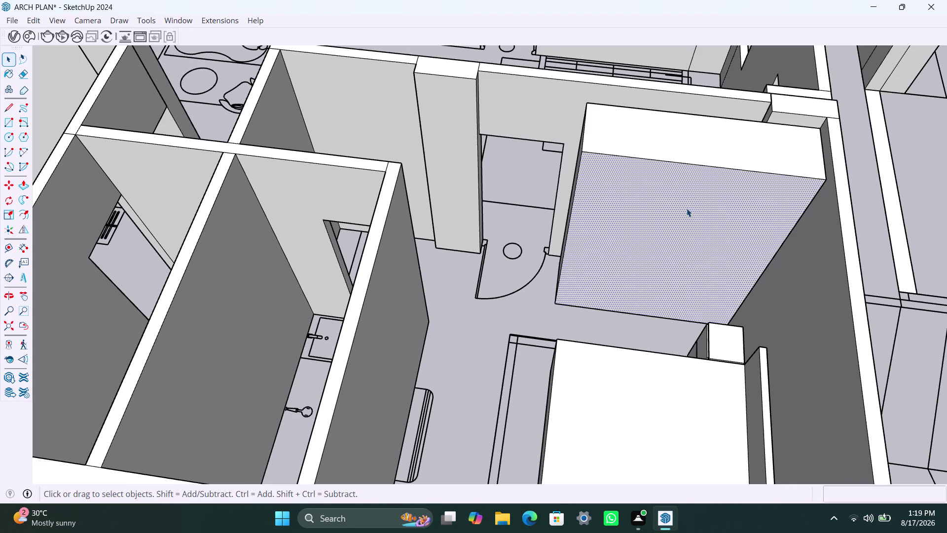
Undo the cabinet block's earlier extrusion back to the flat floor footprint.
key(f)
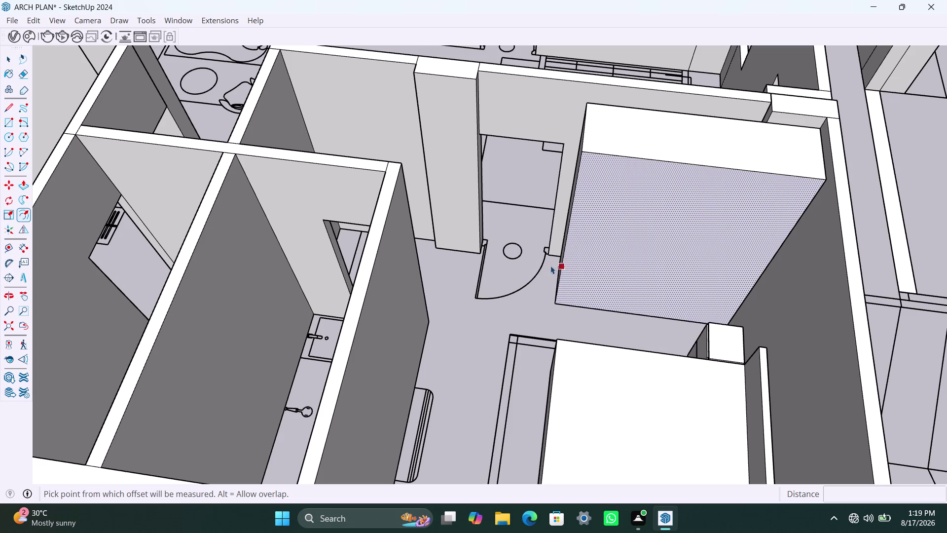
key(Escape)
key(ctrl+z)
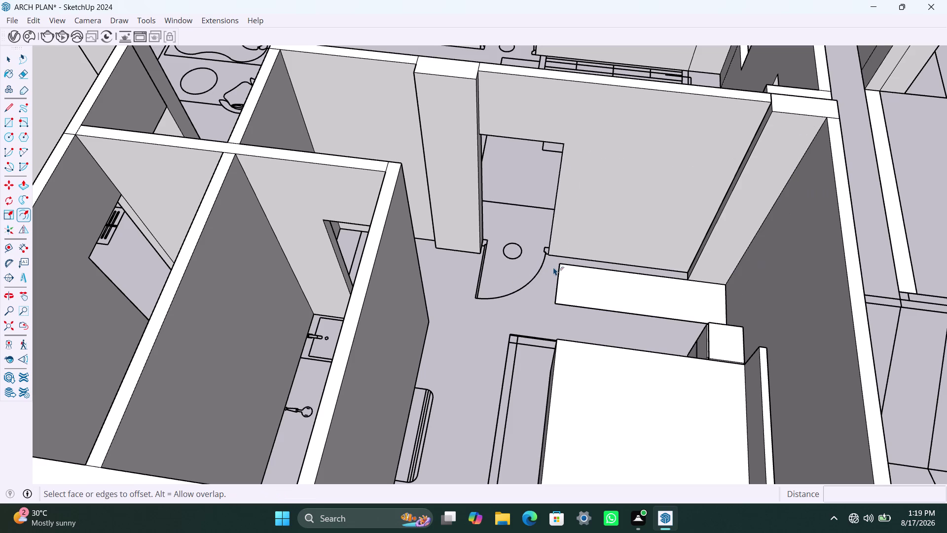
key(ctrl+z)
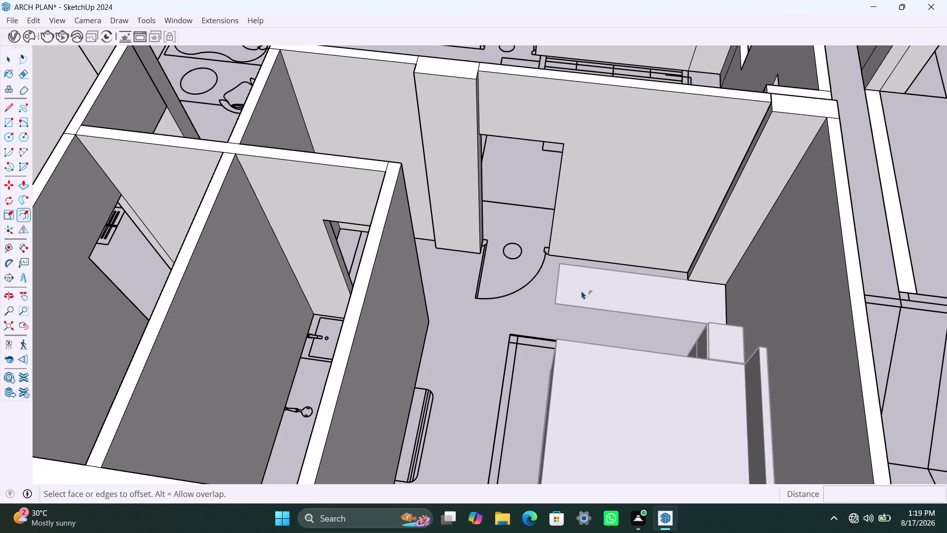
key(space)
Select the cabinet footprint with its edges and make it a group.
click(589, 324)
key(Escape)
click(587, 300)
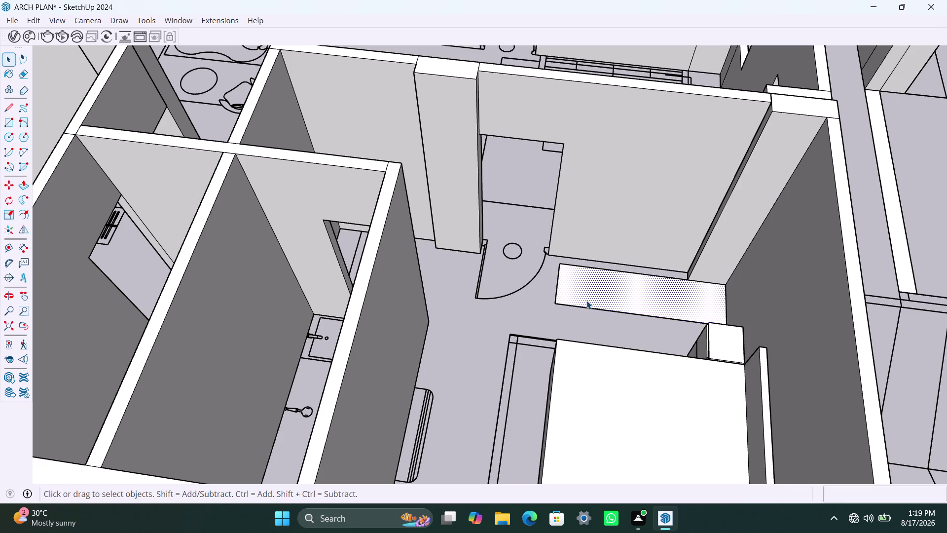
double_click(586, 300)
right_click(586, 300)
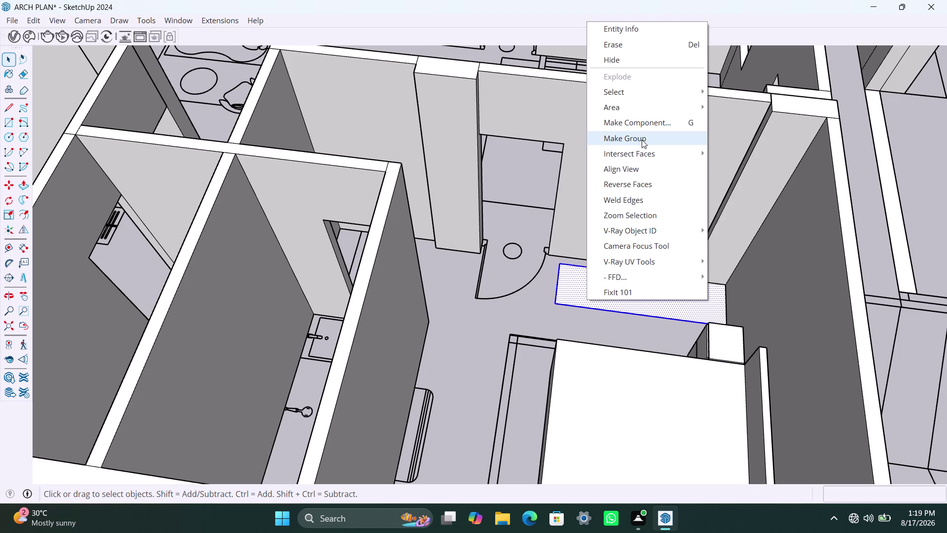
click(641, 140)
Inside the group, push the footprint up 10' into a tall block.
triple_click(629, 300)
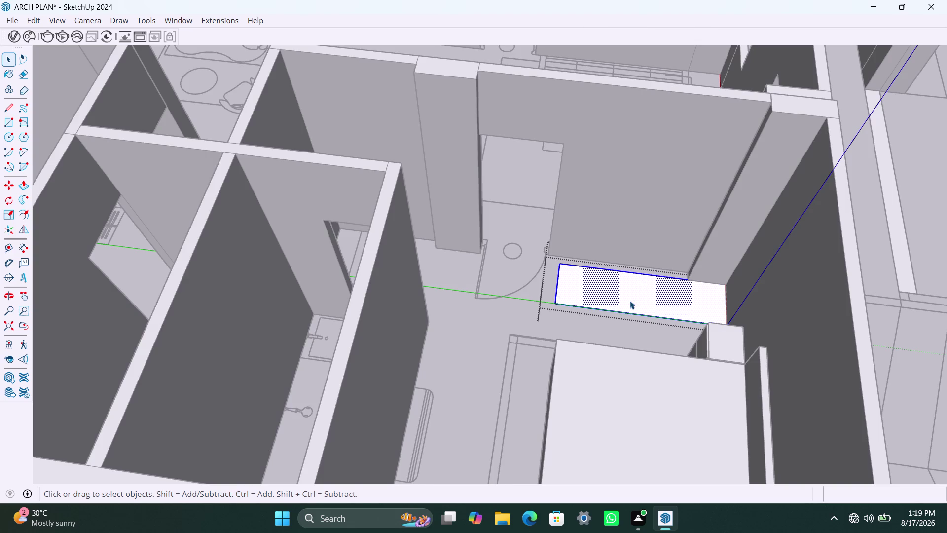
key(p)
click(630, 301)
text(10)
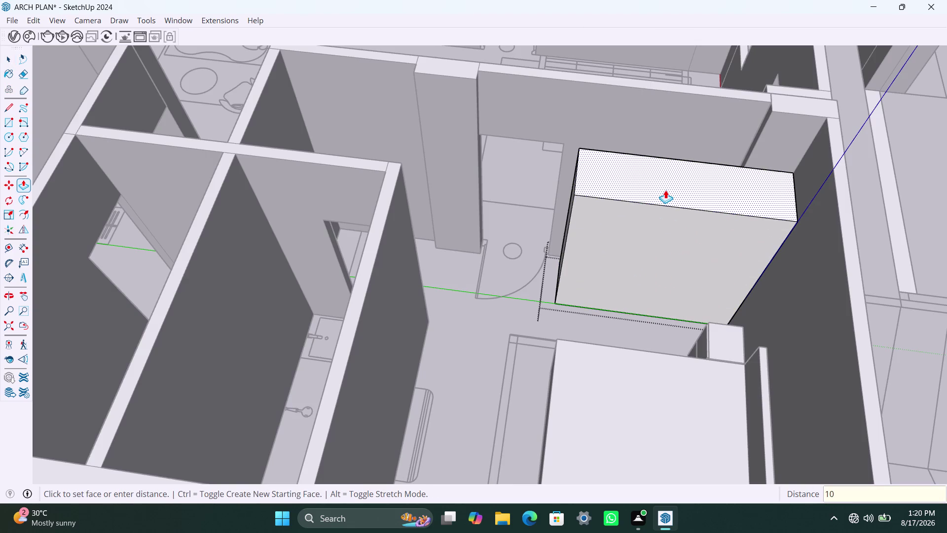
text(')
key(Return)
key(space)
click(665, 188)
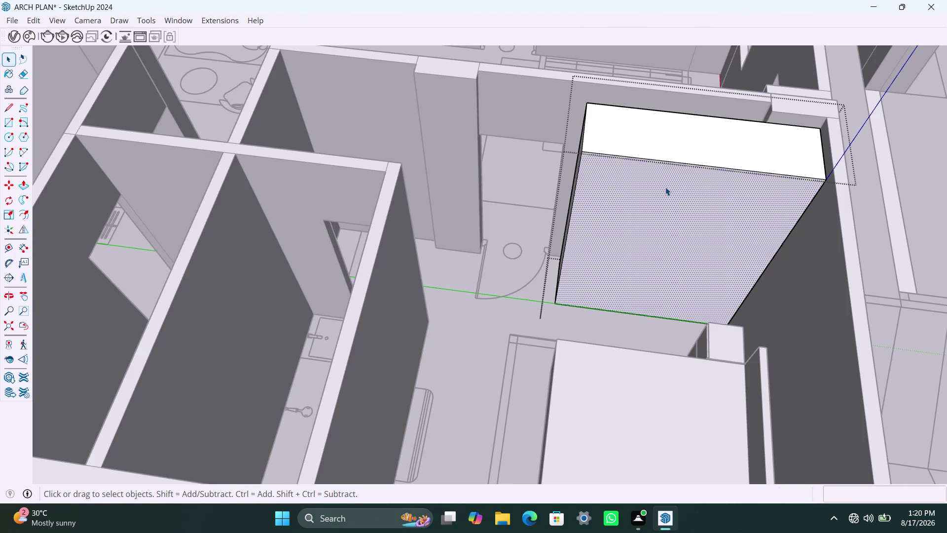
Inset the front face outline by 2.5", then undo that inset.
key(f)
click(603, 188)
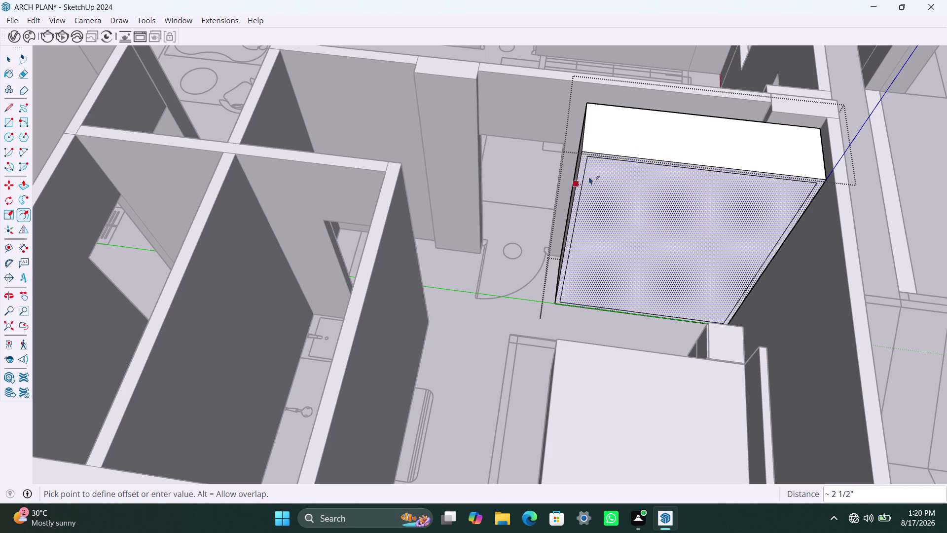
text(2)
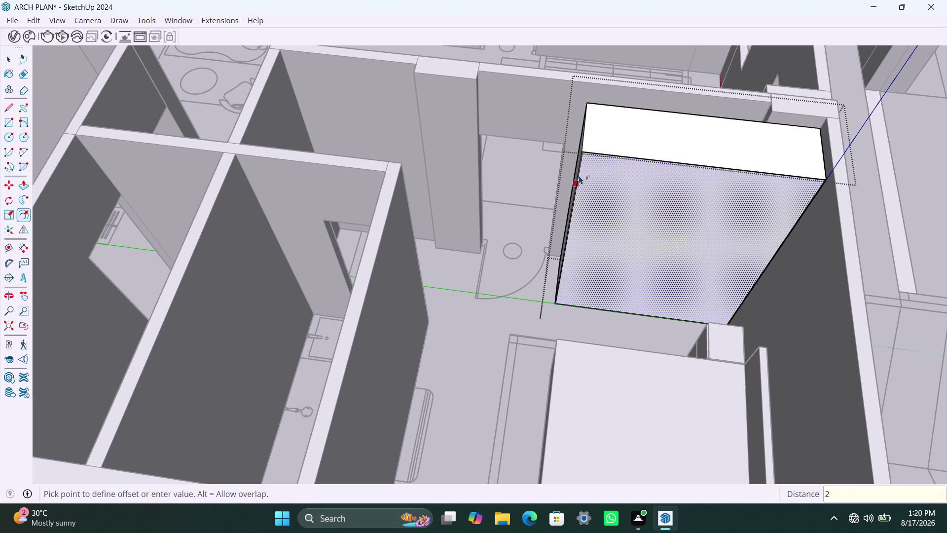
text(.5")
key(Return)
key(space)
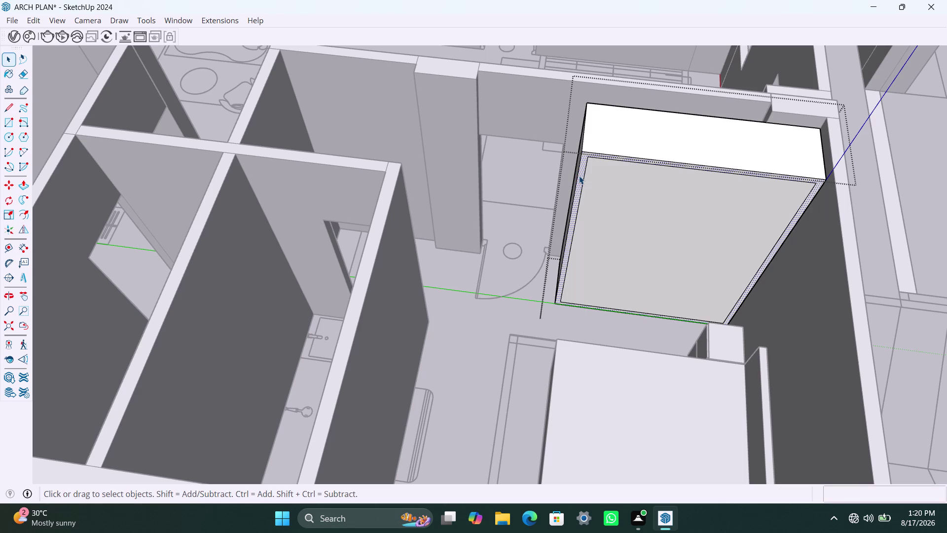
key(ctrl+z)
Inset the cabinet front face outline by 2.4mm.
click(593, 188)
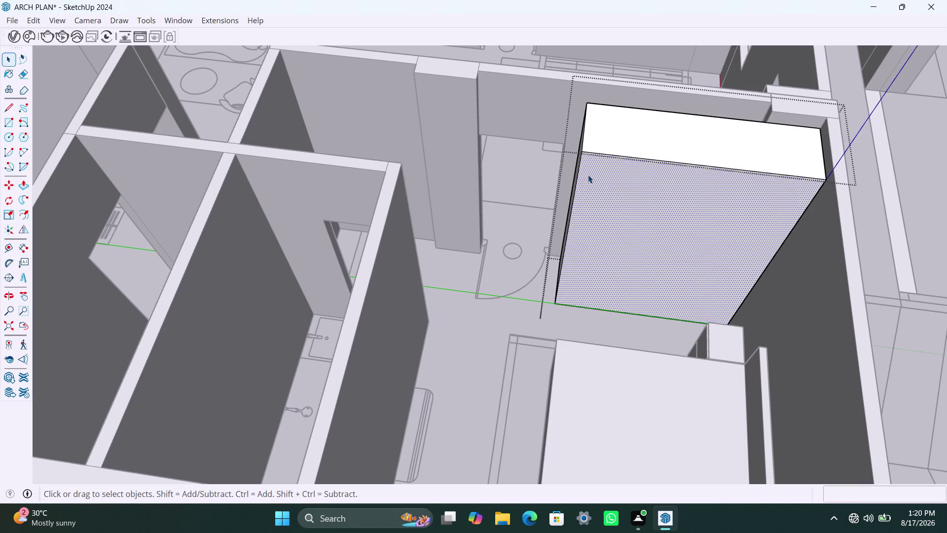
key(f)
click(592, 181)
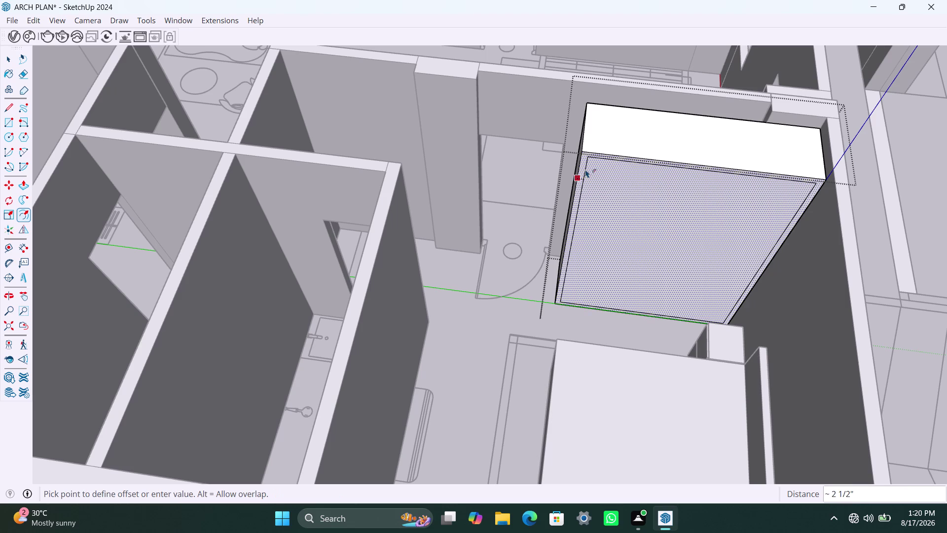
key(1)
key(BackSpace)
text(2.4)
text(mm)
key(Return)
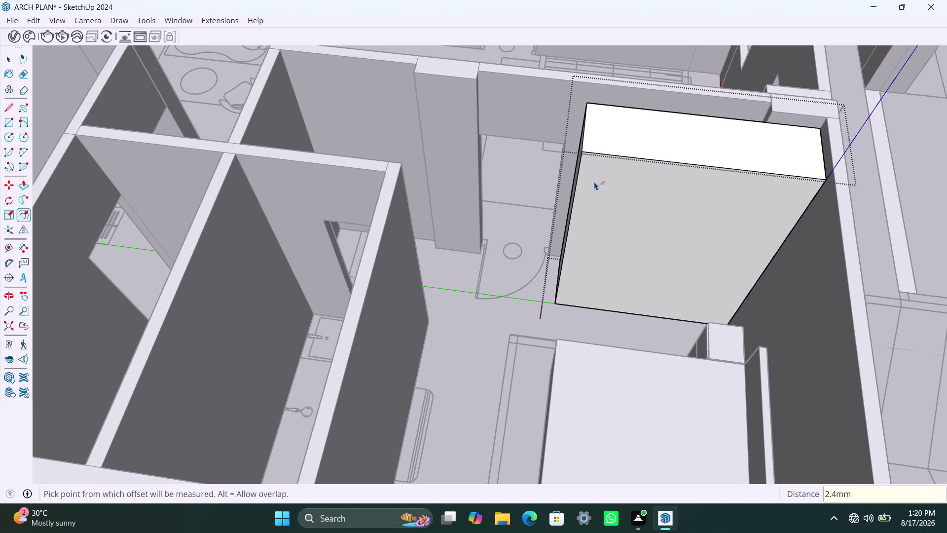
Inset the front face again by 18mm and begin pushing the inner panel inward.
click(597, 186)
text(1)
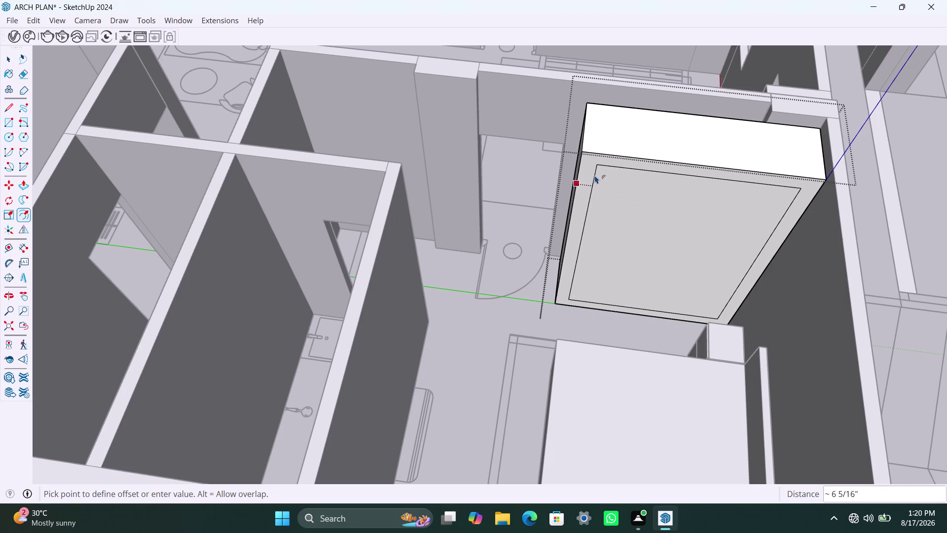
text(8mm)
key(Return)
key(space)
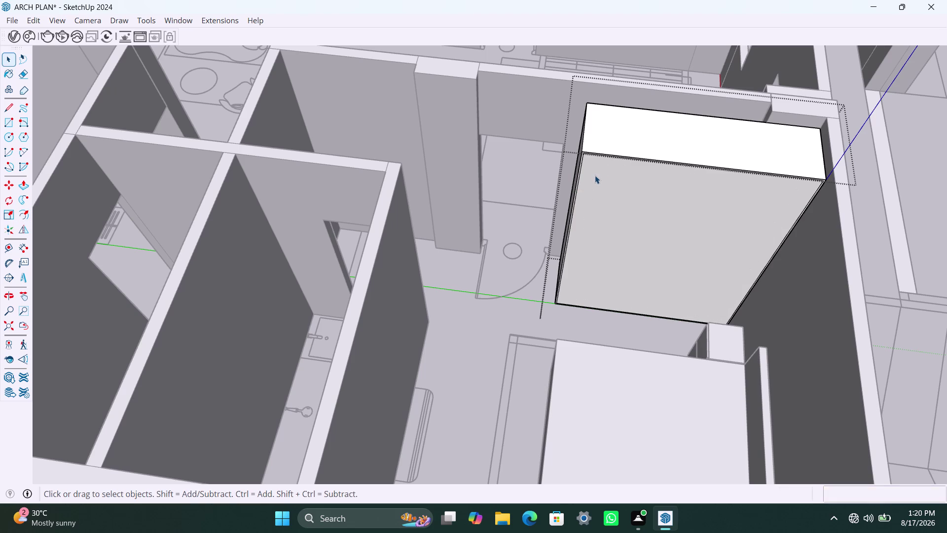
click(621, 205)
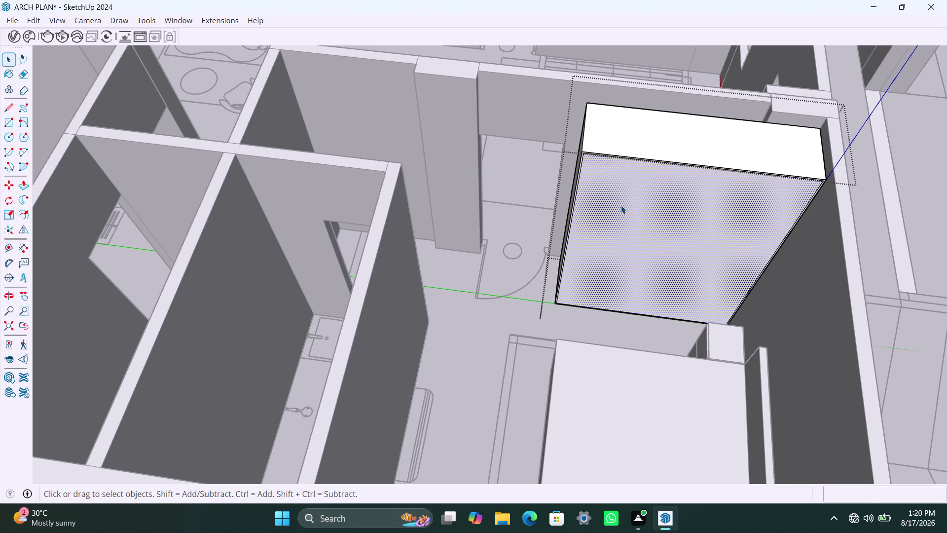
key(p)
click(621, 205)
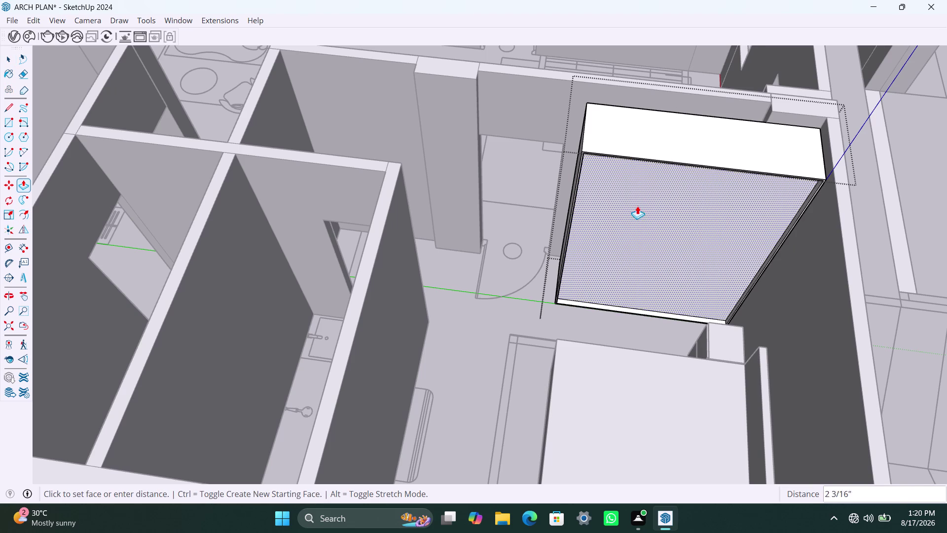
Set the recess depth of the inner front panel.
scroll(up, 3)
middle_drag(638, 212, 654, 162)
scroll(up, 3)
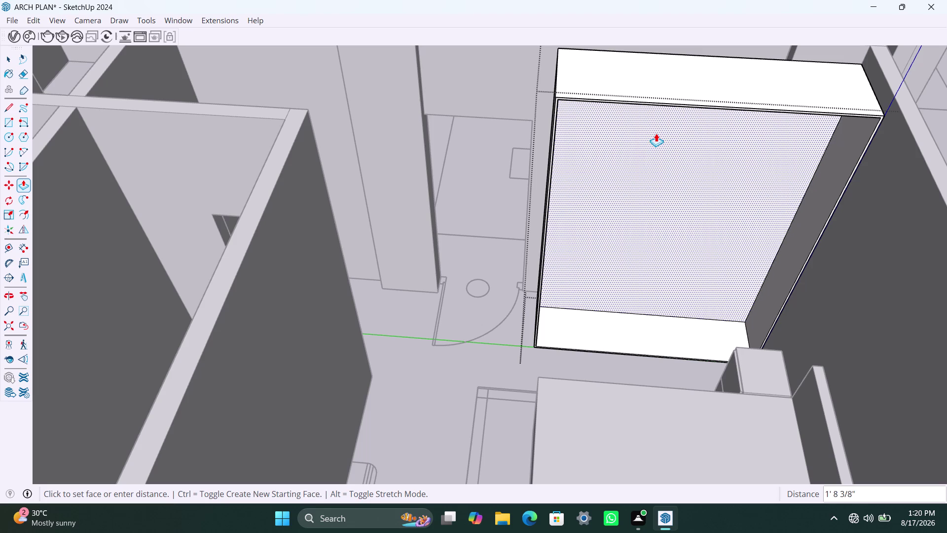
click(657, 129)
key(space)
Orbit and zoom in to inspect the recessed door panel.
scroll(down, 3)
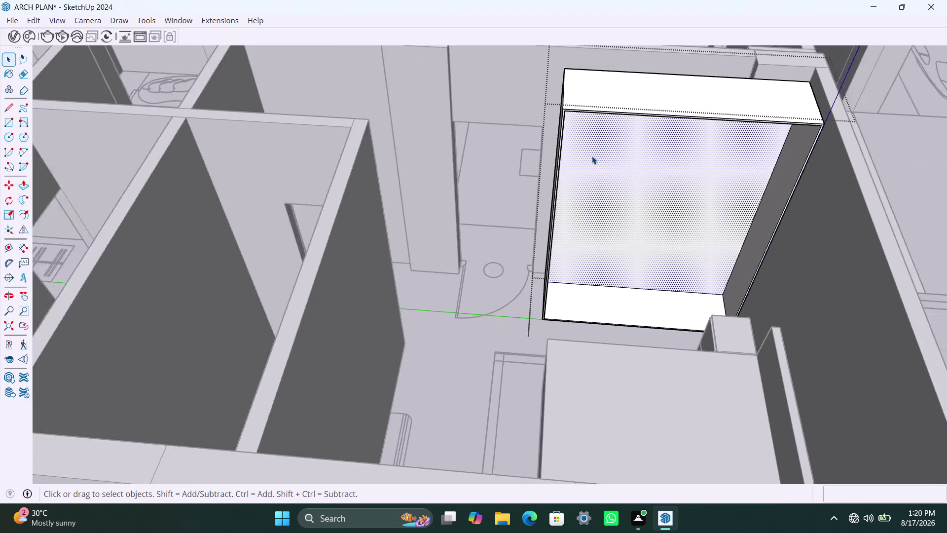
middle_drag(590, 193, 571, 205)
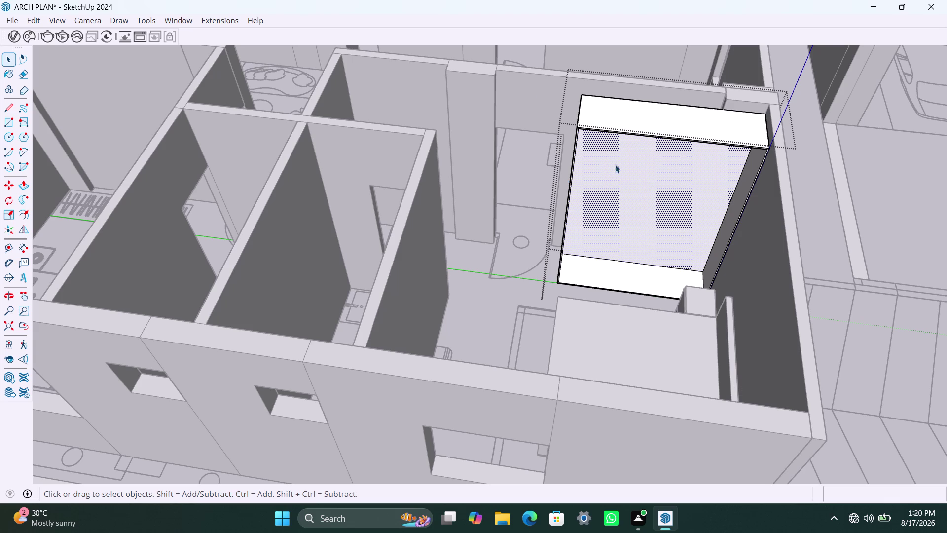
scroll(up, 3)
middle_drag(605, 282, 605, 274)
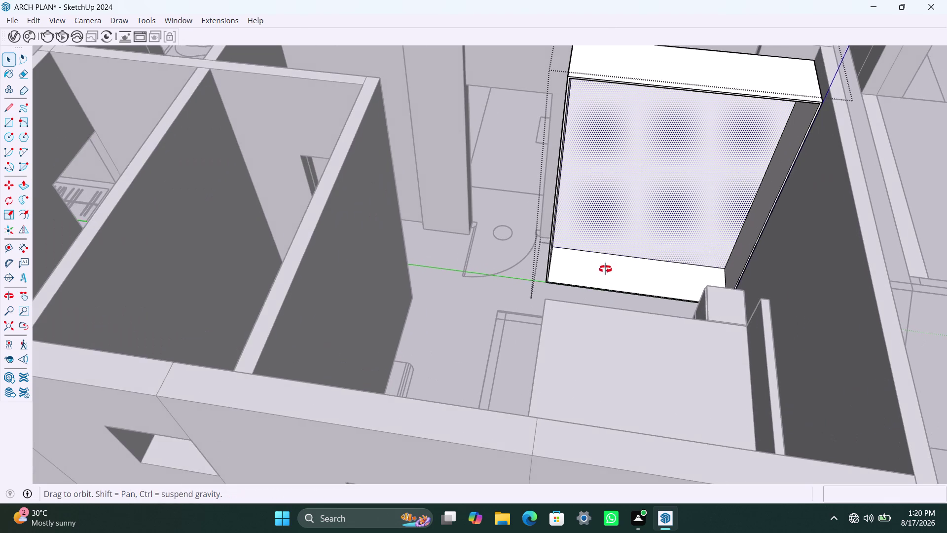
middle_drag(606, 274, 596, 257)
middle_drag(612, 280, 623, 291)
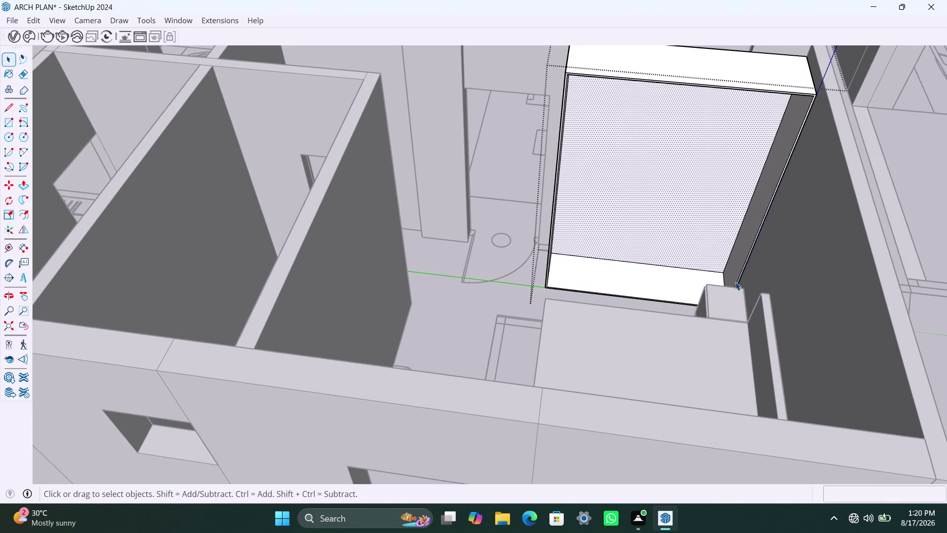
scroll(up, 3)
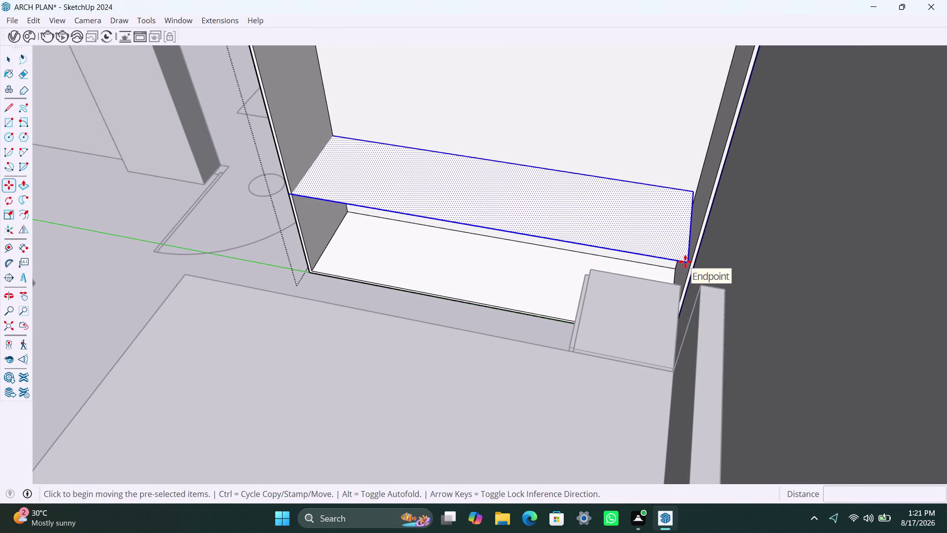
Orbit to view the raised board, then start and cancel moving it.
click(685, 261)
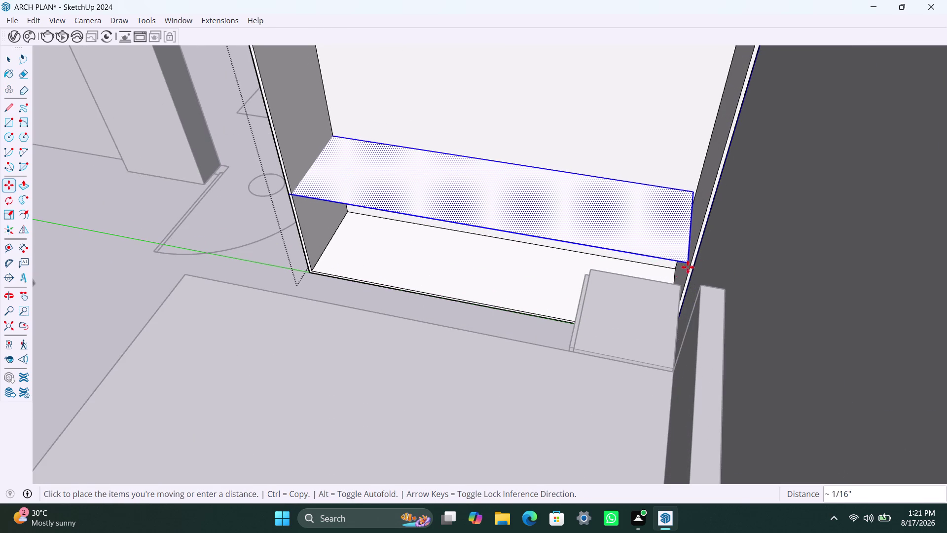
key(ctrl+z)
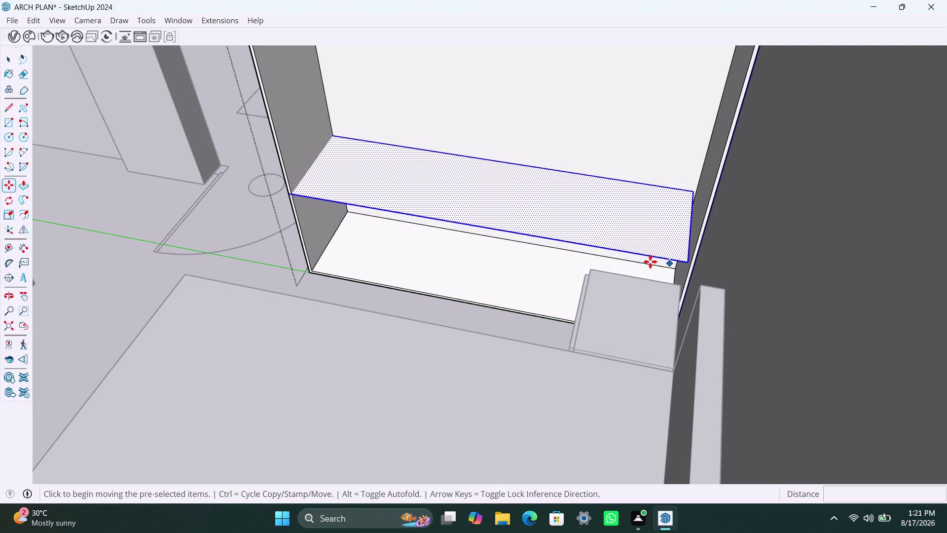
key(ctrl+z)
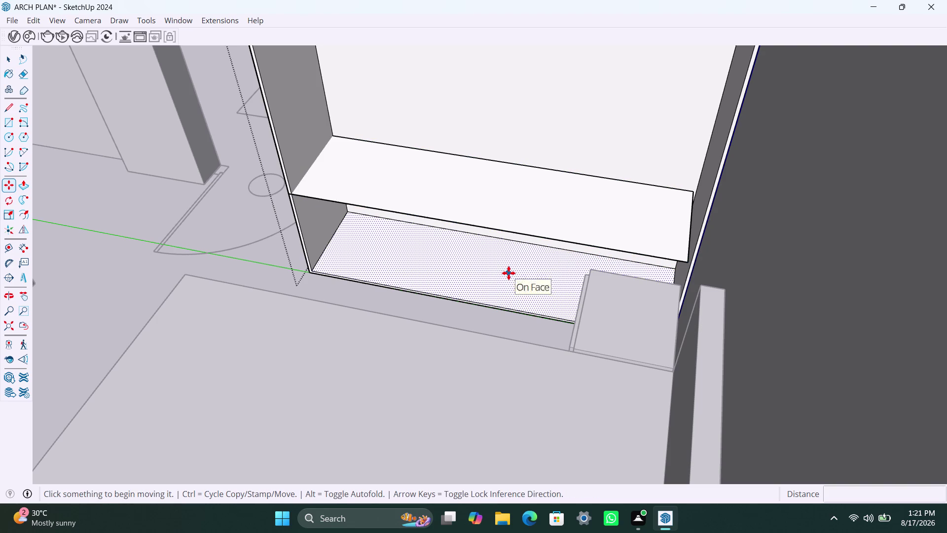
Undo the earlier shelf placement and select the bottom board.
key(ctrl+z)
key(space)
double_click(488, 289)
right_click(487, 290)
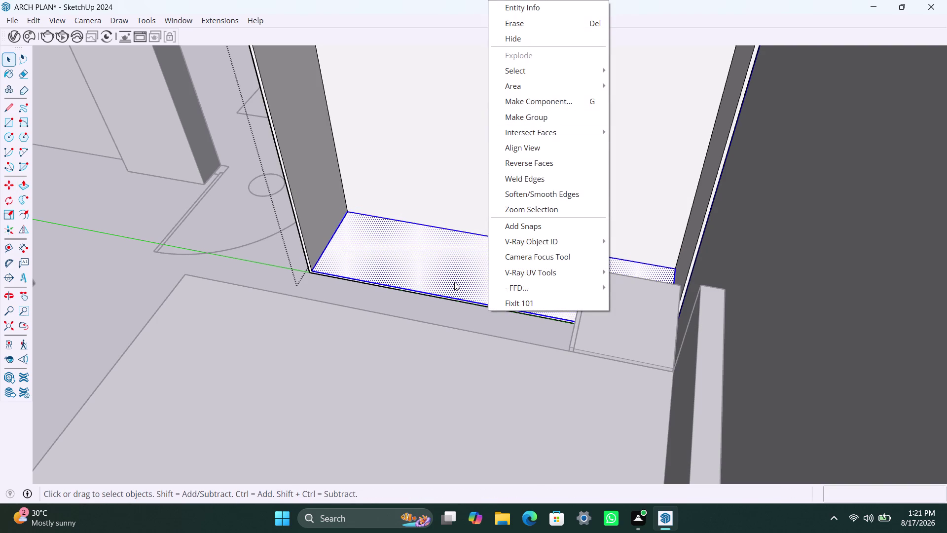
key(m)
key(Escape)
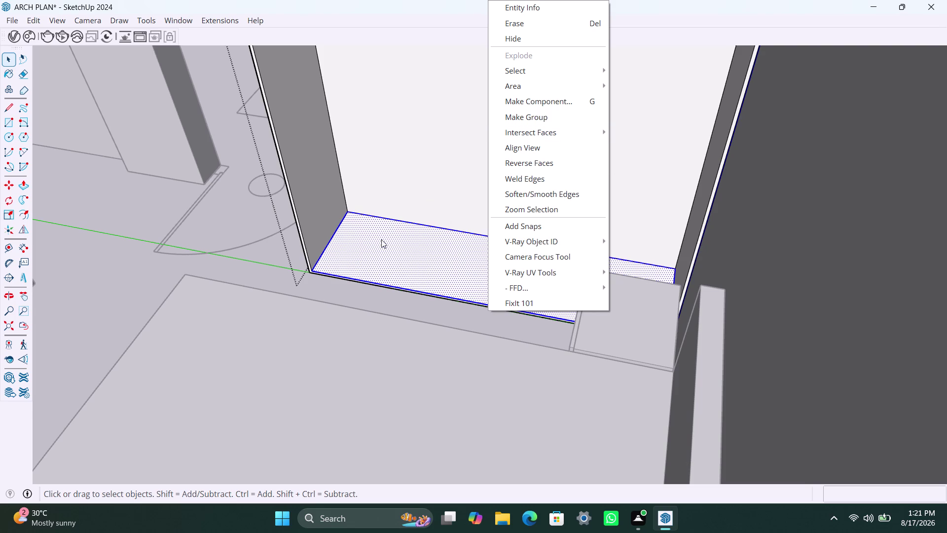
click(381, 237)
Copy the bottom board 2' higher, then undo that copy.
double_click(385, 251)
key(m)
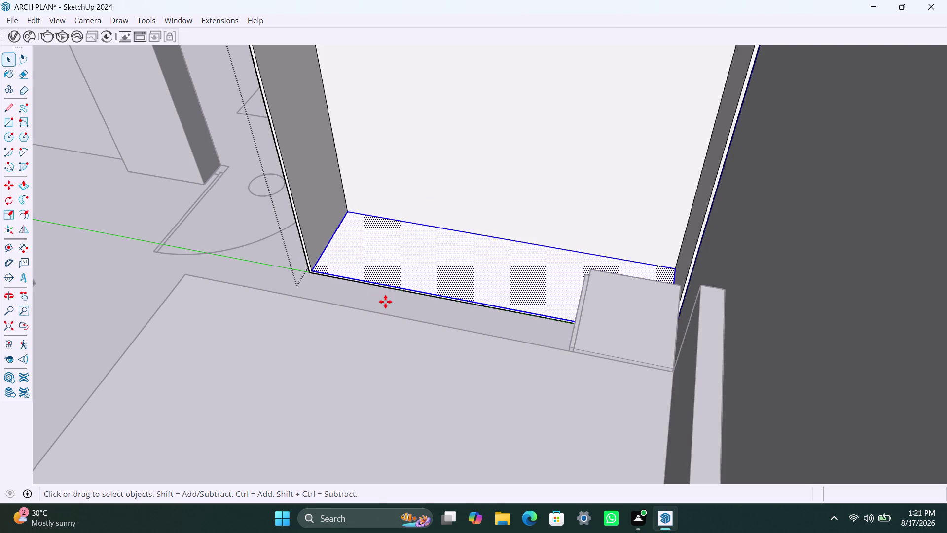
click(311, 270)
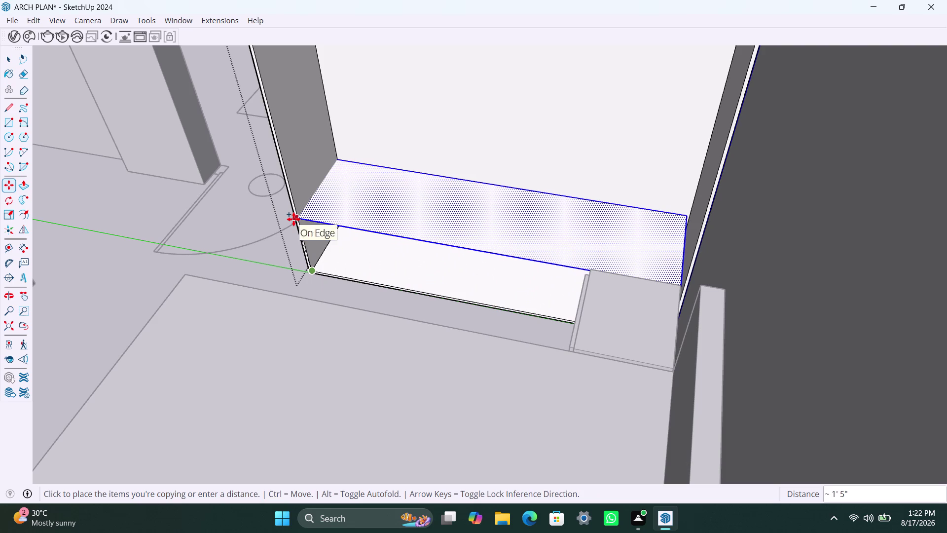
text(2')
key(Return)
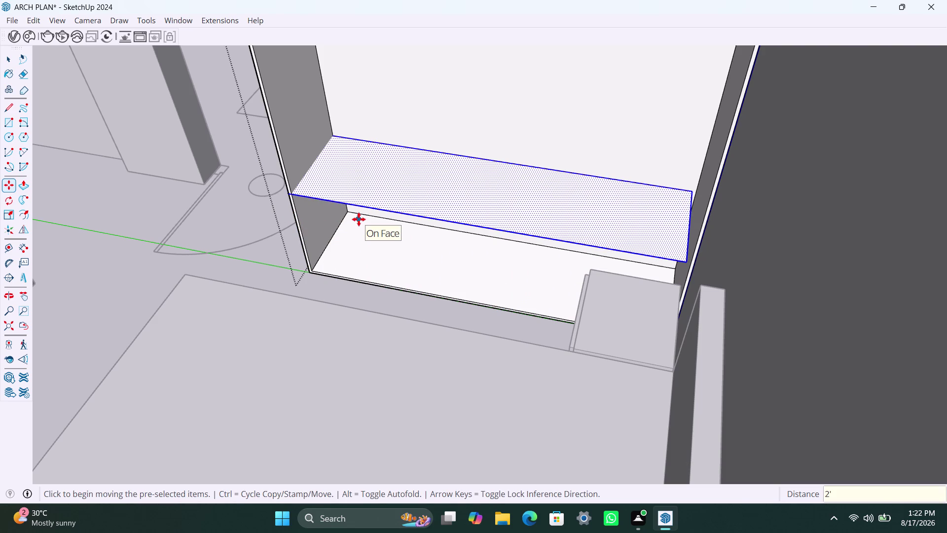
key(ctrl+z)
Orbit to look down into the cabinet and reselect the bottom board.
scroll(down, 3)
middle_drag(332, 311, 396, 318)
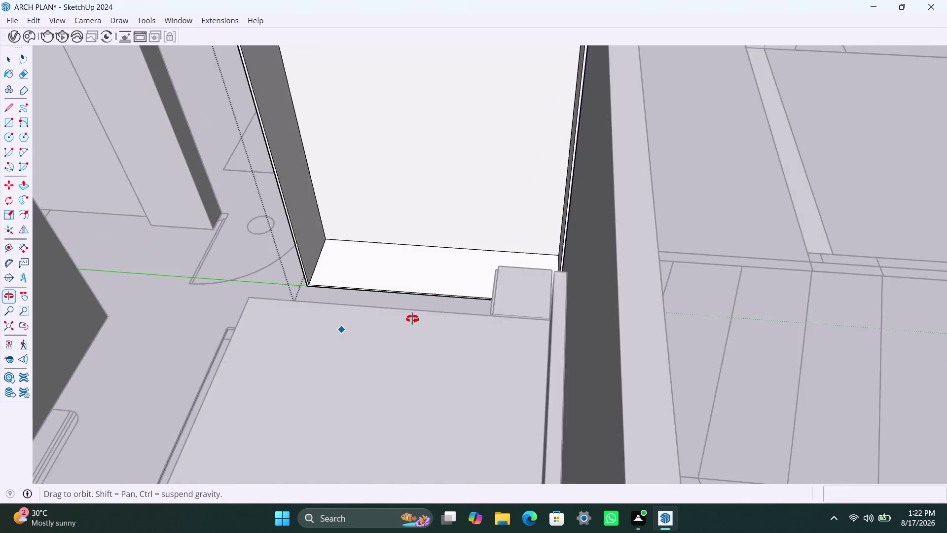
middle_drag(396, 317, 483, 319)
key(space)
double_click(333, 318)
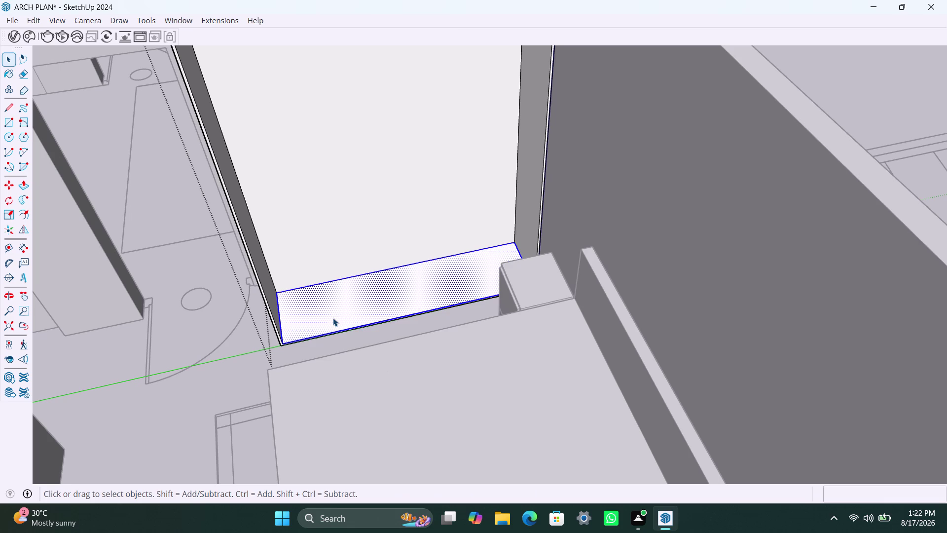
right_click(332, 317)
click(317, 315)
drag(314, 321, 356, 308)
click(359, 304)
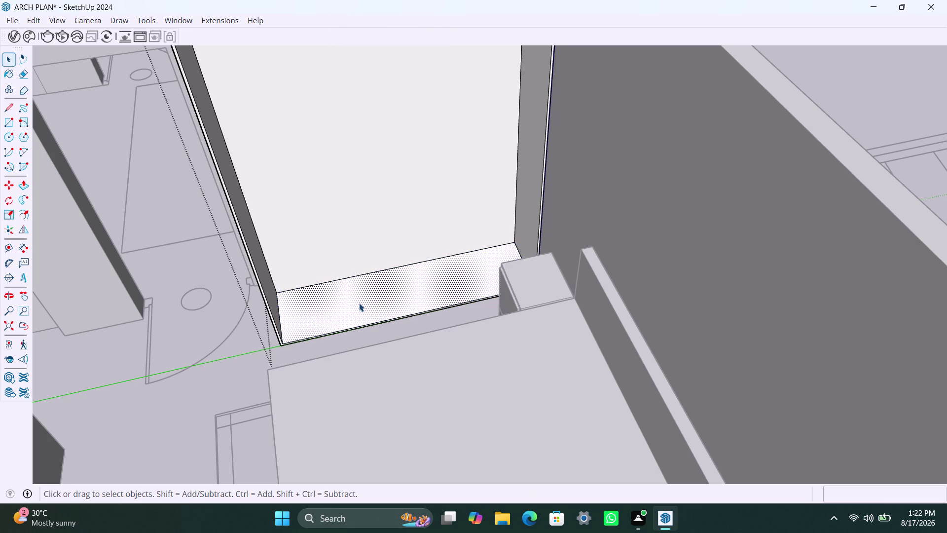
Place a copy of the bottom board exactly 2' above it as the shelf.
double_click(359, 302)
key(m)
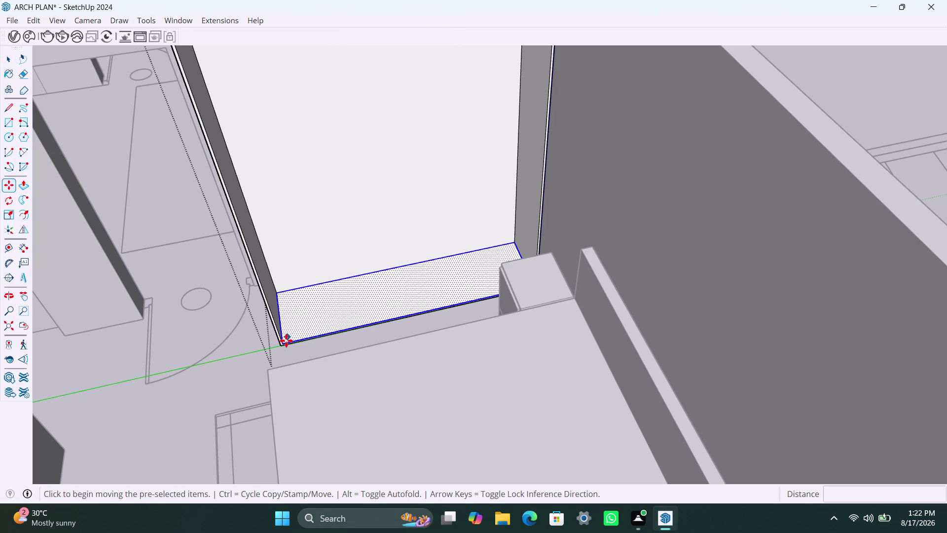
click(286, 341)
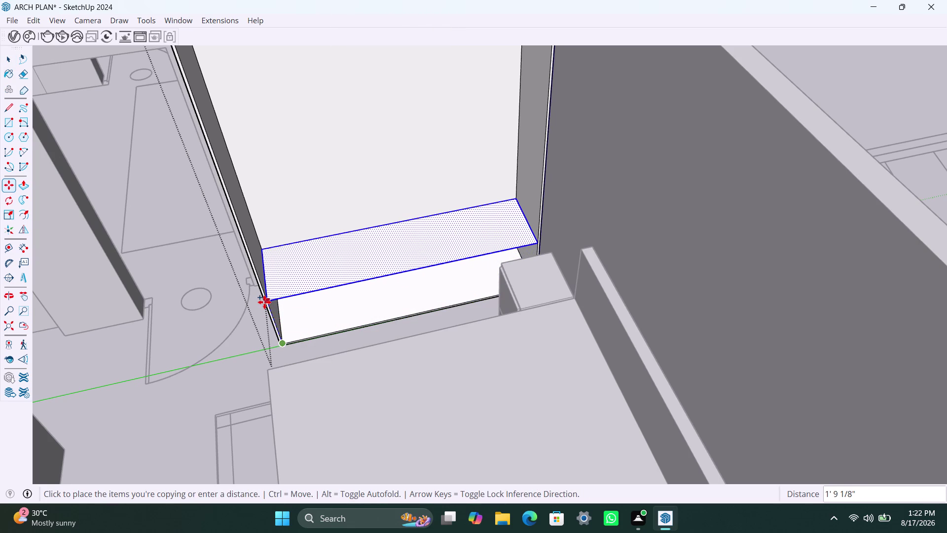
text(2')
key(Return)
key(space)
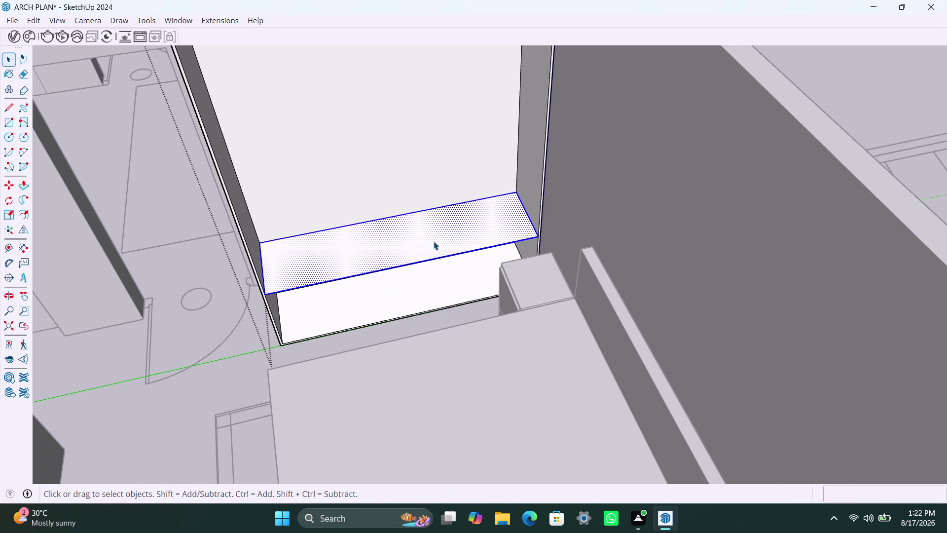
Push/Pull the shelf board up 9mm from the cabinet front view.
scroll(down, 3)
middle_drag(419, 258, 348, 242)
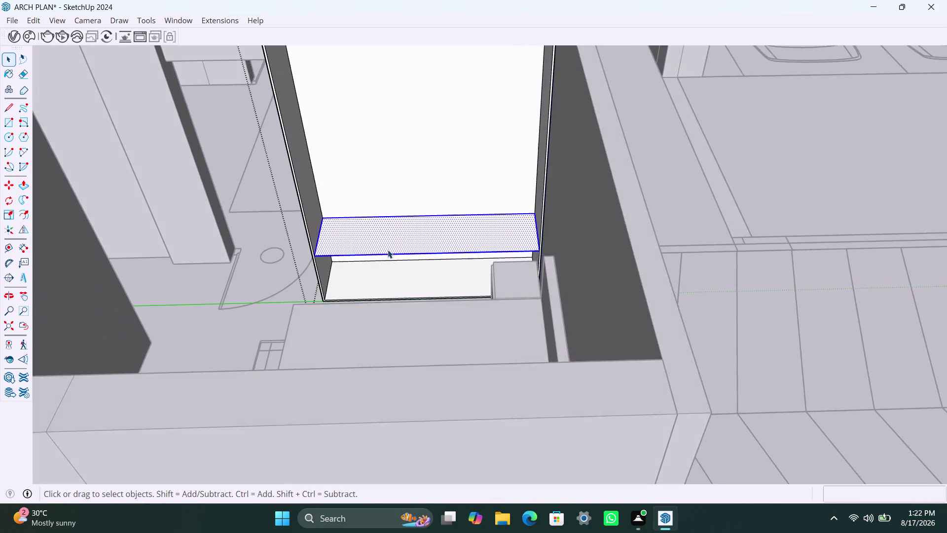
scroll(up, 3)
key(p)
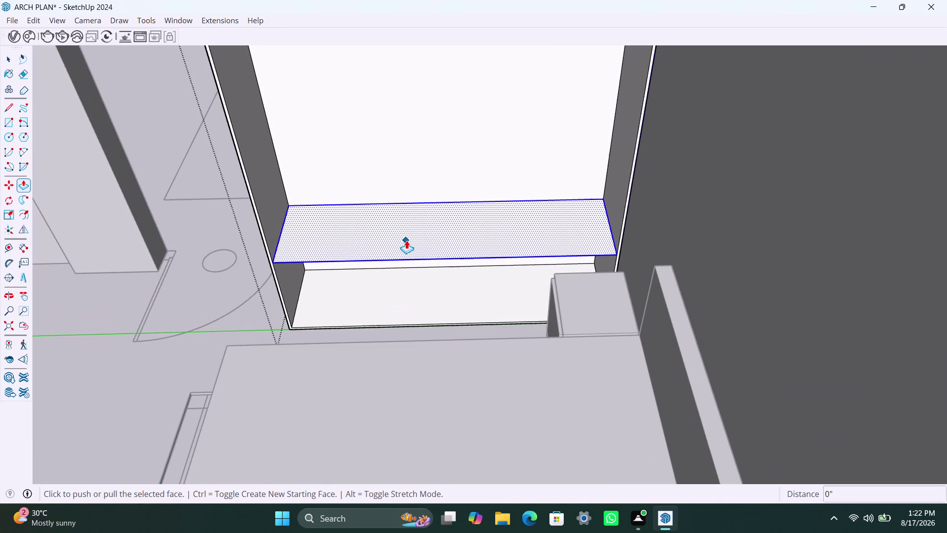
click(406, 240)
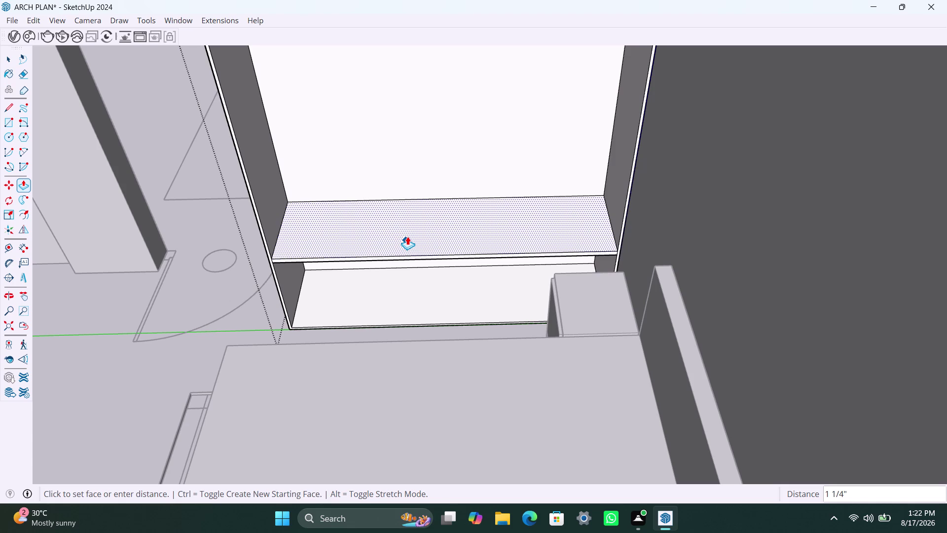
text(9mm)
key(Return)
Orbit under the shelf and pull its underside face 9mm.
scroll(down, 3)
middle_drag(389, 266, 391, 254)
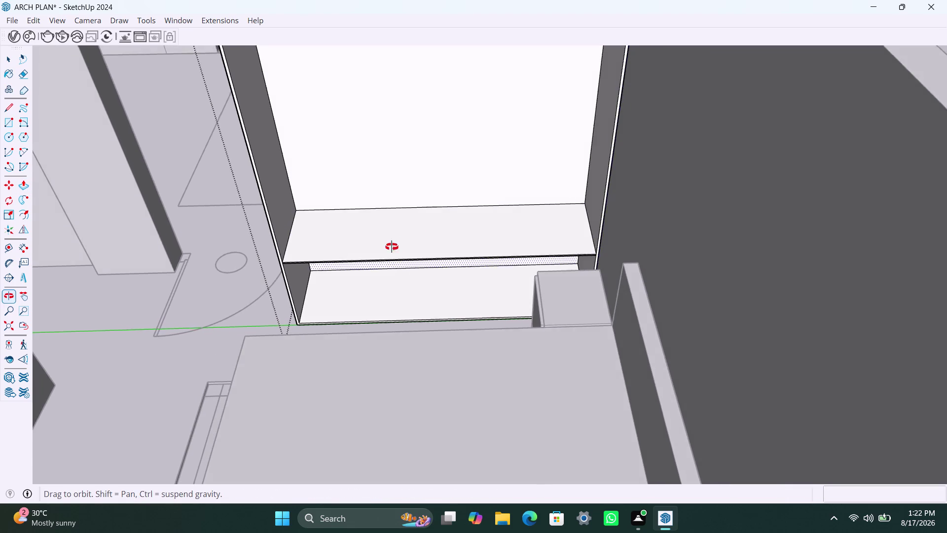
middle_drag(391, 254, 552, 245)
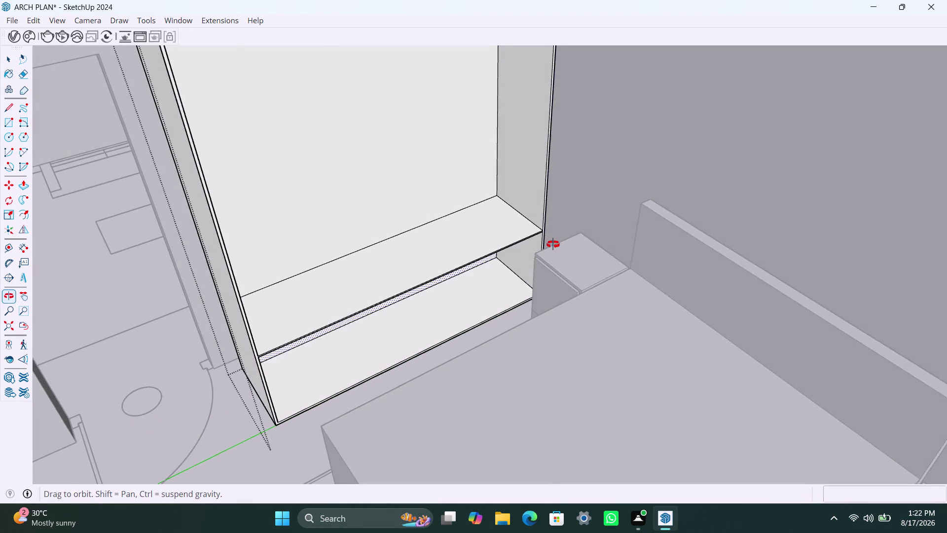
middle_drag(551, 245, 544, 218)
scroll(up, 3)
middle_drag(449, 312, 448, 313)
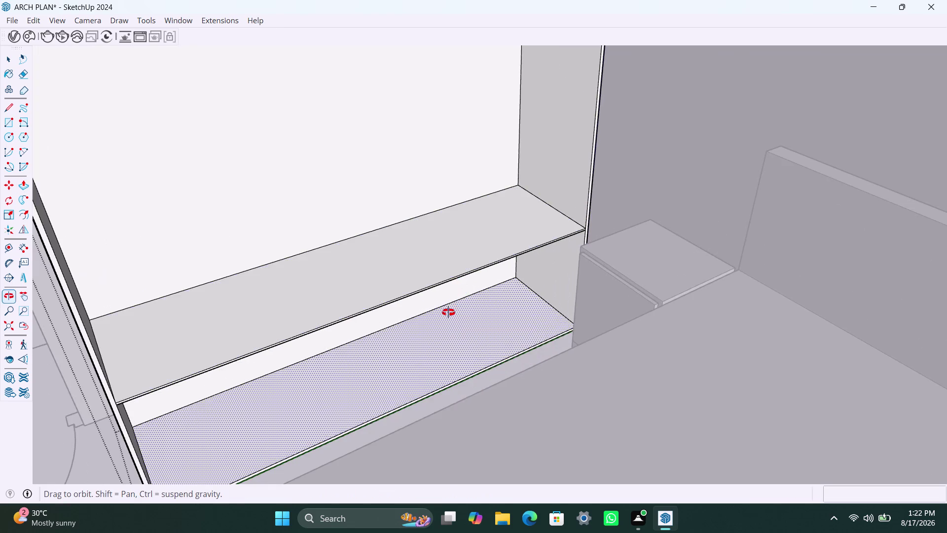
middle_drag(448, 312, 512, 214)
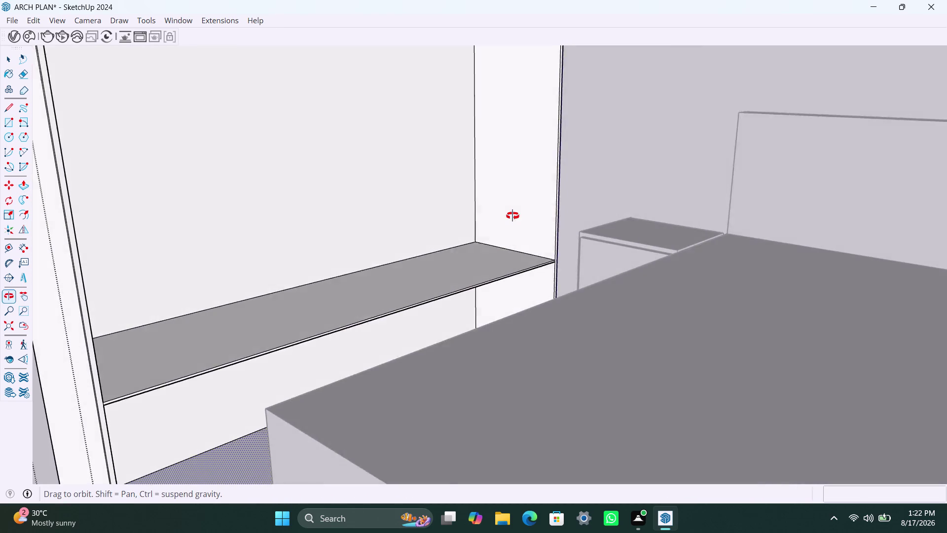
middle_drag(512, 214, 529, 118)
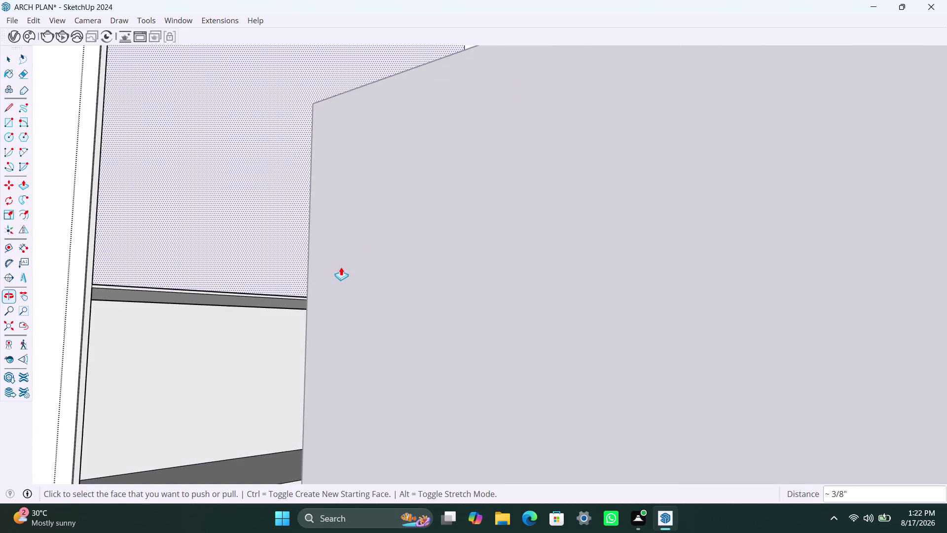
middle_drag(290, 285, 312, 228)
click(272, 267)
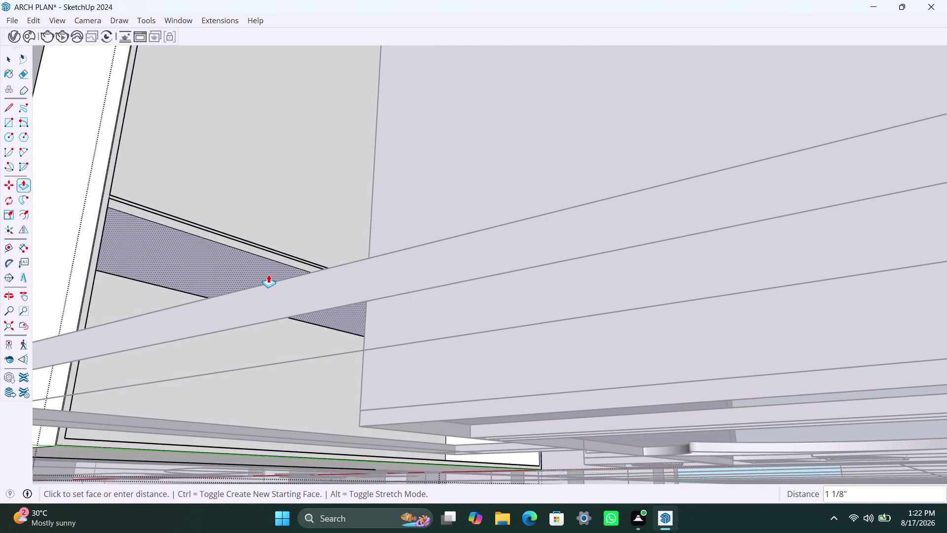
text(9mm)
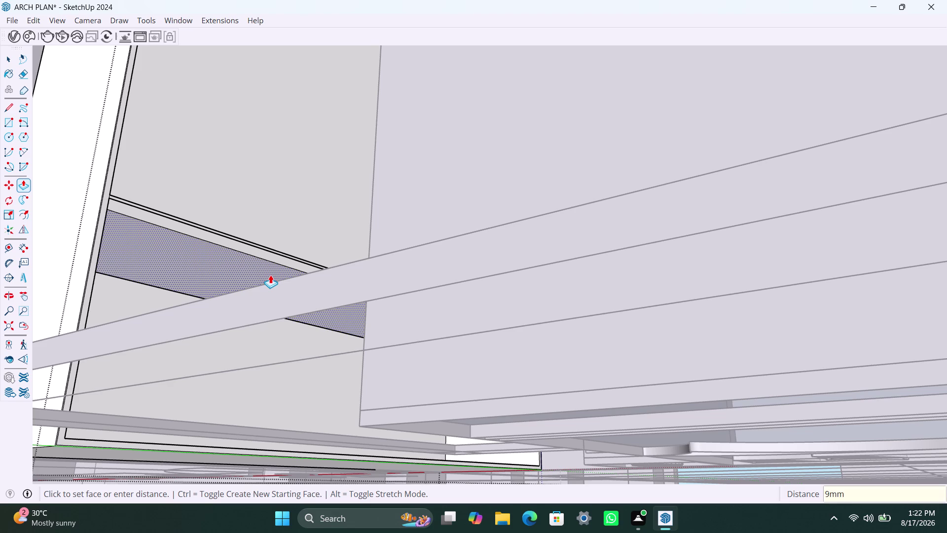
key(Return)
Delete the thin strip along the shelf edge.
key(space)
scroll(up, 3)
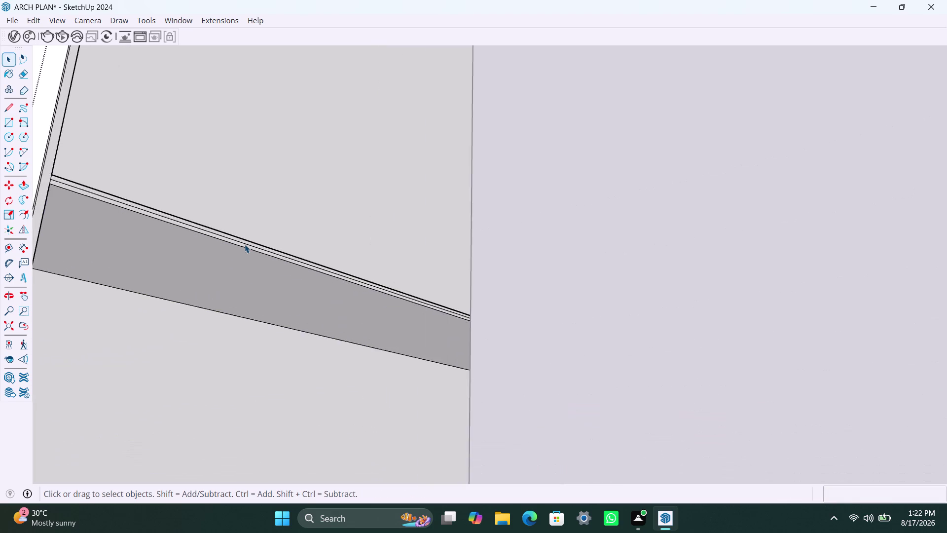
scroll(up, 3)
click(244, 244)
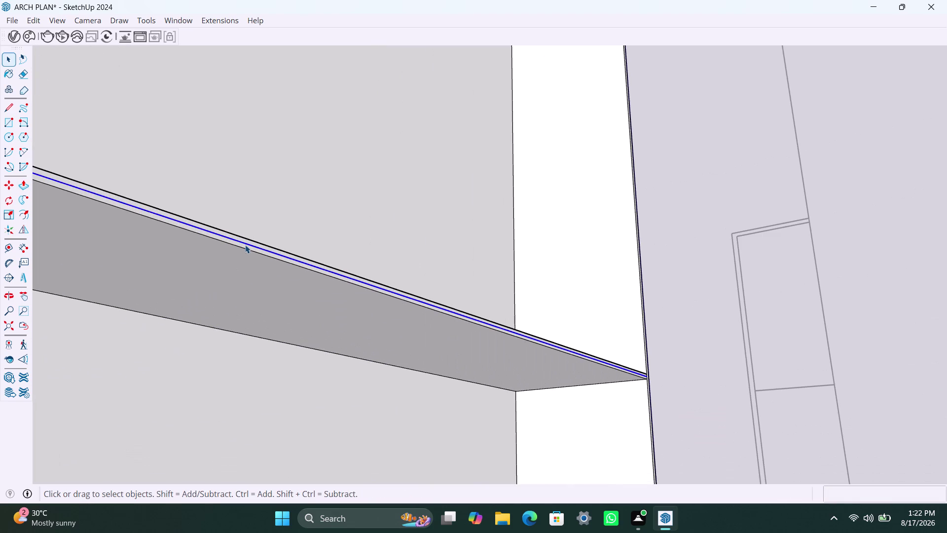
key(Delete)
Pull the thin strip face along the shelf top 2 inches.
click(269, 253)
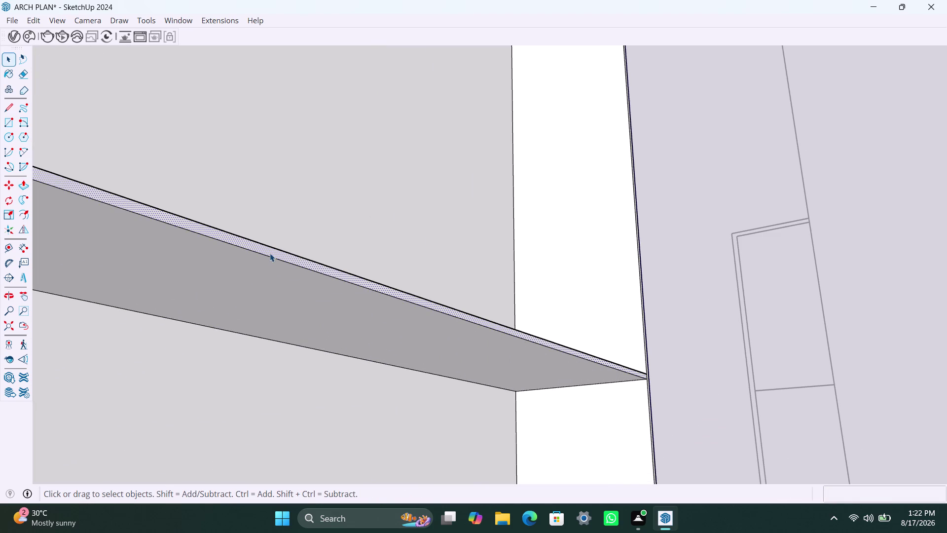
key(p)
click(269, 253)
text(2)
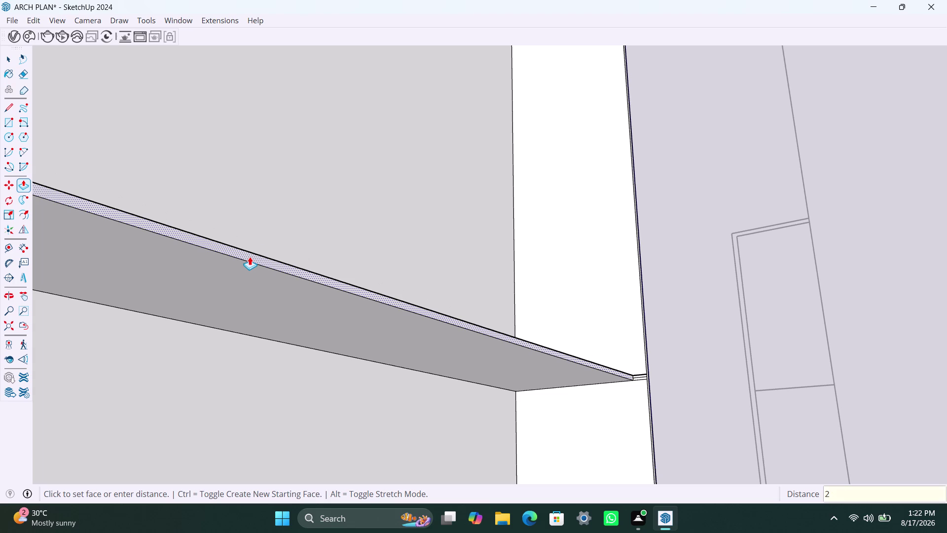
text(")
key(Return)
Erase the three short stray edges at the shelf's end.
scroll(up, 3)
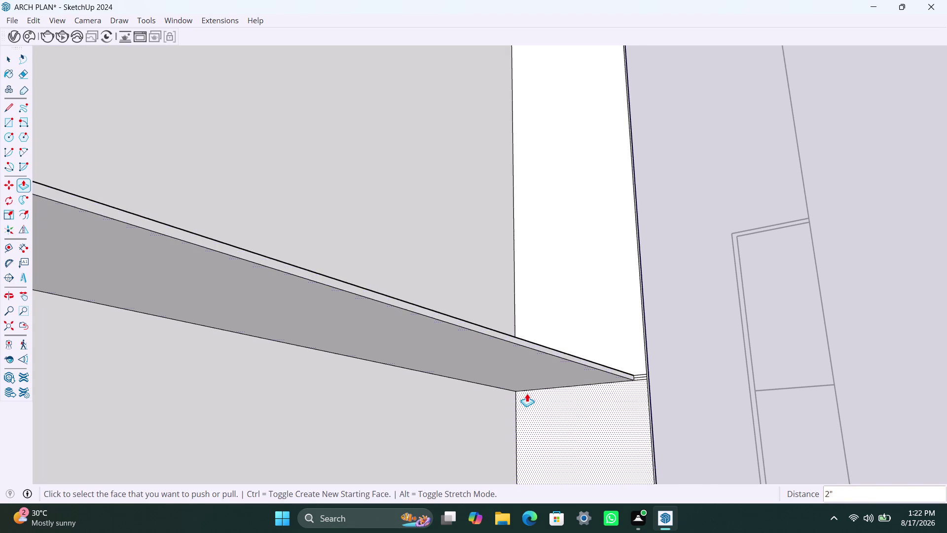
scroll(up, 3)
key(space)
scroll(up, 3)
click(689, 373)
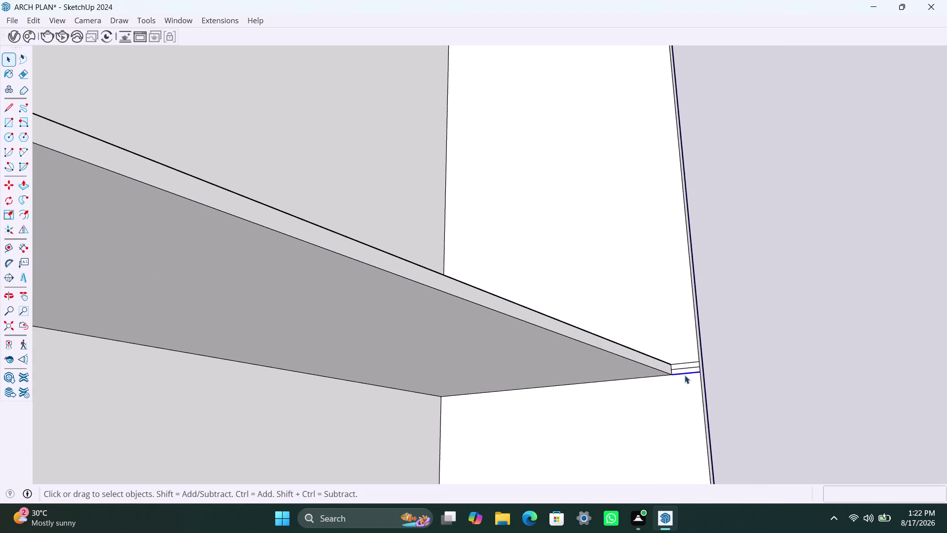
key(Delete)
click(690, 369)
key(Delete)
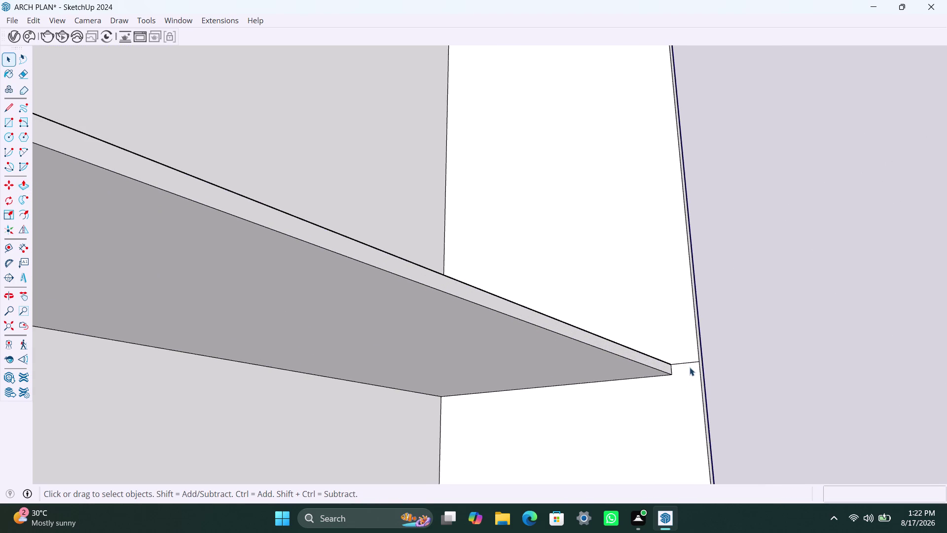
click(685, 364)
key(Delete)
Orbit around the shelves to reach the shelf's left end.
scroll(down, 3)
middle_drag(552, 231, 547, 240)
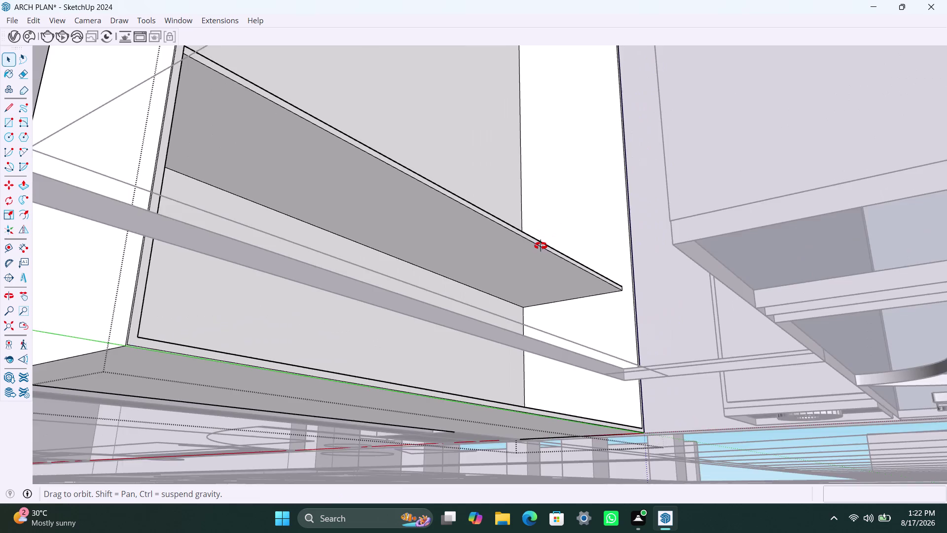
middle_drag(548, 240, 523, 355)
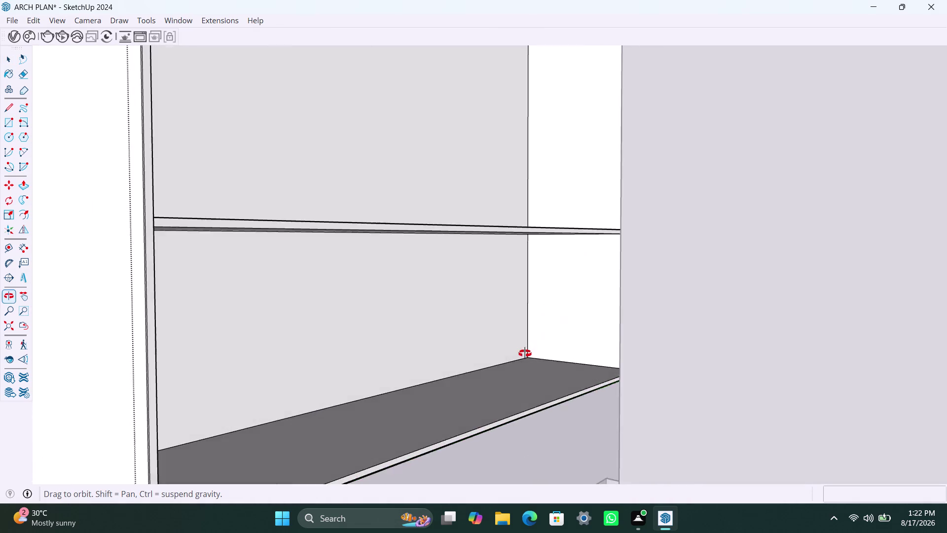
middle_drag(524, 355, 332, 427)
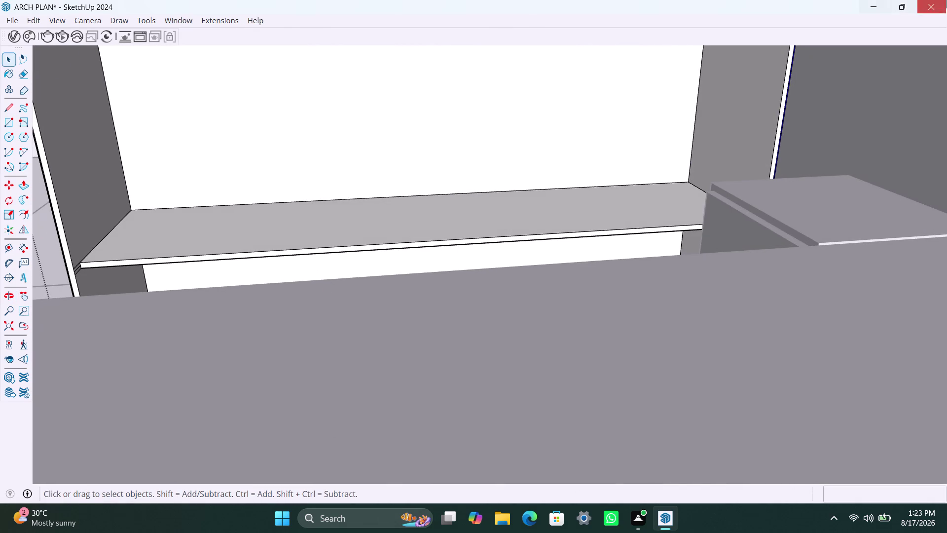
scroll(up, 3)
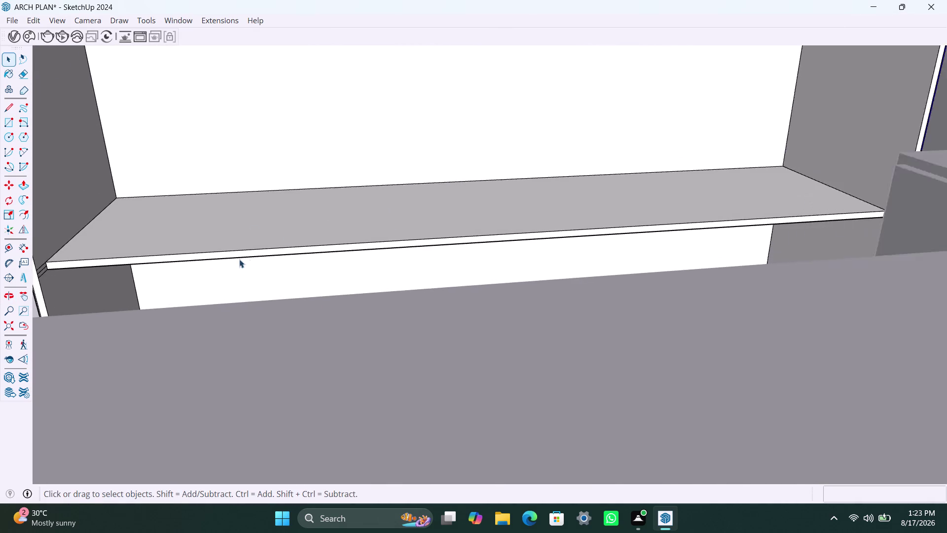
middle_drag(275, 264, 159, 283)
scroll(down, 3)
middle_drag(256, 245, 271, 248)
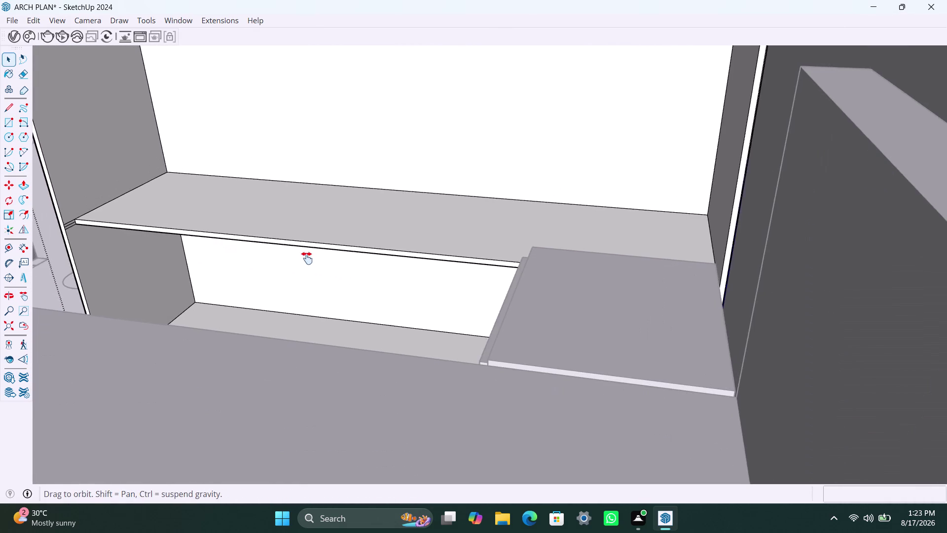
middle_drag(271, 248, 340, 268)
scroll(up, 3)
Delete the leftover edges at the shelf's left end.
click(148, 229)
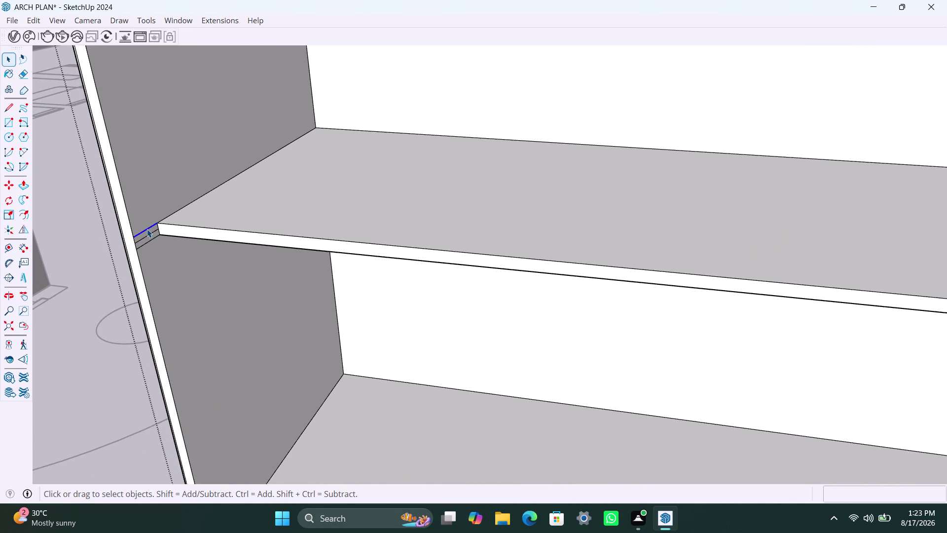
key(Delete)
click(141, 241)
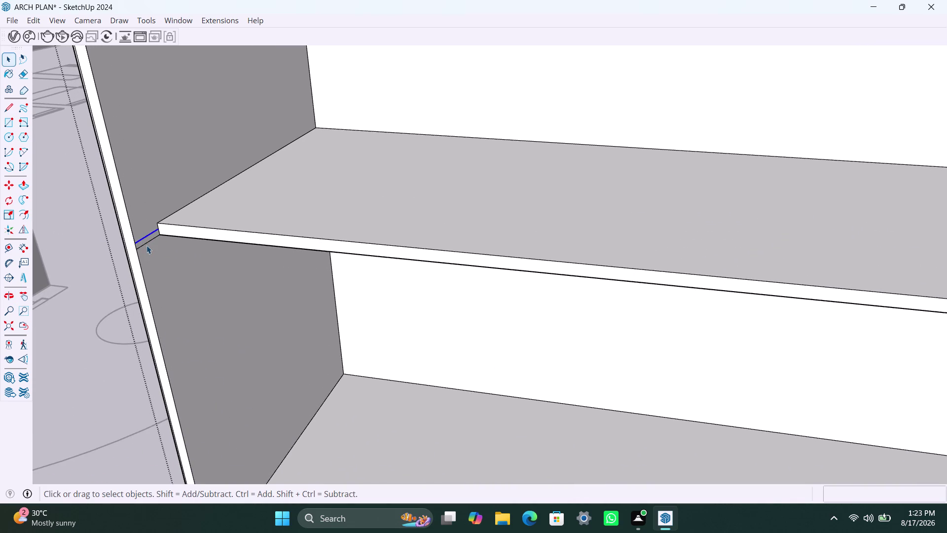
key(Delete)
click(148, 246)
click(147, 246)
key(Delete)
Save the model with Ctrl+S and zoom extents to the whole house.
key(ctrl+s)
scroll(down, 3)
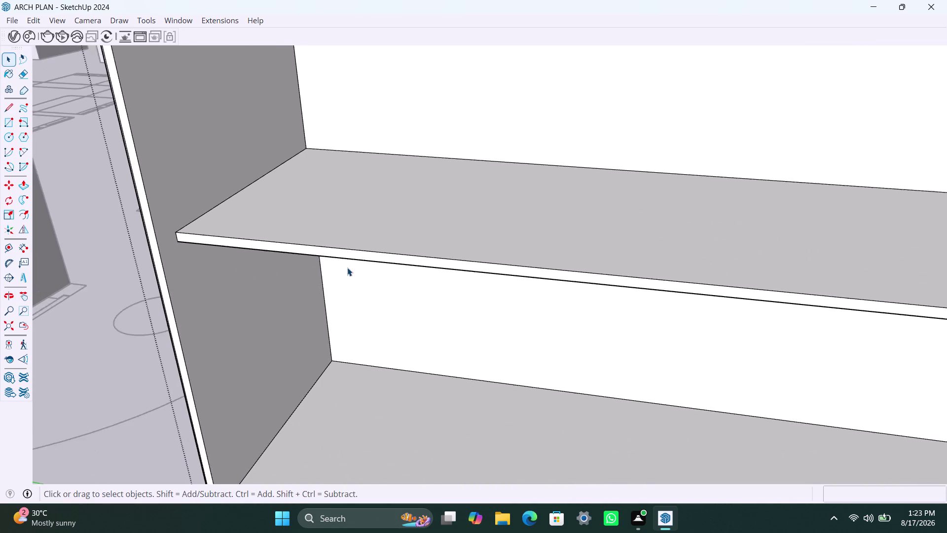
scroll(down, 3)
scroll(down, 3)
middle_click(431, 313)
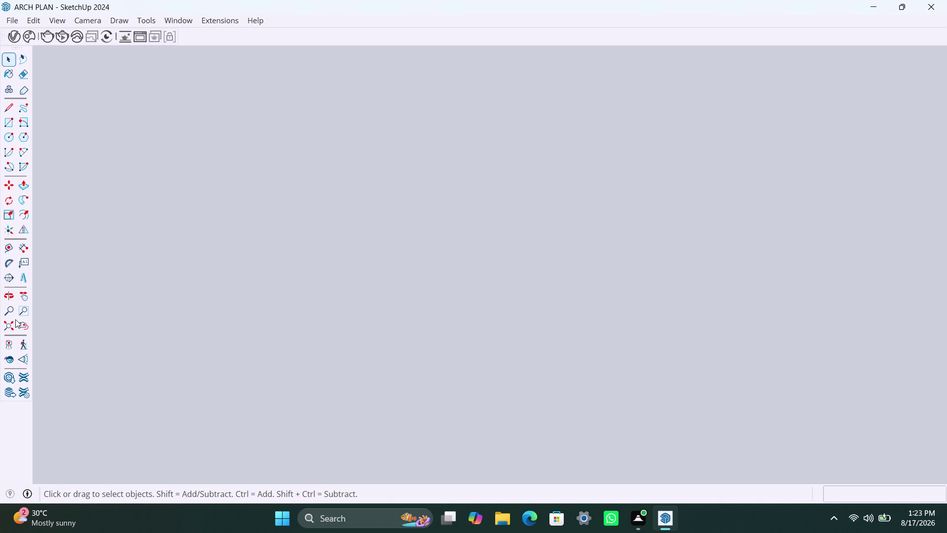
click(7, 324)
Zoom back to the kitchen cabinet and open it for editing.
scroll(up, 3)
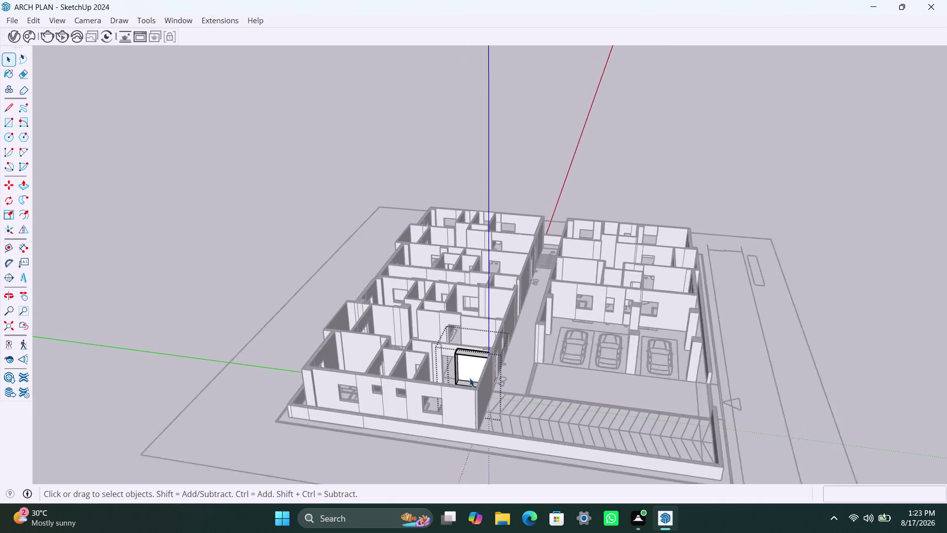
scroll(up, 3)
middle_drag(432, 386, 466, 405)
scroll(up, 3)
scroll(up, 3)
middle_drag(496, 422, 504, 426)
scroll(up, 3)
click(505, 400)
double_click(505, 400)
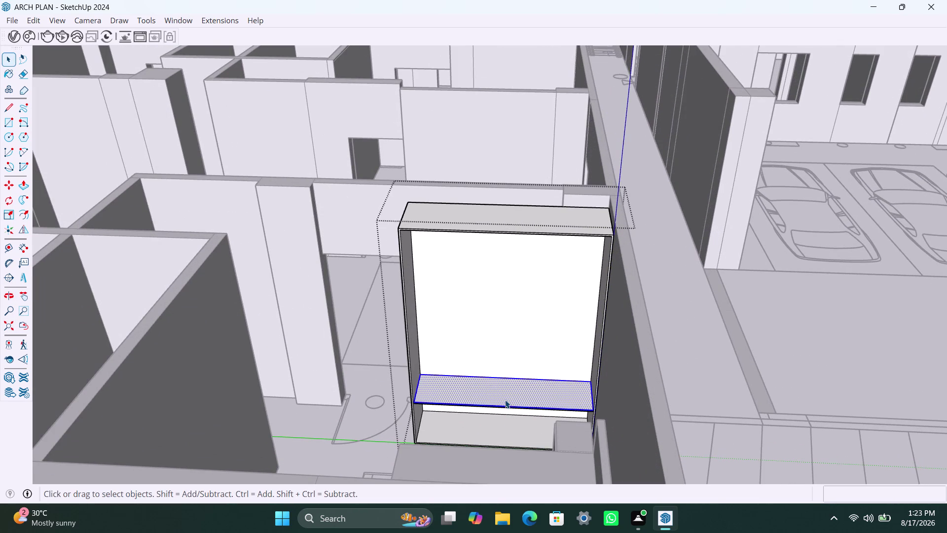
double_click(505, 400)
double_click(505, 400)
Select all geometry connected to the cabinet's lower shelf.
scroll(up, 3)
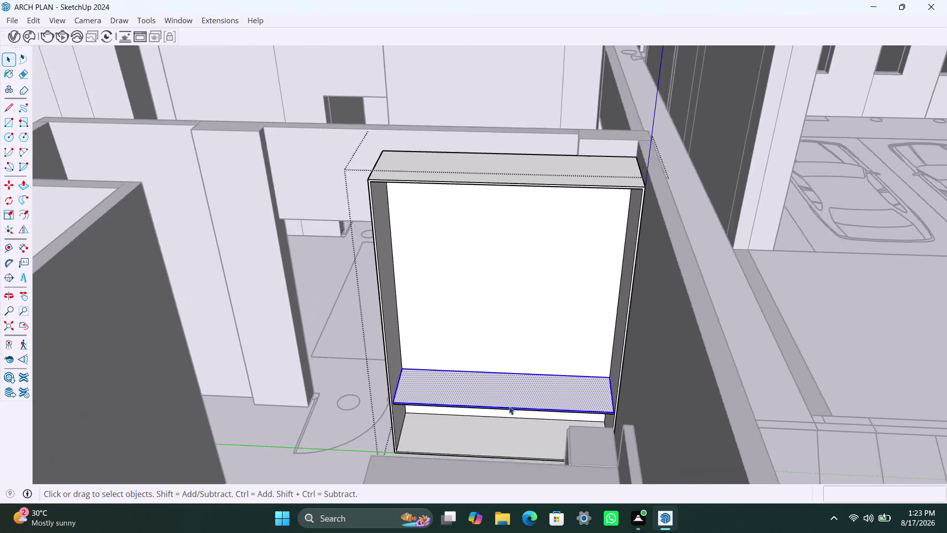
scroll(up, 3)
triple_click(510, 409)
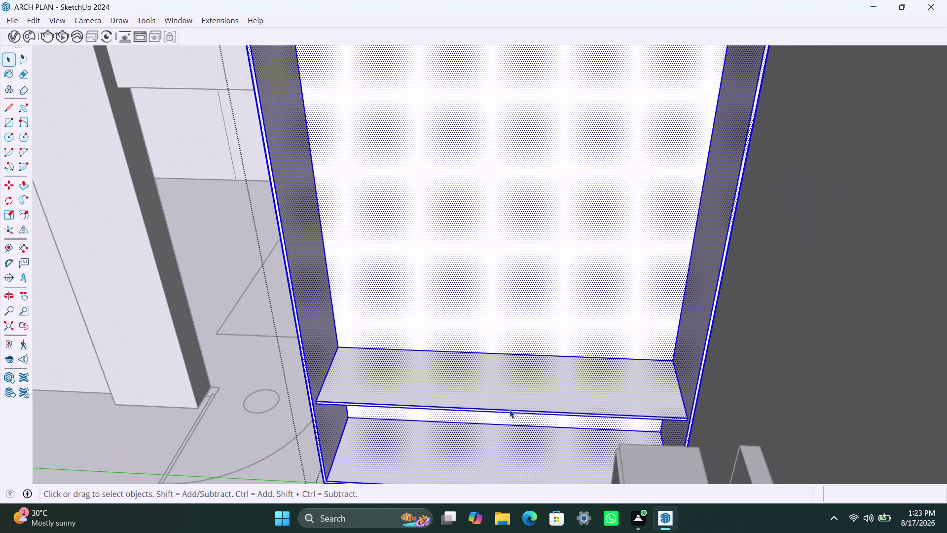
click(510, 409)
scroll(down, 3)
middle_drag(512, 384, 511, 381)
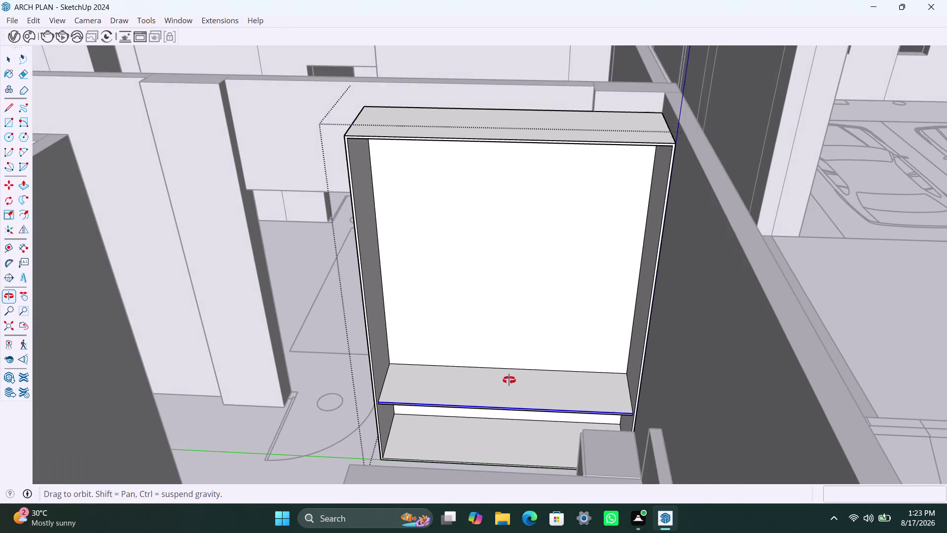
middle_drag(511, 381, 507, 379)
Undo the last eleven changes and zoom in on the lower shelf.
key(ctrl+z)
key(ctrl+z)
key(ctrl+z)
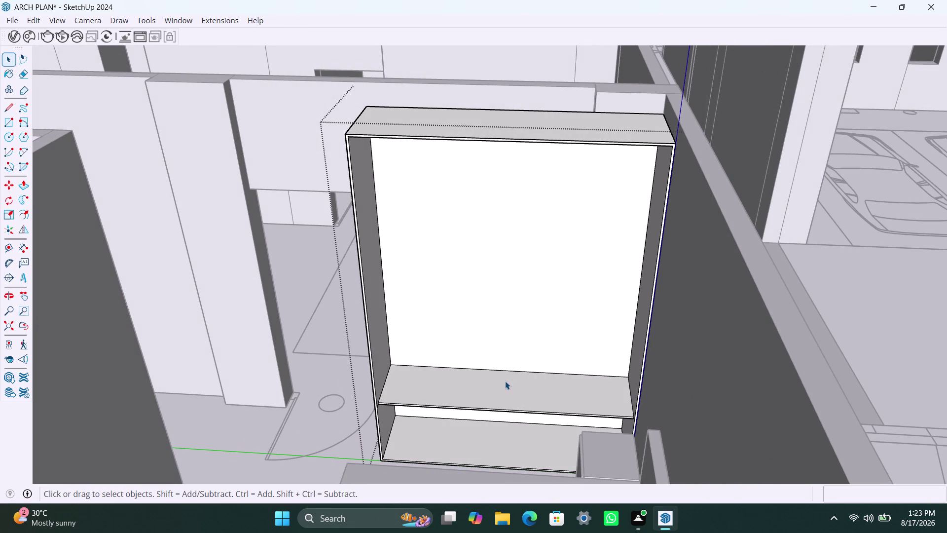
key(ctrl+z)
key(ctrl+z)
key(ctrl+z)
key(ctrl+z)
key(ctrl+z)
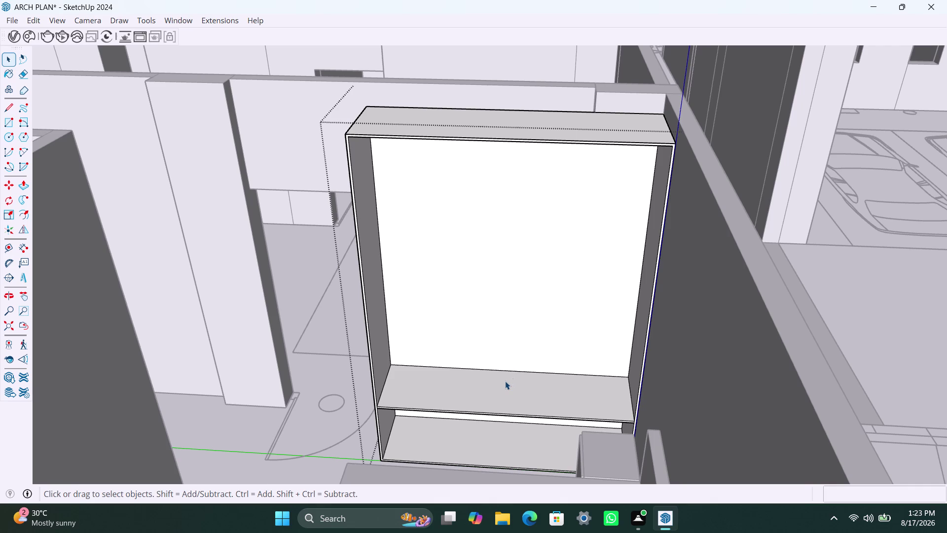
key(ctrl+z)
key(ctrl+z)
key(ctrl+z)
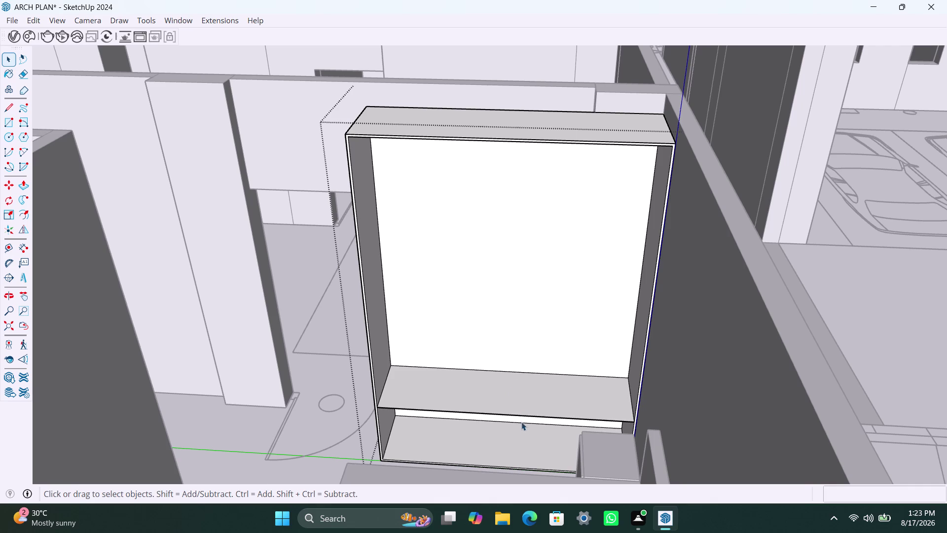
middle_drag(533, 415, 504, 421)
scroll(up, 3)
click(520, 396)
Select the lower shelf face with its edges and make it a group.
double_click(520, 397)
click(520, 396)
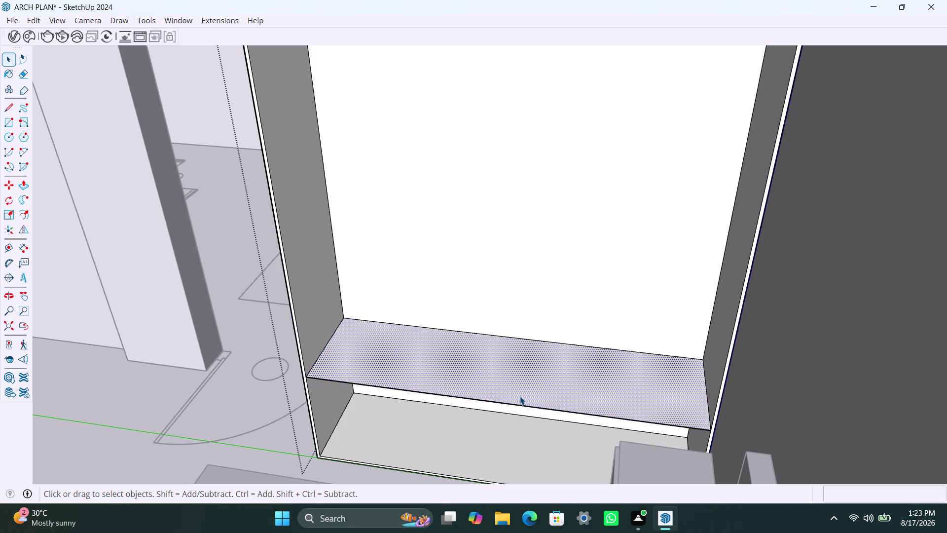
double_click(520, 396)
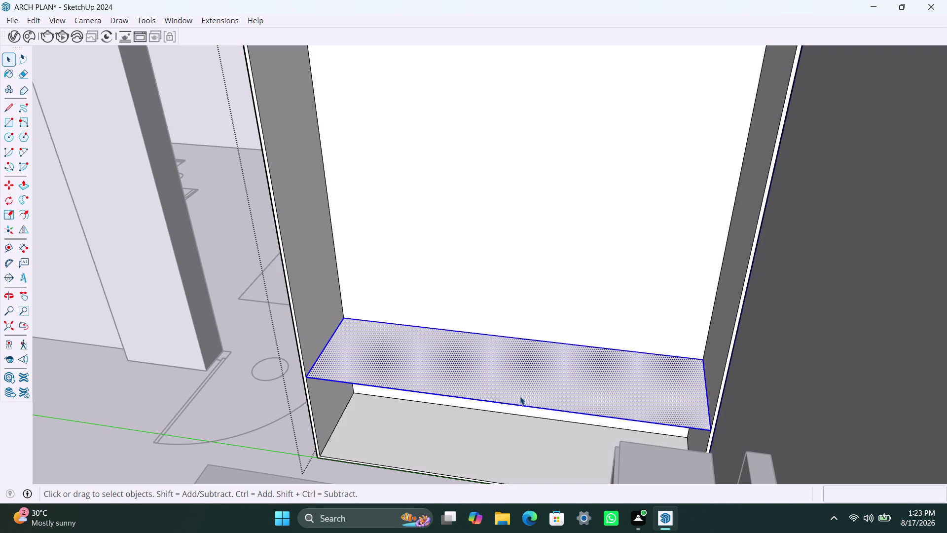
right_click(520, 396)
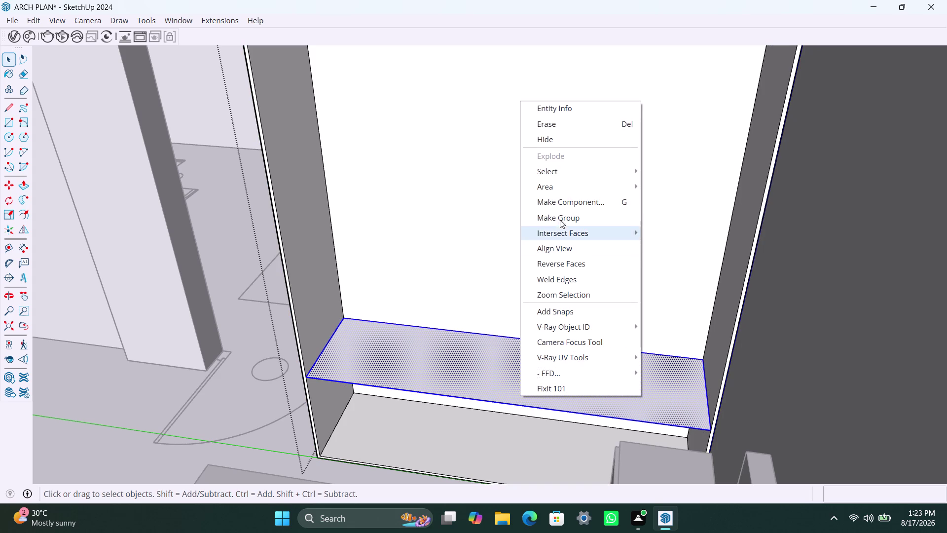
click(560, 218)
Raise the shelf's top face 9mm.
triple_click(522, 380)
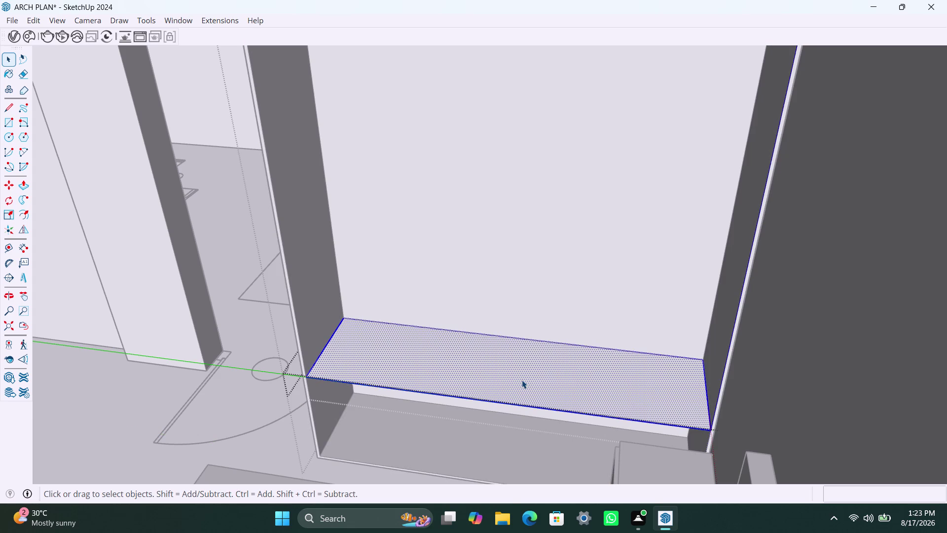
key(p)
click(522, 380)
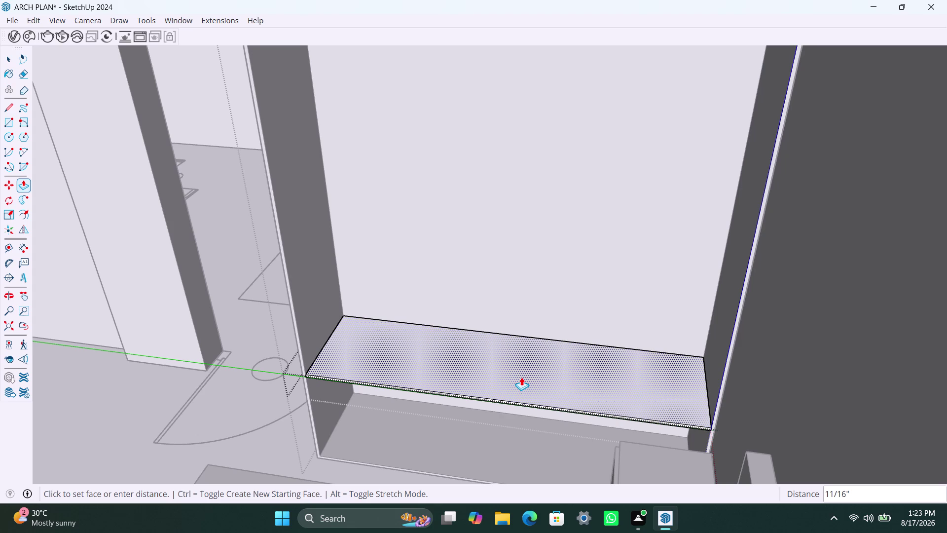
text(9mm)
key(Return)
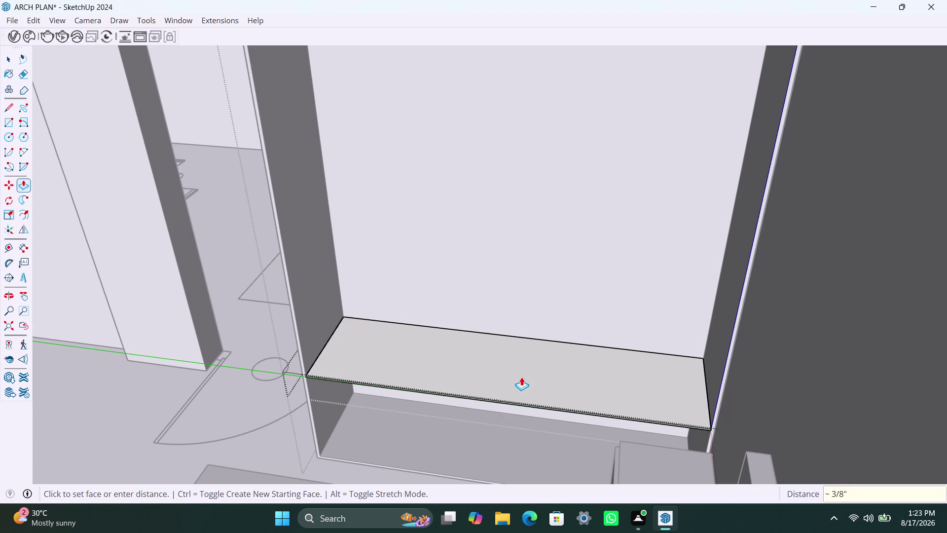
Orbit underneath and pull the shelf's underside down 9mm.
middle_drag(486, 396, 591, 323)
scroll(up, 3)
middle_drag(372, 427, 428, 345)
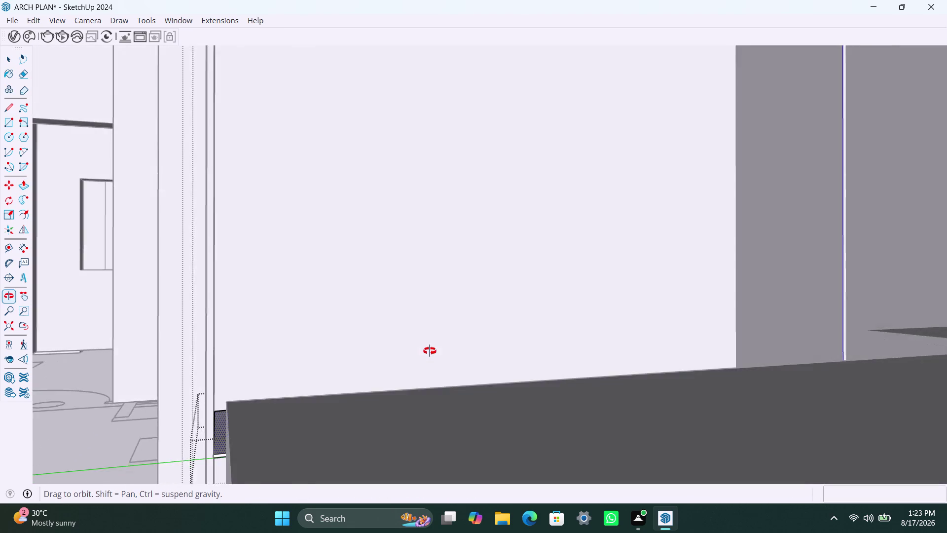
middle_drag(429, 345, 552, 224)
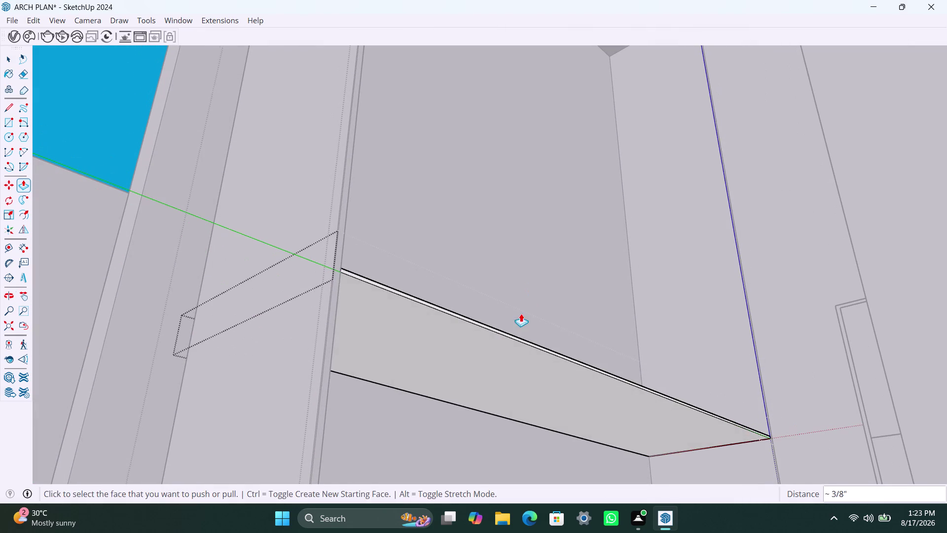
click(501, 358)
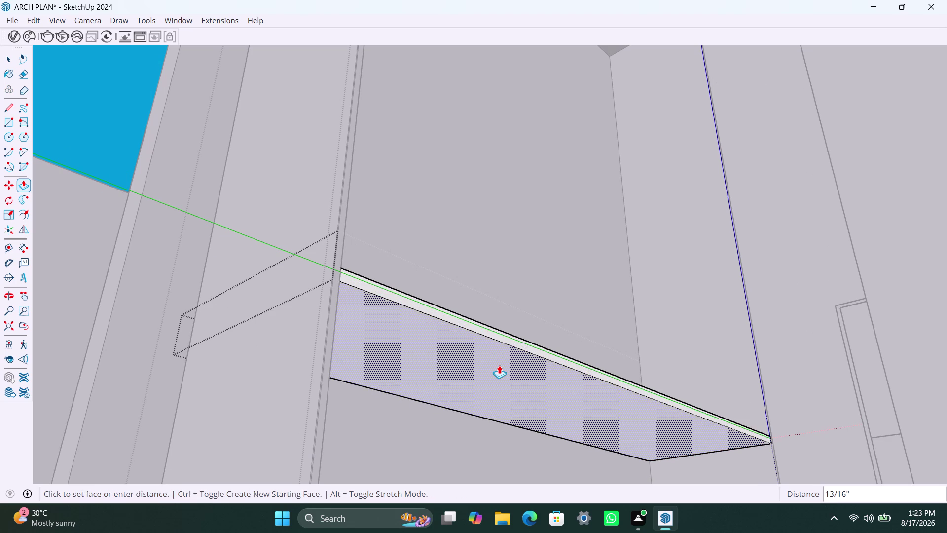
text(9mm)
key(Return)
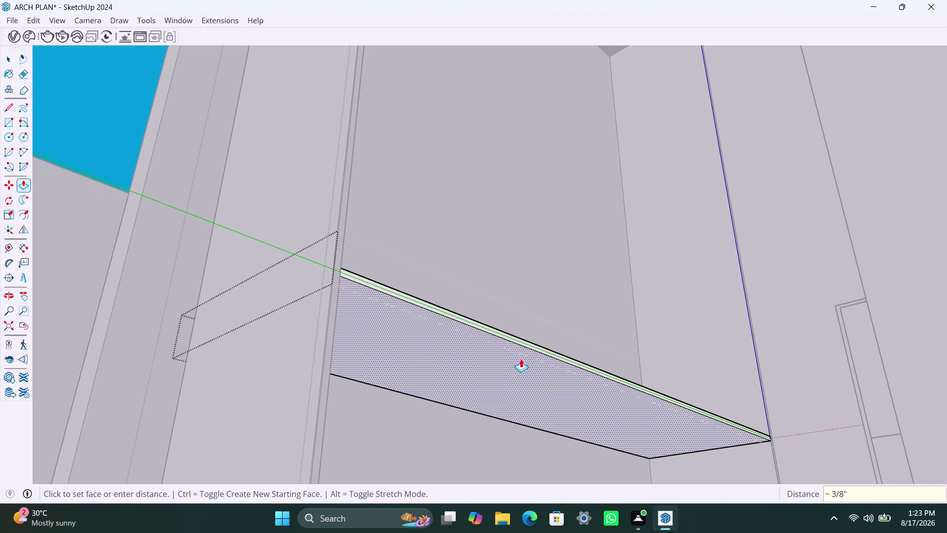
Push/Pull the shelf's thin front edge face 2 inches.
key(space)
scroll(down, 3)
scroll(up, 3)
scroll(down, 3)
scroll(up, 3)
click(481, 323)
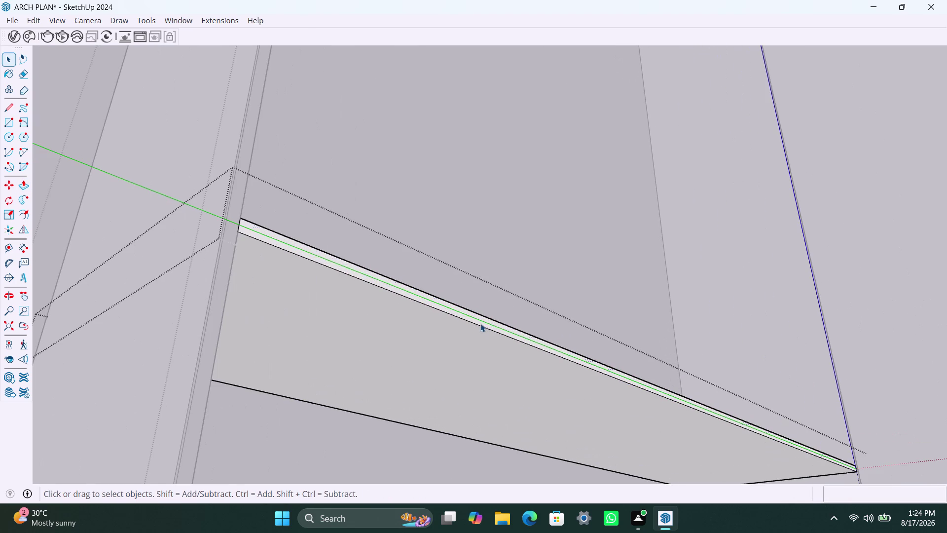
key(p)
click(481, 323)
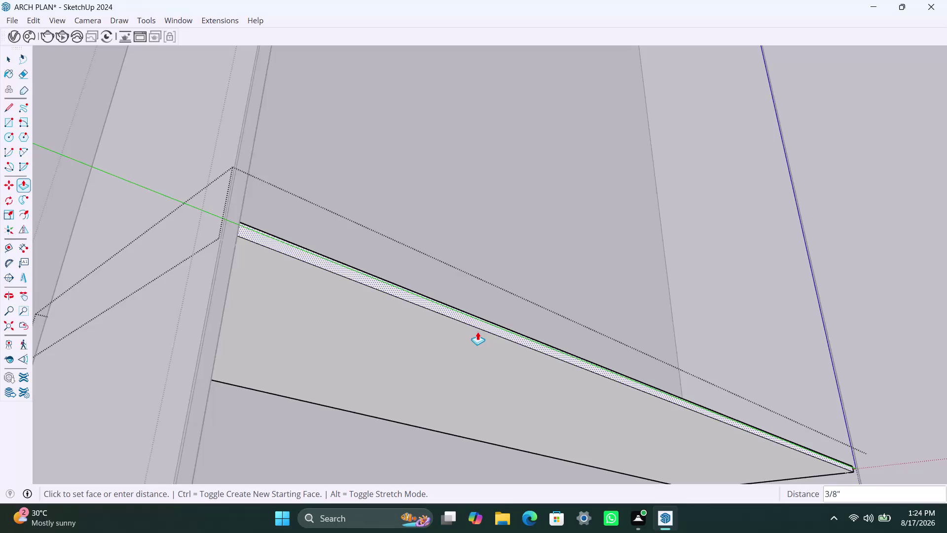
text(2")
key(Return)
key(space)
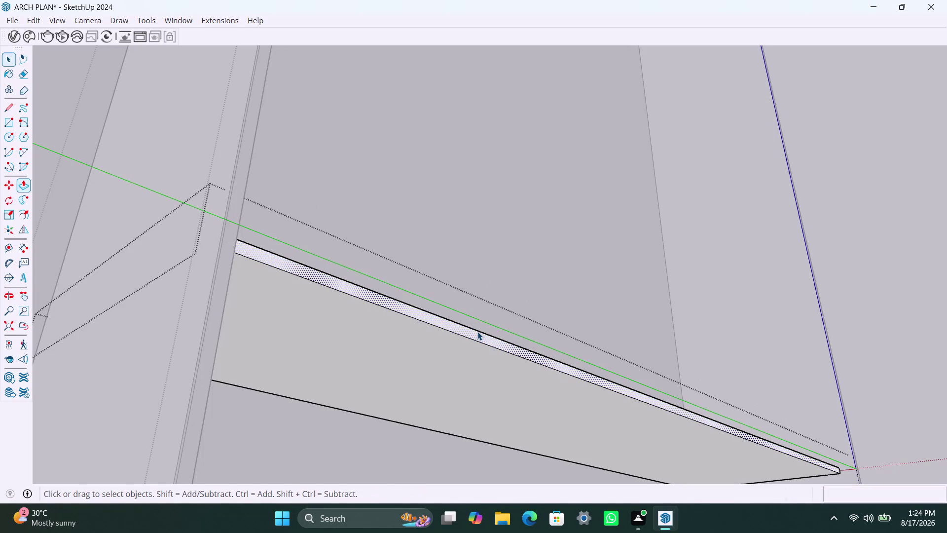
scroll(down, 3)
scroll(down, 3)
middle_drag(486, 273, 332, 435)
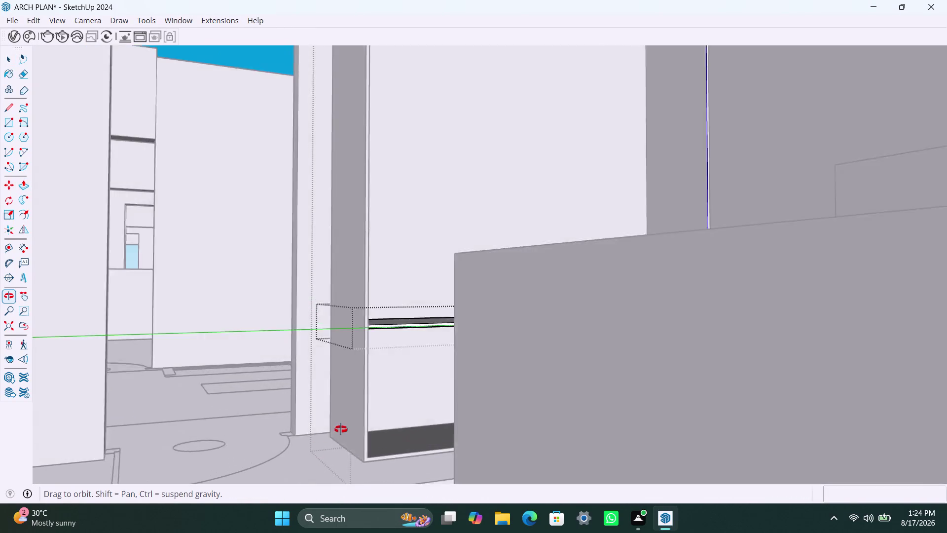
middle_drag(333, 435, 310, 456)
scroll(down, 3)
middle_drag(453, 369, 410, 417)
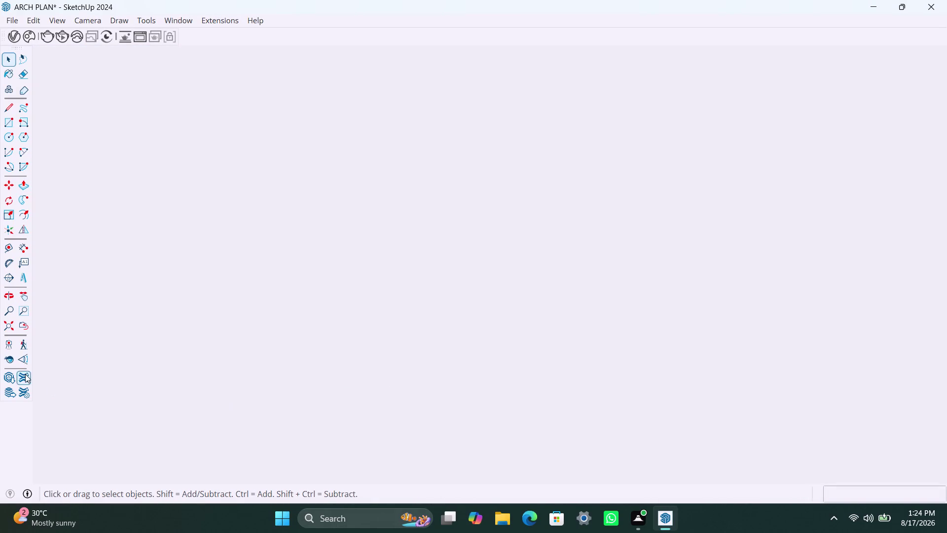
click(8, 320)
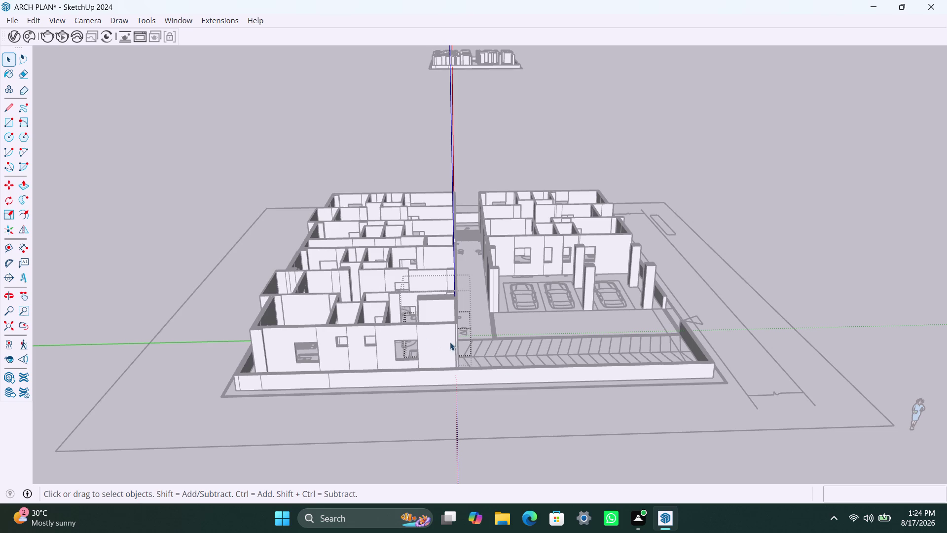
scroll(up, 3)
scroll(up, 3)
middle_drag(400, 333, 440, 391)
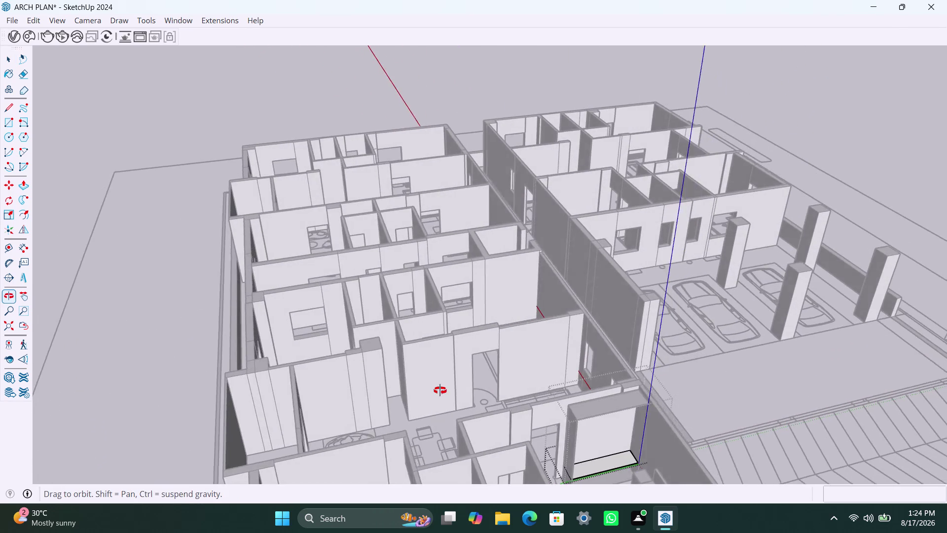
middle_drag(440, 390, 433, 336)
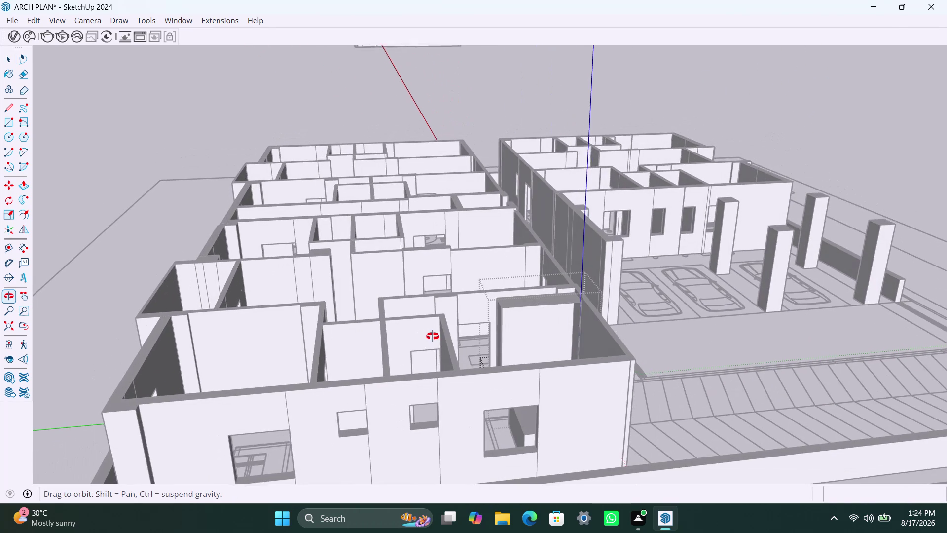
middle_drag(433, 335, 345, 415)
scroll(down, 3)
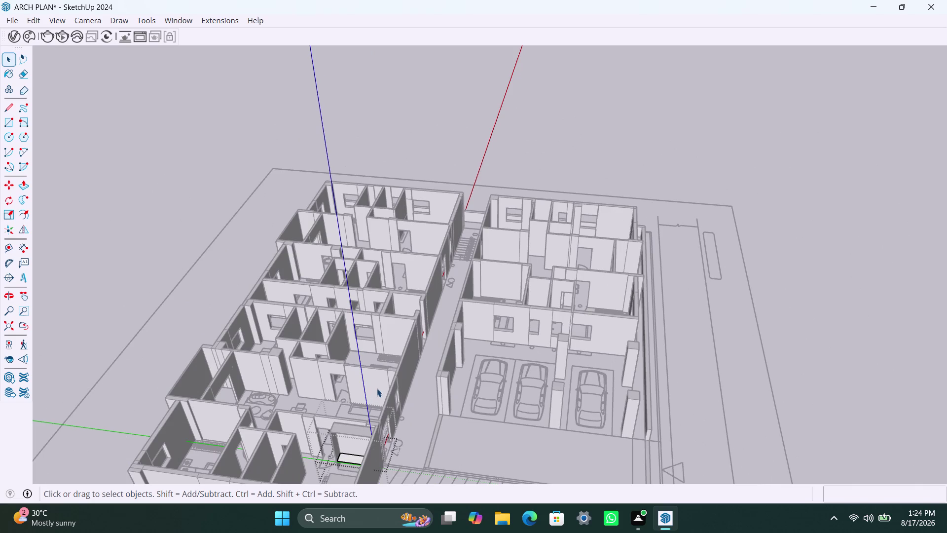
scroll(down, 3)
middle_drag(432, 420, 284, 474)
scroll(up, 3)
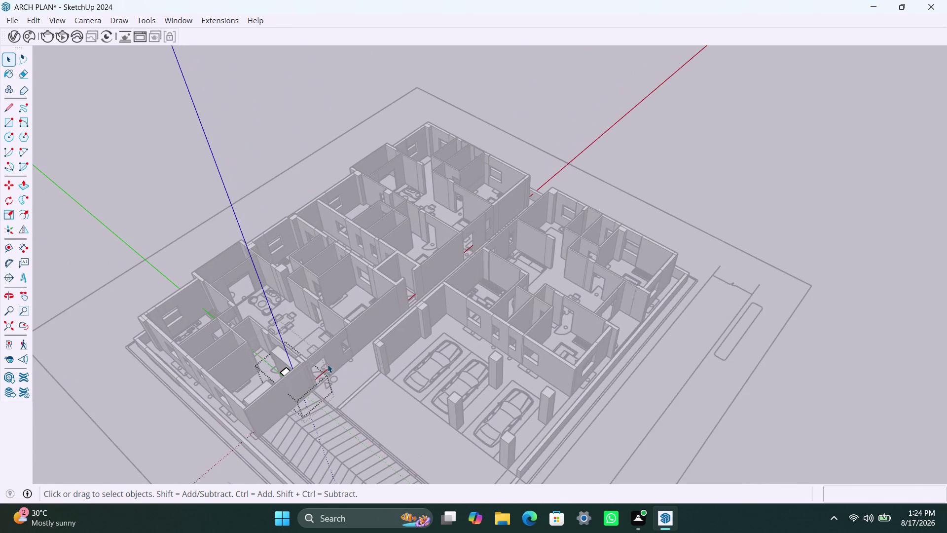
middle_drag(299, 385, 464, 374)
scroll(down, 3)
middle_drag(393, 428, 536, 353)
scroll(up, 3)
scroll(up, 3)
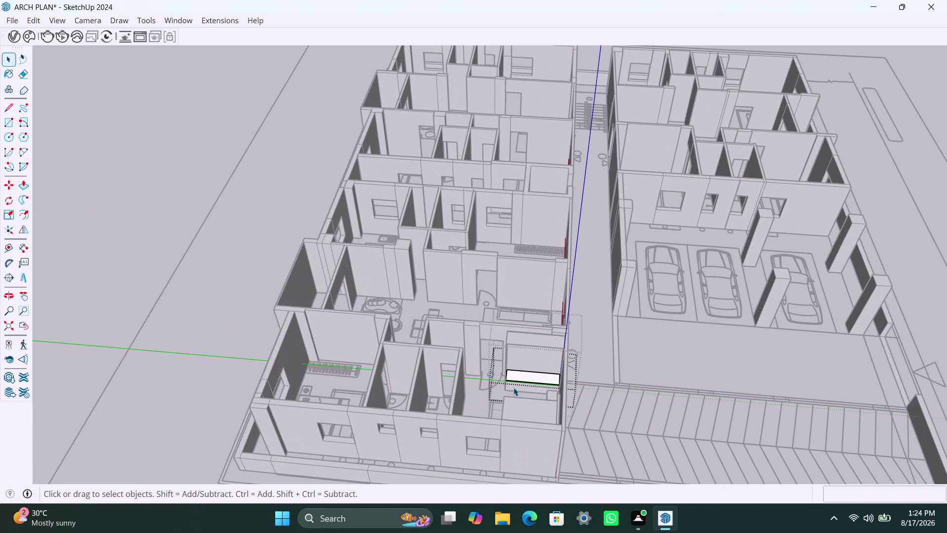
Select the low shelf inside the cabinet, briefly trying the Move tool.
scroll(up, 3)
click(614, 377)
scroll(up, 3)
scroll(up, 3)
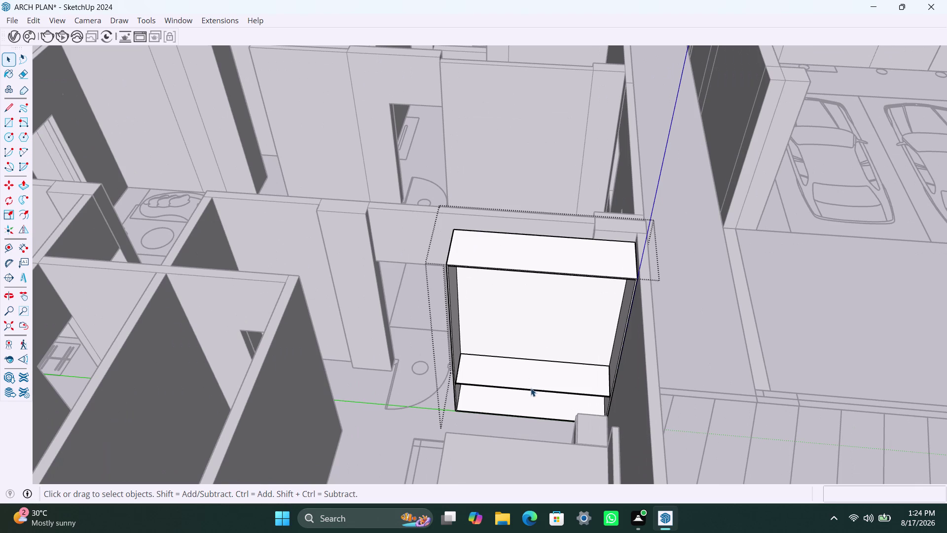
click(540, 382)
scroll(down, 3)
middle_drag(526, 400, 535, 401)
scroll(up, 3)
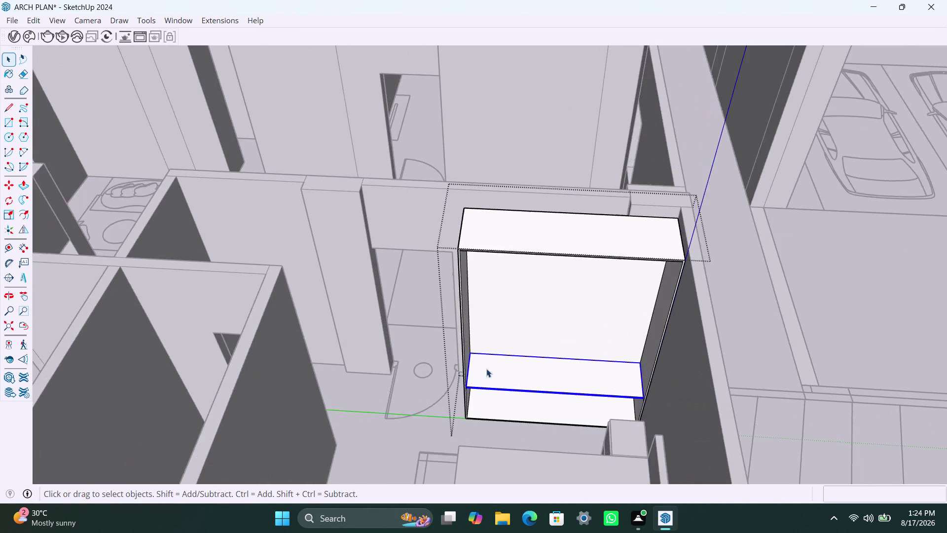
scroll(up, 3)
key(m)
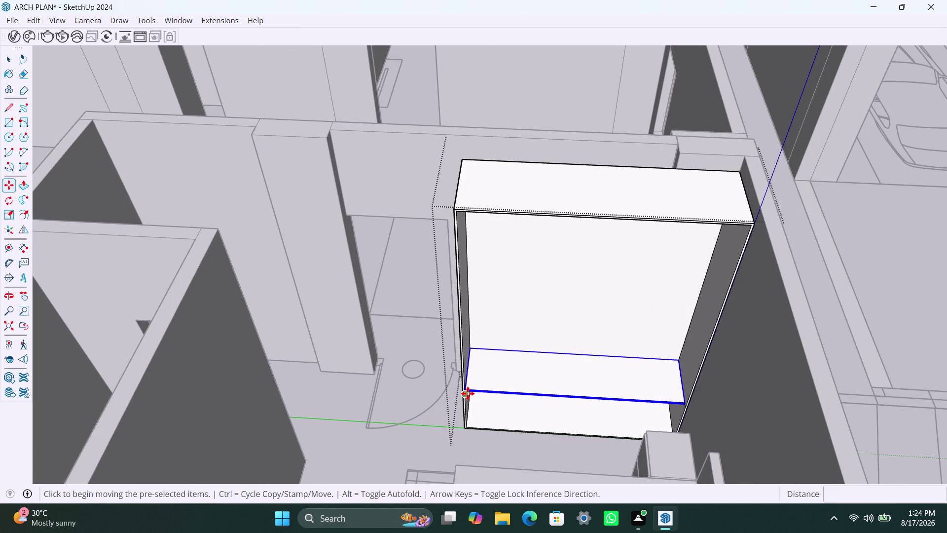
key(Escape)
scroll(up, 3)
key(space)
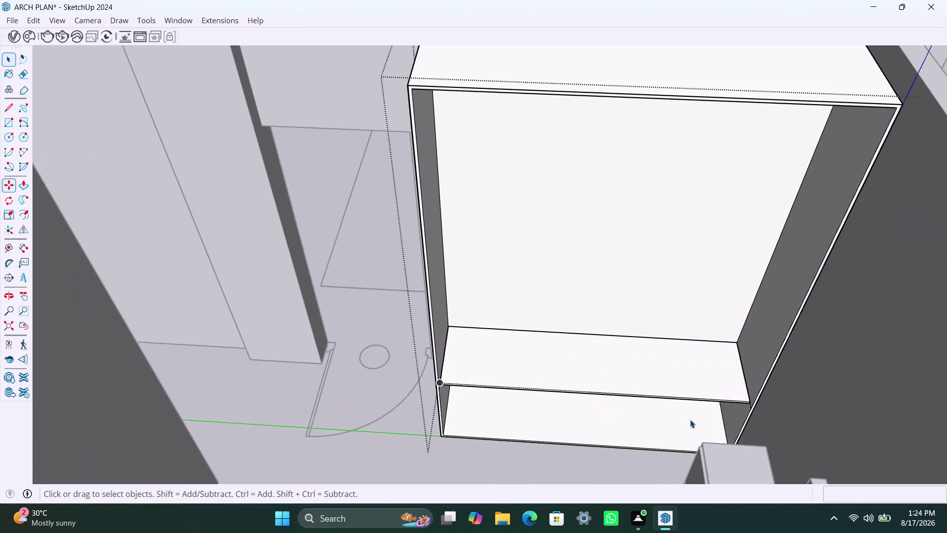
Delete two stray objects from the model.
scroll(up, 3)
scroll(up, 3)
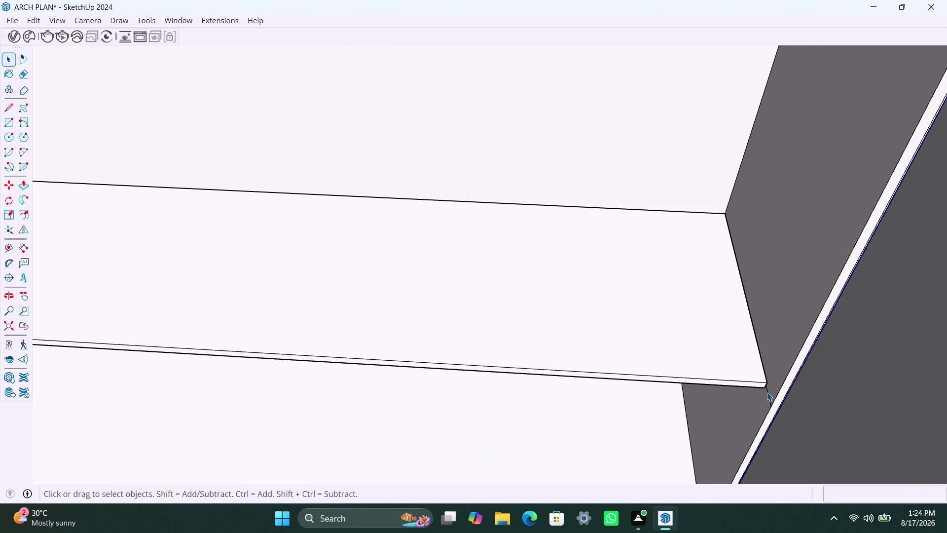
click(767, 392)
key(Delete)
scroll(down, 3)
scroll(down, 3)
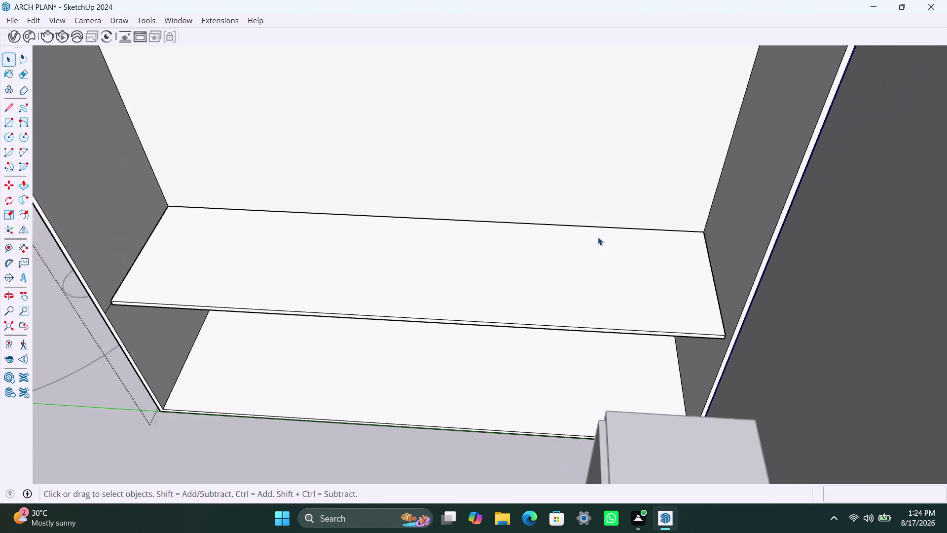
scroll(down, 3)
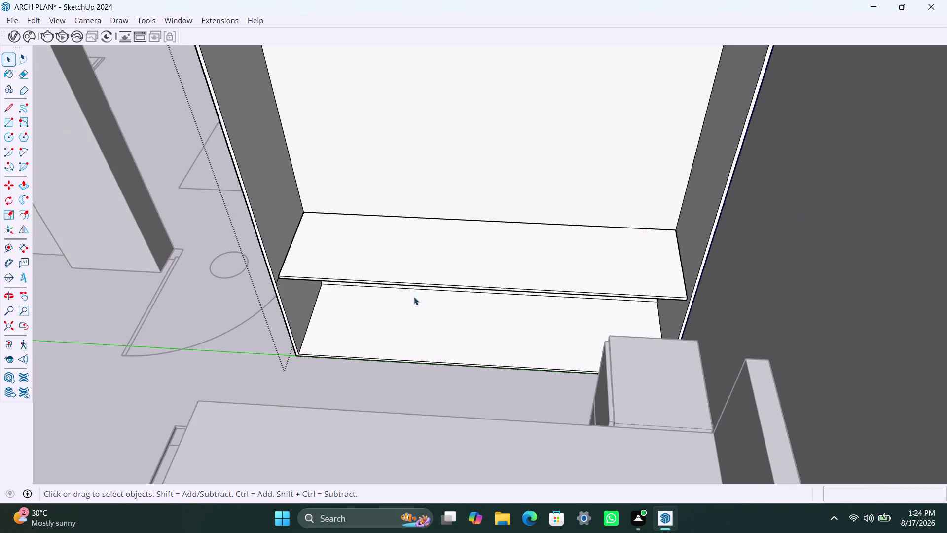
scroll(up, 3)
click(279, 263)
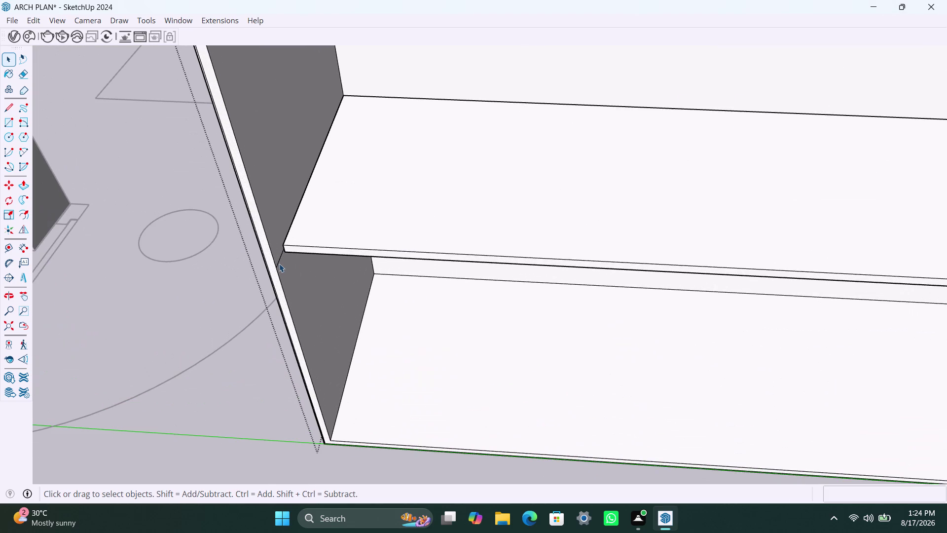
key(Delete)
scroll(down, 3)
Reselect the low shelf and start a Move copy from its front corner.
click(464, 239)
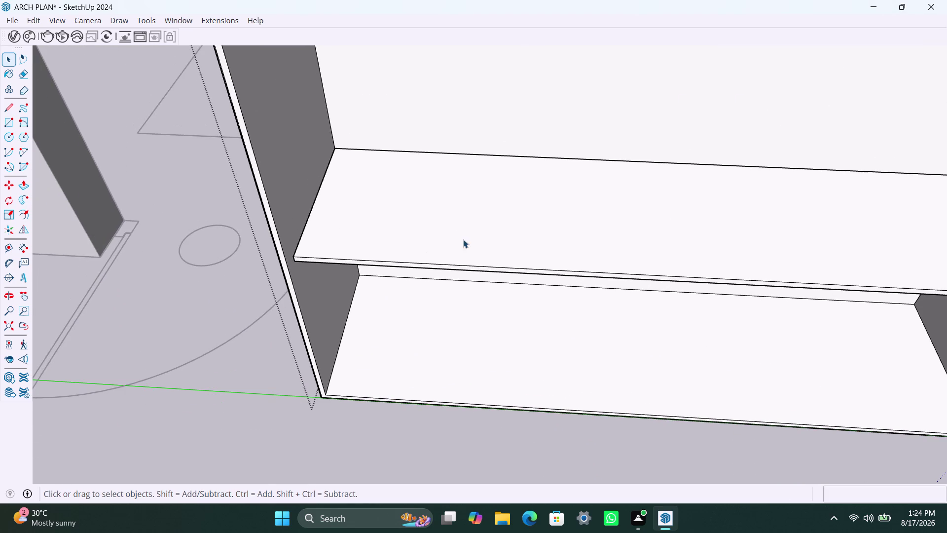
scroll(down, 3)
scroll(down, 3)
key(m)
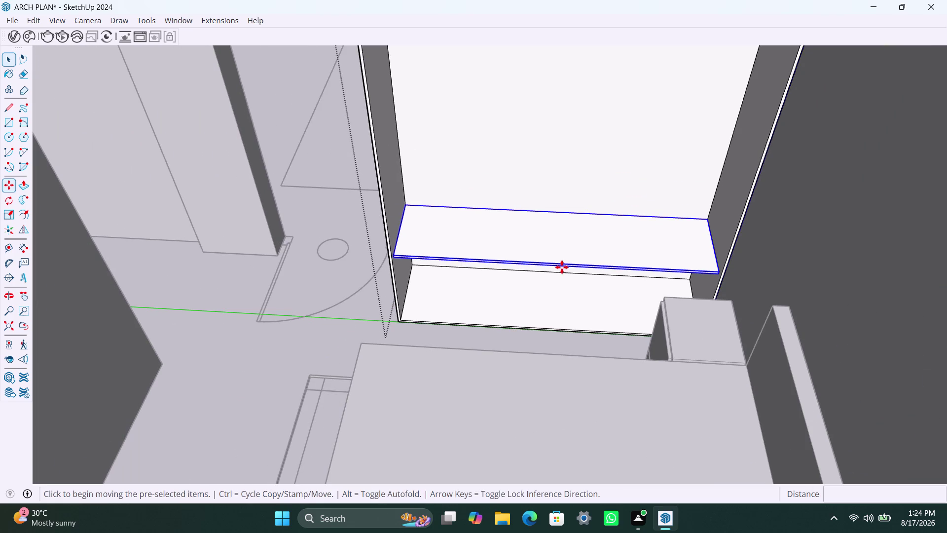
click(394, 257)
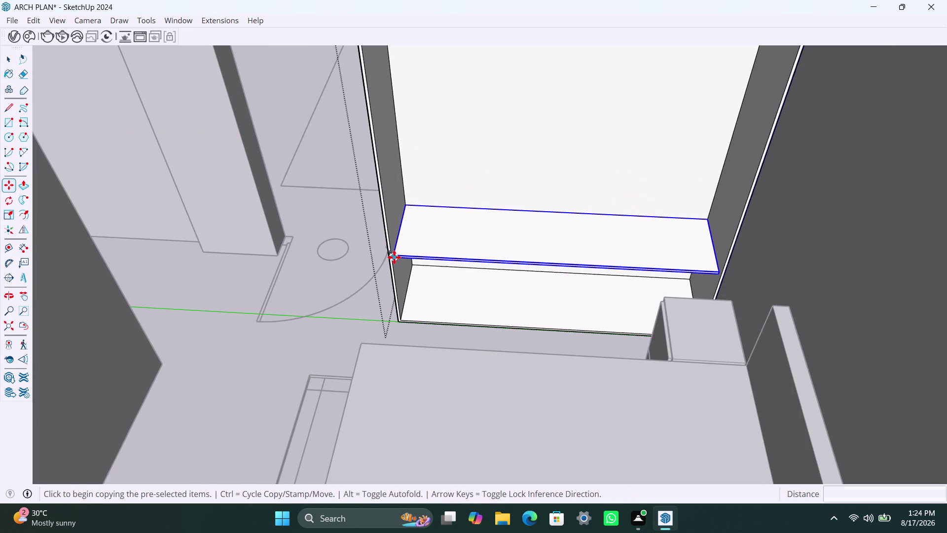
scroll(down, 3)
Place the shelf copy at the cabinet's top edge.
scroll(down, 3)
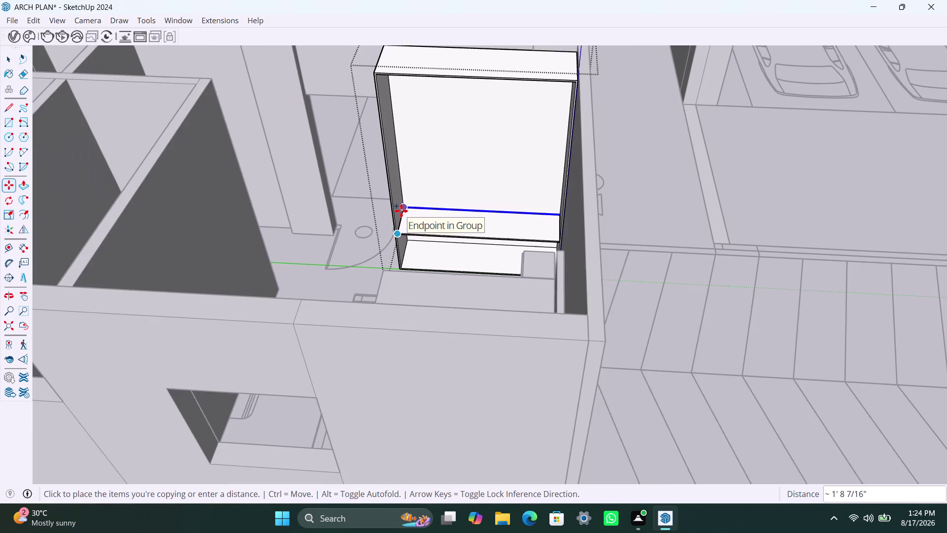
middle_drag(401, 210, 393, 244)
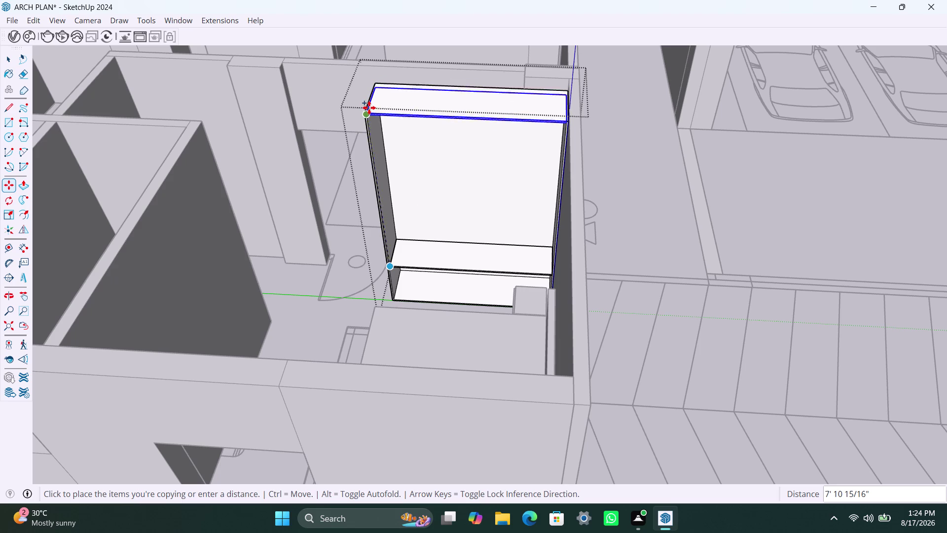
scroll(up, 3)
scroll(up, 3)
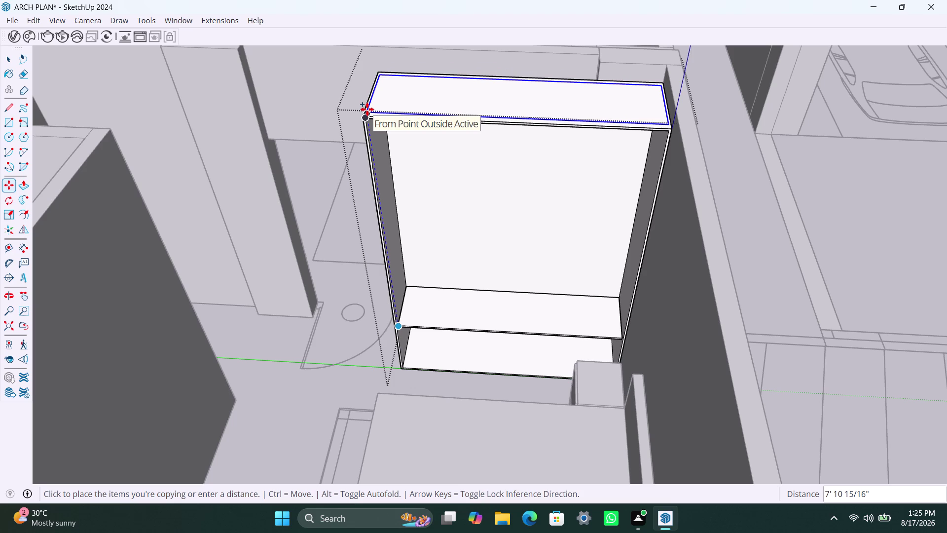
scroll(up, 3)
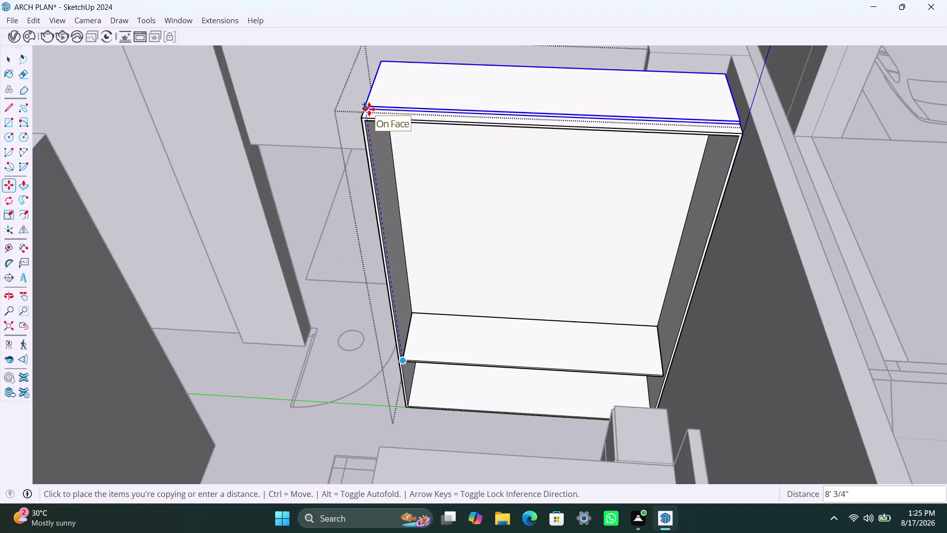
middle_drag(370, 110, 345, 188)
scroll(up, 3)
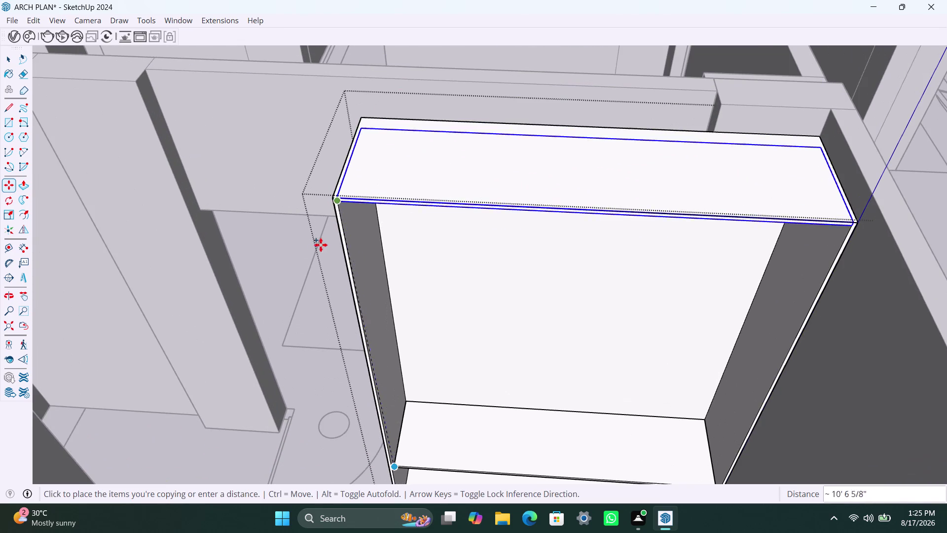
scroll(up, 3)
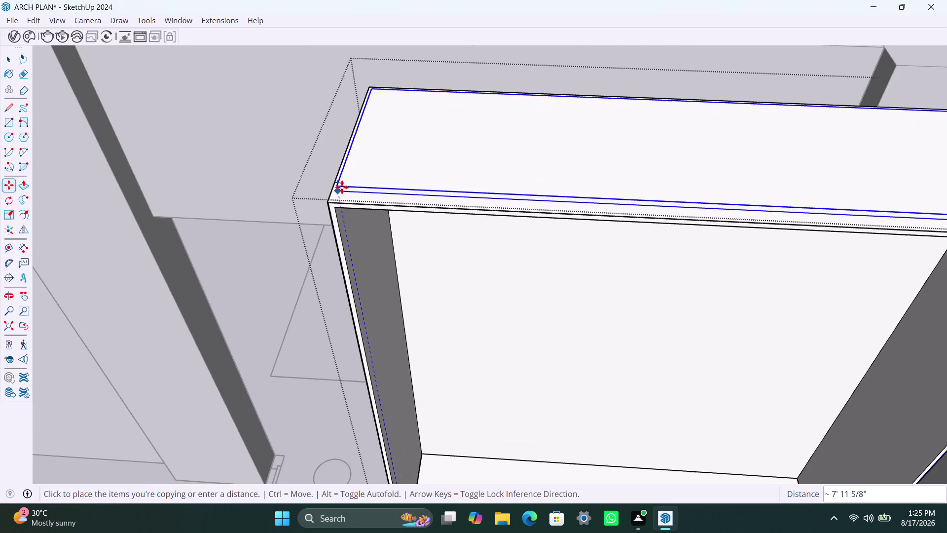
middle_drag(342, 187, 320, 234)
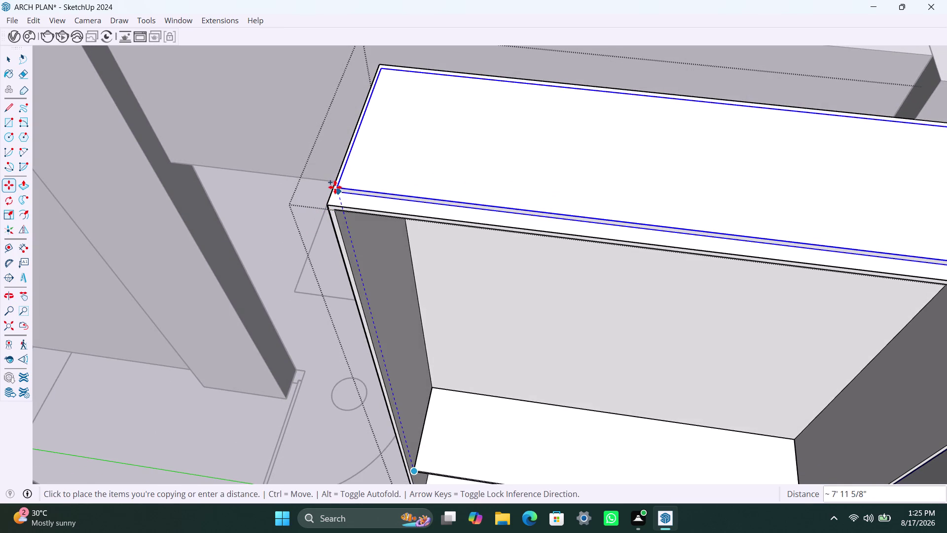
click(335, 187)
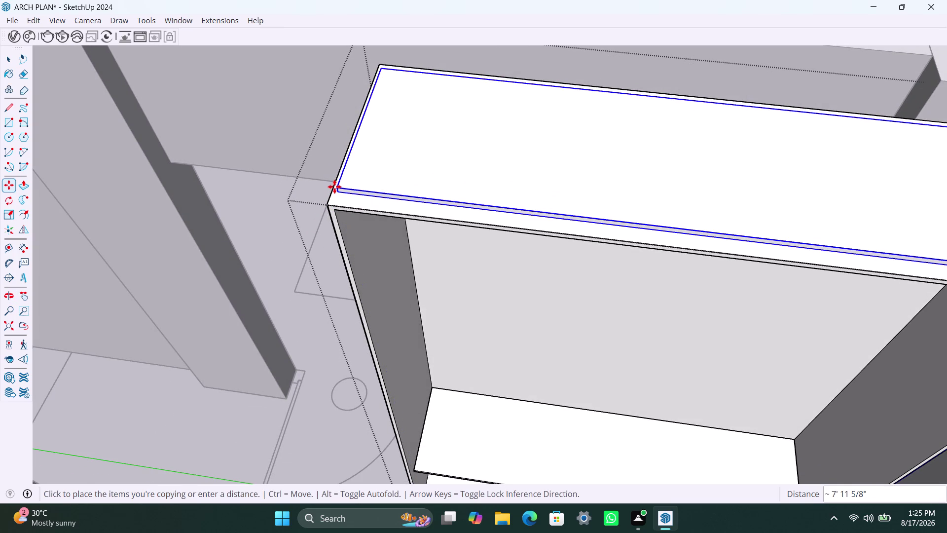
Array the shelf into four evenly spaced copies with /4.
key(slash)
key(4)
key(Return)
scroll(down, 3)
middle_drag(460, 296, 464, 283)
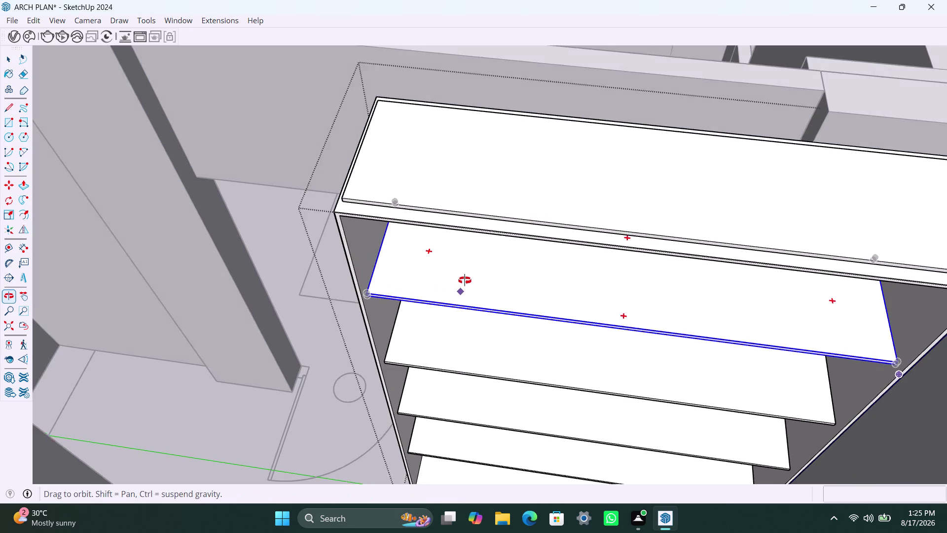
middle_drag(464, 283, 467, 278)
scroll(up, 3)
Delete two unwanted pieces near the shelves and zoom back out.
key(Escape)
click(500, 185)
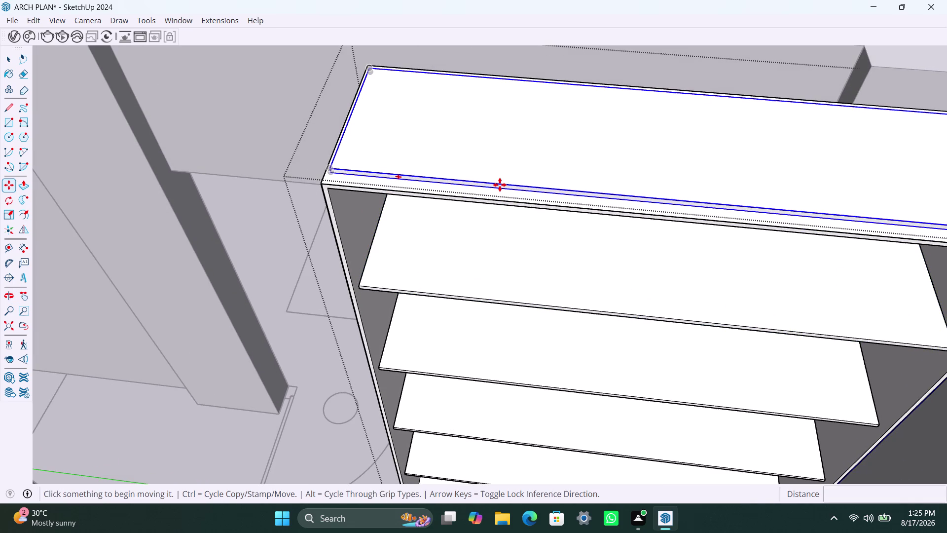
key(Delete)
key(space)
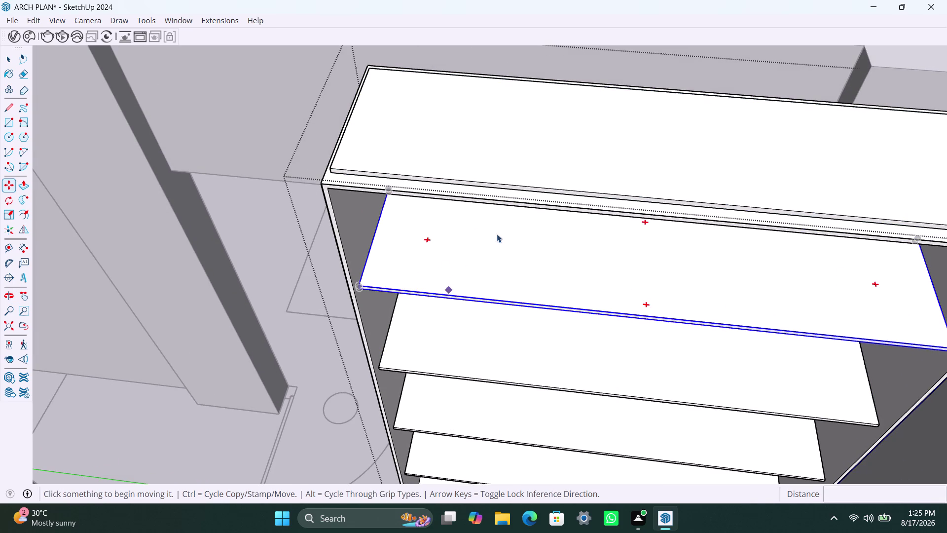
click(520, 183)
key(Delete)
scroll(down, 3)
middle_drag(486, 342, 474, 226)
scroll(down, 3)
scroll(down, 3)
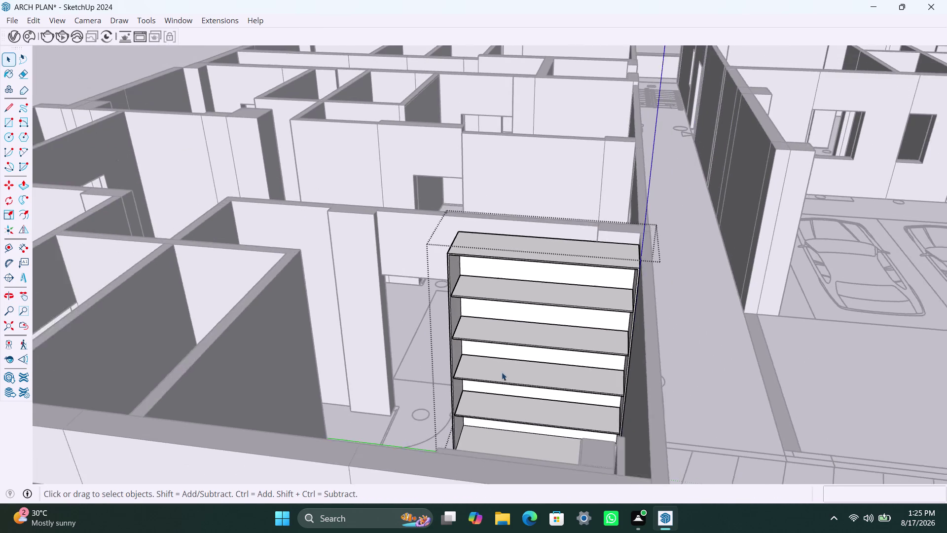
Orbit around the shelved cabinet and zoom in on its front and top corner.
middle_drag(504, 376, 536, 329)
scroll(up, 3)
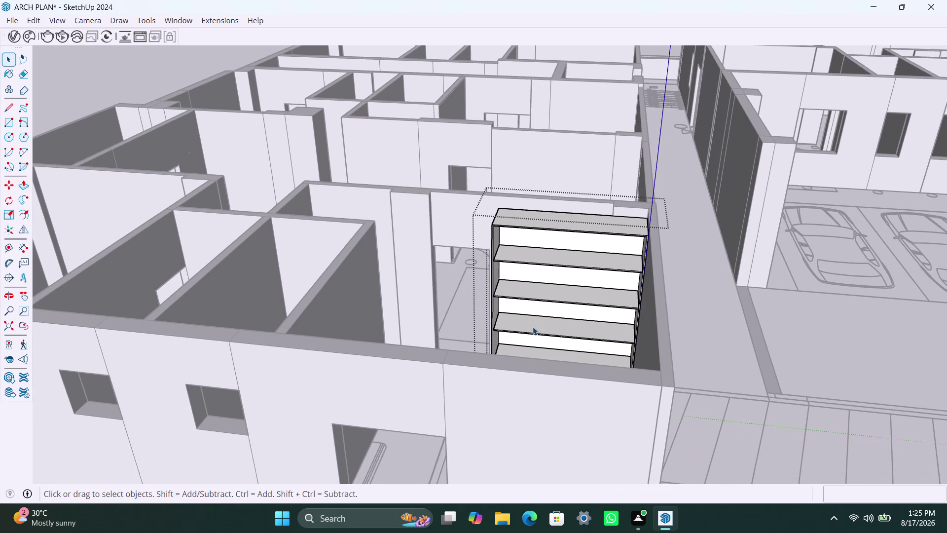
middle_drag(536, 328, 580, 355)
scroll(down, 3)
middle_drag(558, 343, 563, 336)
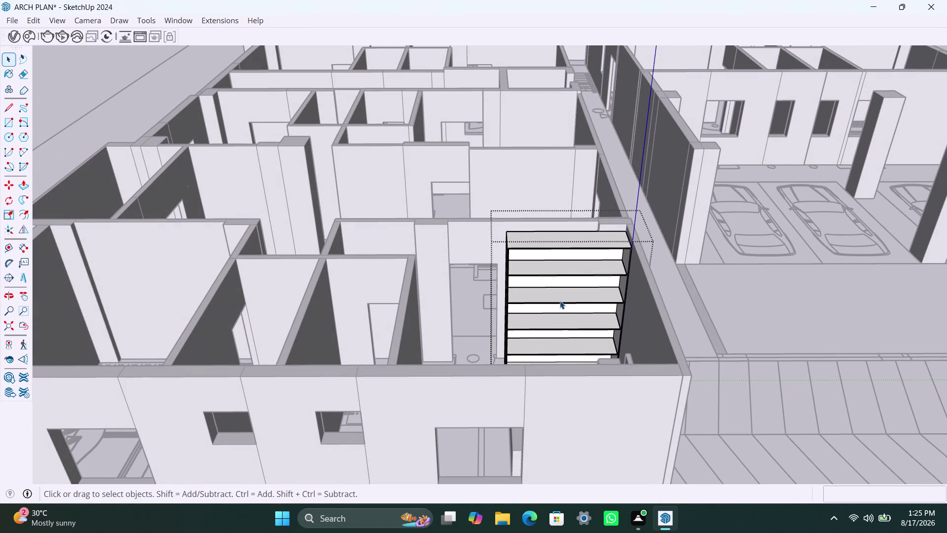
middle_drag(568, 300, 551, 311)
scroll(up, 3)
middle_drag(530, 356, 539, 363)
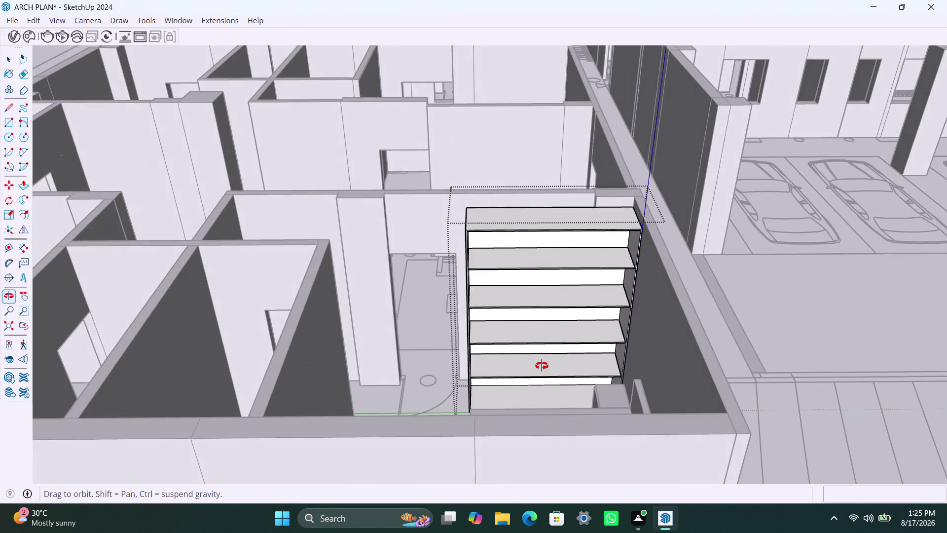
middle_drag(539, 362, 543, 368)
scroll(up, 3)
middle_drag(517, 383, 529, 390)
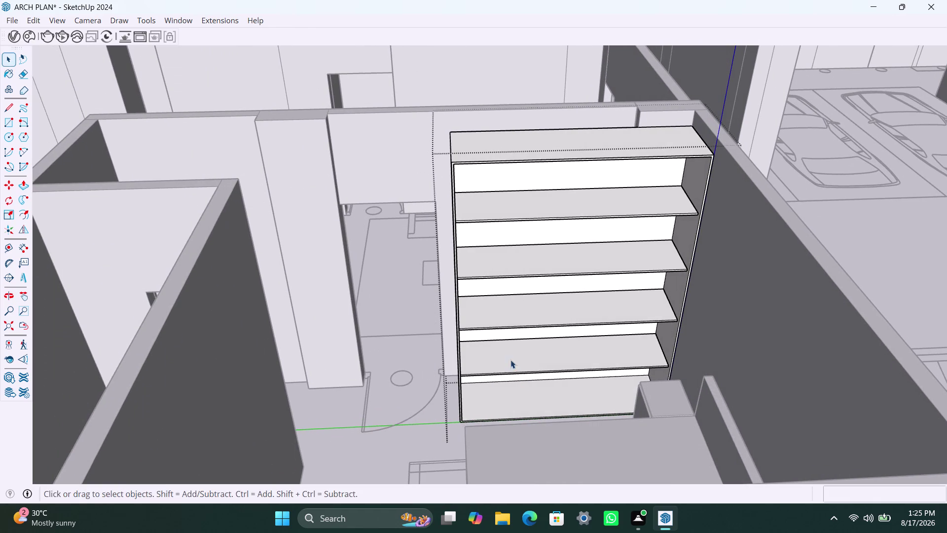
middle_drag(510, 360, 484, 399)
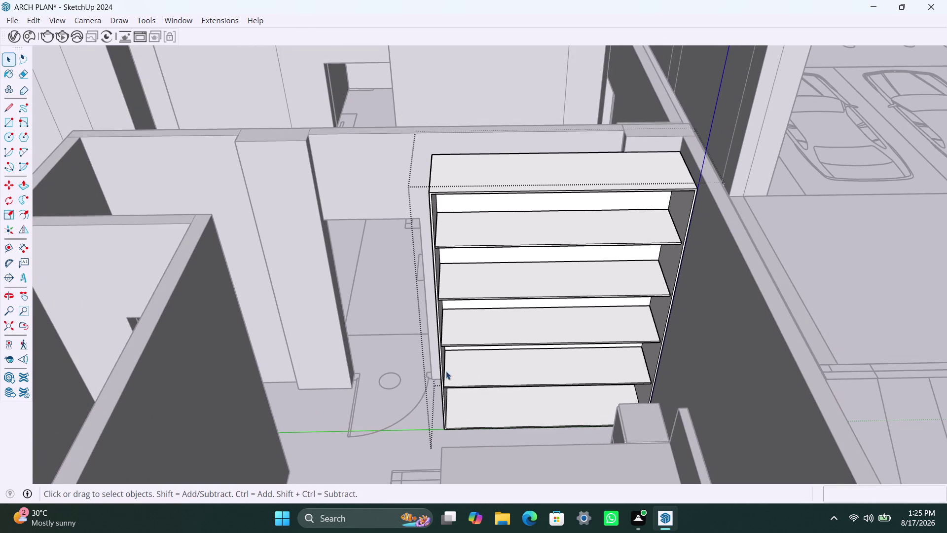
middle_drag(445, 371, 451, 366)
scroll(up, 3)
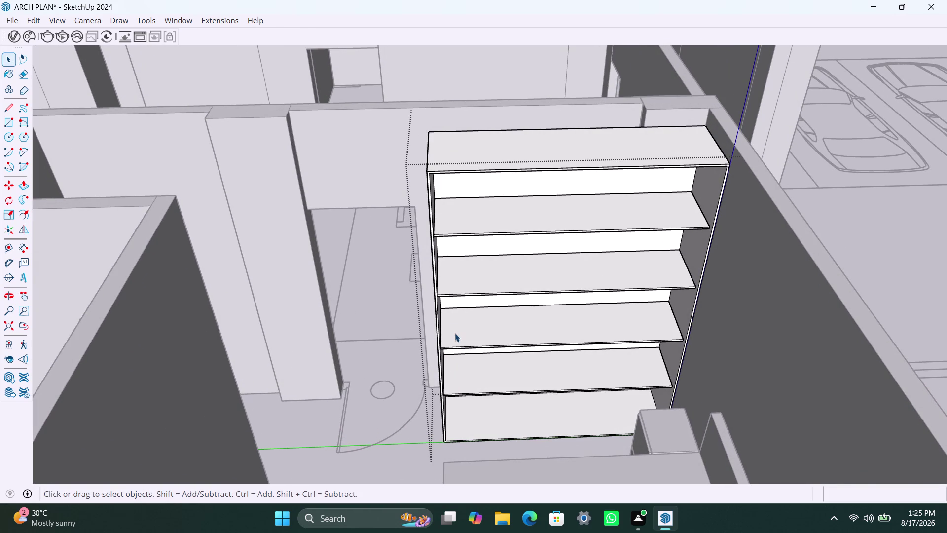
Draw a rectangle from the front's top-left corner to the bottom-edge midpoint.
key(r)
scroll(up, 3)
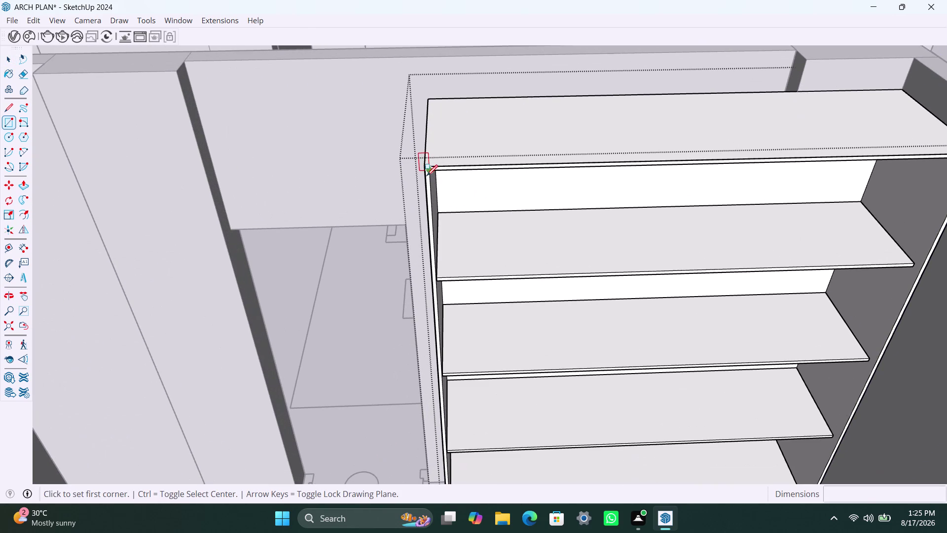
click(433, 173)
scroll(down, 3)
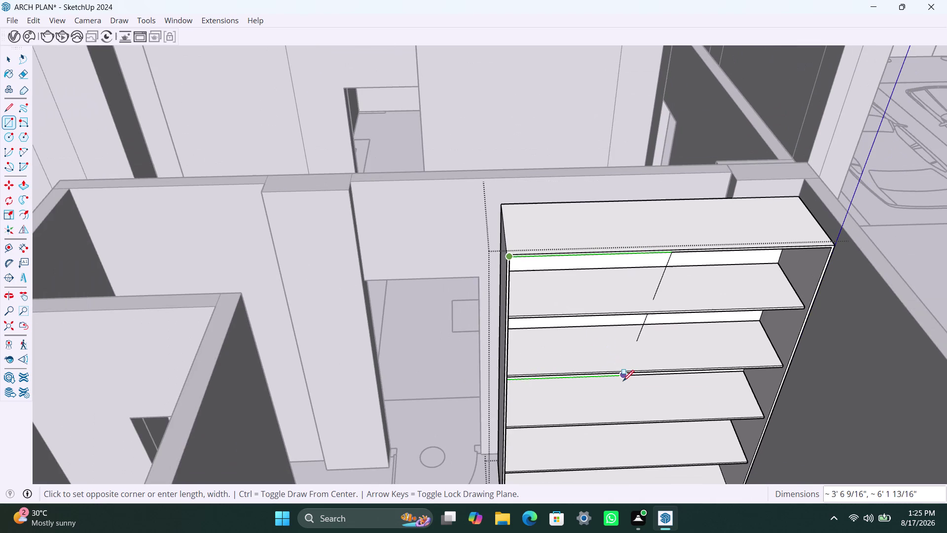
middle_drag(623, 381, 627, 236)
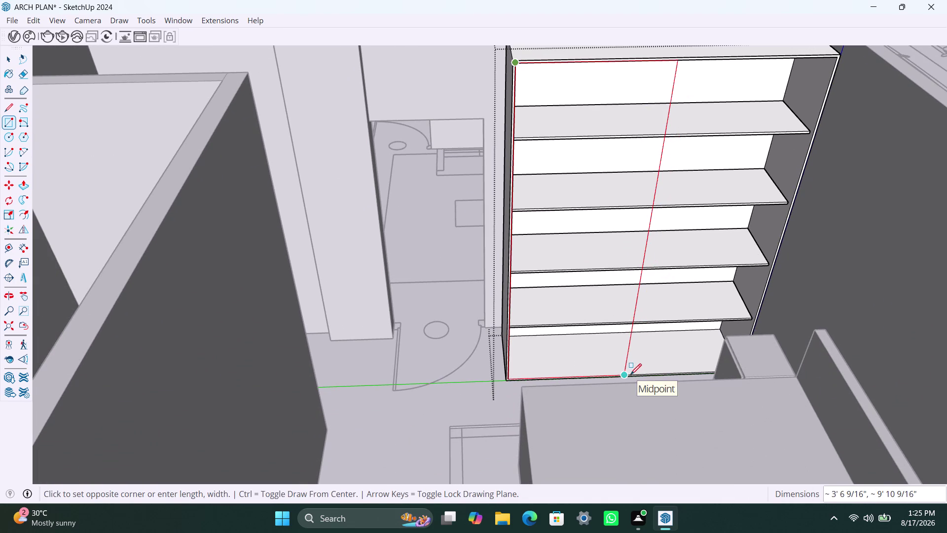
click(631, 374)
key(space)
Delete the leftover right-half face and select the left panel with its edges.
double_click(599, 347)
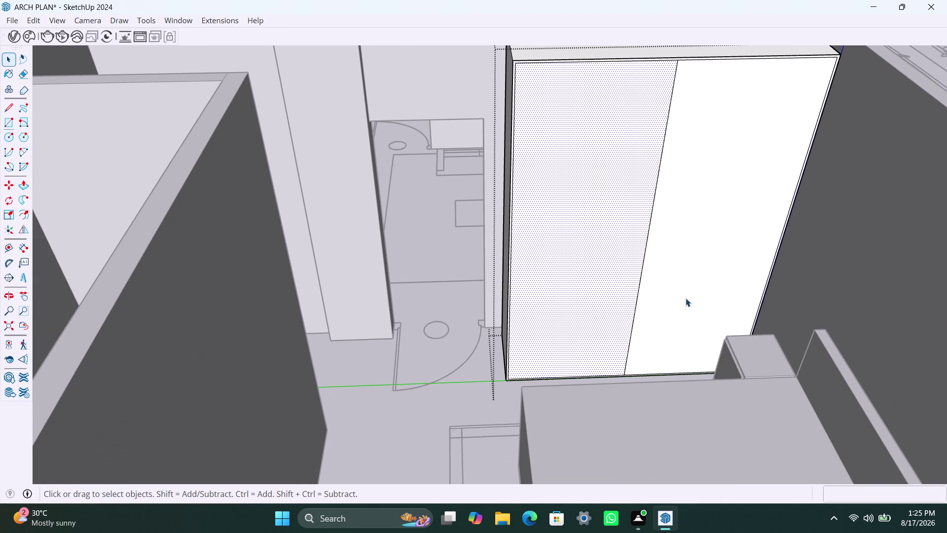
double_click(685, 298)
key(Delete)
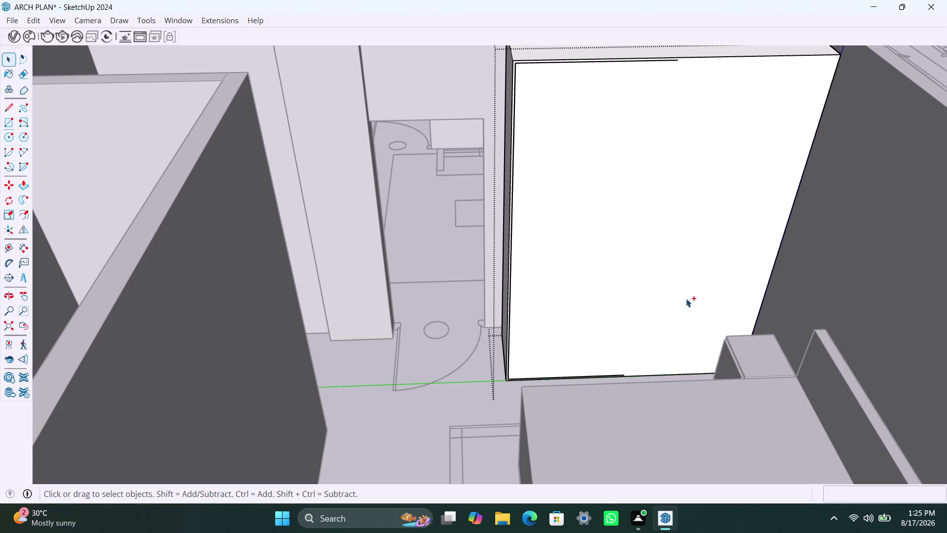
key(ctrl+z)
click(694, 273)
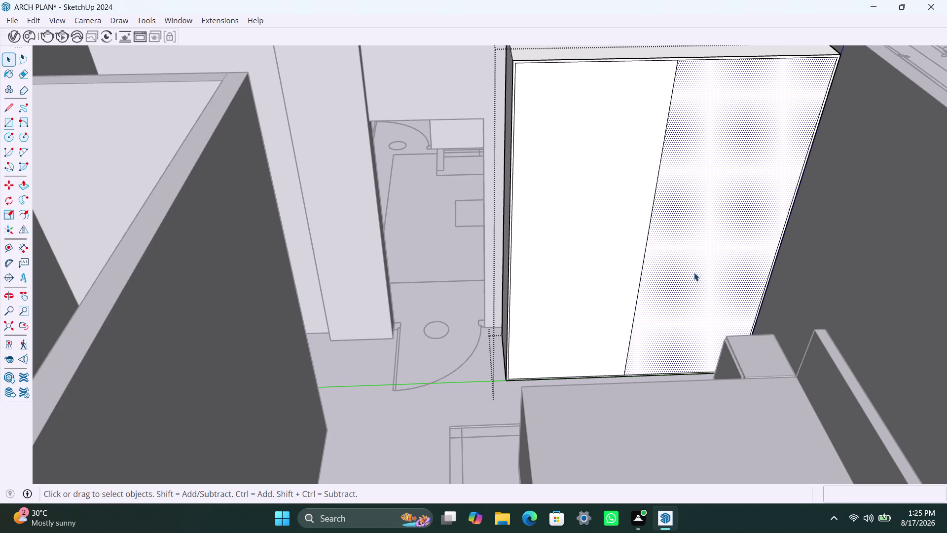
key(Delete)
double_click(605, 282)
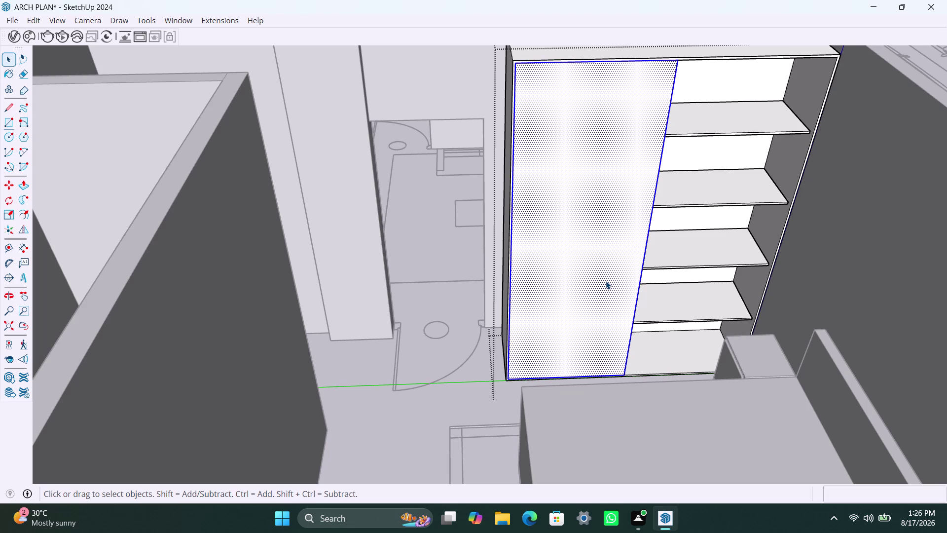
Group the left door panel and push-pull it 18mm thick.
right_click(604, 281)
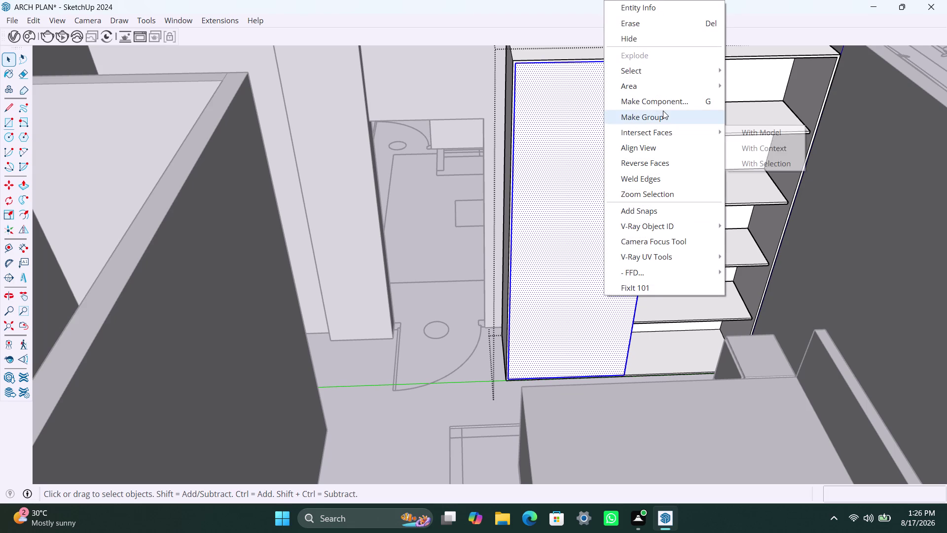
click(663, 113)
triple_click(605, 214)
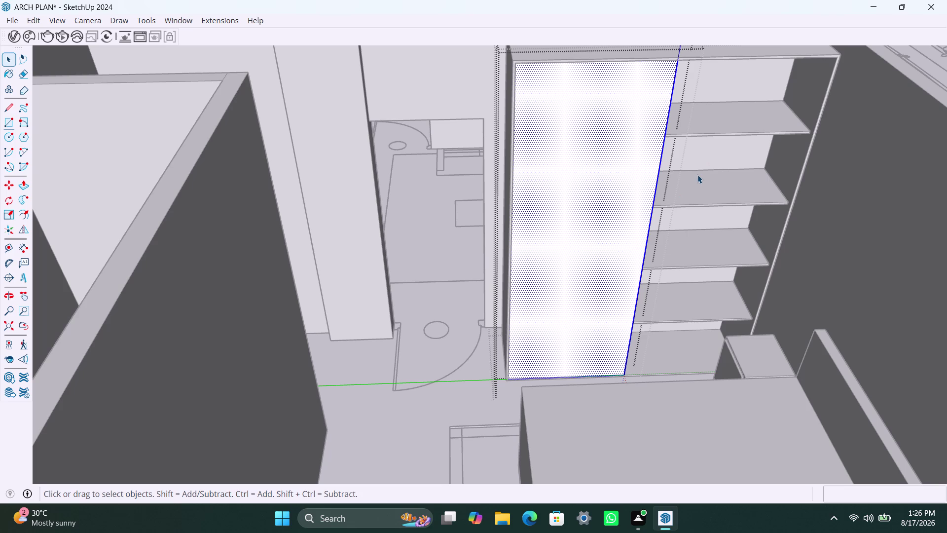
key(p)
click(698, 175)
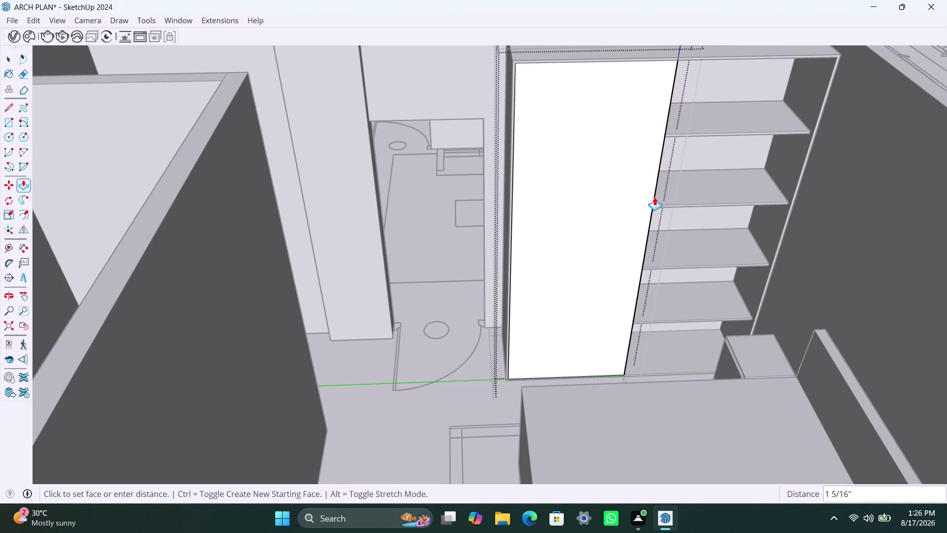
text(18m)
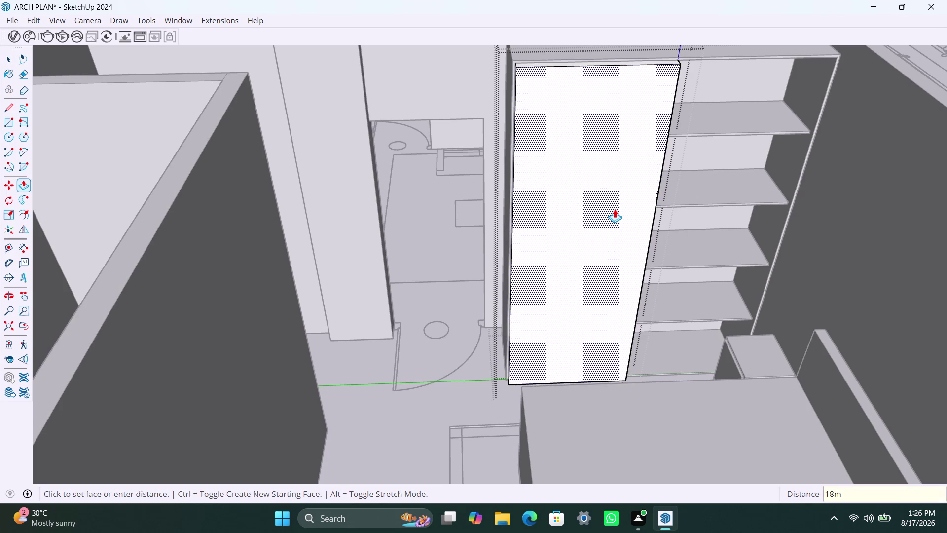
text(m)
key(Return)
Copy the door group from its bottom-left corner to the unit's right edge.
key(space)
scroll(down, 3)
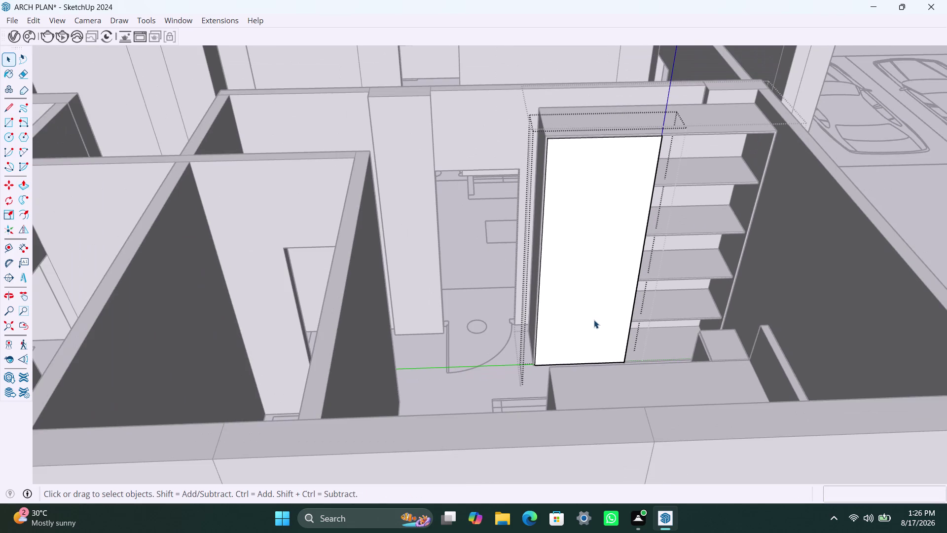
middle_drag(594, 324, 580, 322)
click(445, 298)
click(566, 330)
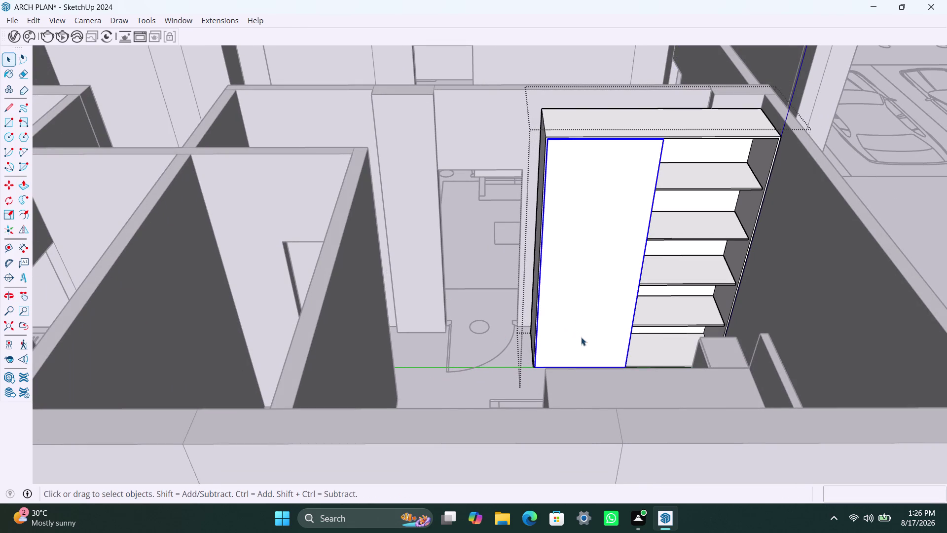
key(m)
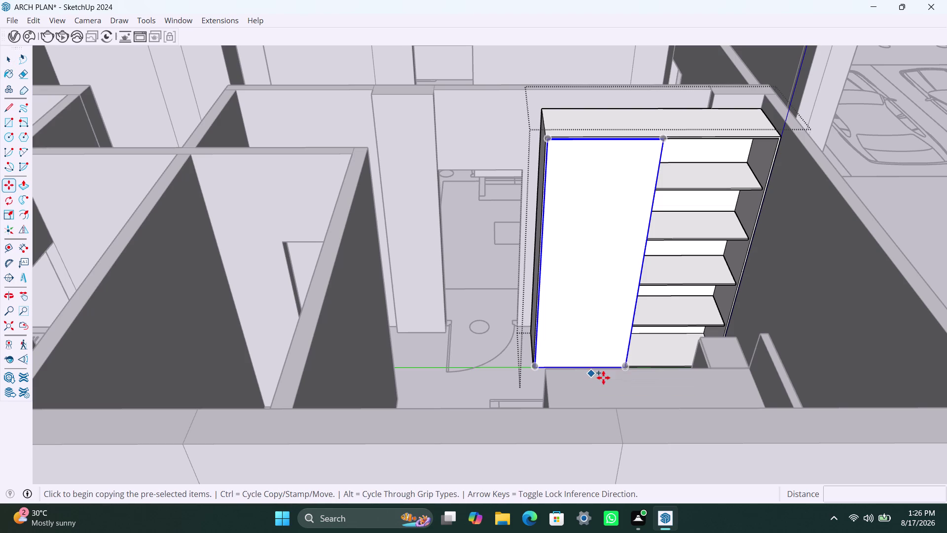
click(537, 367)
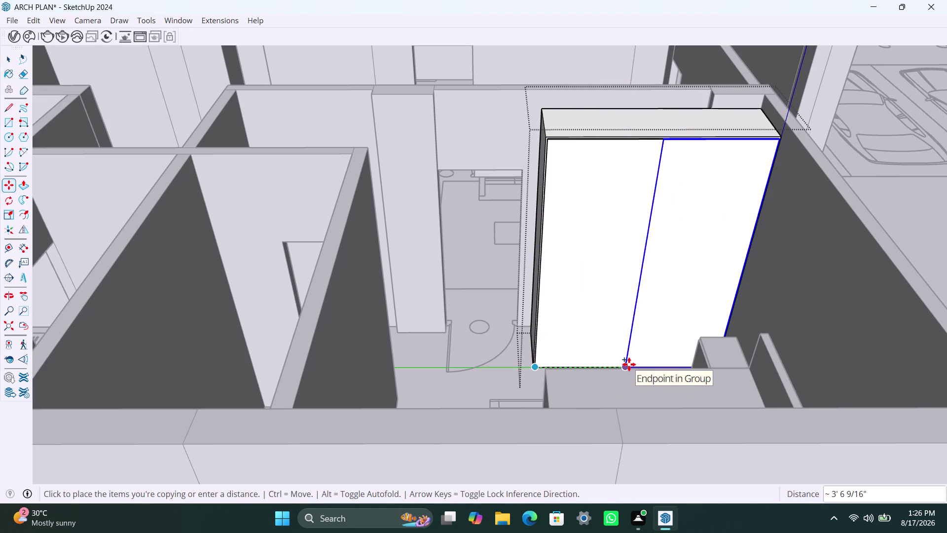
click(629, 364)
key(space)
click(907, 224)
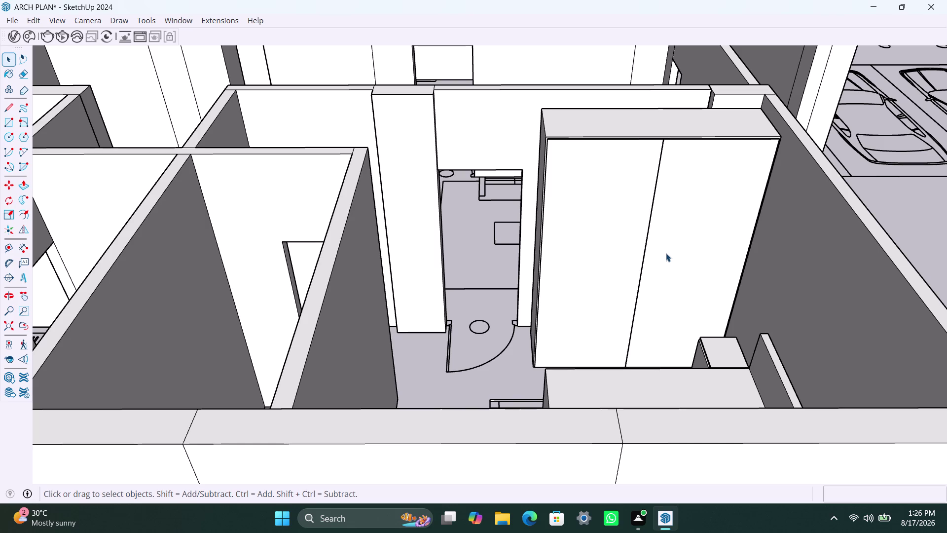
Start a rectangle on the left door, undoing the first attempts.
scroll(down, 3)
scroll(up, 3)
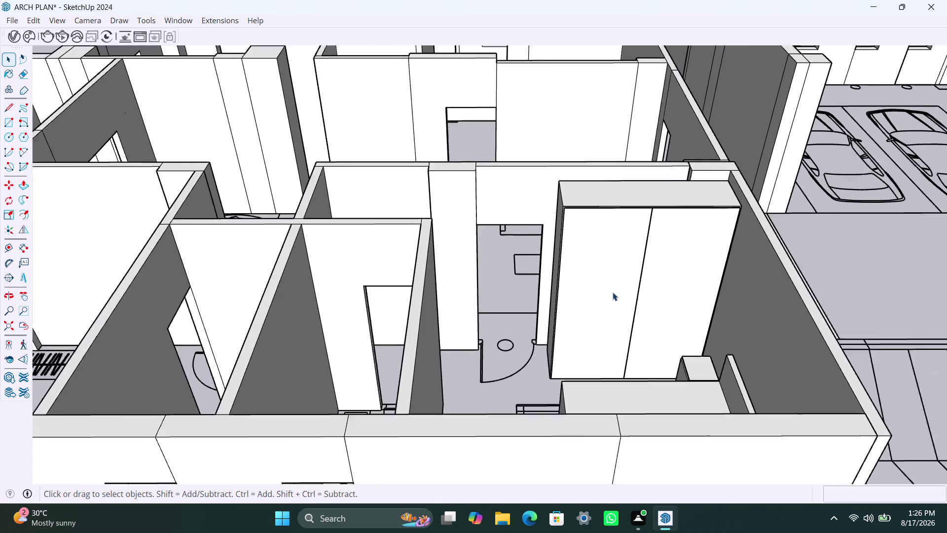
key(r)
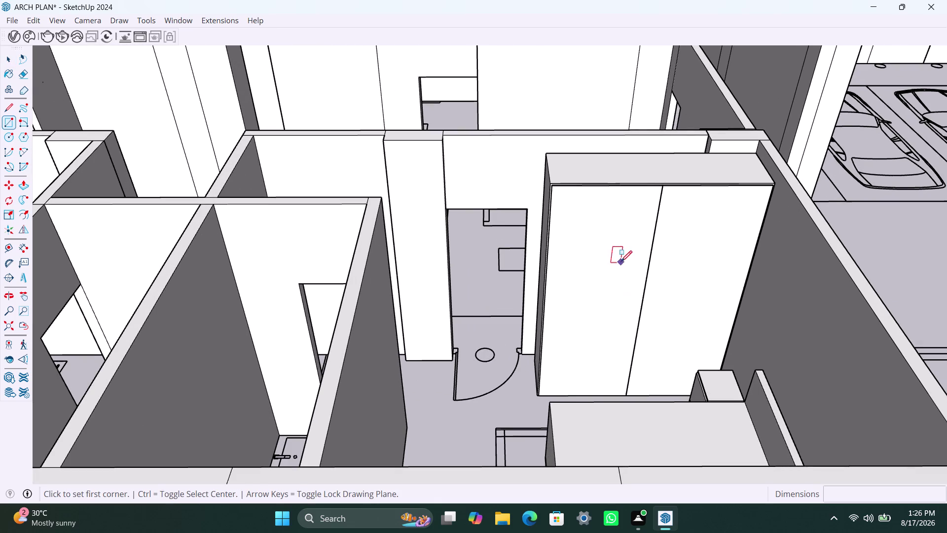
scroll(up, 3)
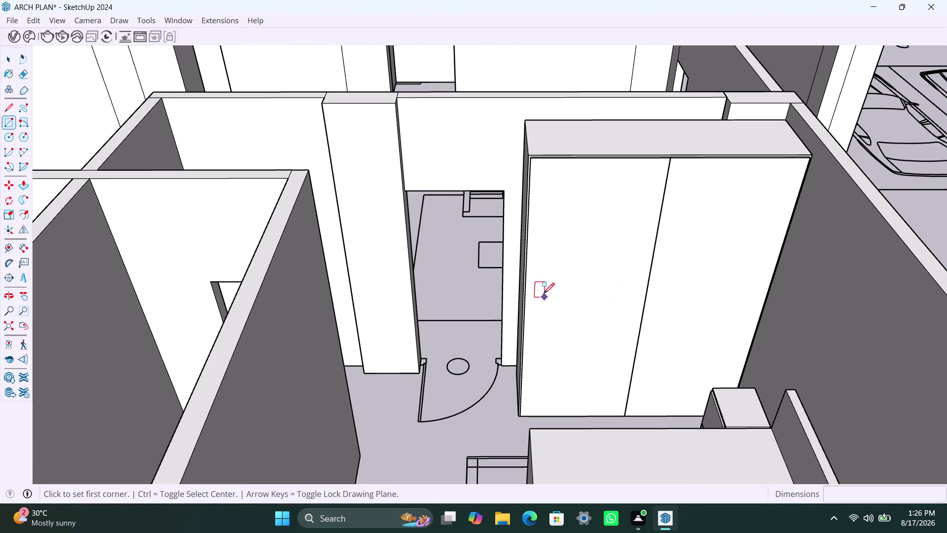
click(542, 291)
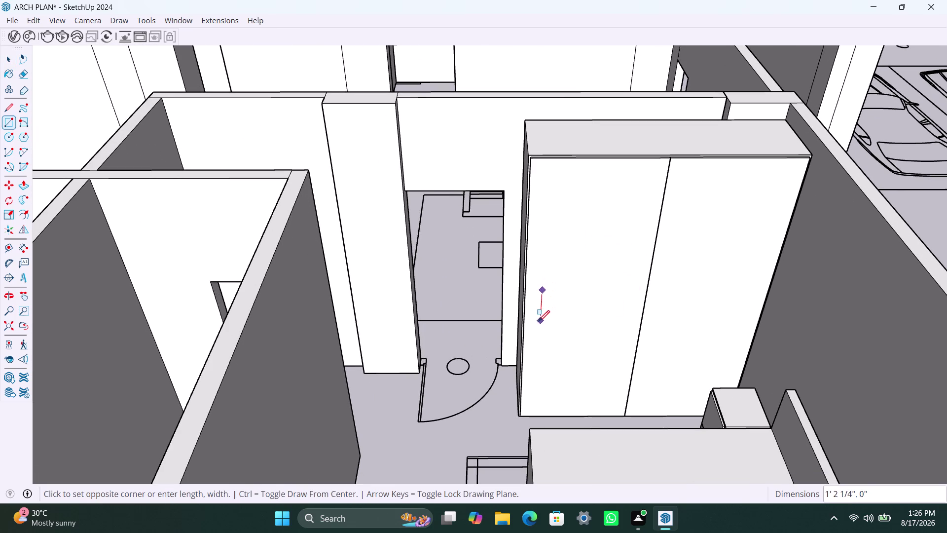
click(538, 322)
key(ctrl+z)
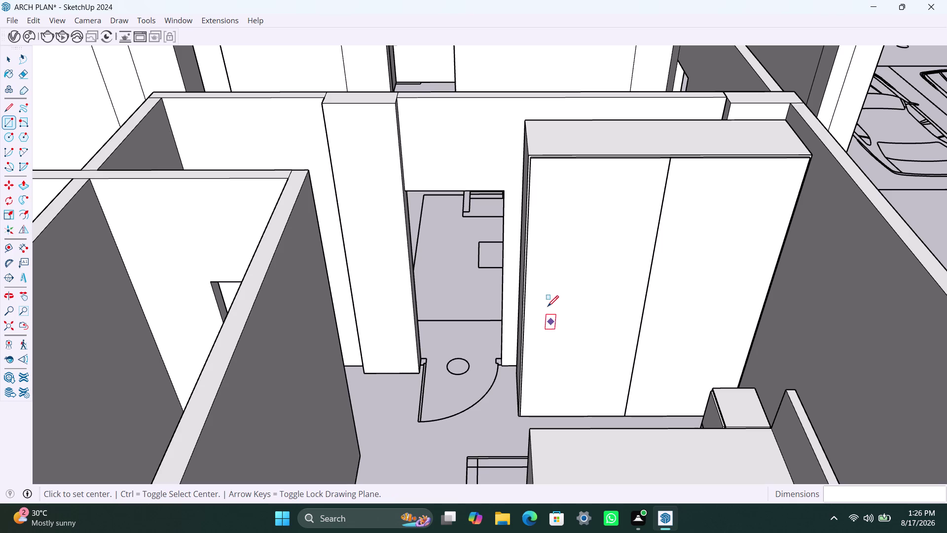
click(544, 285)
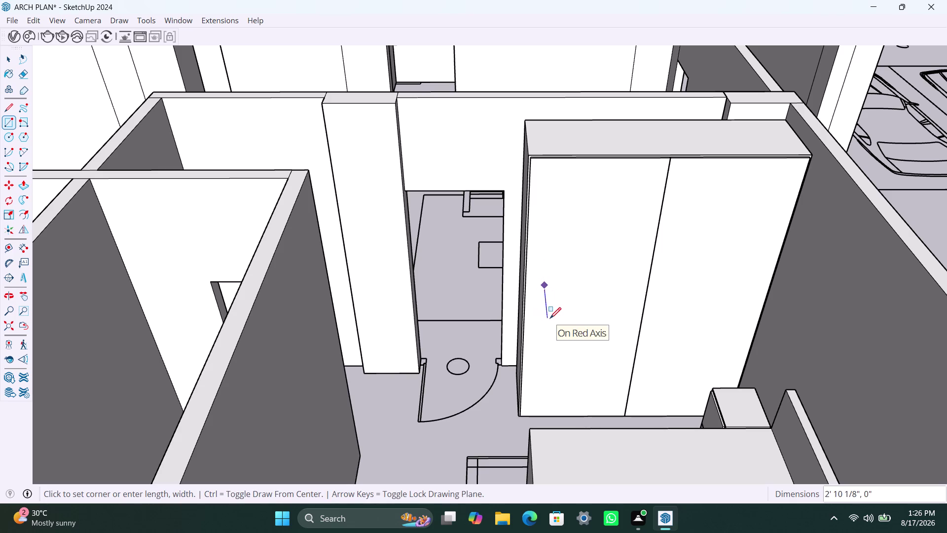
key(Escape)
Draw the narrow vertical handle rectangle near the left door's edge.
key(r)
click(546, 293)
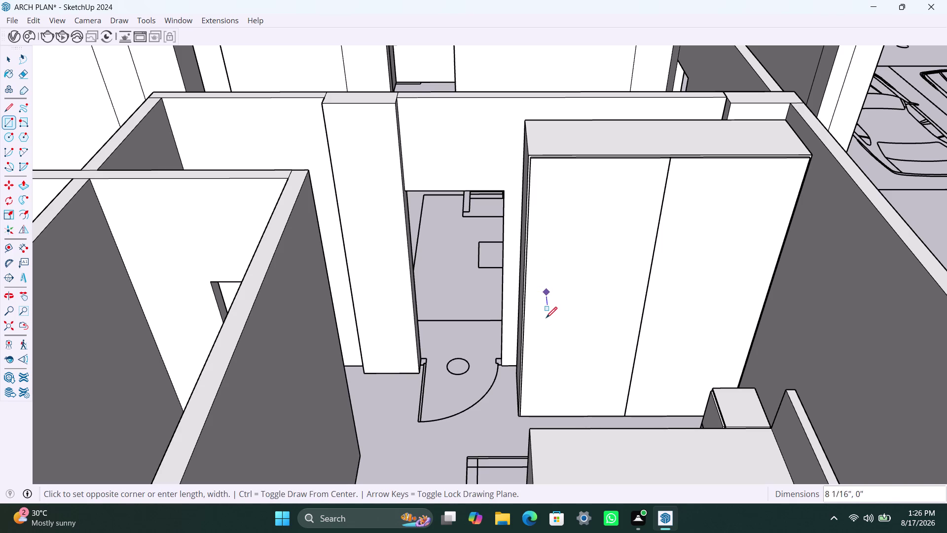
scroll(up, 3)
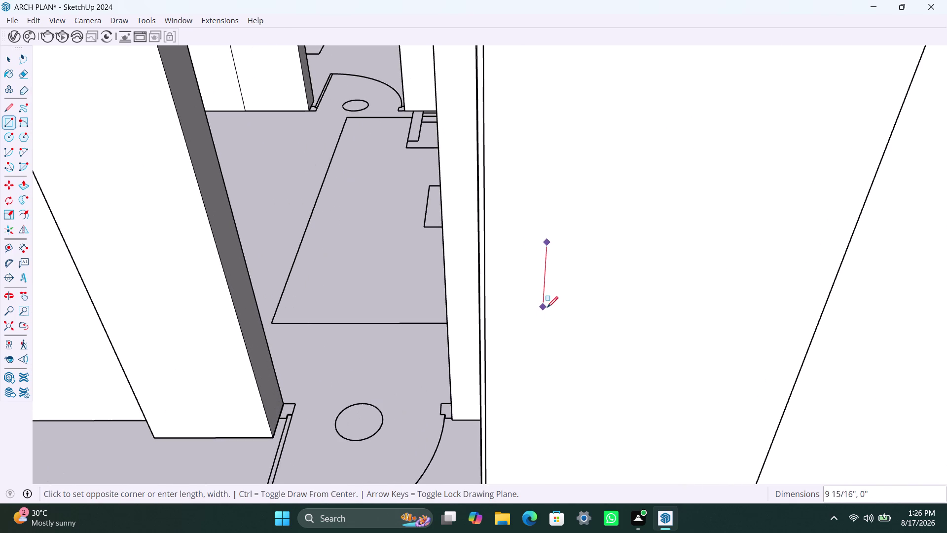
click(541, 306)
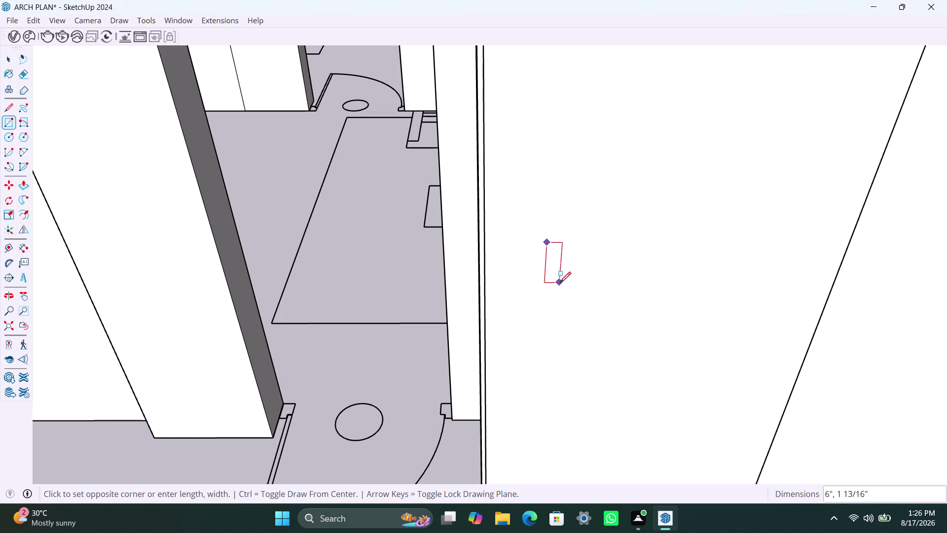
click(559, 283)
key(space)
double_click(552, 276)
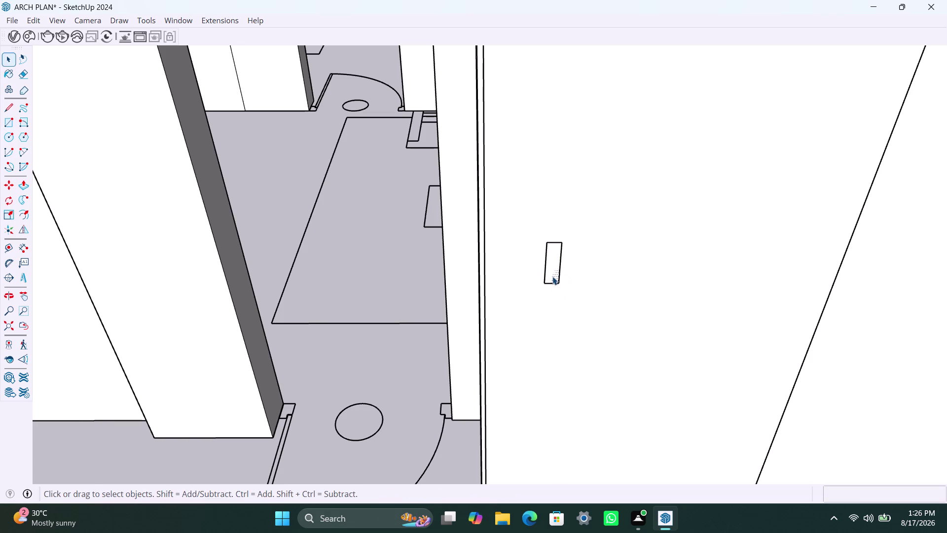
Push/Pull the small handle rectangle outward to give it a shallow depth.
click(553, 276)
right_click(553, 276)
click(596, 116)
triple_click(555, 267)
key(p)
click(556, 266)
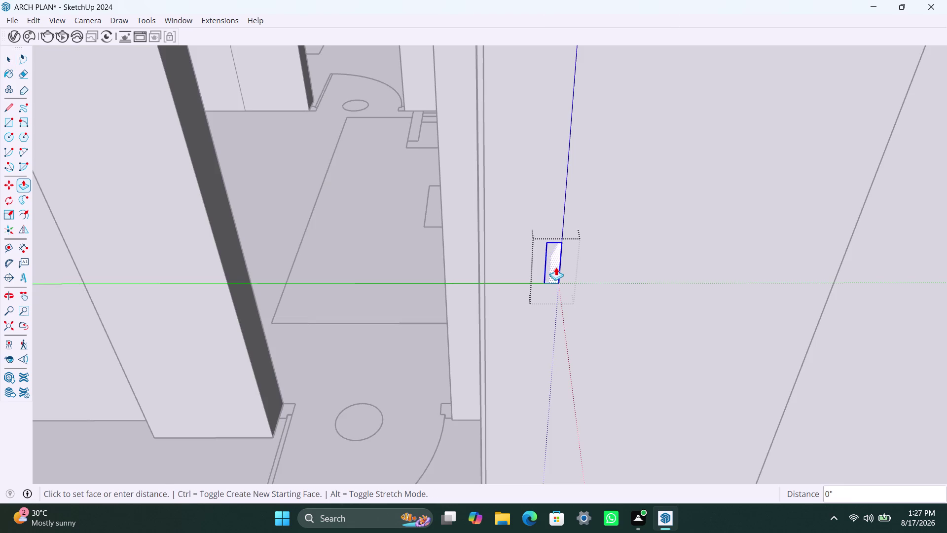
click(554, 270)
key(space)
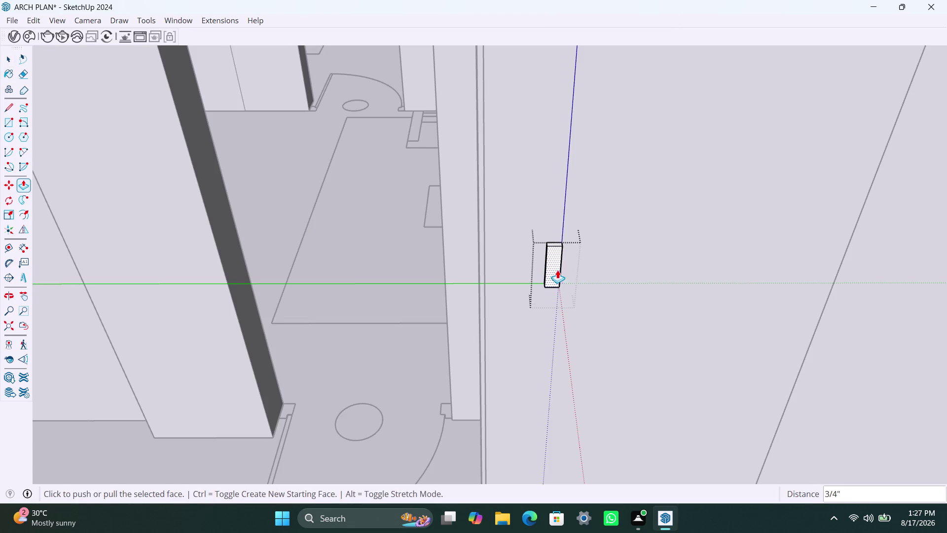
click(599, 254)
Pull the handle face out again to adjust its depth.
scroll(up, 3)
click(555, 246)
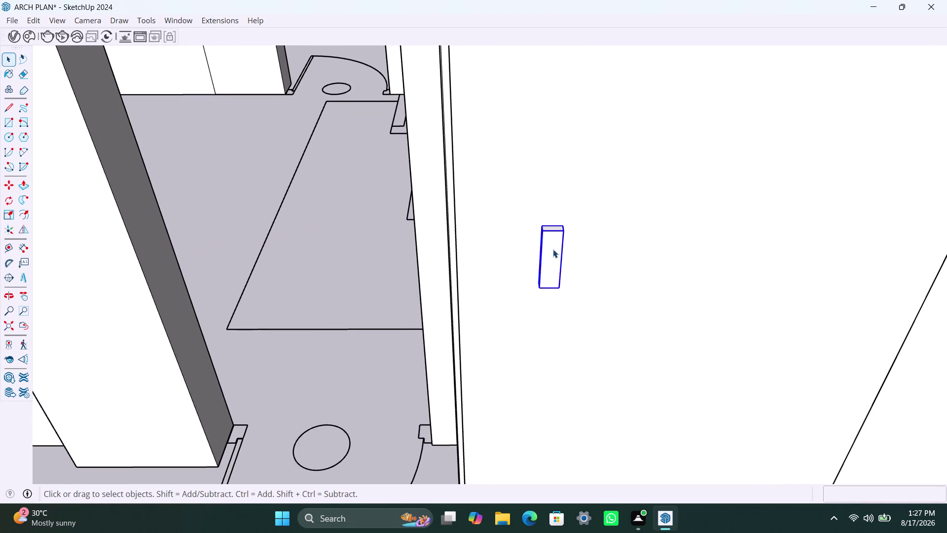
triple_click(553, 250)
key(p)
click(552, 256)
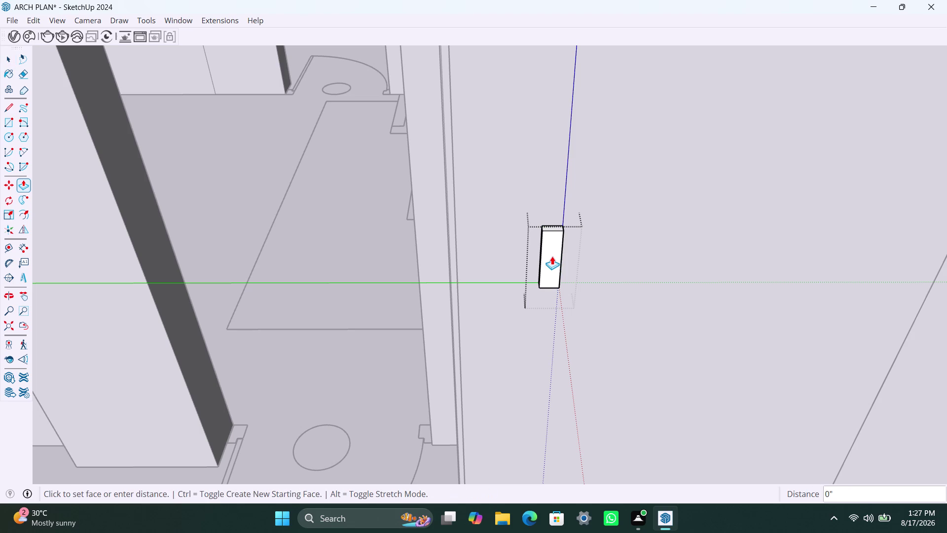
click(551, 253)
key(space)
click(613, 260)
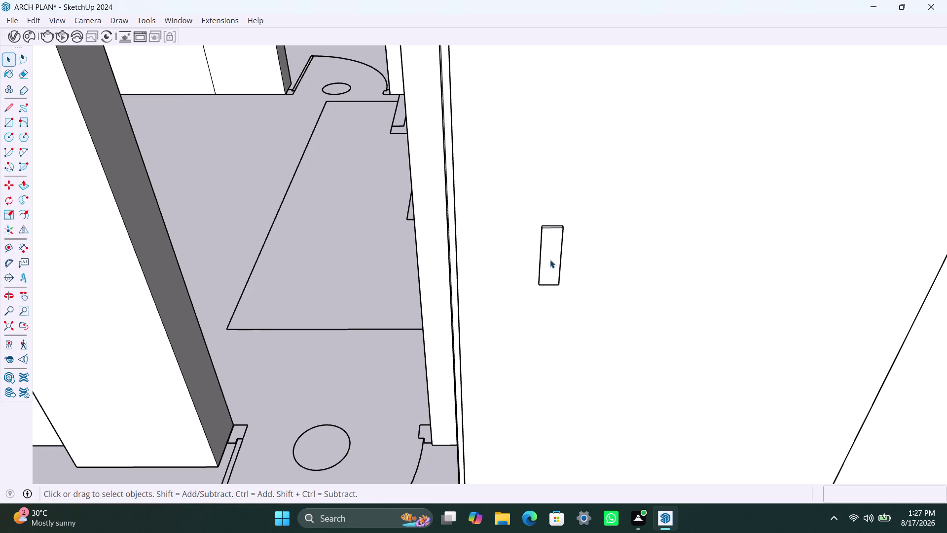
Reselect the handle and pull it out slightly to its final depth.
click(550, 259)
double_click(550, 259)
key(p)
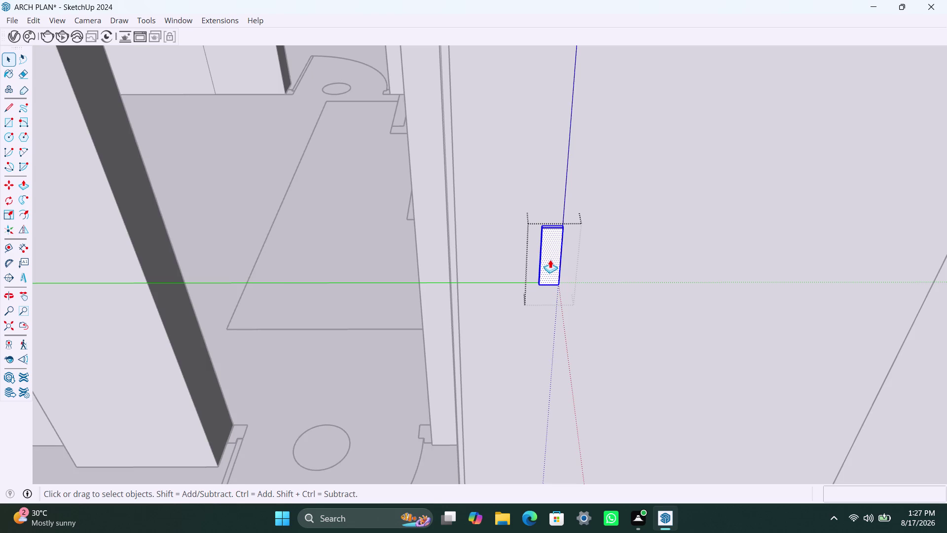
click(550, 259)
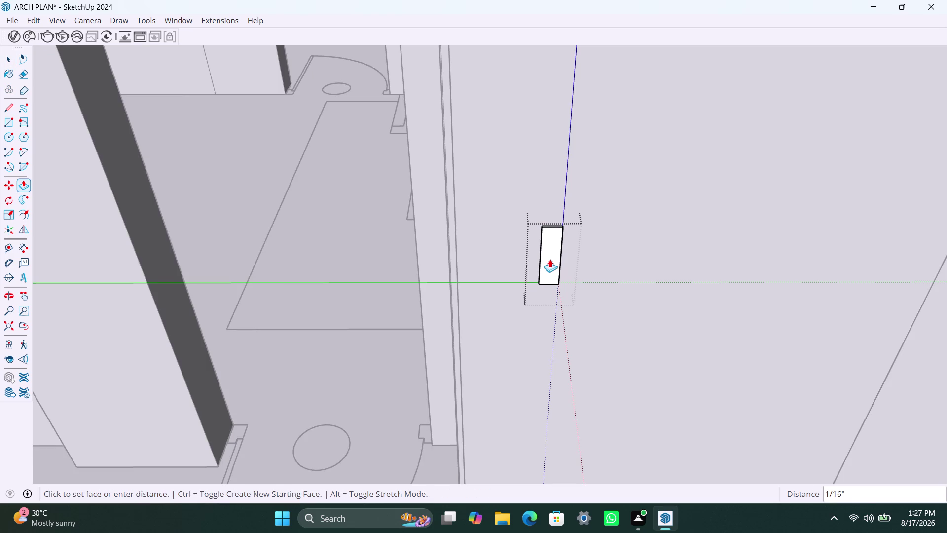
click(550, 261)
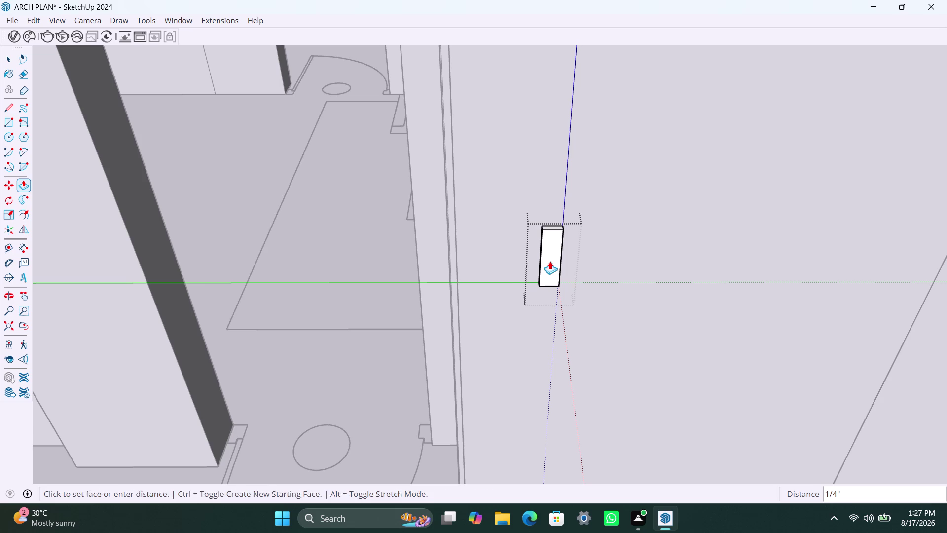
key(space)
click(594, 254)
scroll(down, 3)
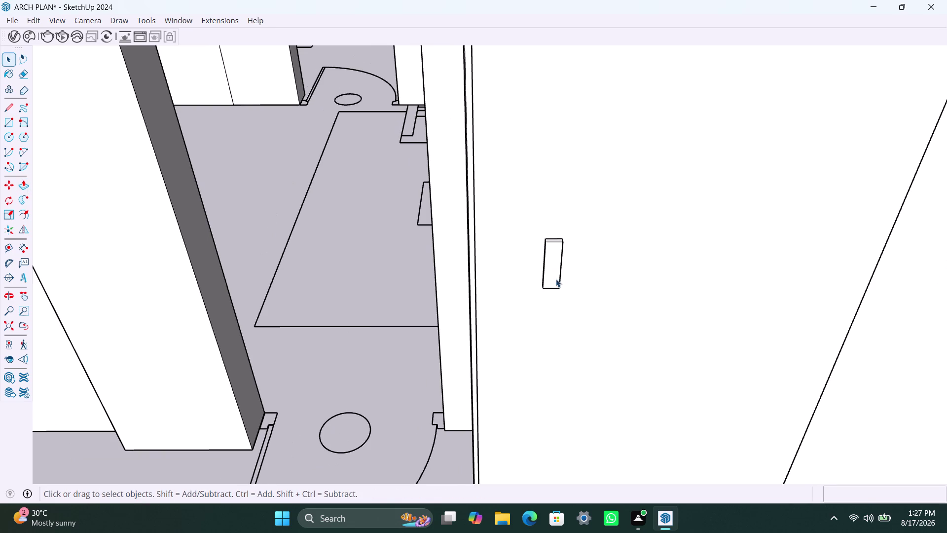
Copy the finished handle along the green axis onto the second cabinet door.
click(556, 268)
key(m)
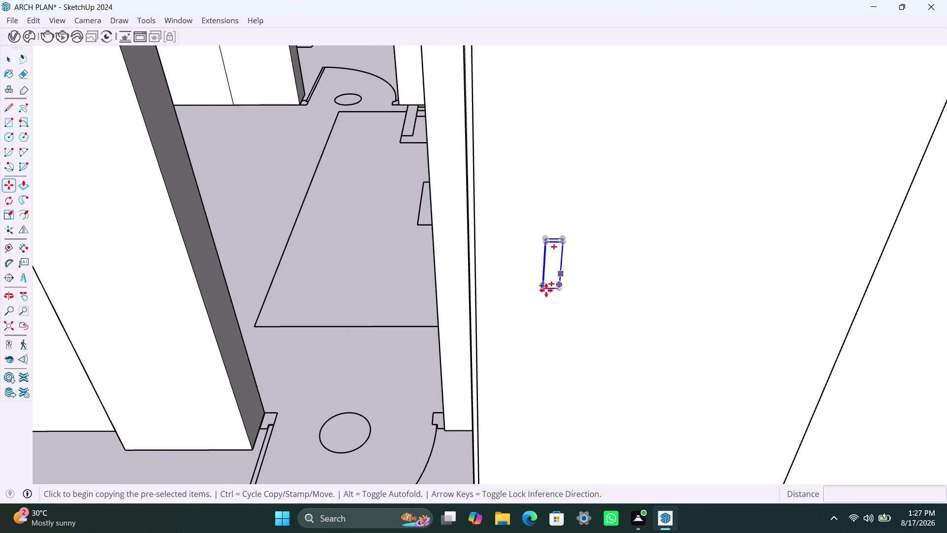
click(542, 285)
scroll(down, 3)
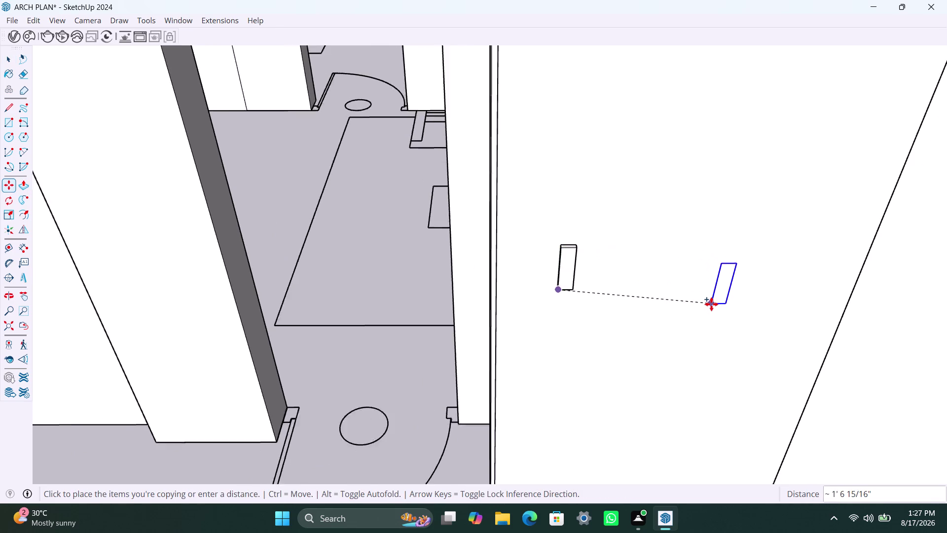
scroll(down, 3)
middle_drag(714, 304, 540, 297)
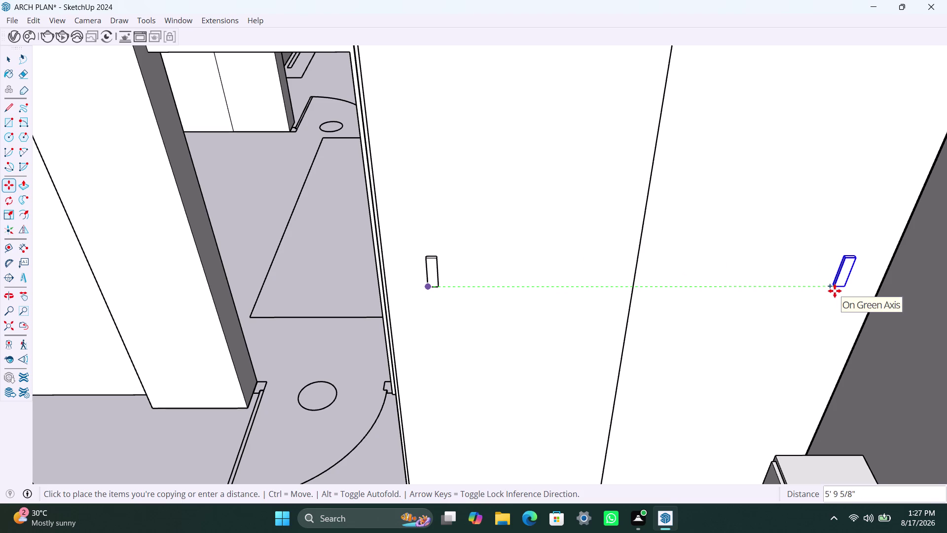
click(834, 290)
key(space)
scroll(down, 3)
scroll(down, 3)
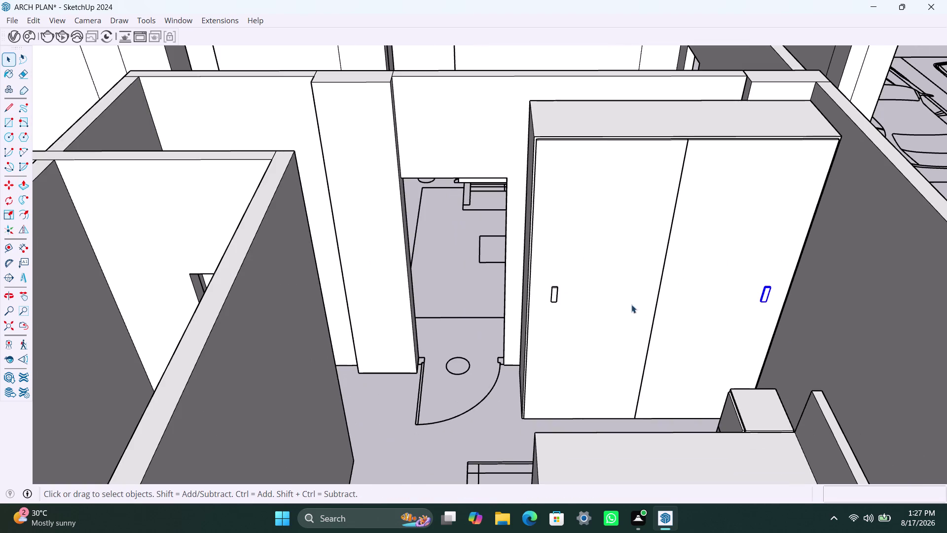
scroll(down, 3)
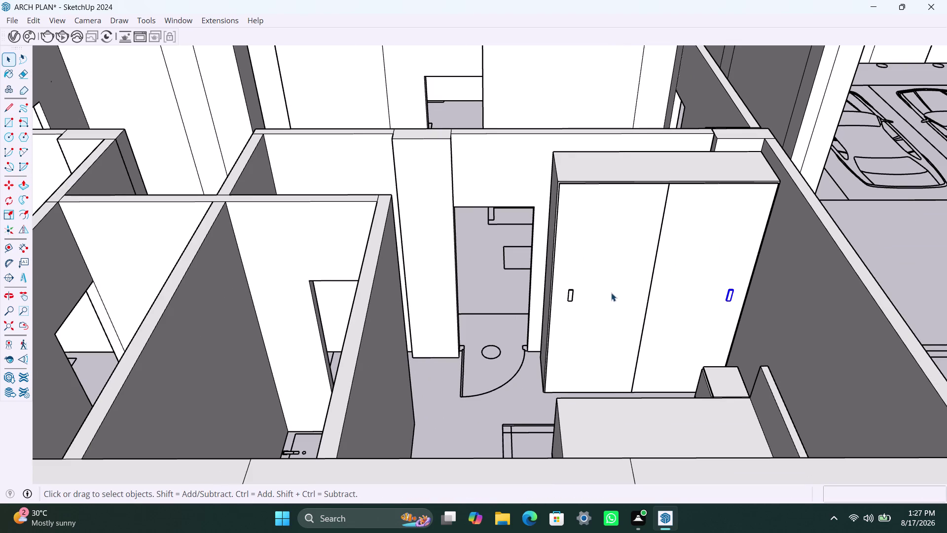
scroll(down, 3)
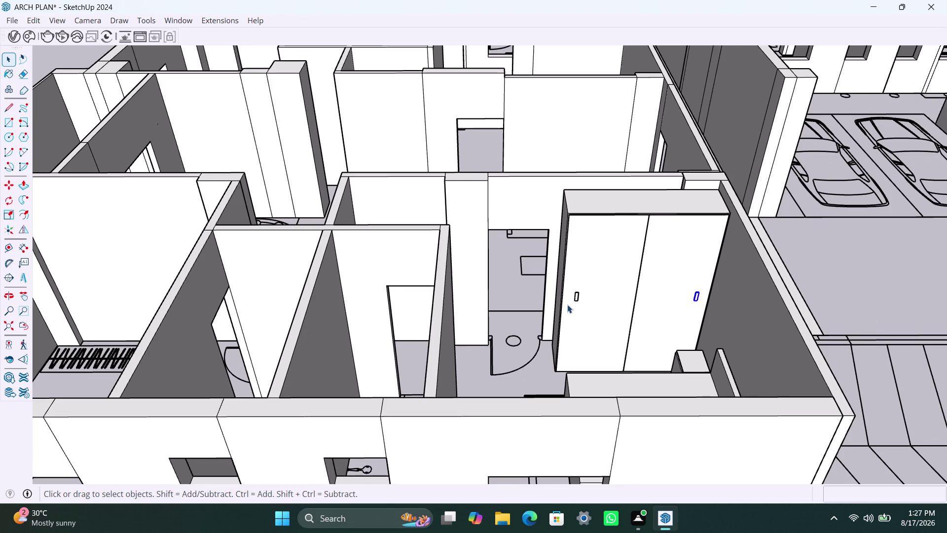
scroll(down, 3)
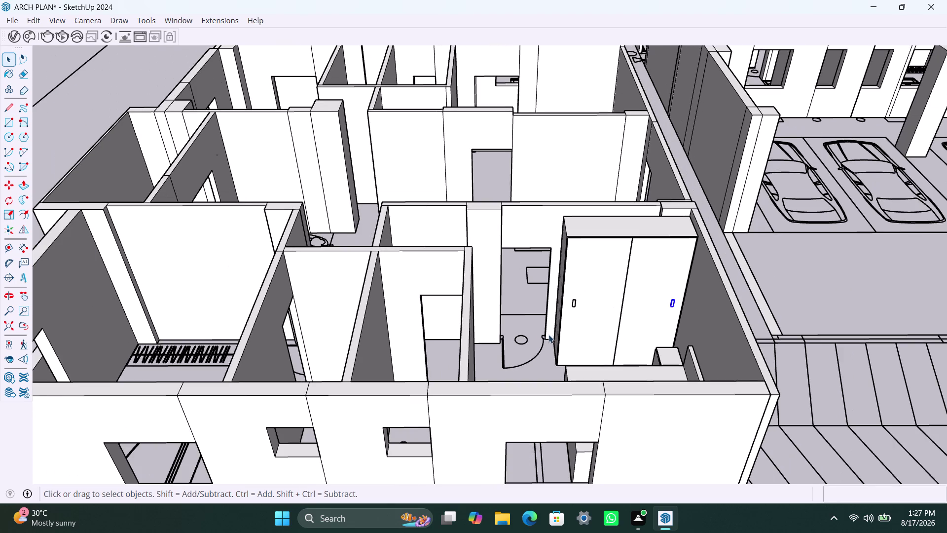
middle_drag(549, 336, 812, 343)
scroll(down, 3)
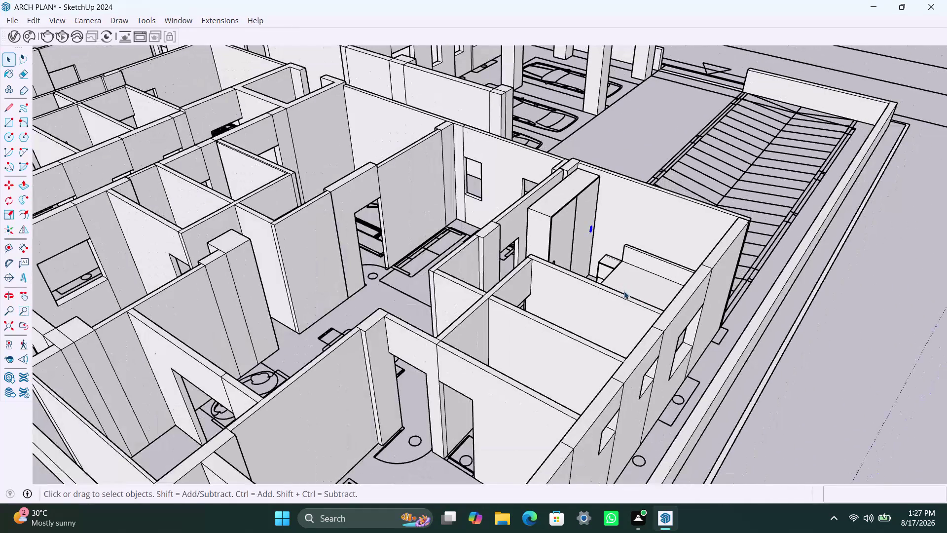
middle_drag(624, 291, 716, 328)
scroll(up, 3)
middle_drag(684, 311, 791, 348)
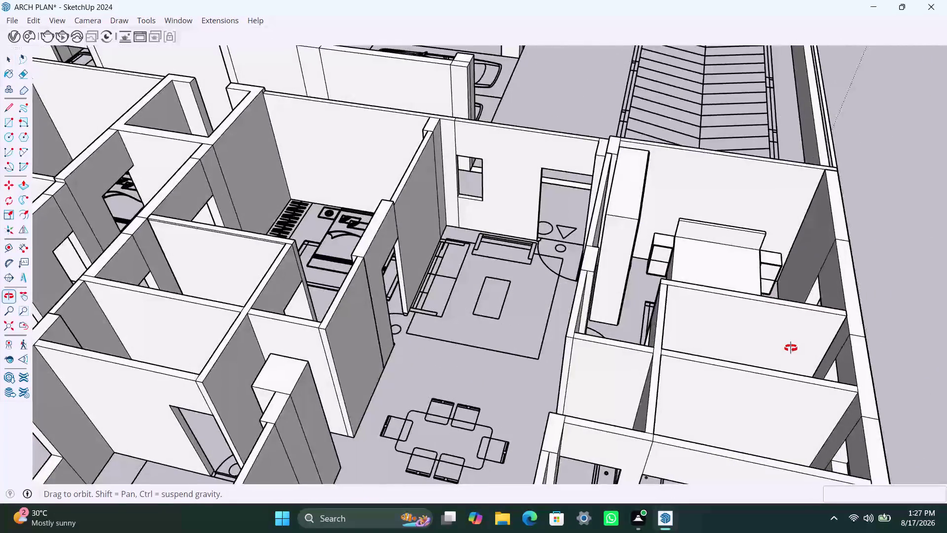
middle_drag(790, 348, 809, 349)
scroll(up, 3)
middle_drag(698, 262, 728, 289)
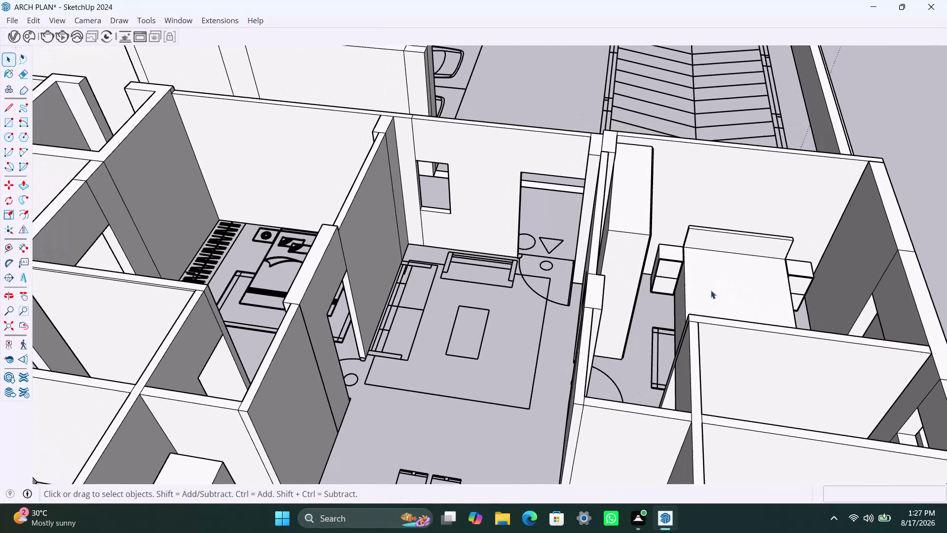
middle_drag(740, 300, 699, 303)
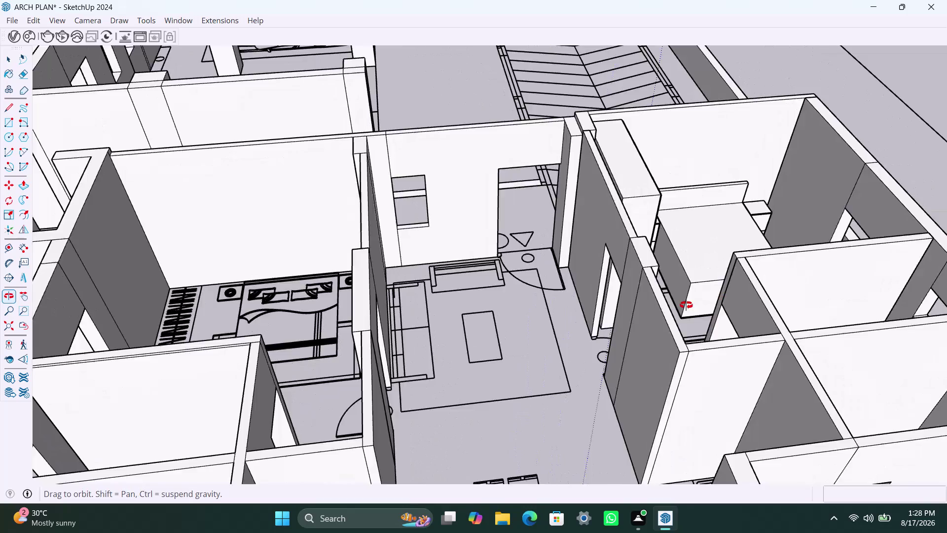
middle_drag(699, 303, 684, 305)
scroll(down, 3)
middle_drag(741, 382, 574, 384)
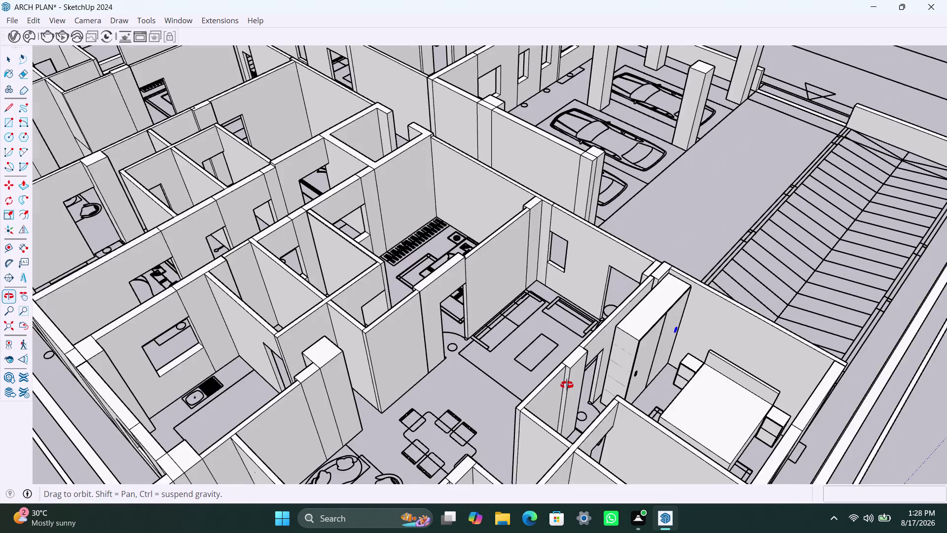
middle_drag(574, 385, 249, 356)
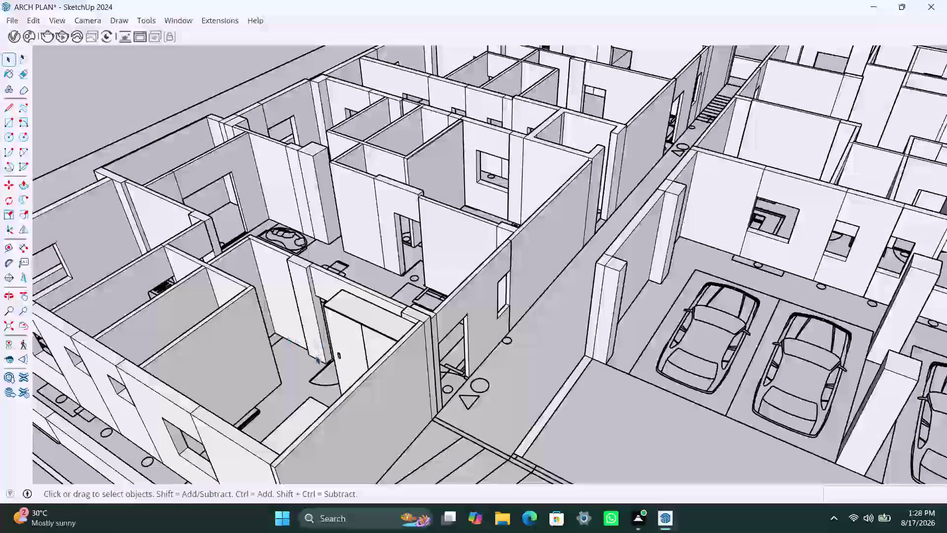
scroll(down, 3)
middle_drag(316, 376, 456, 392)
scroll(down, 3)
middle_drag(385, 409, 443, 411)
scroll(up, 3)
click(440, 390)
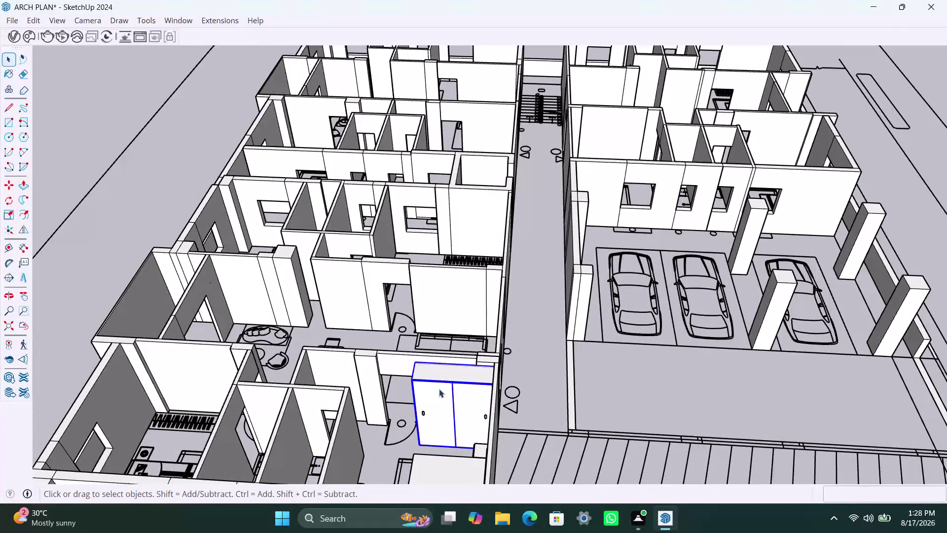
scroll(up, 3)
middle_drag(442, 416, 465, 353)
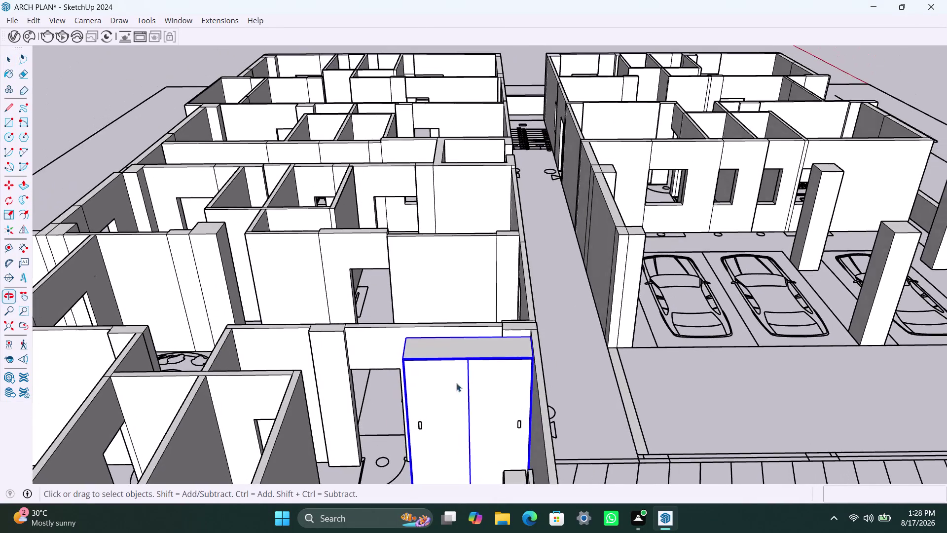
scroll(up, 3)
scroll(up, 3)
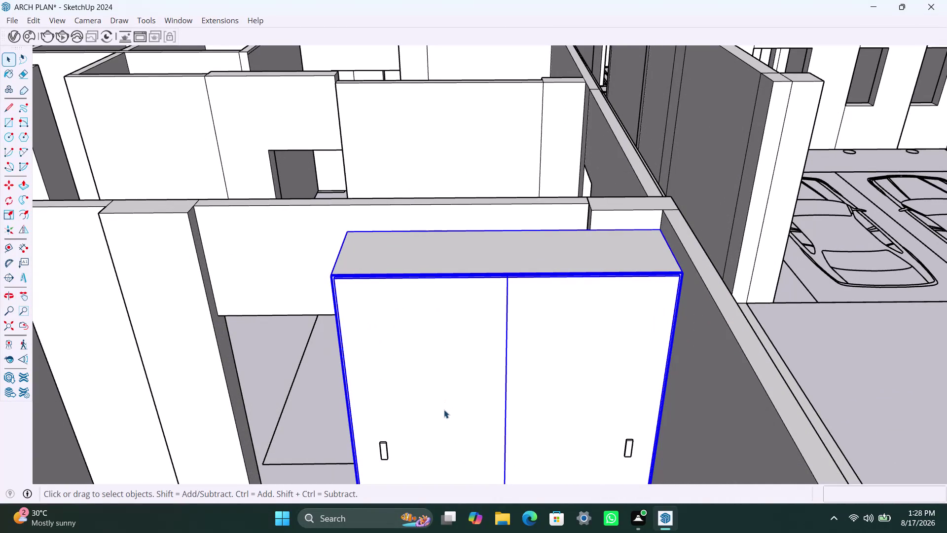
Select the two-door cabinet together with its left and right handles.
click(378, 455)
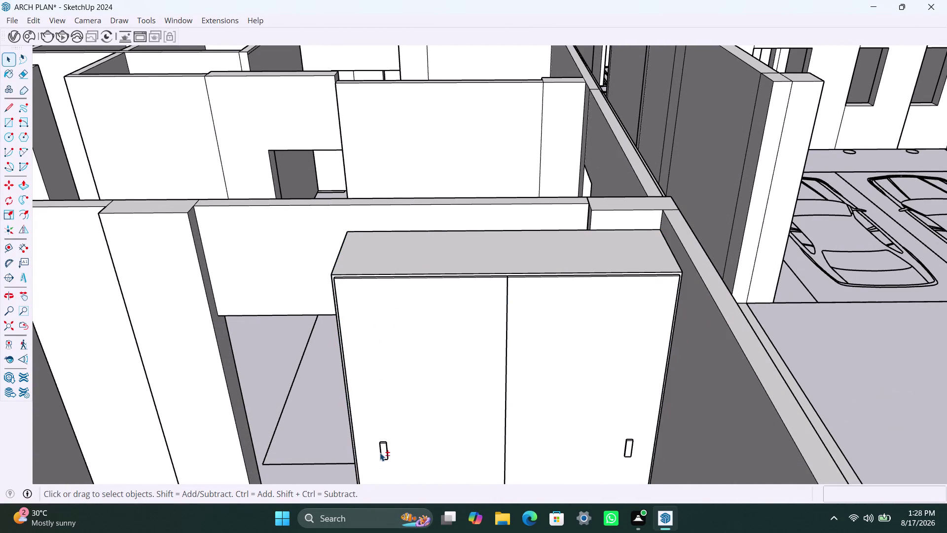
click(478, 276)
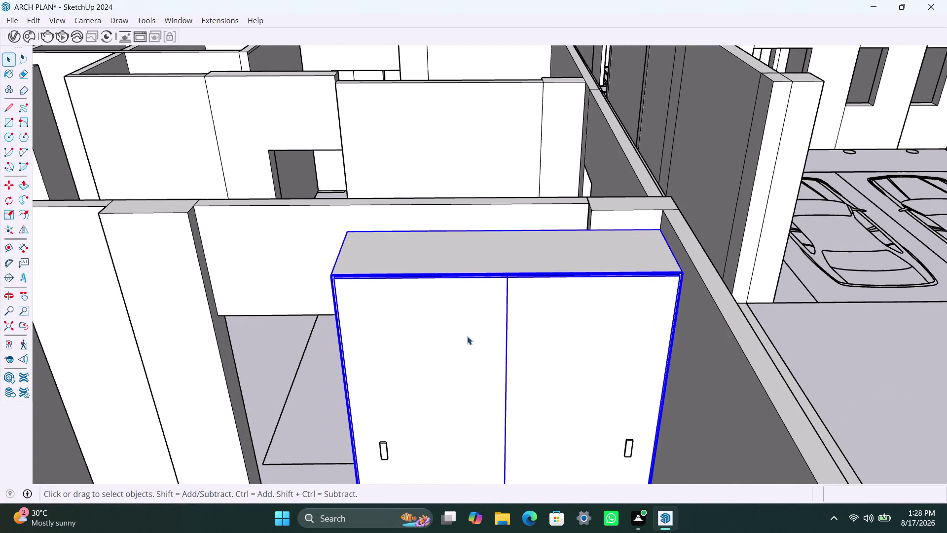
click(382, 449)
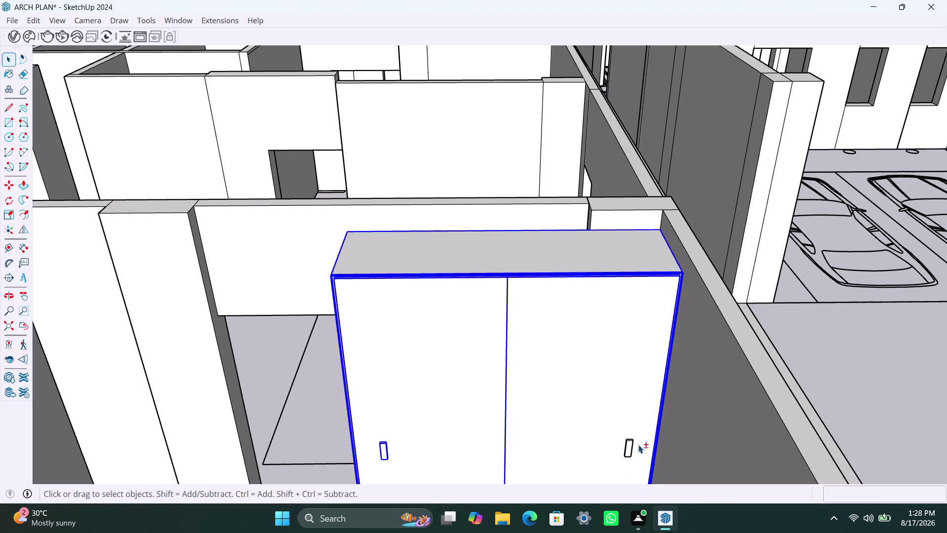
click(629, 448)
Copy the selection from its top corner onto another room's wall.
key(m)
click(683, 278)
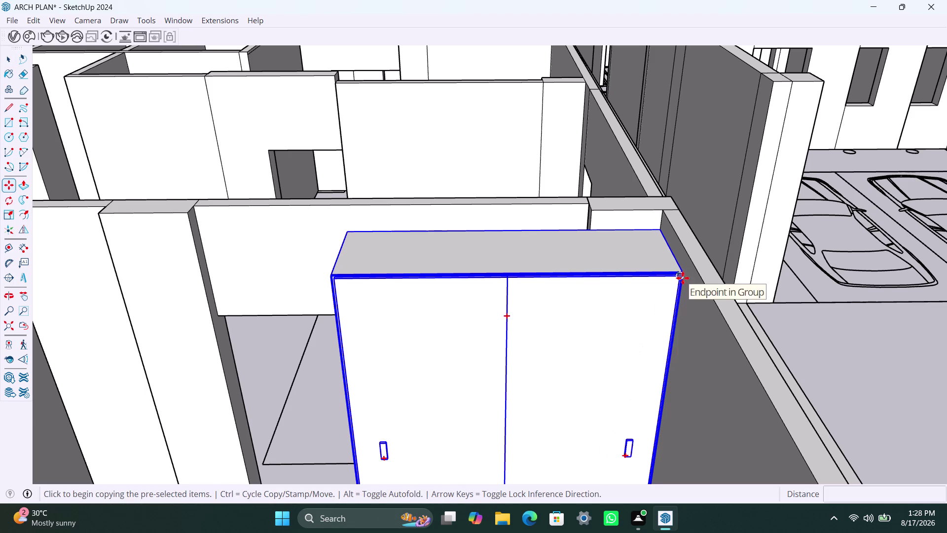
scroll(down, 3)
middle_drag(607, 131, 572, 328)
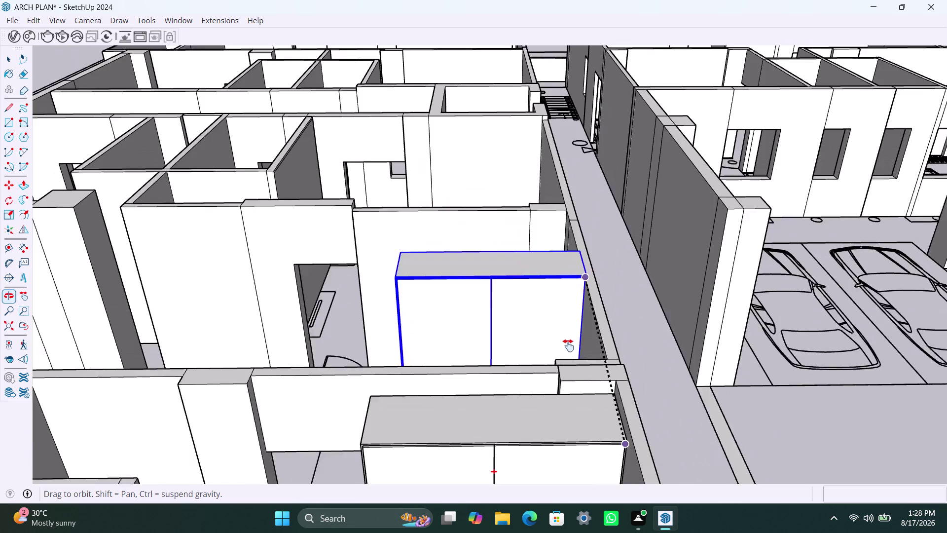
middle_drag(572, 328, 558, 410)
scroll(down, 3)
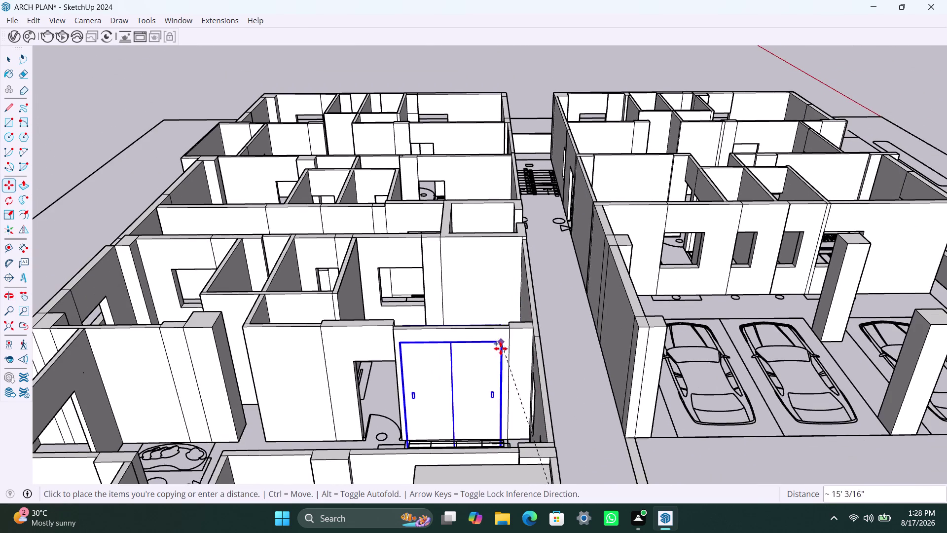
middle_drag(500, 350, 502, 467)
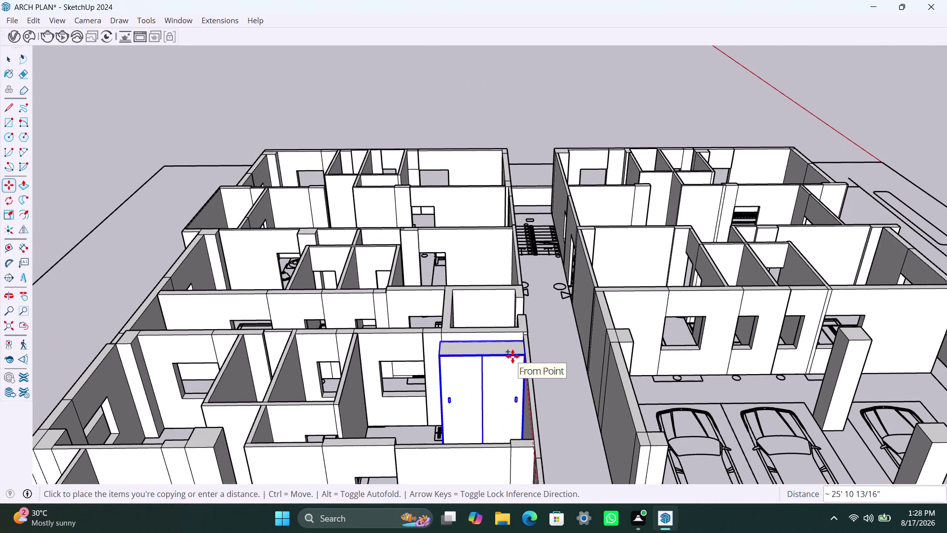
click(513, 356)
scroll(down, 3)
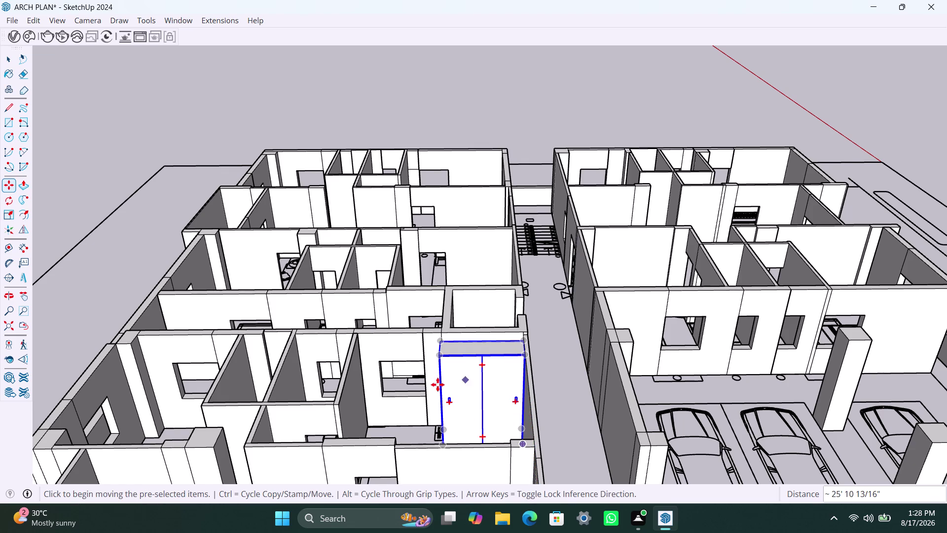
scroll(down, 3)
middle_drag(439, 394, 603, 364)
Move the wardrobe by its corner so it snaps into the wall corner.
scroll(up, 3)
middle_drag(661, 349, 663, 351)
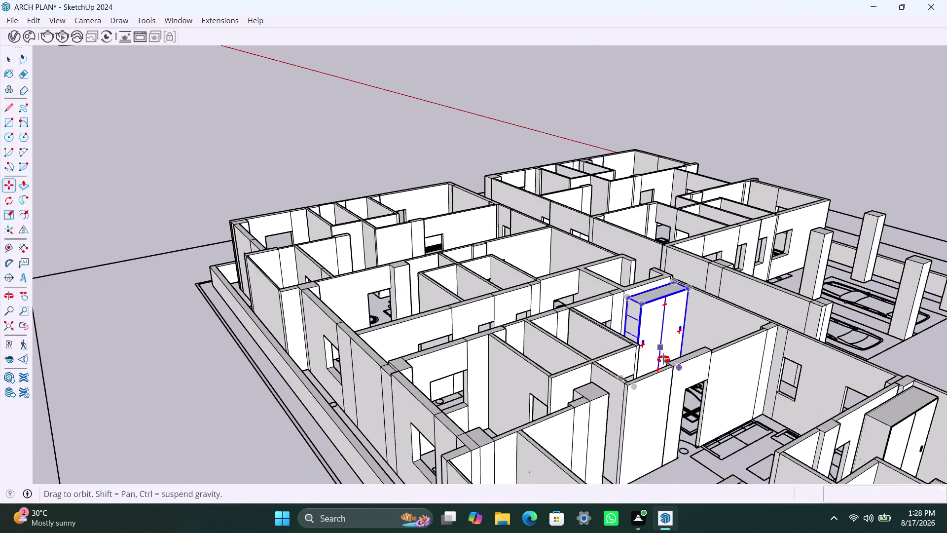
middle_drag(663, 351, 649, 444)
scroll(up, 3)
middle_drag(617, 462, 621, 456)
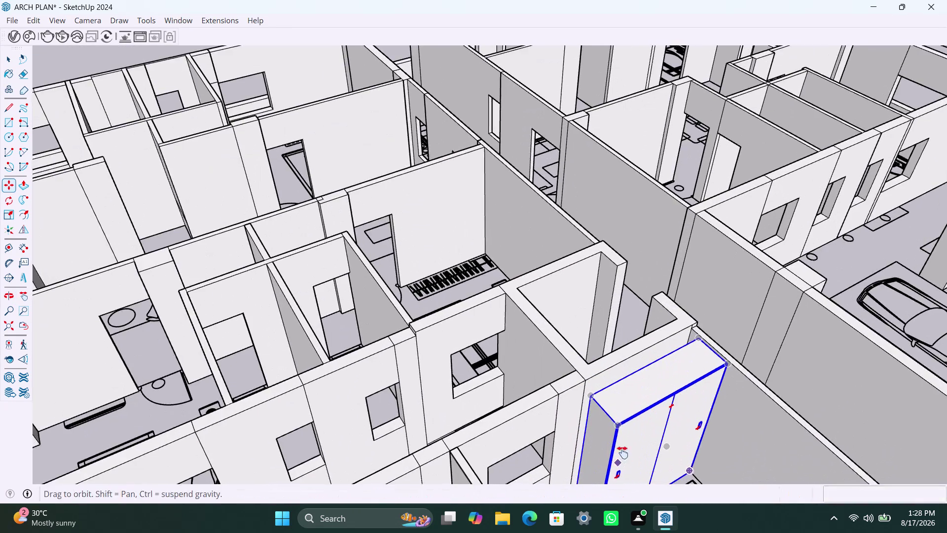
middle_drag(621, 455, 616, 348)
scroll(up, 3)
scroll(up, 3)
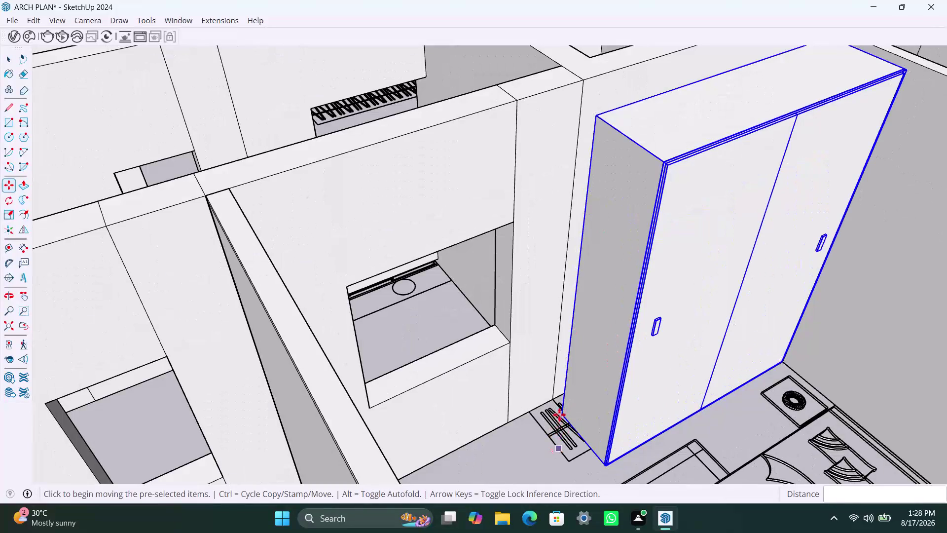
click(562, 409)
click(534, 412)
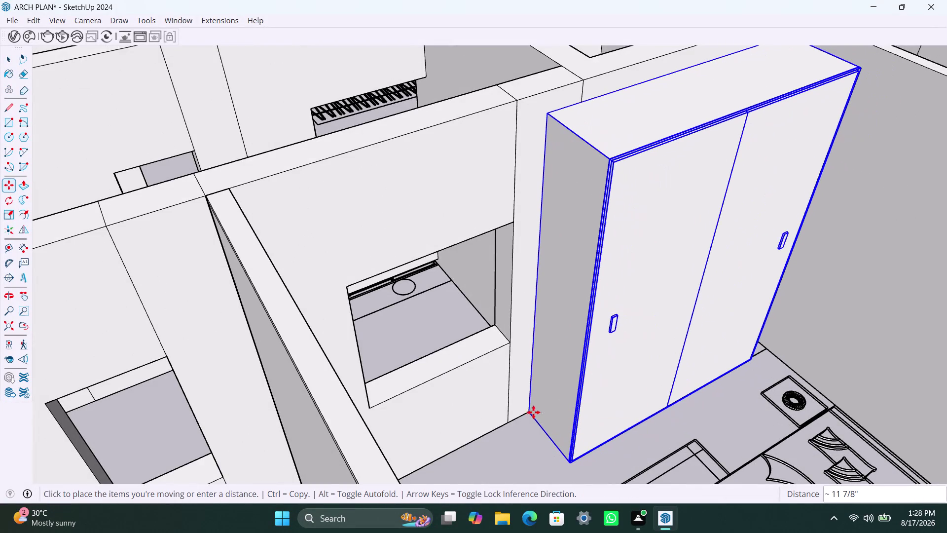
Orbit around to check that the wardrobe sits in the corner.
scroll(up, 3)
middle_drag(735, 409, 602, 396)
scroll(down, 3)
middle_drag(704, 407, 592, 332)
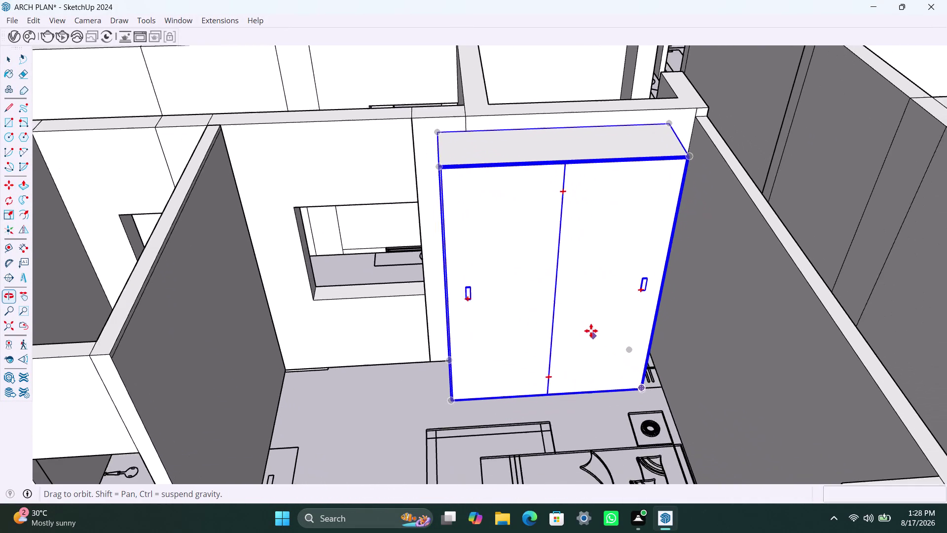
scroll(down, 3)
middle_drag(617, 371, 553, 375)
scroll(down, 3)
middle_drag(578, 372, 566, 393)
key(space)
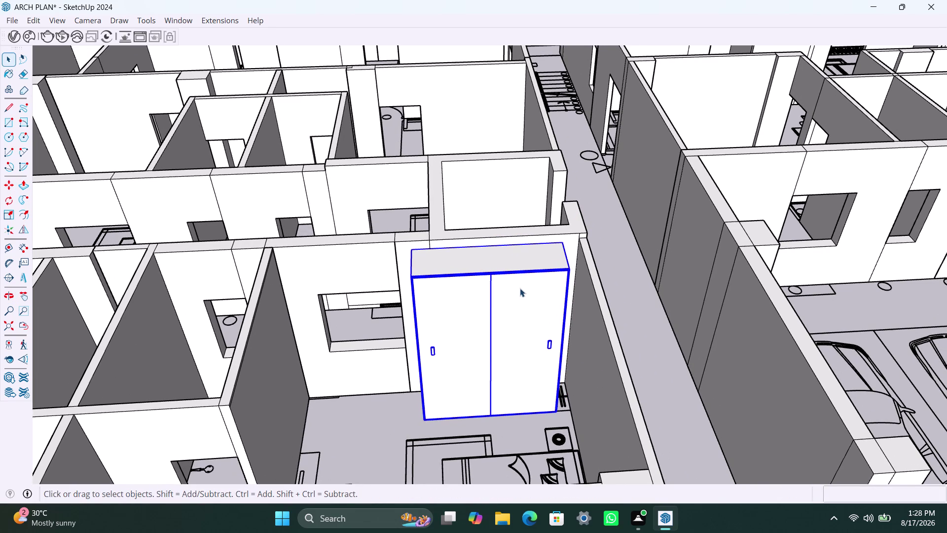
Scale the wardrobe wider from its side grip until it reaches the wall.
key(s)
middle_drag(565, 390, 488, 389)
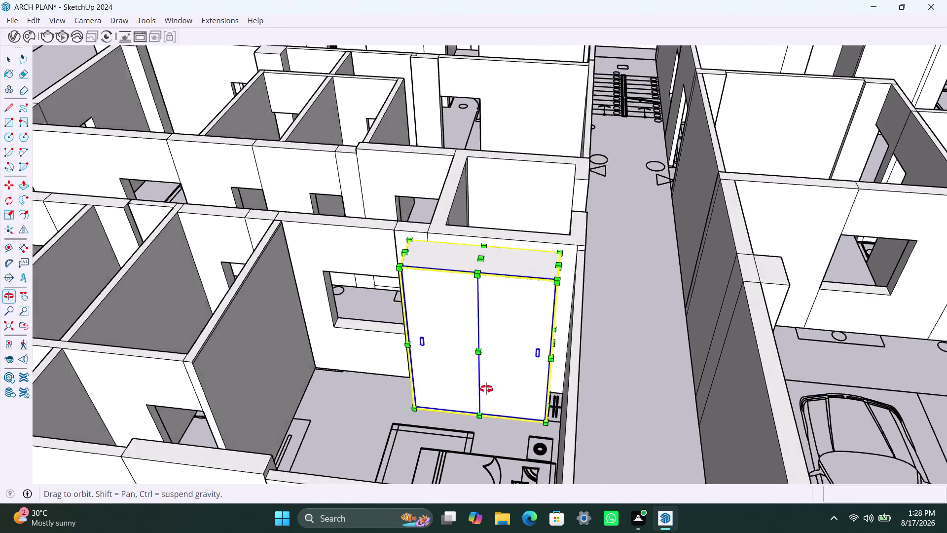
middle_drag(488, 388, 464, 388)
middle_drag(491, 381, 517, 406)
scroll(up, 3)
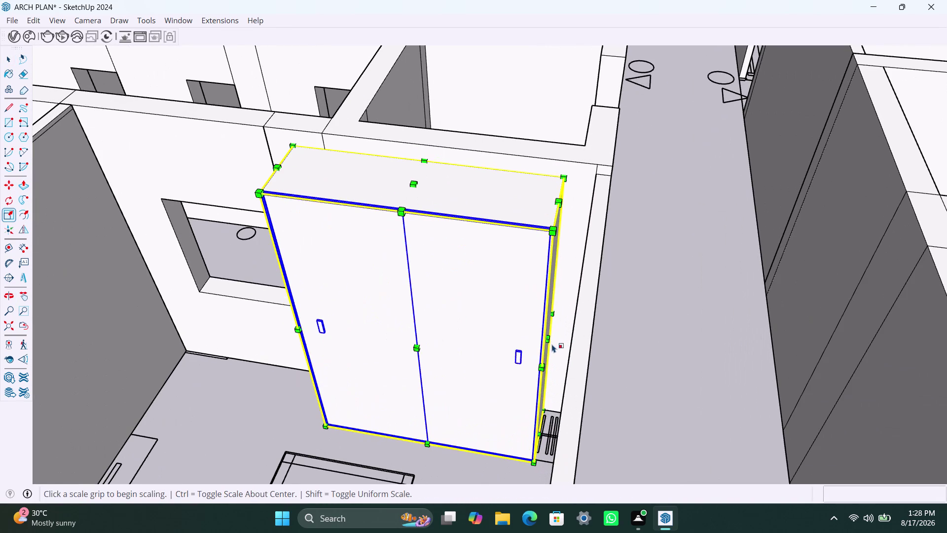
click(550, 344)
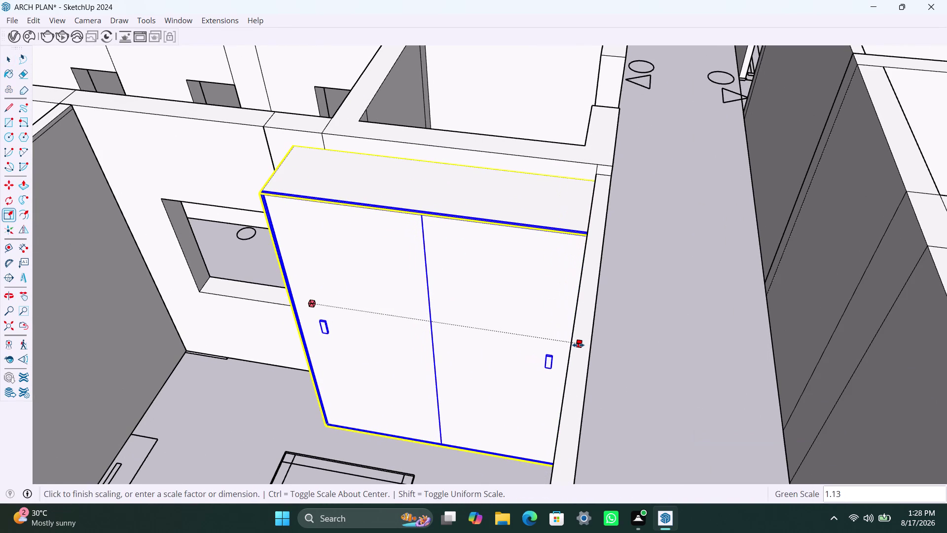
click(568, 347)
scroll(down, 3)
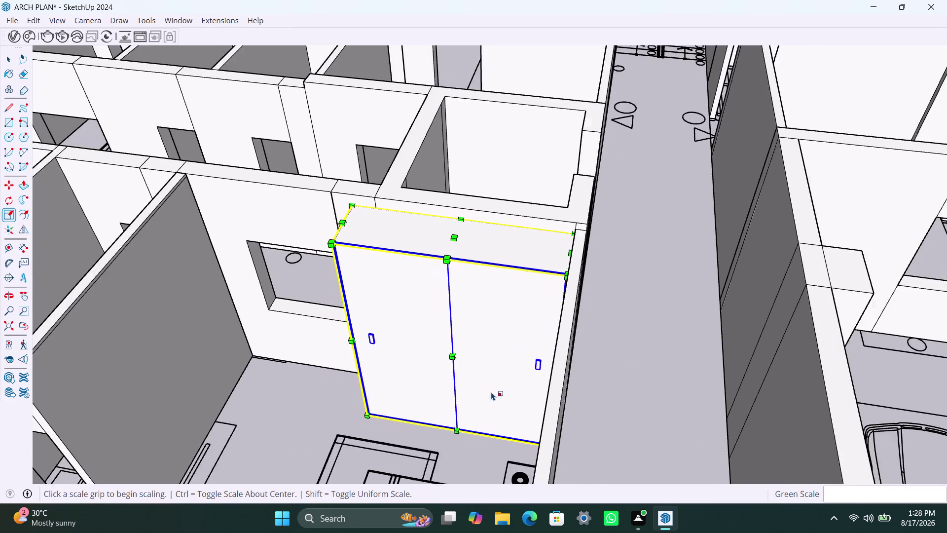
middle_drag(490, 392, 566, 376)
key(space)
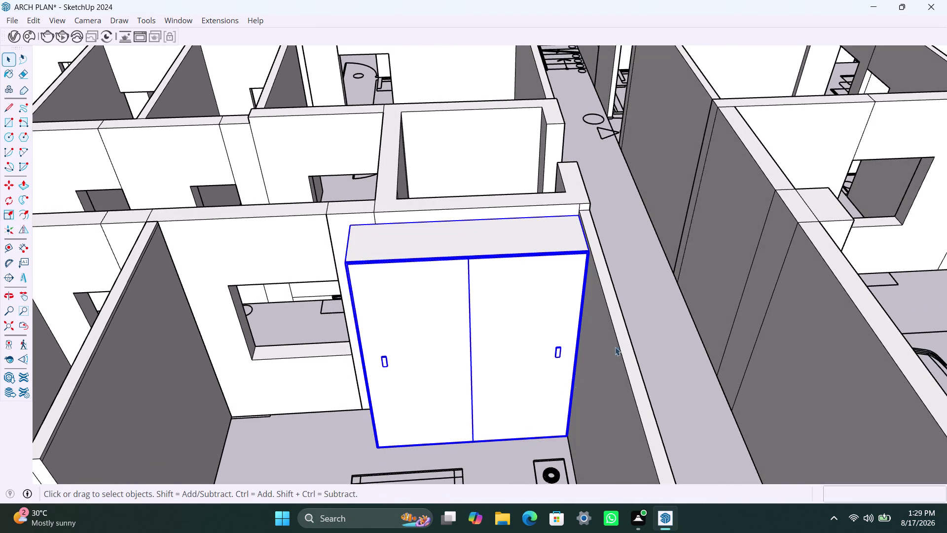
click(690, 285)
scroll(up, 3)
scroll(up, 3)
scroll(up, 3)
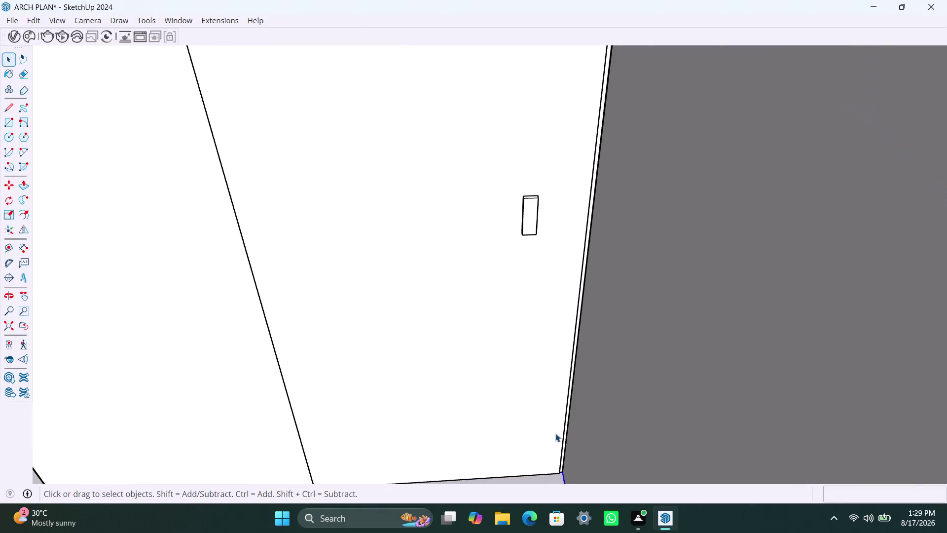
scroll(down, 3)
scroll(down, 3)
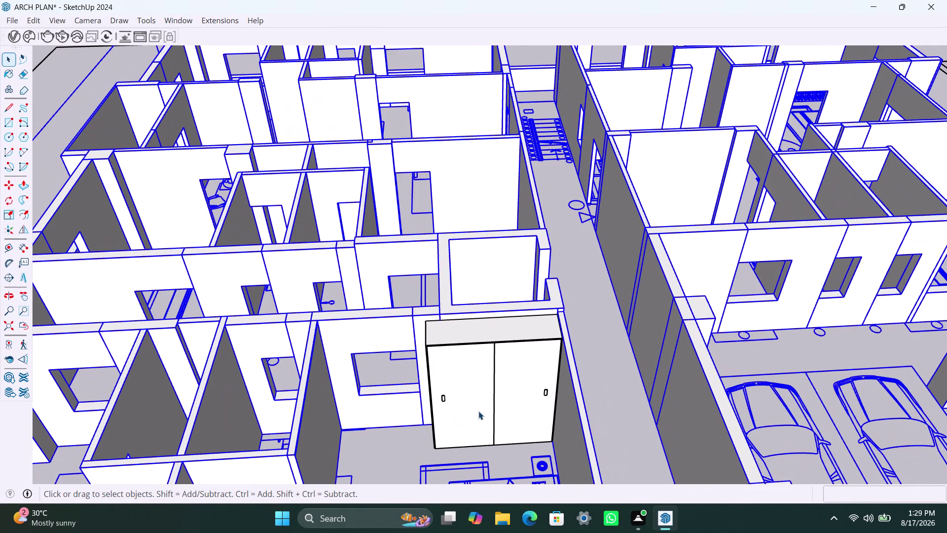
scroll(down, 3)
click(564, 366)
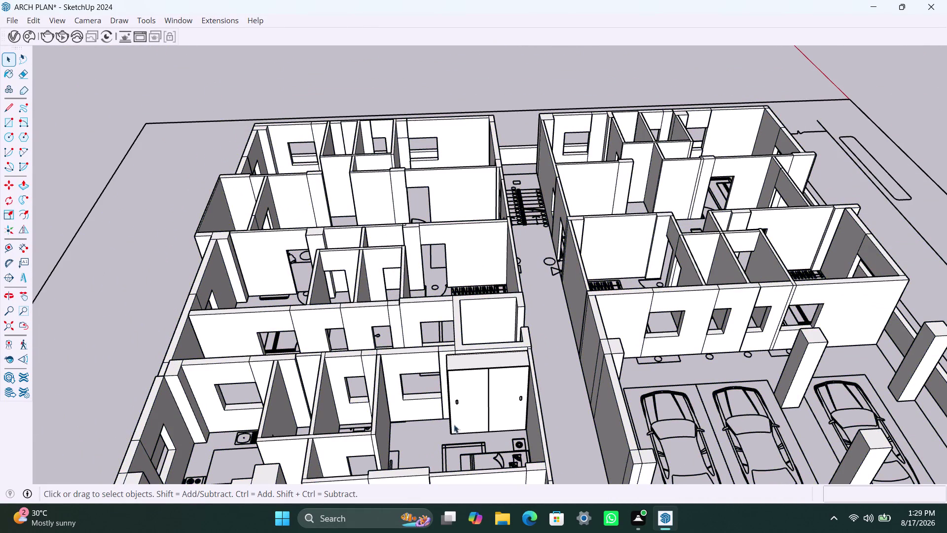
scroll(down, 3)
scroll(down, 3)
scroll(down, 3)
middle_drag(497, 416, 554, 348)
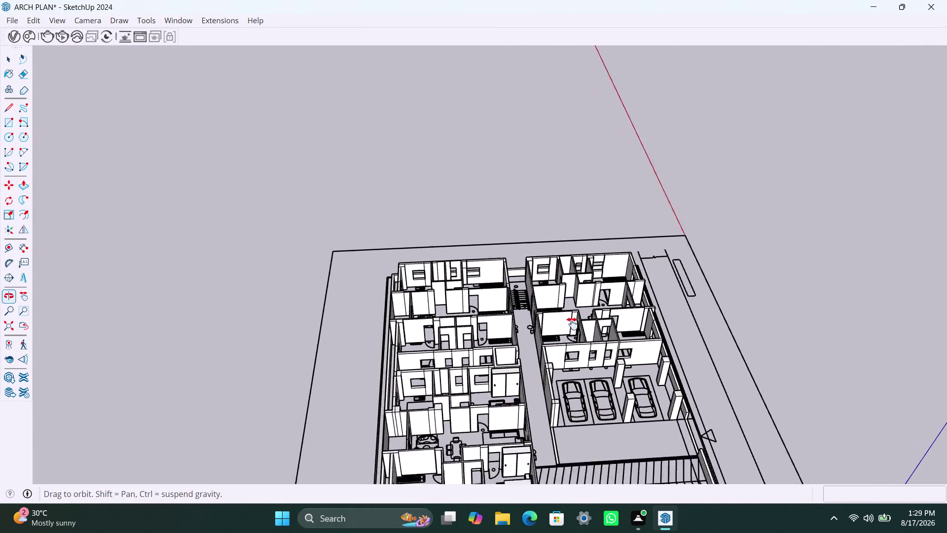
middle_drag(554, 348, 580, 313)
scroll(up, 3)
middle_drag(513, 350, 551, 423)
scroll(up, 3)
middle_drag(542, 406, 598, 432)
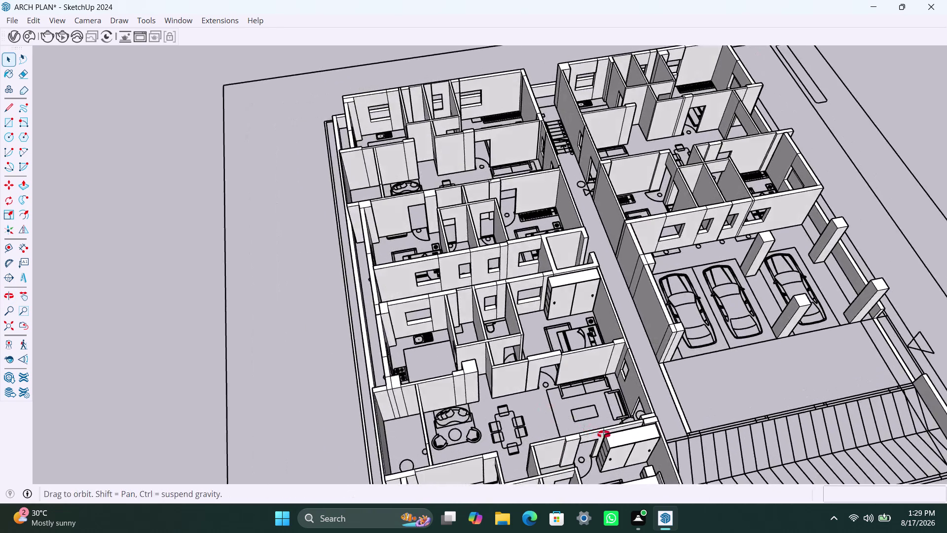
middle_drag(598, 432, 652, 444)
scroll(up, 3)
middle_drag(619, 408, 719, 427)
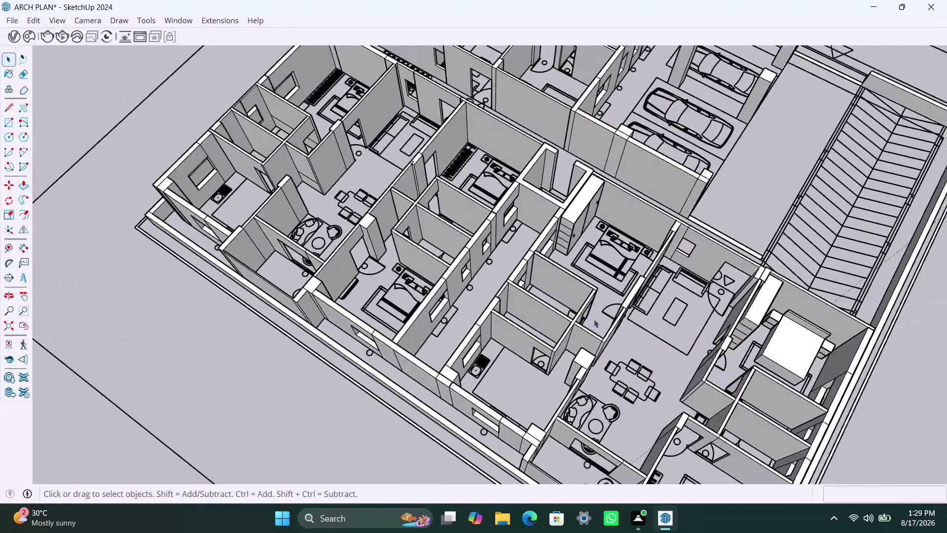
scroll(down, 3)
middle_drag(593, 321, 599, 329)
scroll(up, 3)
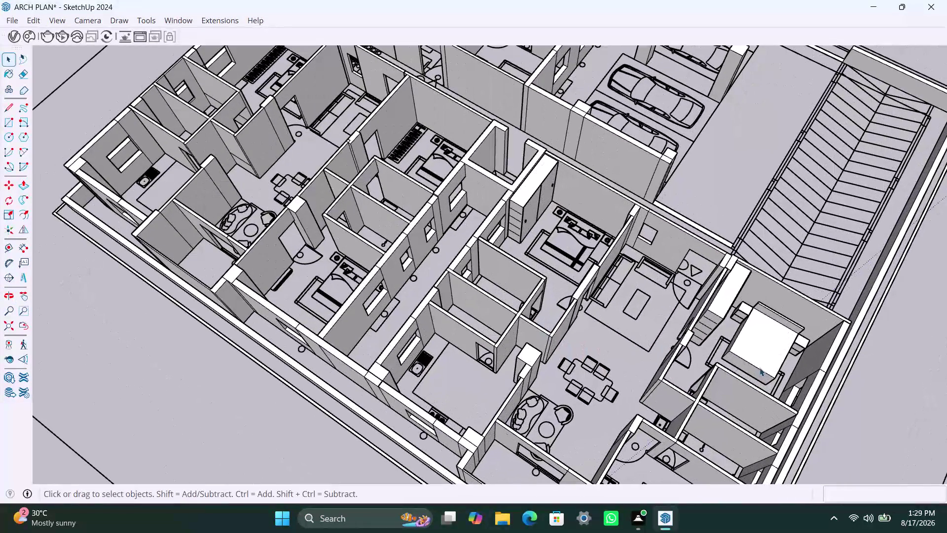
click(757, 362)
triple_click(757, 362)
double_click(757, 362)
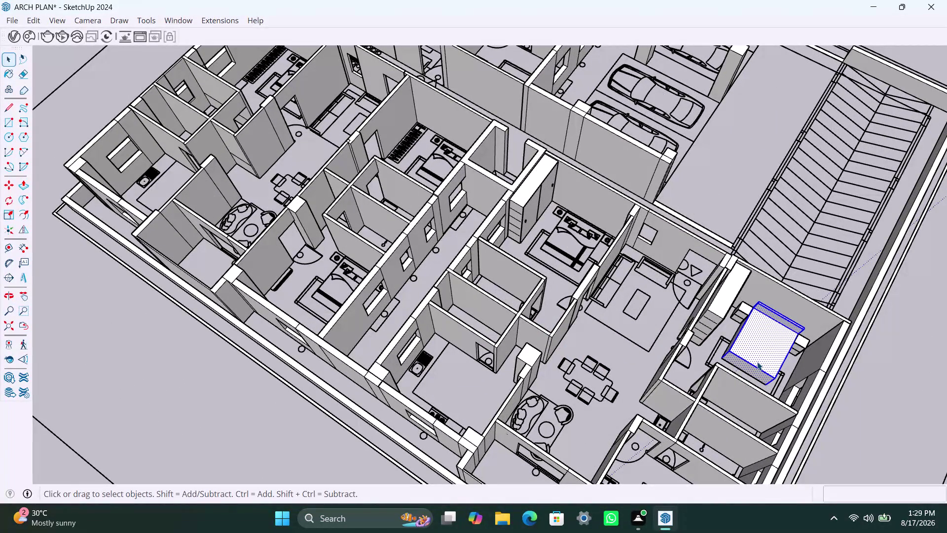
scroll(down, 3)
middle_drag(524, 339, 595, 407)
scroll(up, 3)
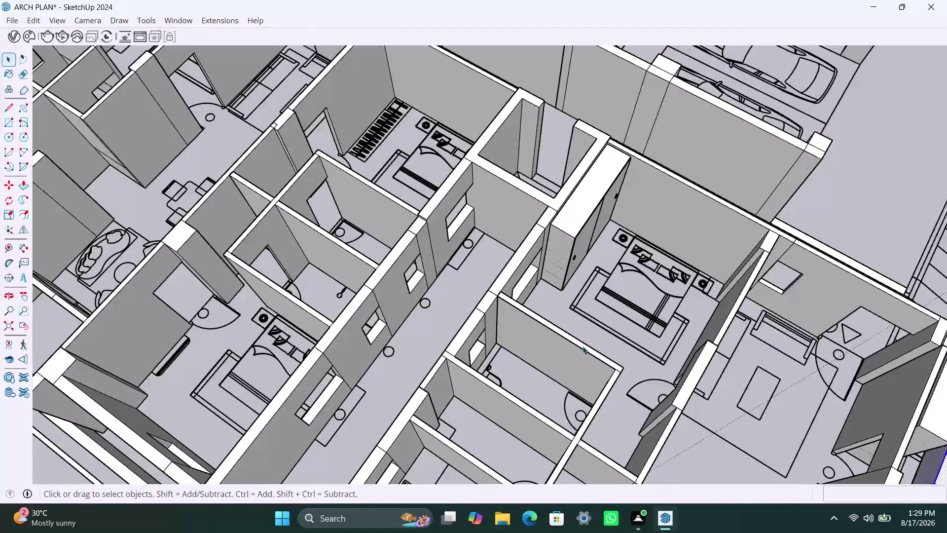
middle_drag(583, 346, 543, 417)
middle_drag(574, 363, 540, 399)
scroll(up, 3)
middle_drag(577, 417, 630, 422)
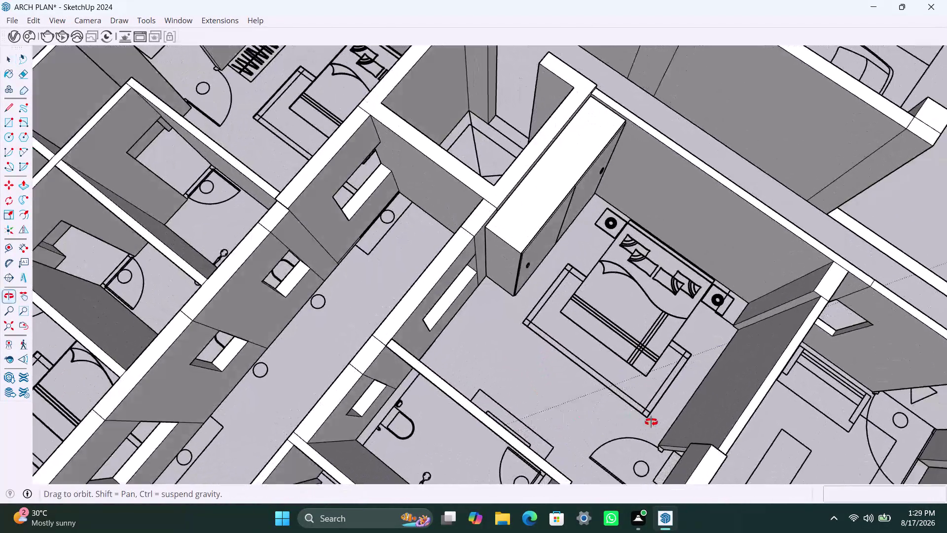
middle_drag(630, 422, 712, 407)
scroll(up, 3)
middle_drag(599, 268, 633, 294)
scroll(up, 3)
scroll(up, 3)
middle_drag(564, 355, 571, 359)
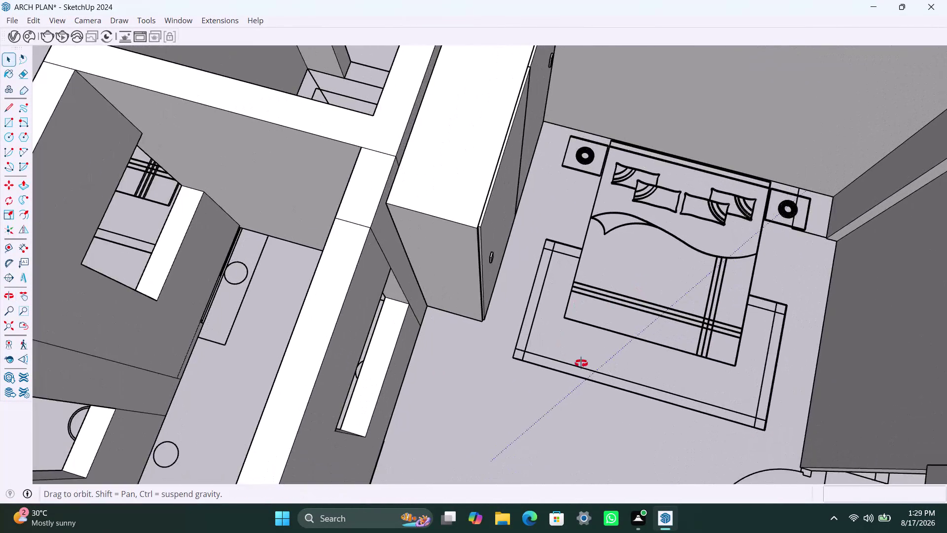
middle_drag(571, 359, 682, 377)
scroll(up, 3)
middle_drag(645, 291, 567, 375)
scroll(up, 3)
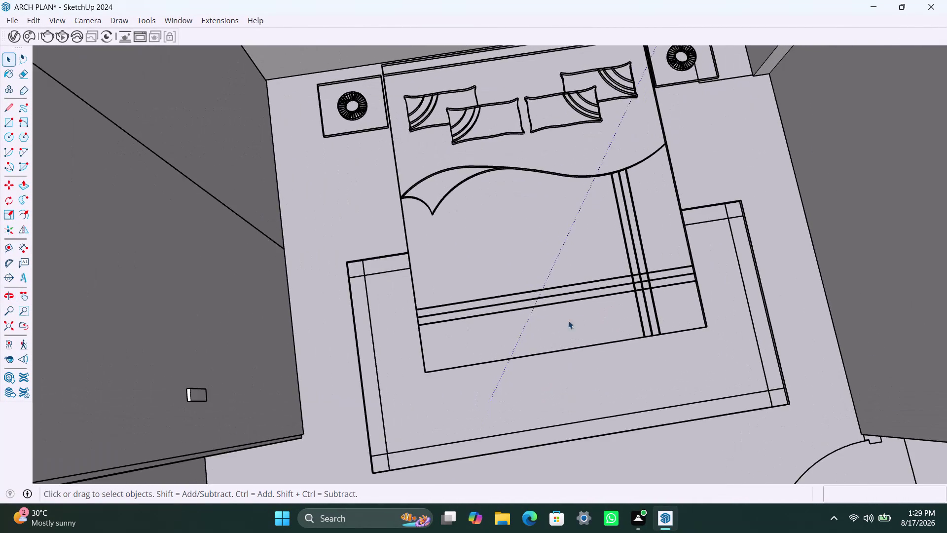
middle_drag(557, 323, 500, 262)
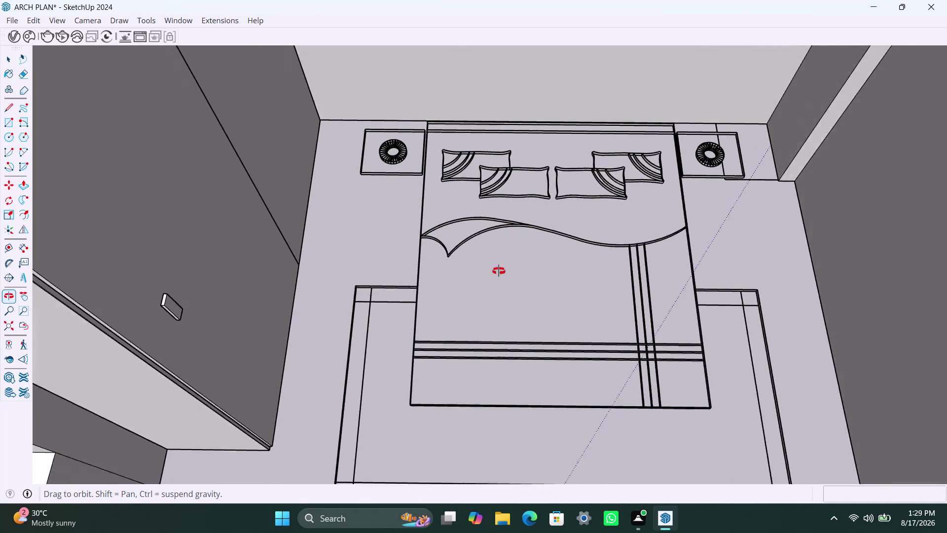
middle_drag(500, 261, 493, 322)
scroll(up, 3)
middle_drag(541, 317, 478, 477)
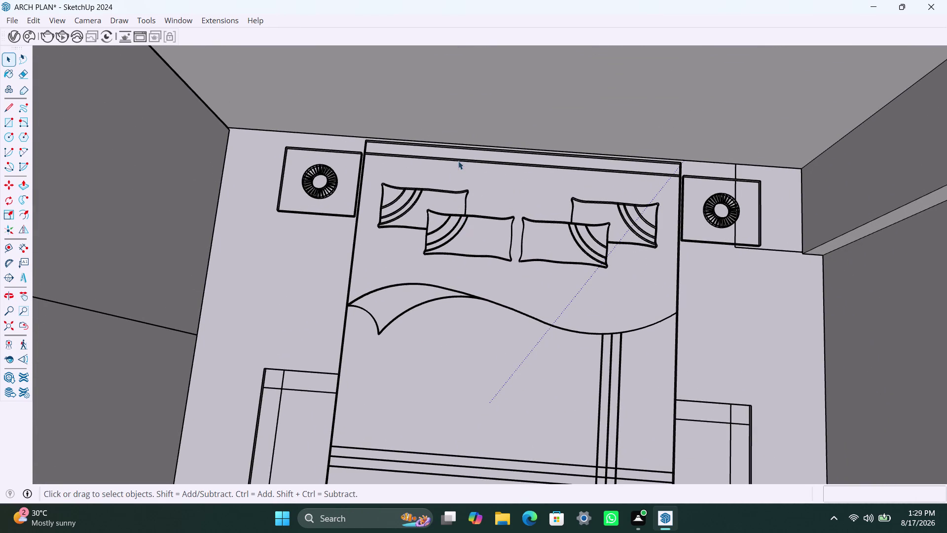
scroll(up, 3)
middle_drag(397, 269, 415, 288)
Draw a thin rectangle strip along the bed's headboard.
key(r)
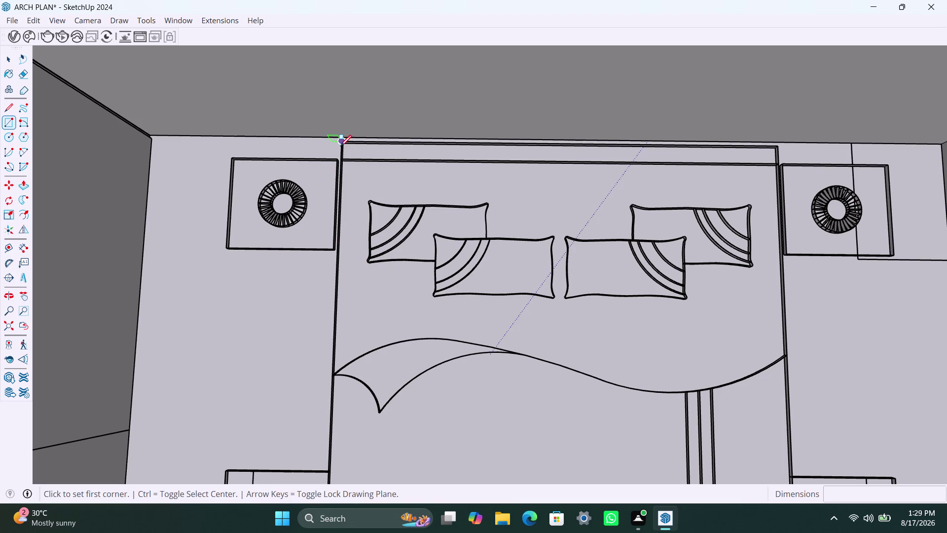
click(345, 146)
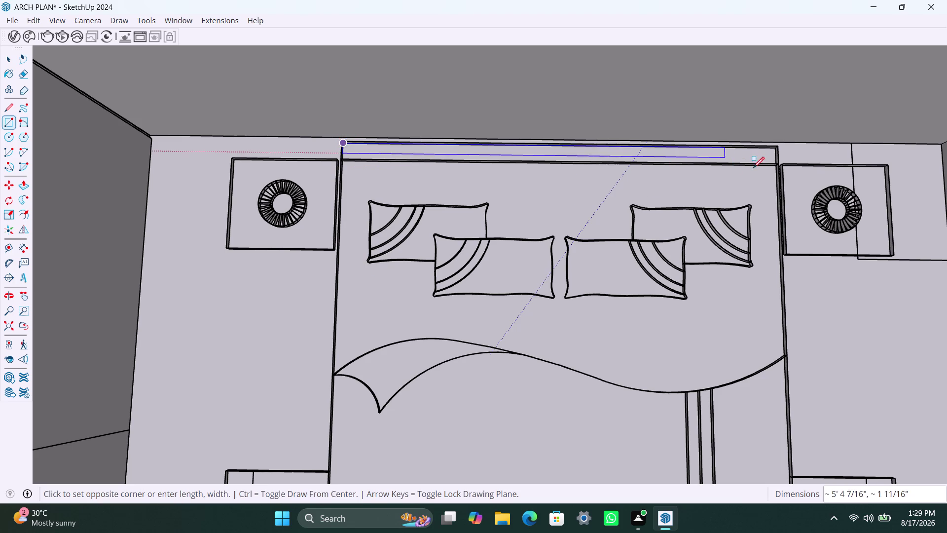
click(774, 165)
key(space)
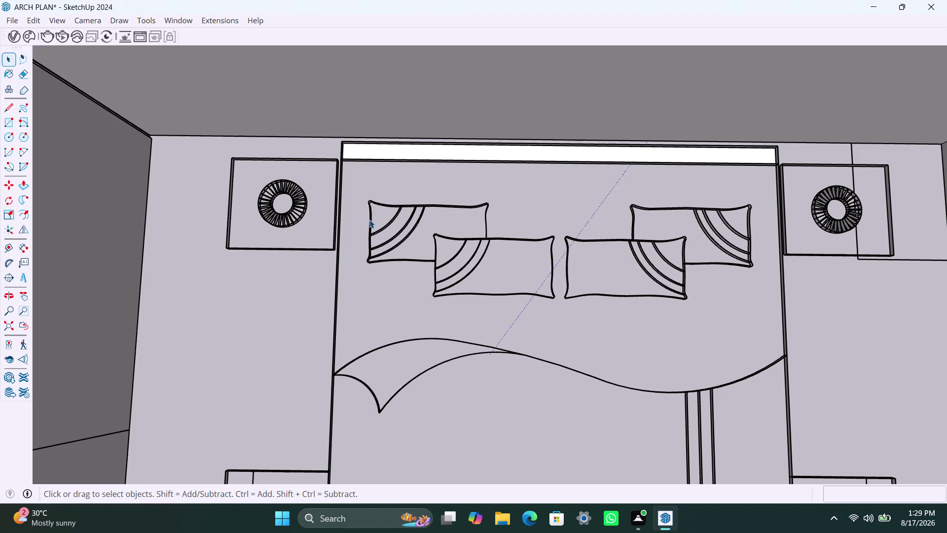
Start a rectangle at the bed's top-left corner, then cancel it.
key(r)
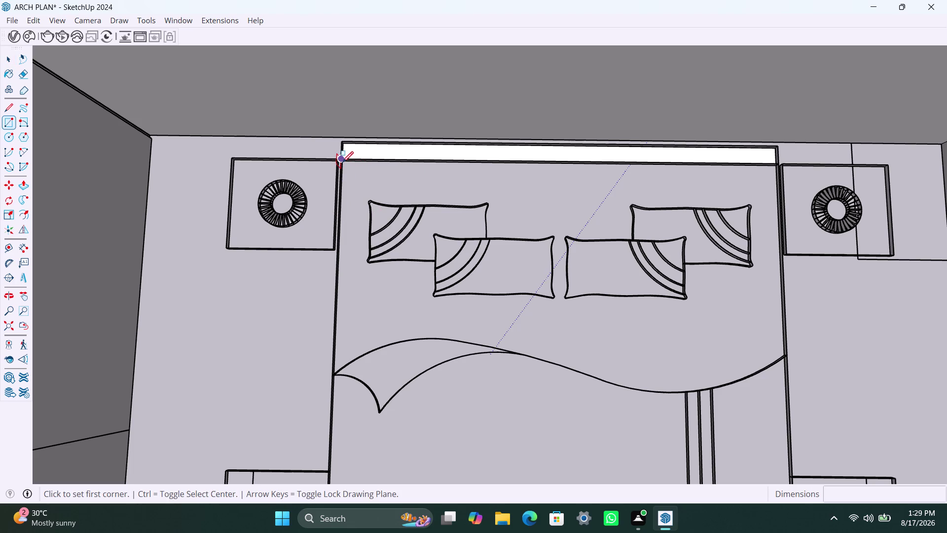
click(342, 162)
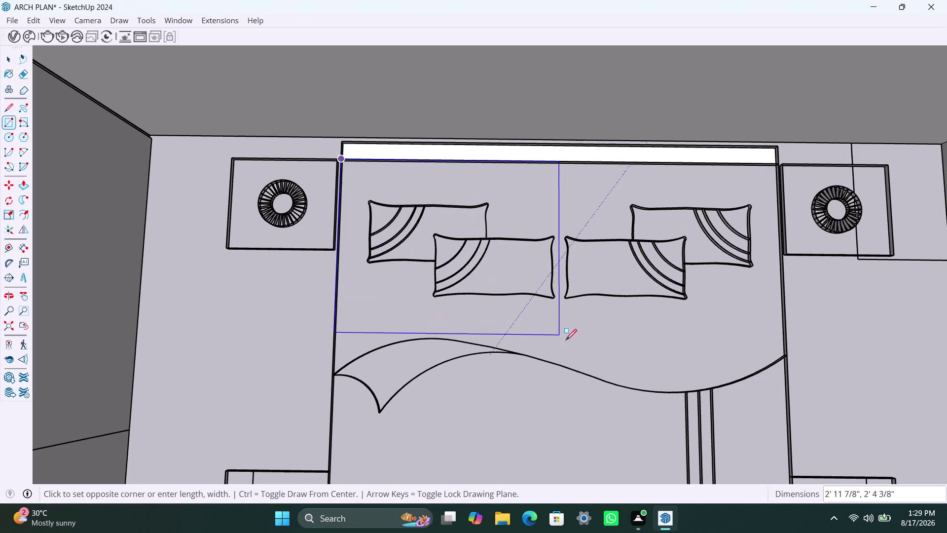
scroll(down, 3)
scroll(down, 3)
middle_drag(592, 363, 603, 256)
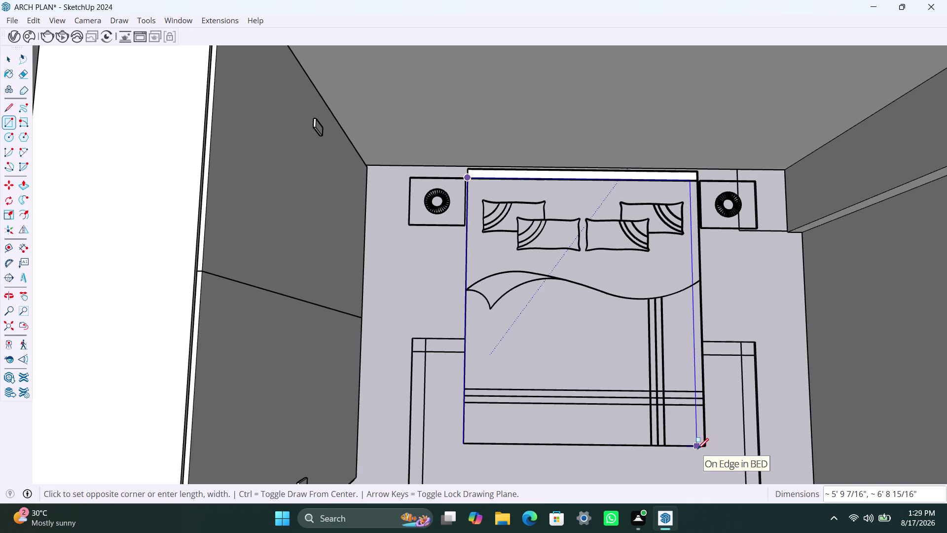
key(Escape)
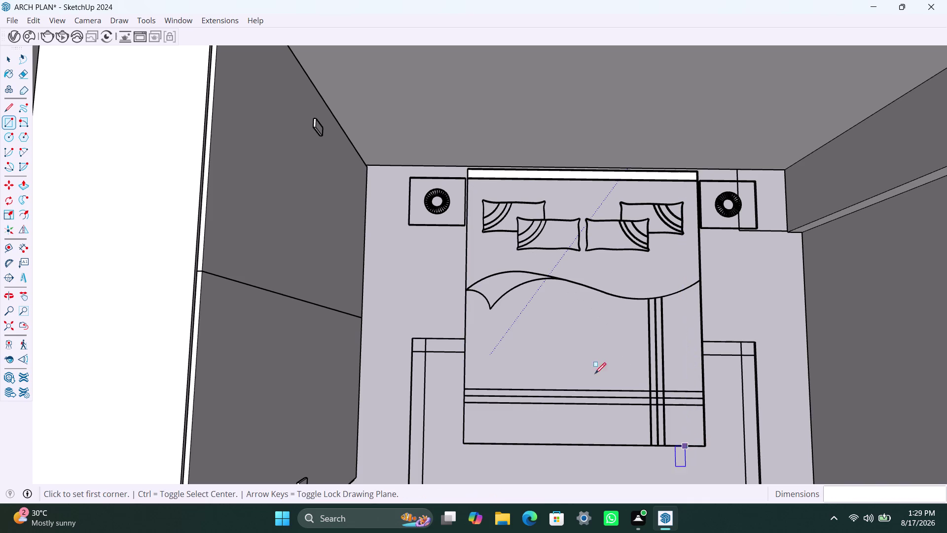
Start the bed rectangle at the headboard corner and orbit out to view the bed.
scroll(up, 3)
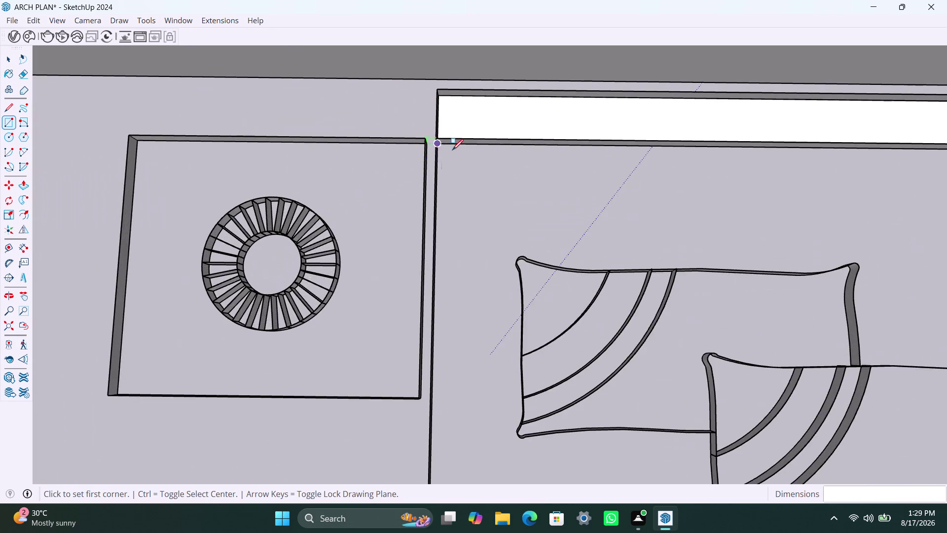
scroll(up, 3)
scroll(up, 3)
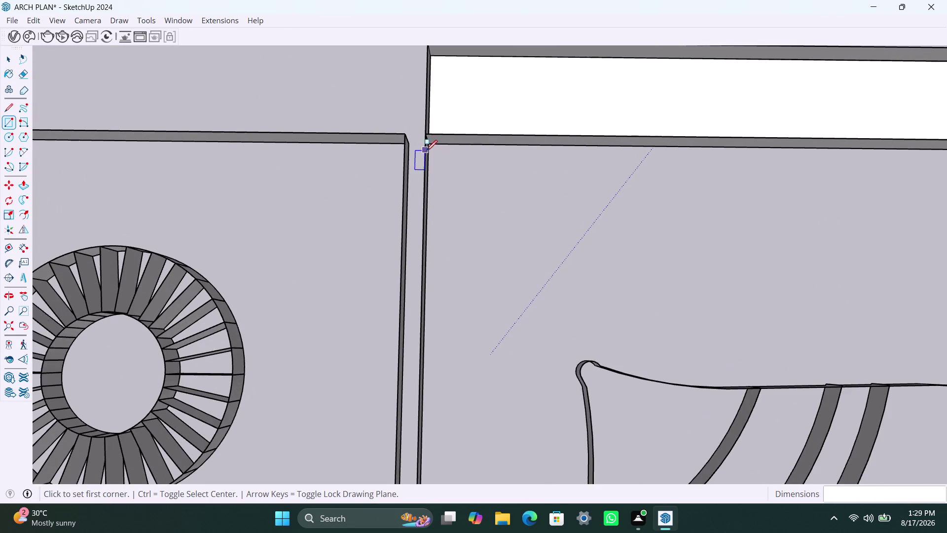
scroll(up, 3)
click(426, 131)
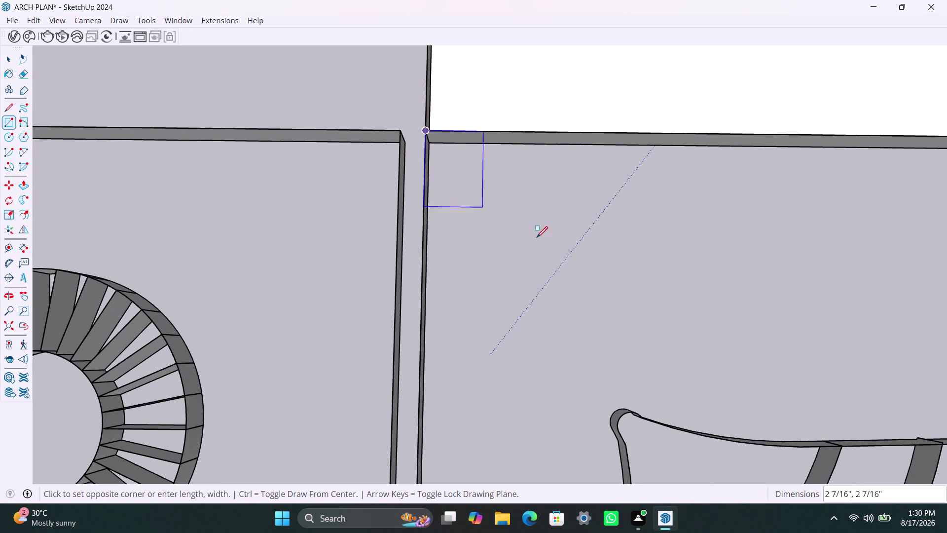
scroll(down, 3)
middle_drag(681, 383, 618, 226)
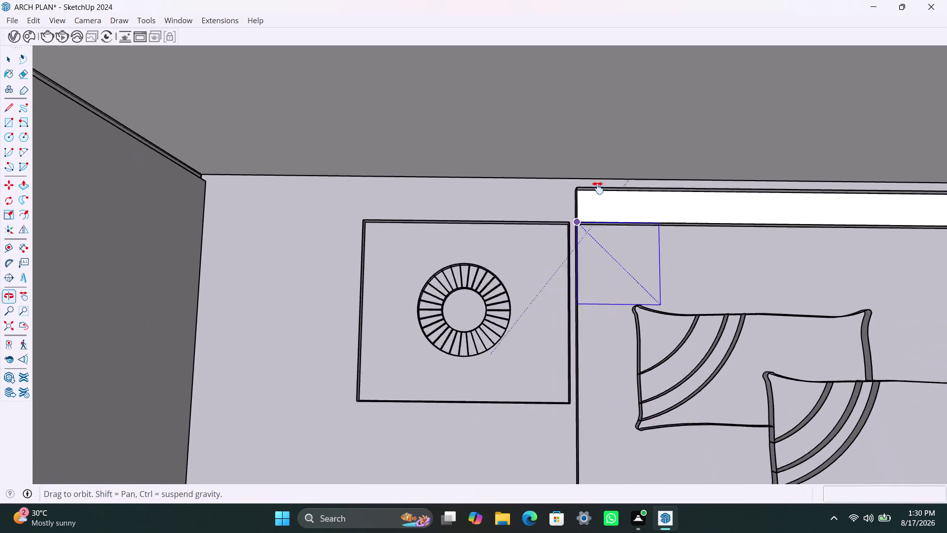
middle_drag(619, 226, 567, 136)
scroll(down, 3)
scroll(down, 3)
Complete the rectangle at the bed's foot corner and select the new face.
middle_drag(698, 454, 531, 227)
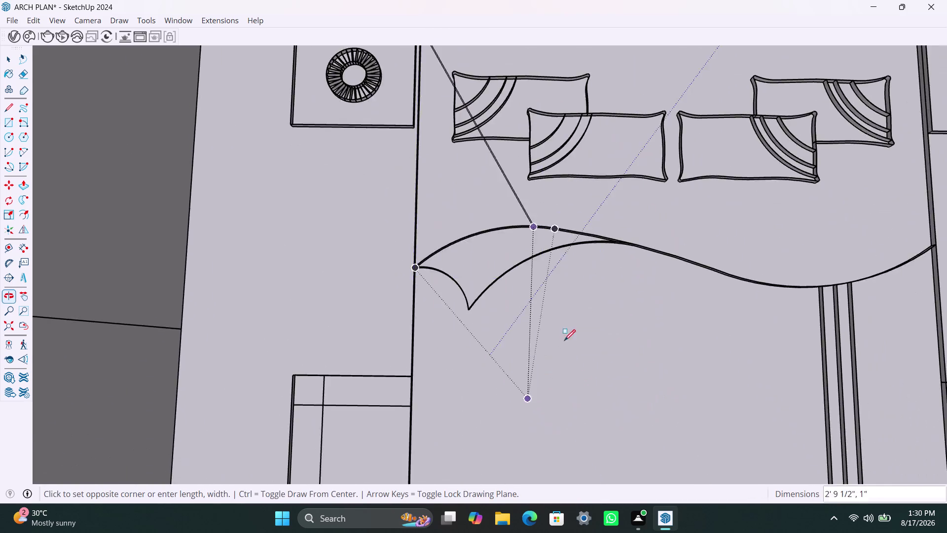
scroll(down, 3)
middle_drag(648, 411, 599, 282)
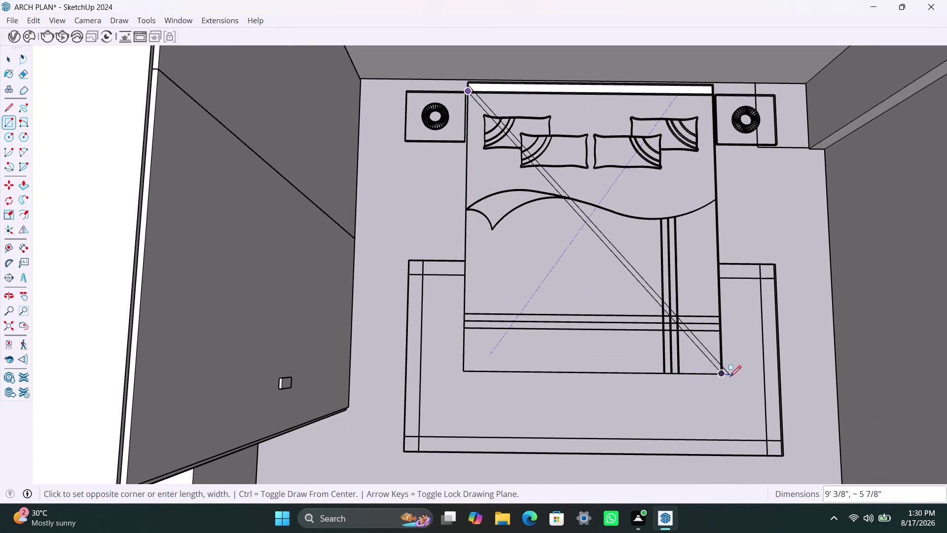
scroll(up, 3)
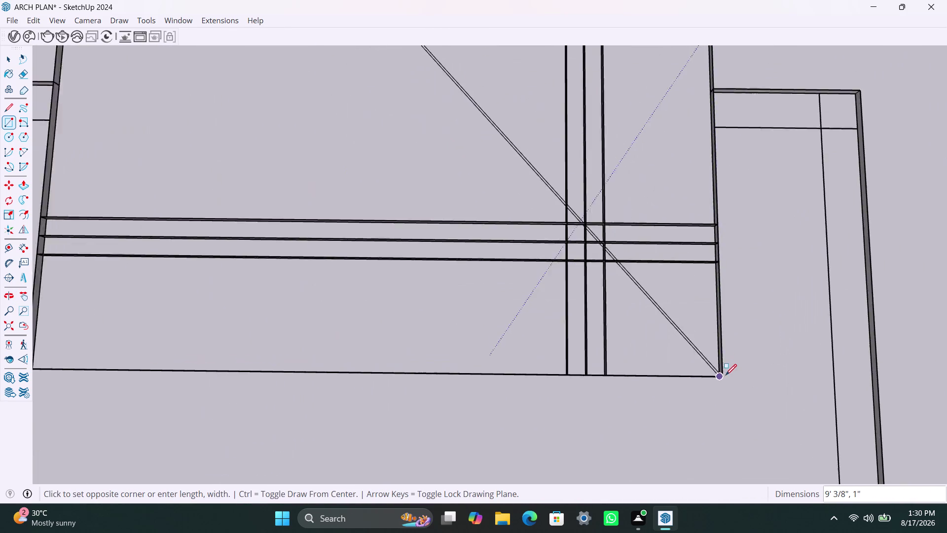
scroll(up, 3)
click(725, 374)
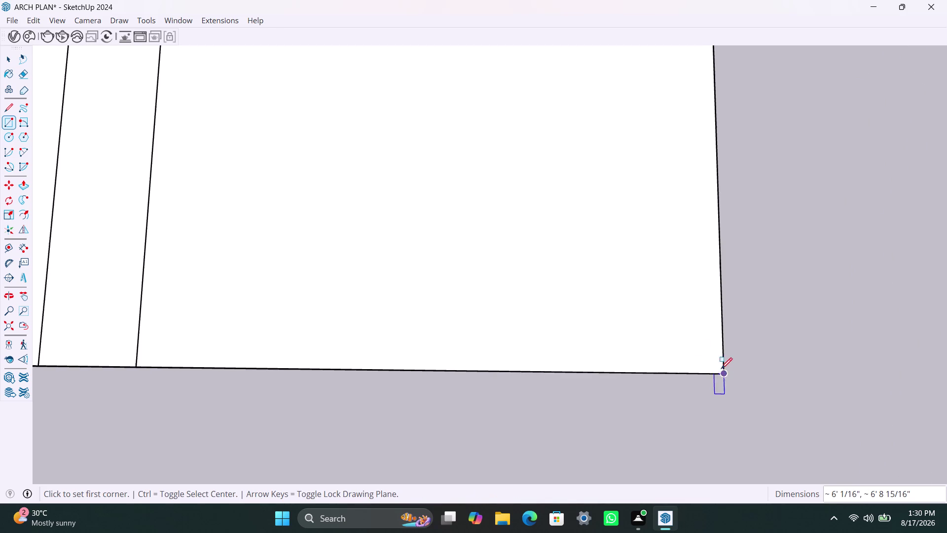
key(space)
double_click(615, 295)
Select the bed face and view the whole room, dismissing its context menu.
click(614, 295)
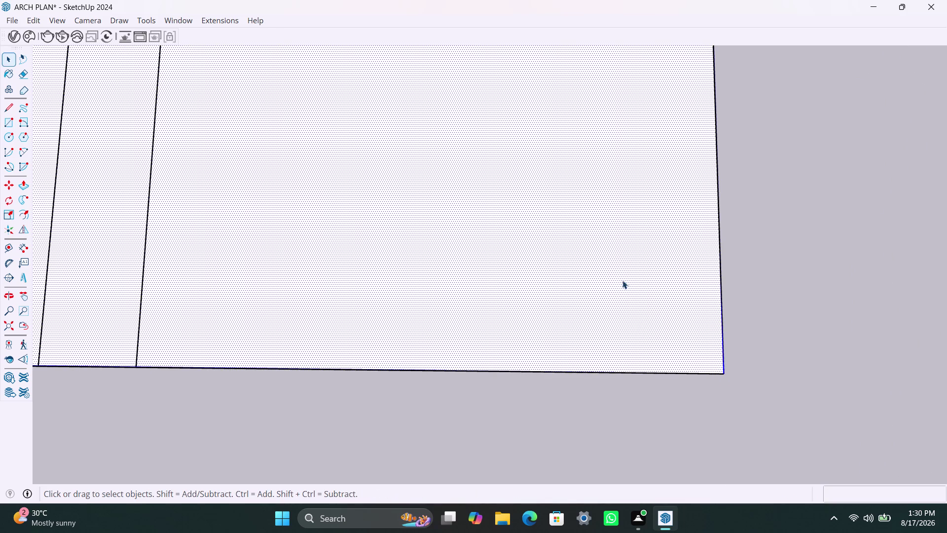
scroll(down, 3)
scroll(down, 3)
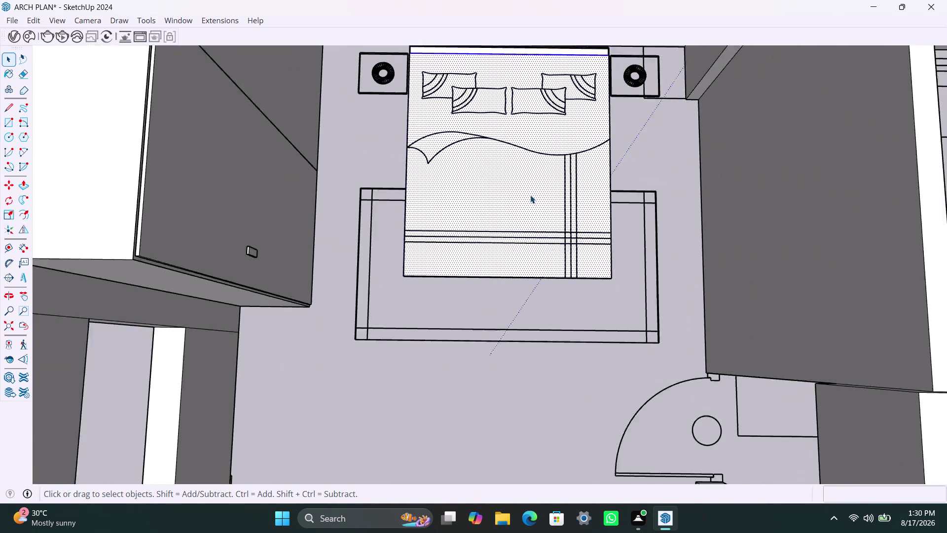
scroll(down, 3)
middle_drag(540, 207, 543, 268)
right_click(530, 195)
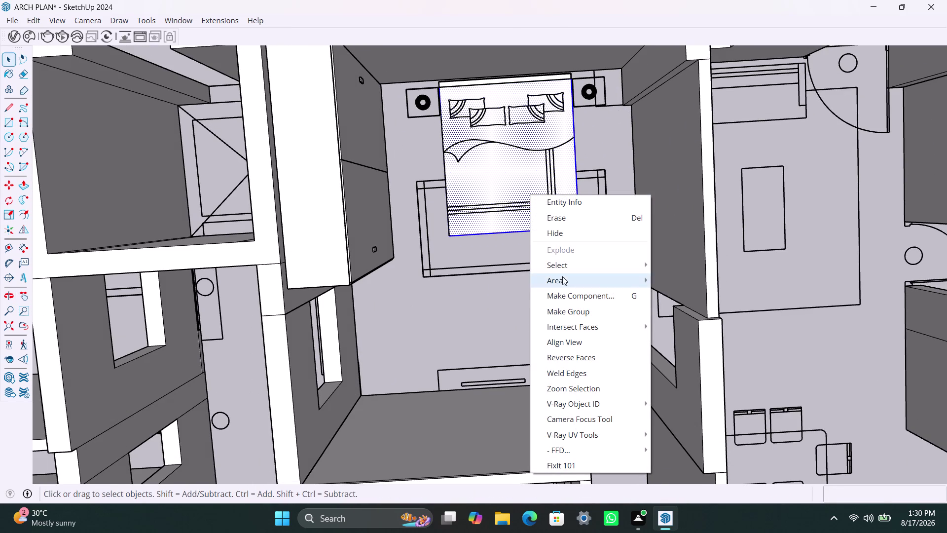
click(559, 310)
scroll(up, 3)
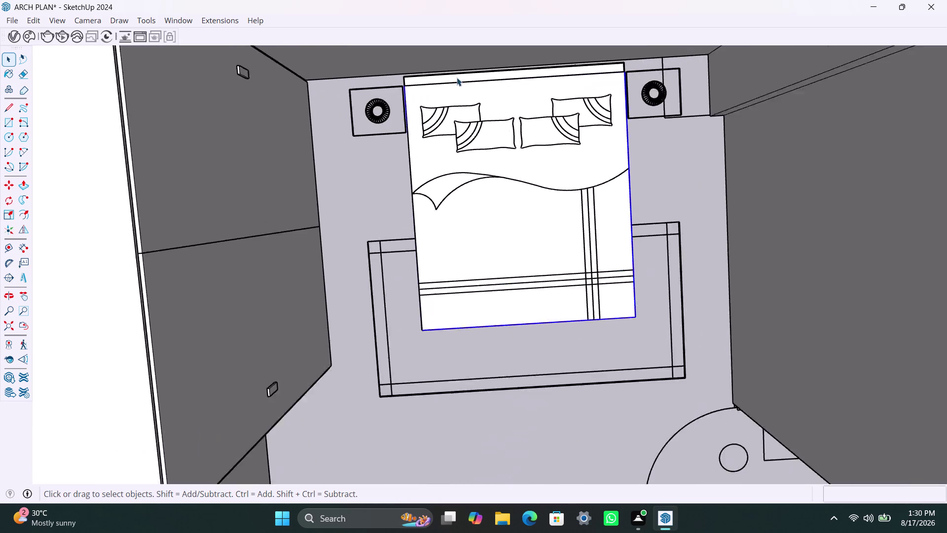
scroll(up, 3)
Group the bed face with the headboard strip and open the group for editing.
double_click(428, 83)
double_click(428, 82)
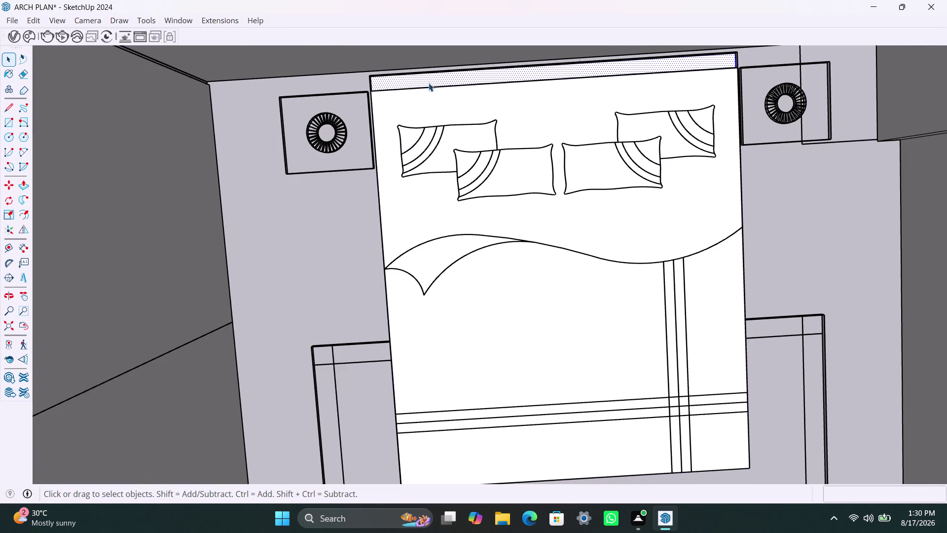
right_click(429, 82)
click(464, 200)
click(441, 144)
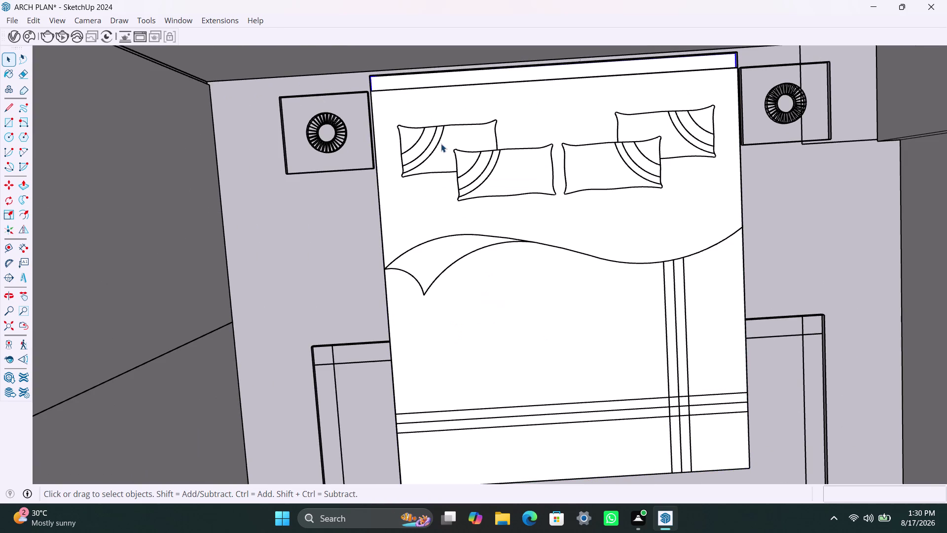
double_click(441, 143)
Push/Pull the bed face up 3' inside the group.
click(467, 157)
key(p)
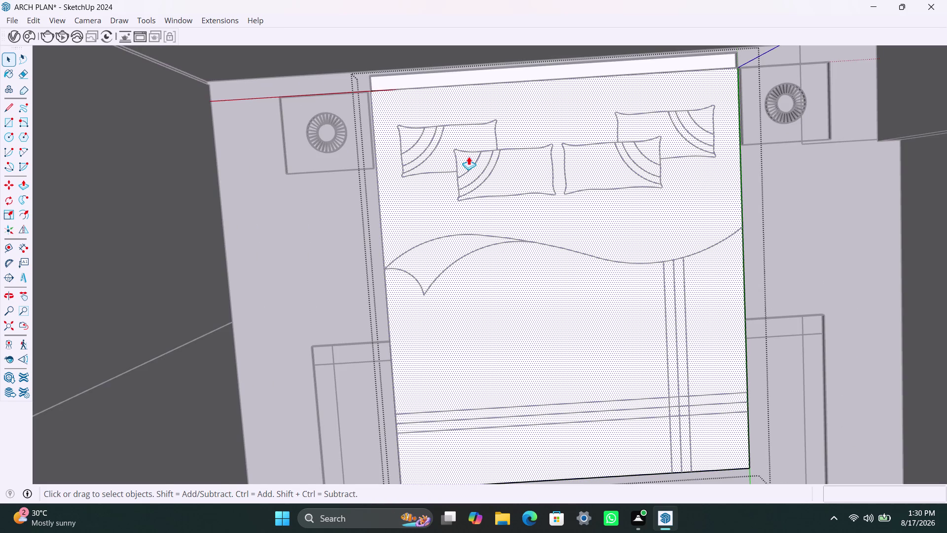
click(469, 157)
text(3)
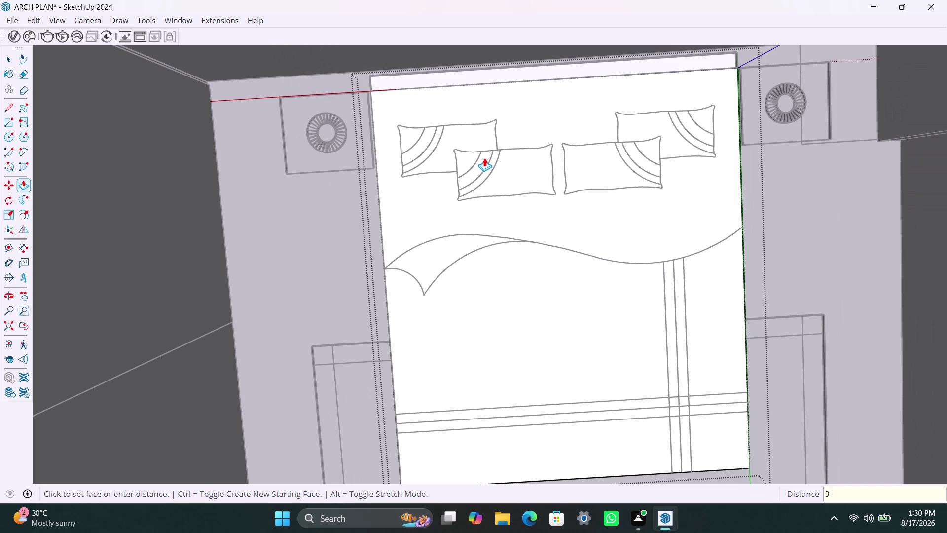
text(')
key(Return)
key(space)
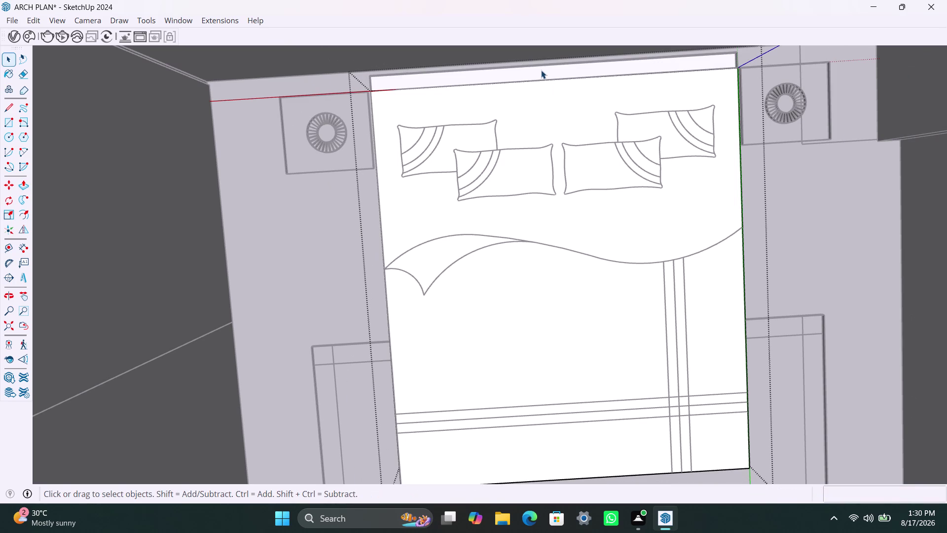
click(541, 70)
triple_click(548, 73)
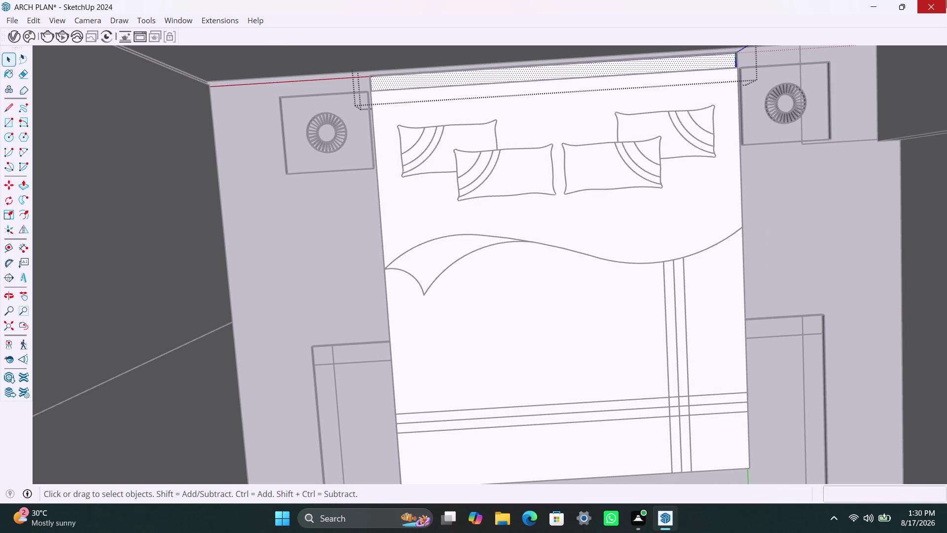
key(p)
click(946, 0)
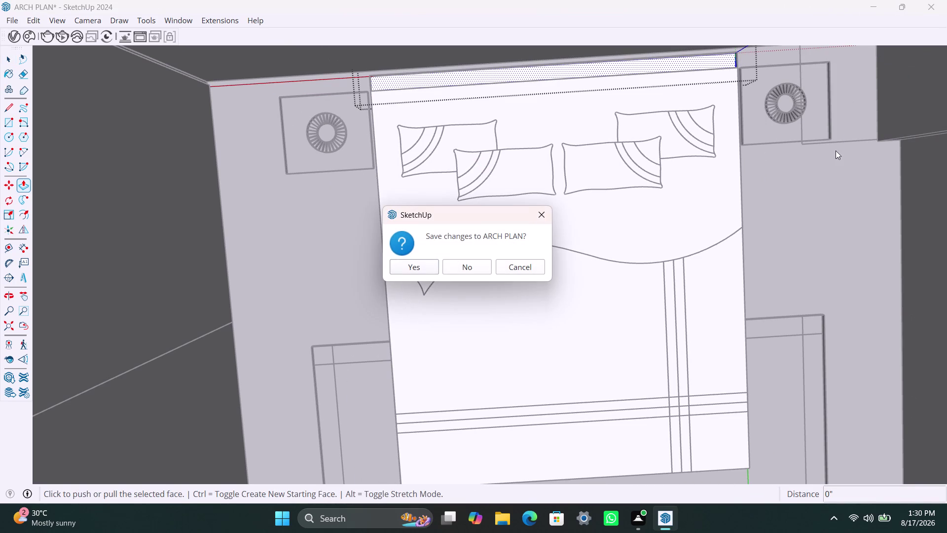
click(543, 215)
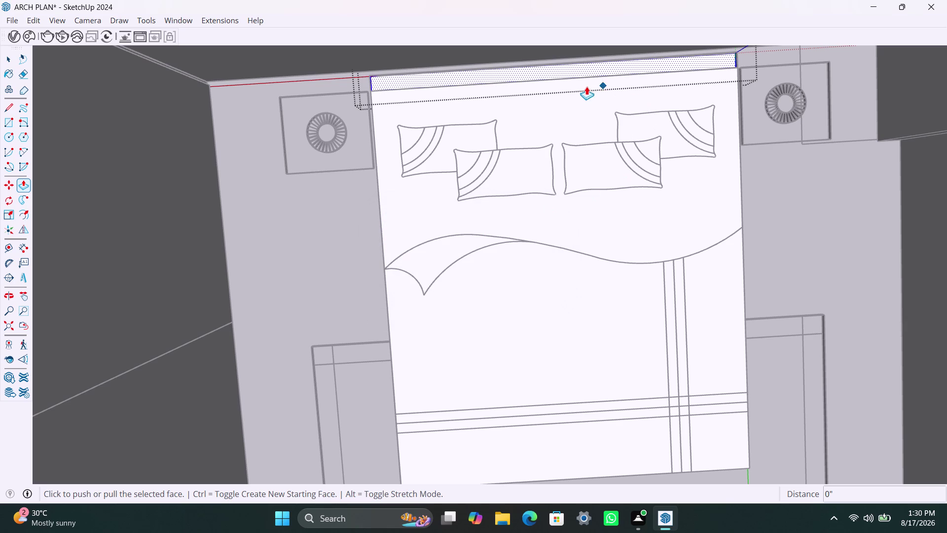
key(space)
click(577, 69)
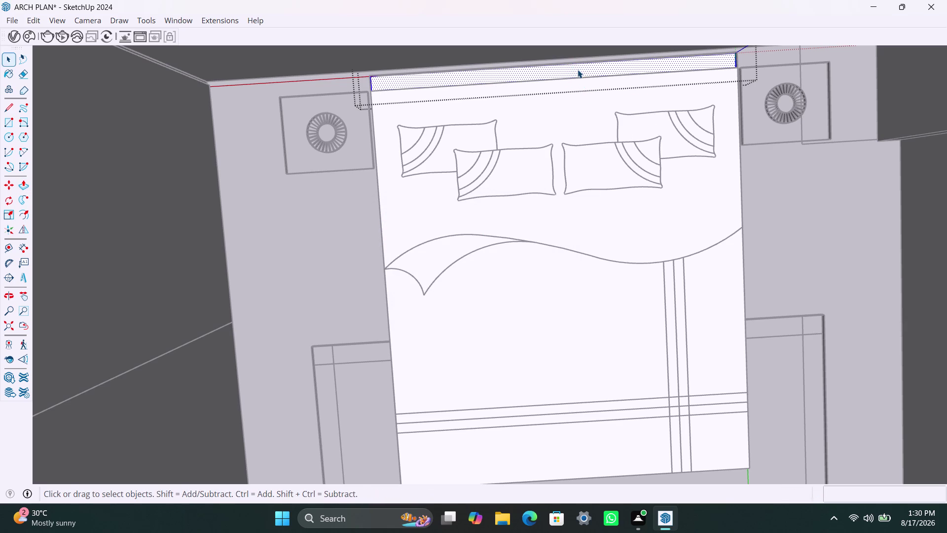
key(p)
click(578, 70)
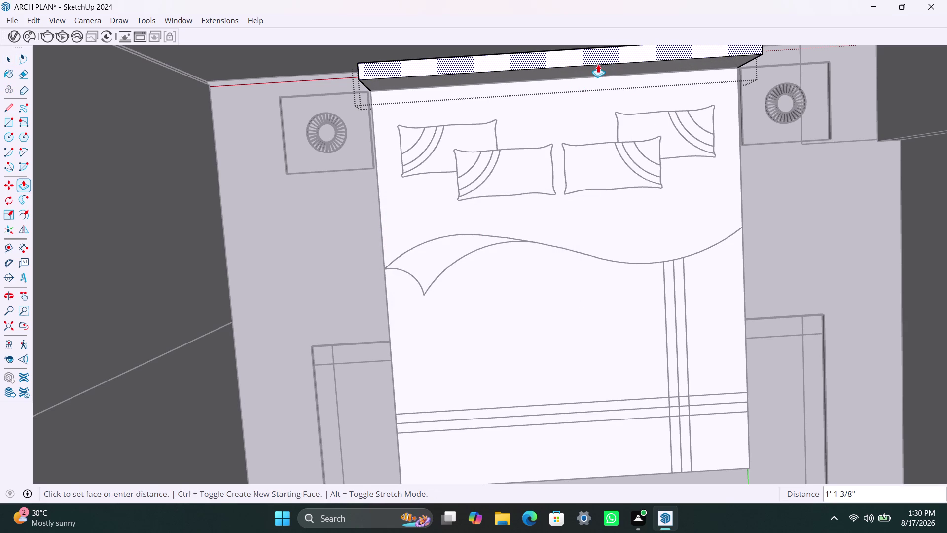
key(4)
text(;6)
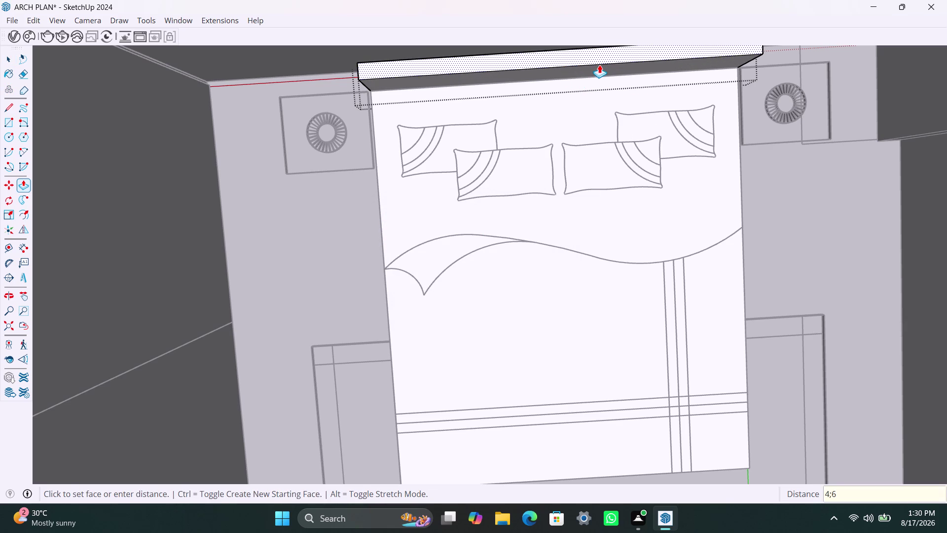
text(")
key(Return)
key(space)
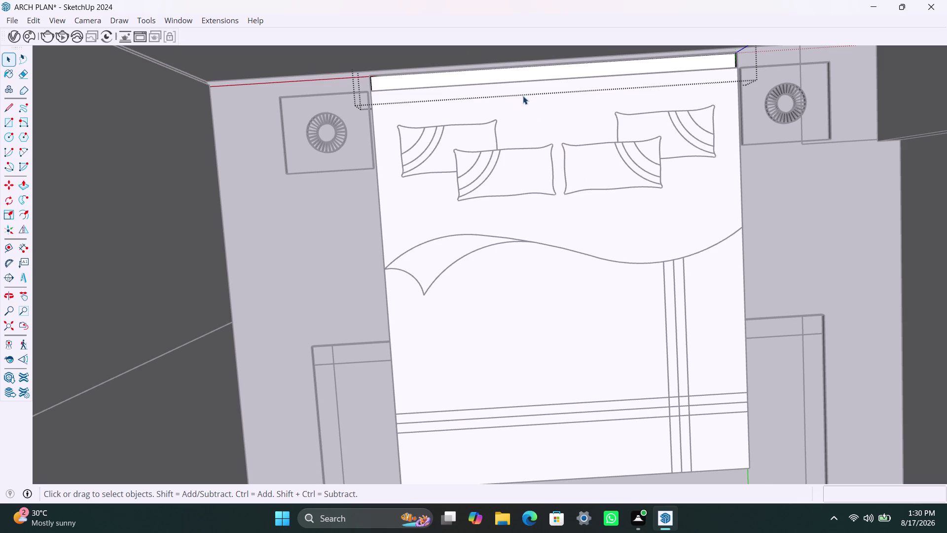
key(ctrl+z)
click(493, 77)
key(ctrl+z)
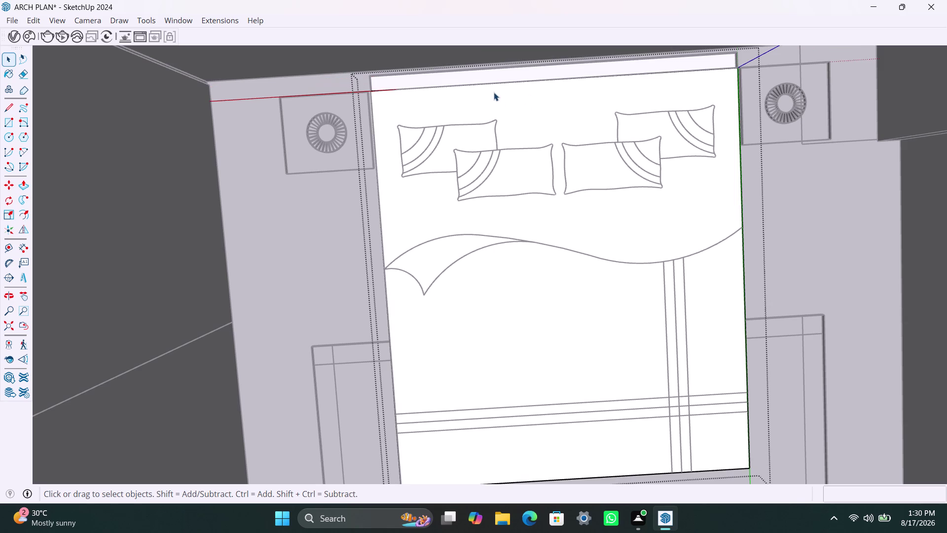
double_click(490, 73)
scroll(down, 3)
middle_drag(534, 220, 496, 166)
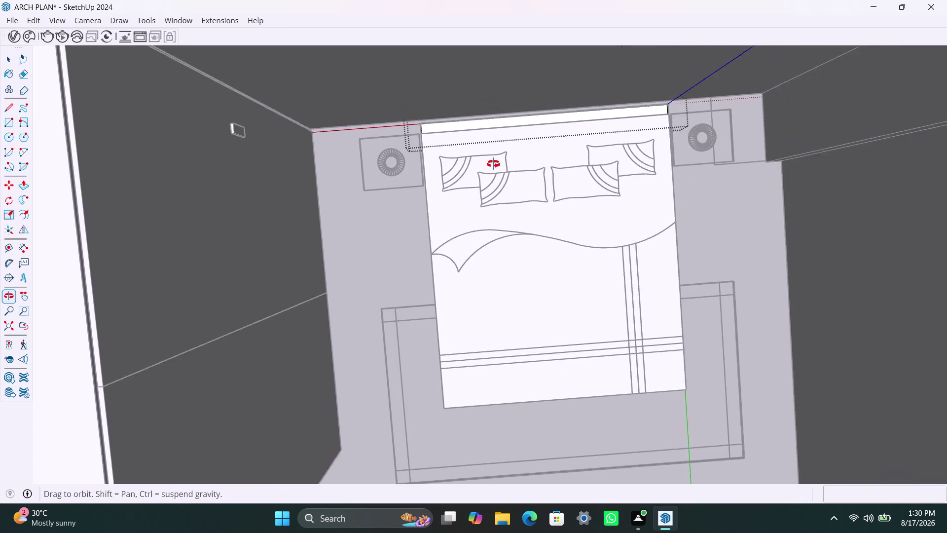
middle_drag(495, 166, 493, 166)
scroll(up, 3)
double_click(479, 136)
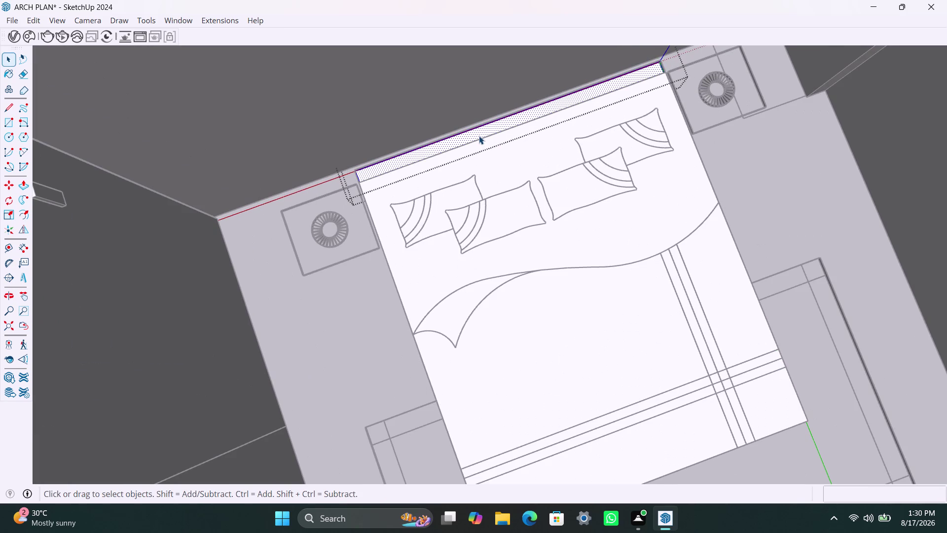
key(p)
click(479, 133)
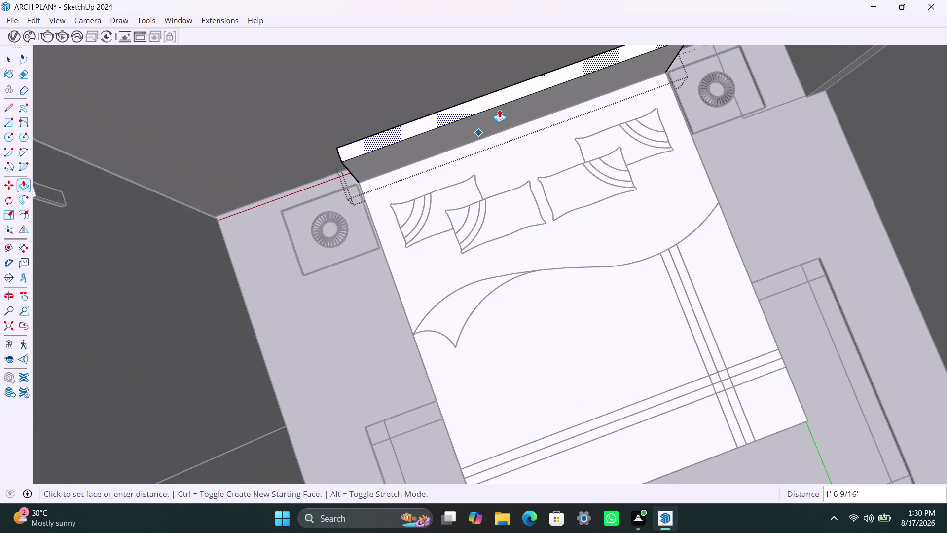
text(4'6")
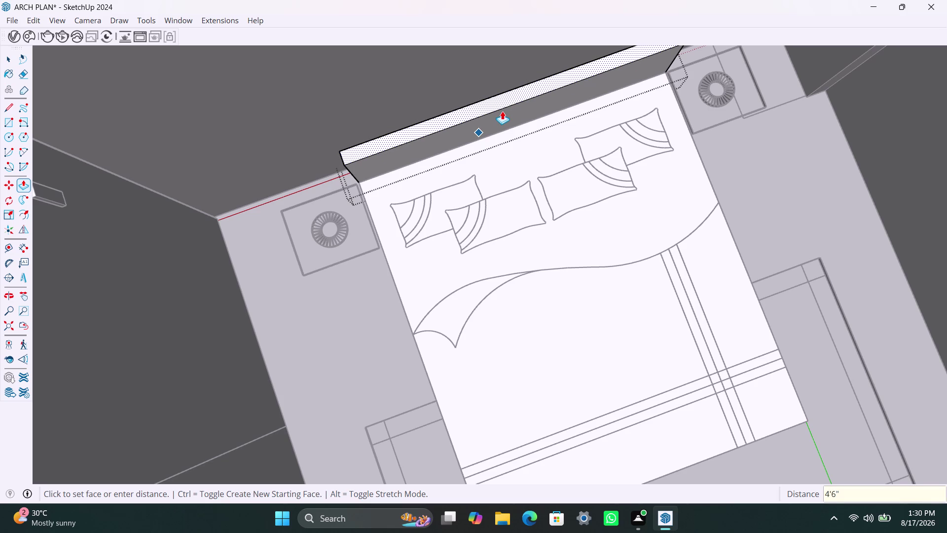
key(Return)
key(space)
scroll(down, 3)
middle_drag(504, 214, 550, 198)
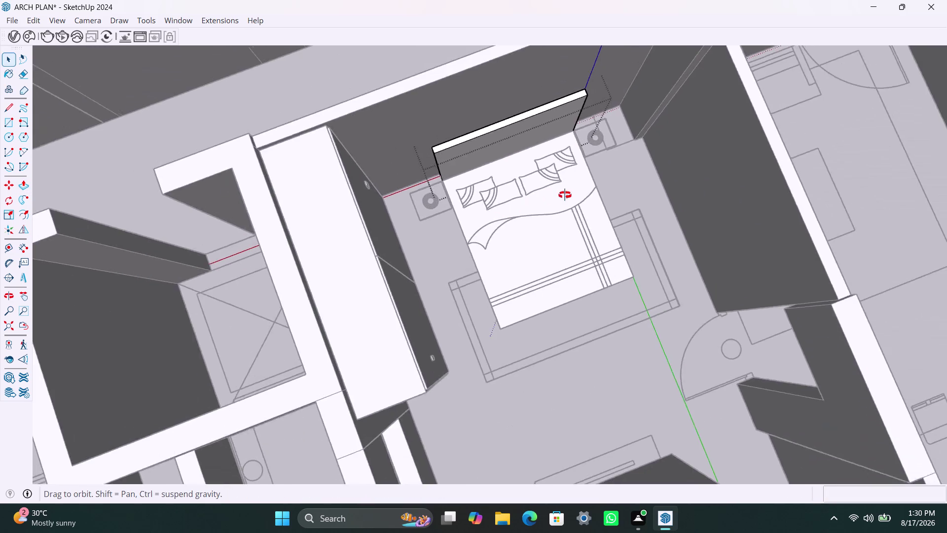
middle_drag(550, 198, 493, 146)
key(ctrl+z)
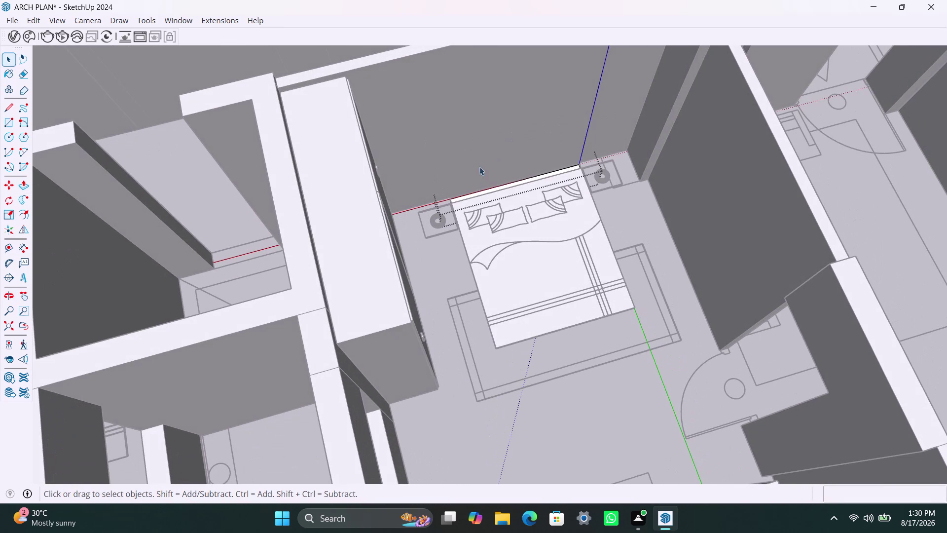
scroll(up, 3)
middle_drag(505, 284, 533, 174)
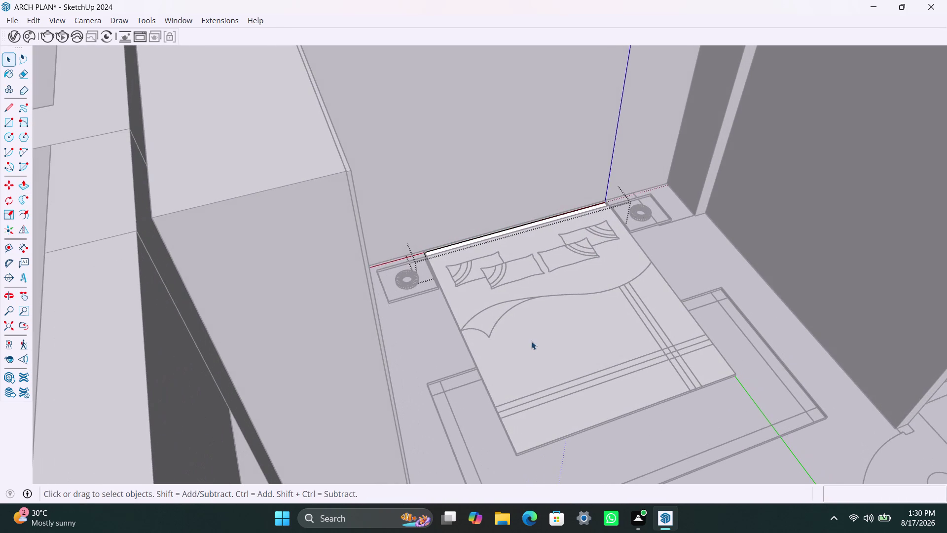
Select the bed outline face for Push/Pull, dismissing the save prompt.
key(space)
click(695, 310)
double_click(613, 322)
click(612, 322)
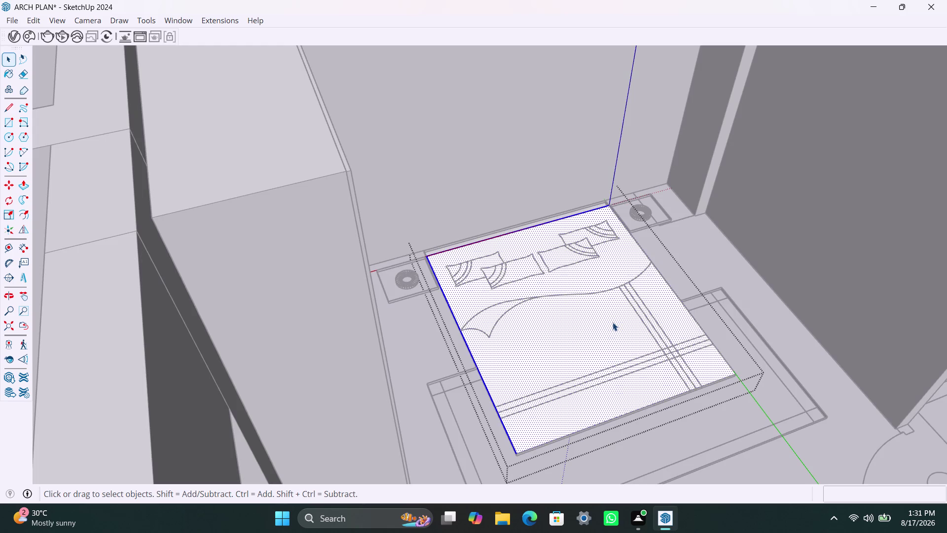
key(p)
click(946, 0)
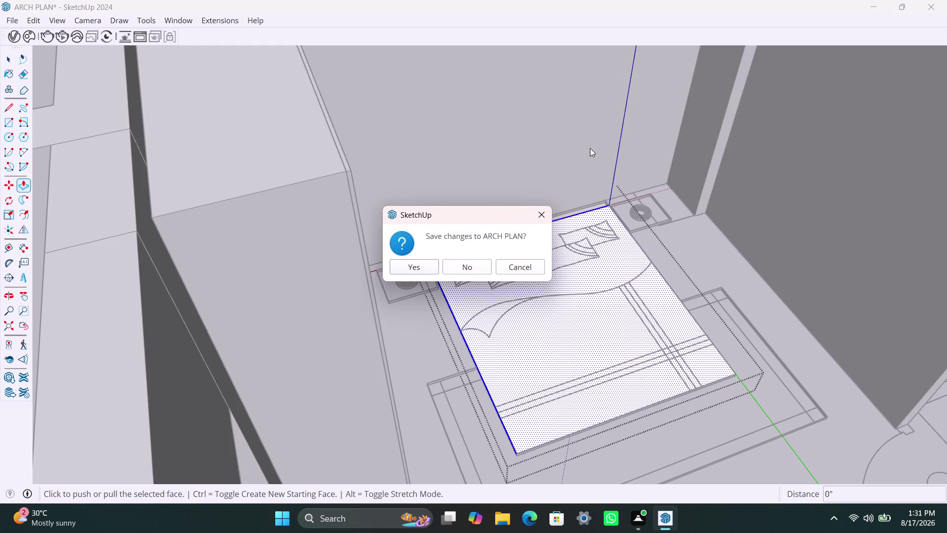
click(535, 218)
Pull the bed face up 3' into a solid block and look down on it.
click(531, 326)
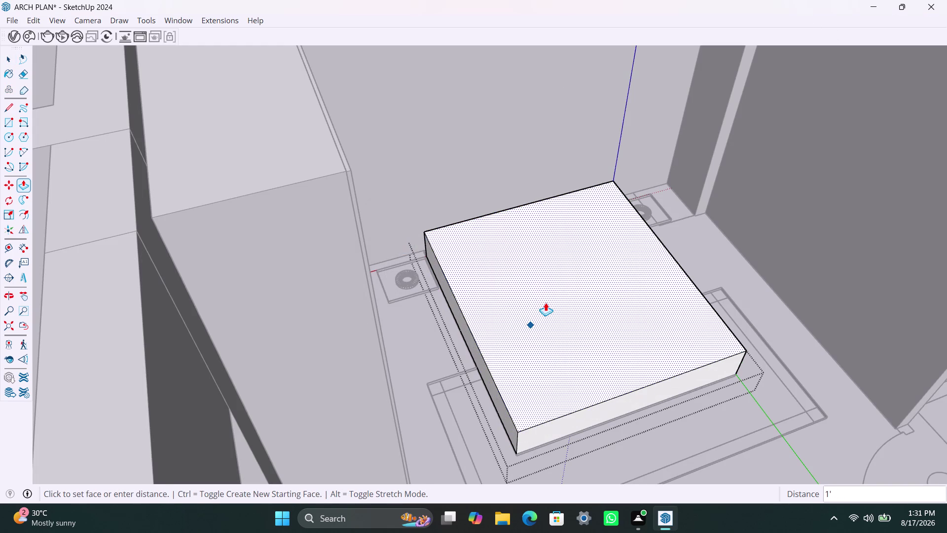
text(3')
key(Return)
key(space)
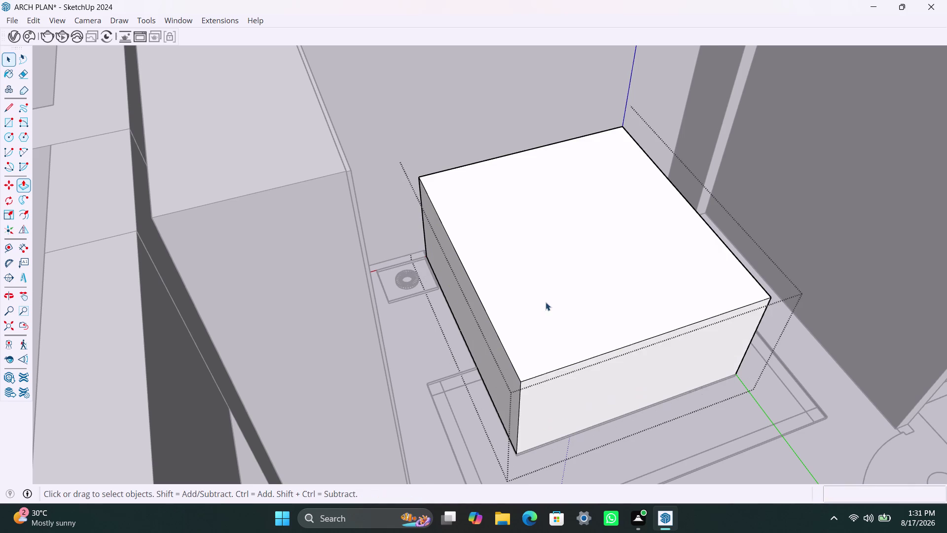
scroll(down, 3)
middle_drag(580, 289, 460, 411)
middle_drag(567, 229, 559, 278)
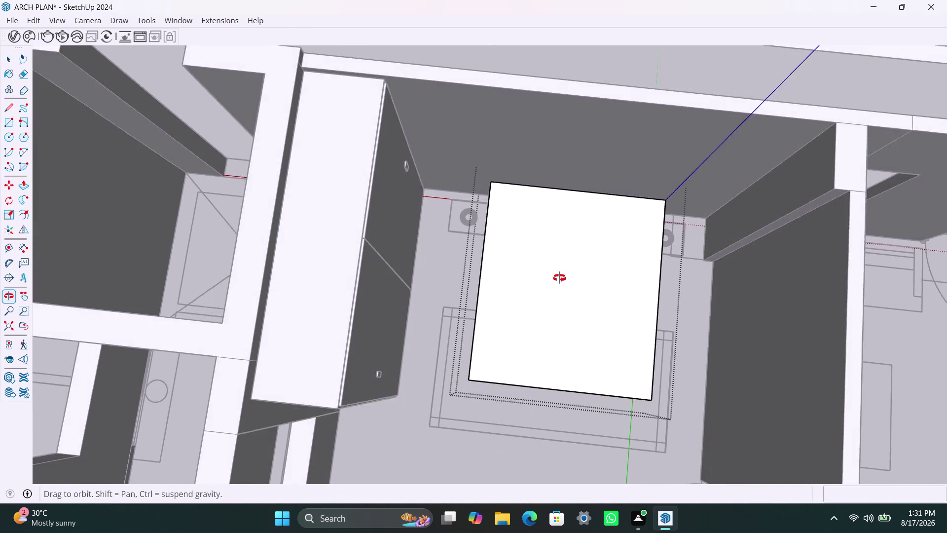
Pull the thin strip behind the bed block up 4'6" as a backboard.
middle_drag(559, 278, 542, 357)
scroll(up, 3)
click(568, 171)
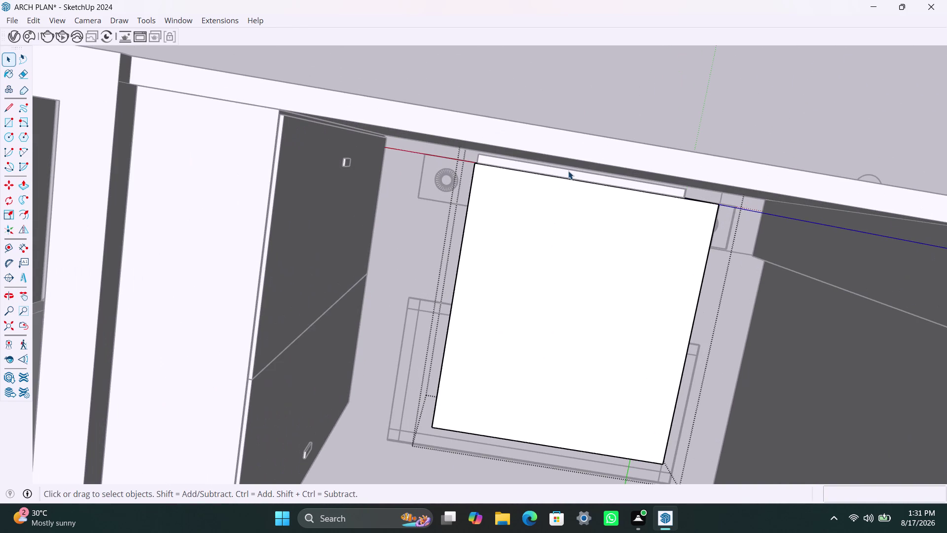
triple_click(568, 174)
key(p)
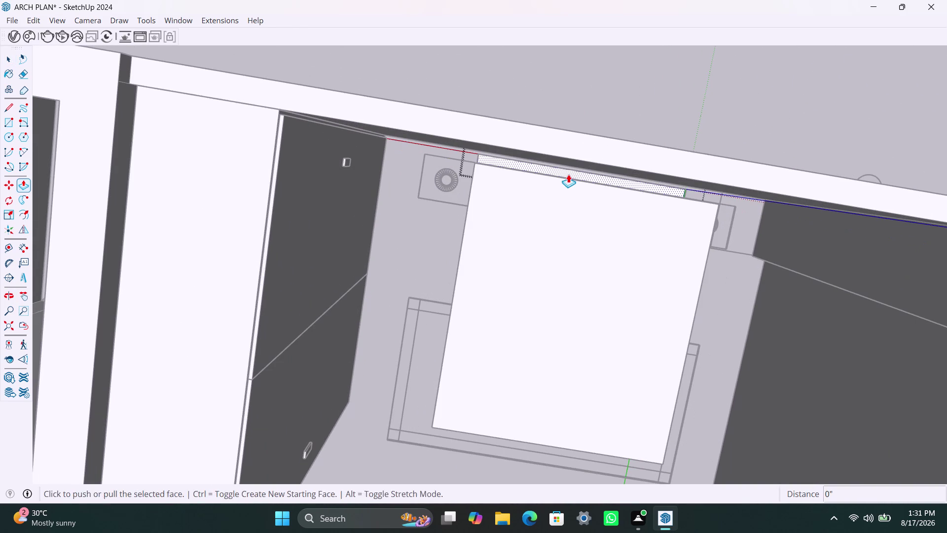
click(569, 174)
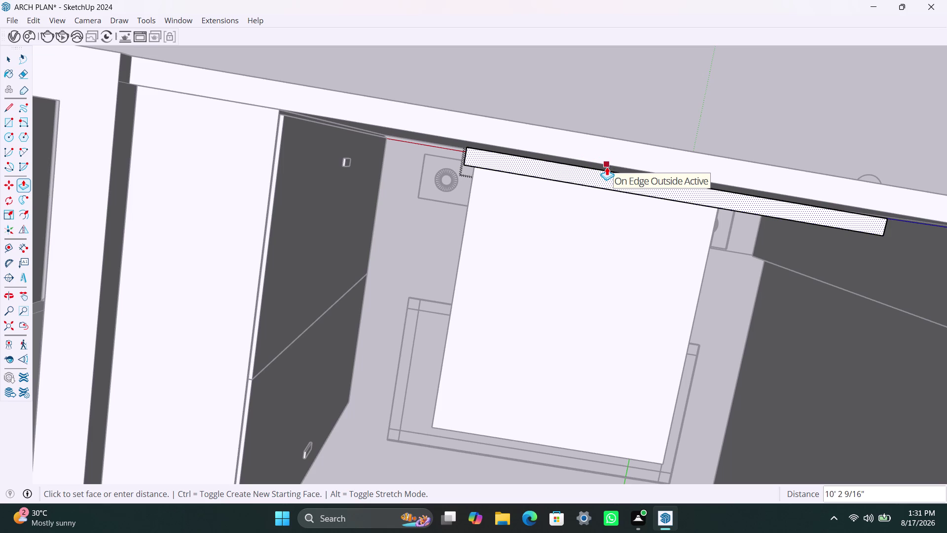
text(4'6")
key(Return)
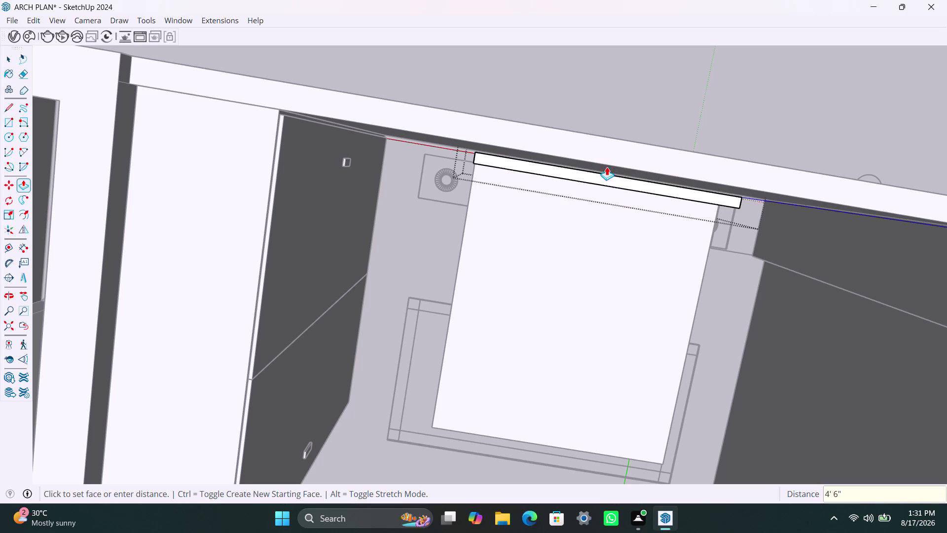
key(space)
Orbit out over the house plan to bring the neighbouring bedroom into view.
scroll(down, 3)
scroll(down, 3)
middle_drag(588, 285, 604, 210)
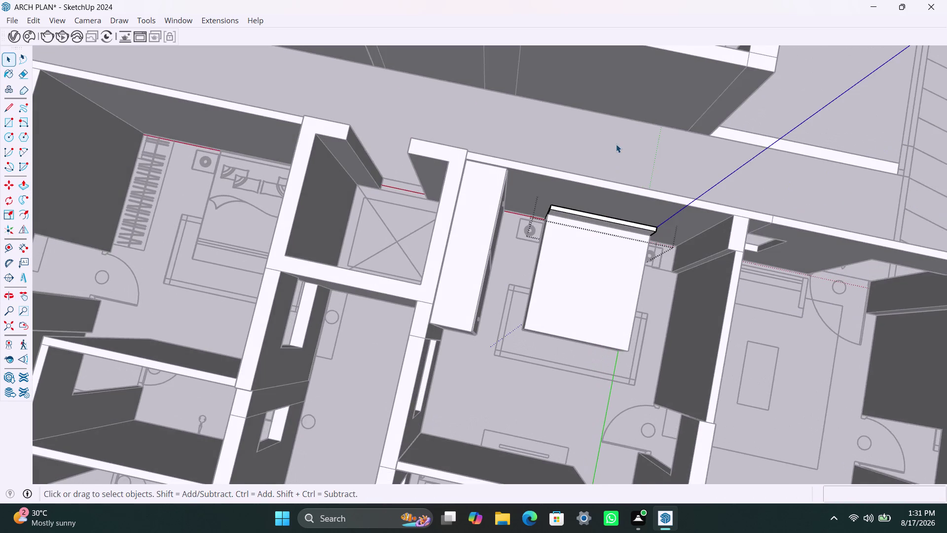
click(616, 144)
scroll(down, 3)
middle_drag(588, 328, 566, 284)
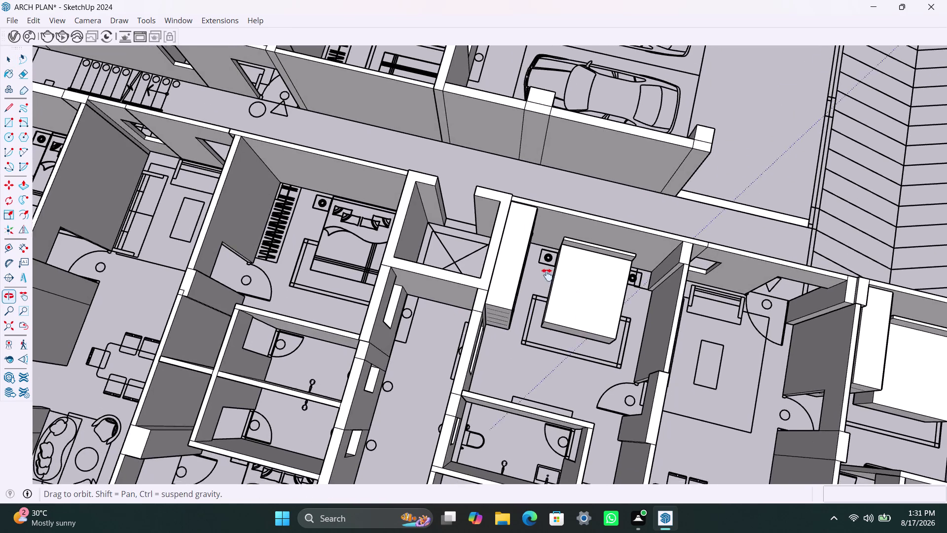
middle_drag(566, 284, 429, 234)
scroll(up, 3)
Select the small bedside cabinet and start a move, then cancel it.
click(734, 269)
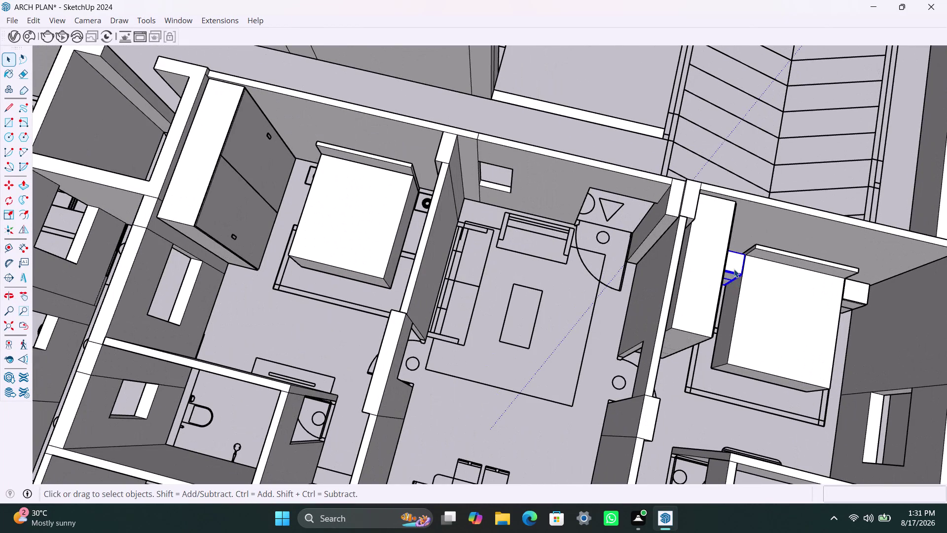
key(m)
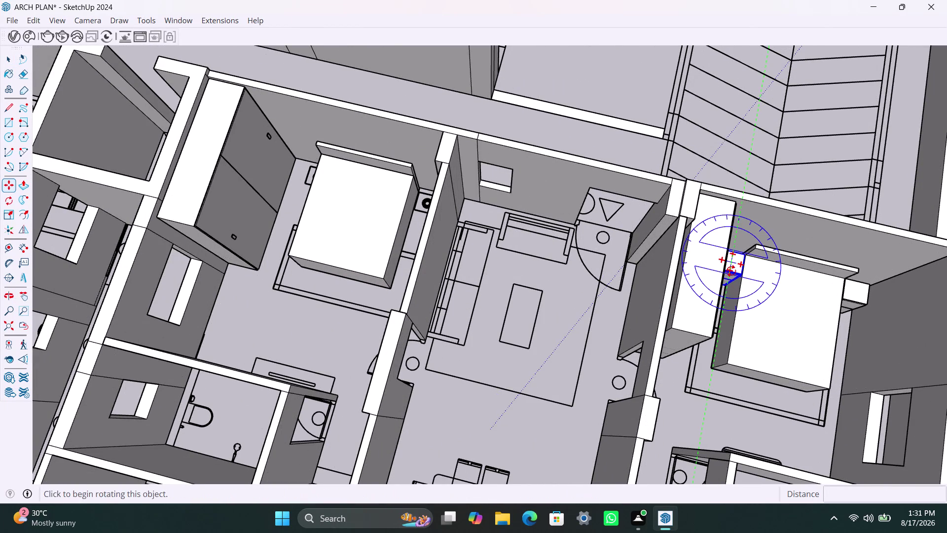
key(Escape)
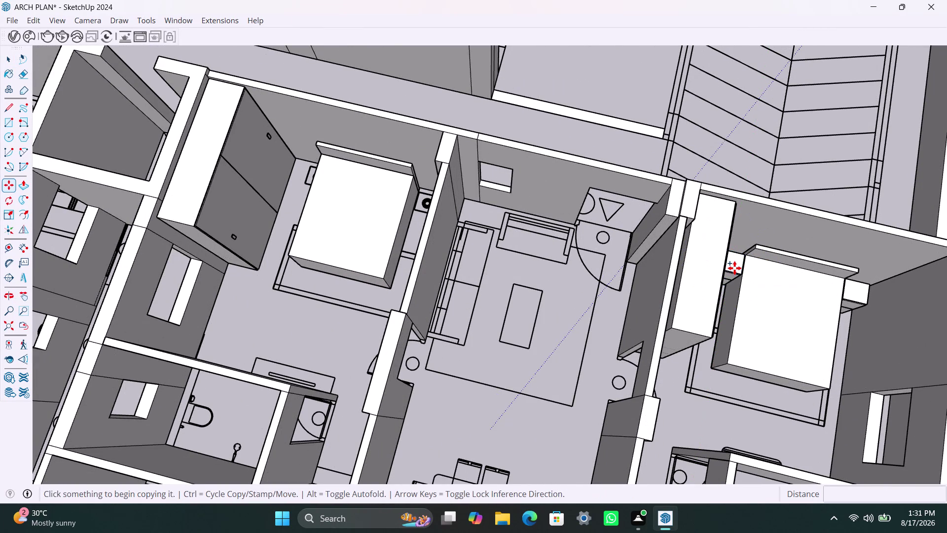
click(734, 267)
key(space)
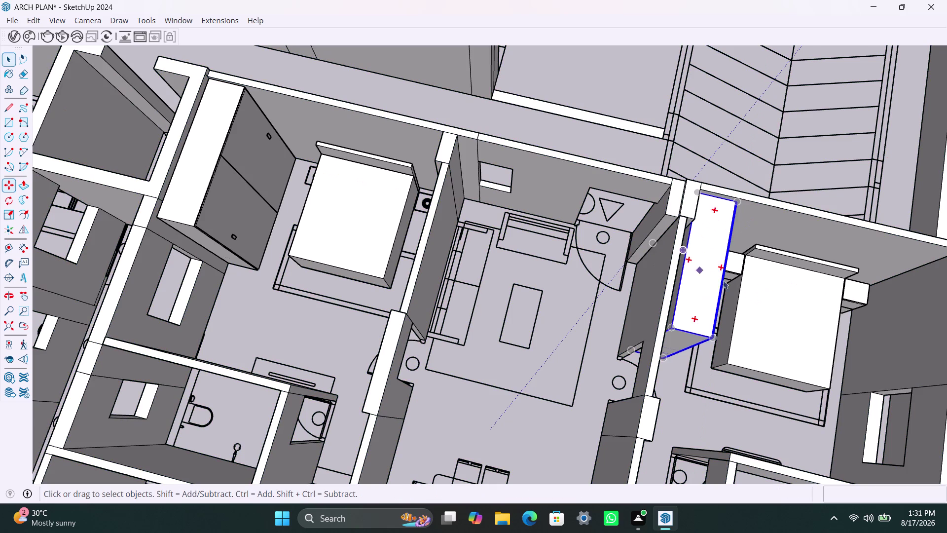
Copy the nightstand from its corner and drop it beside the other bedroom's bed.
click(738, 274)
key(m)
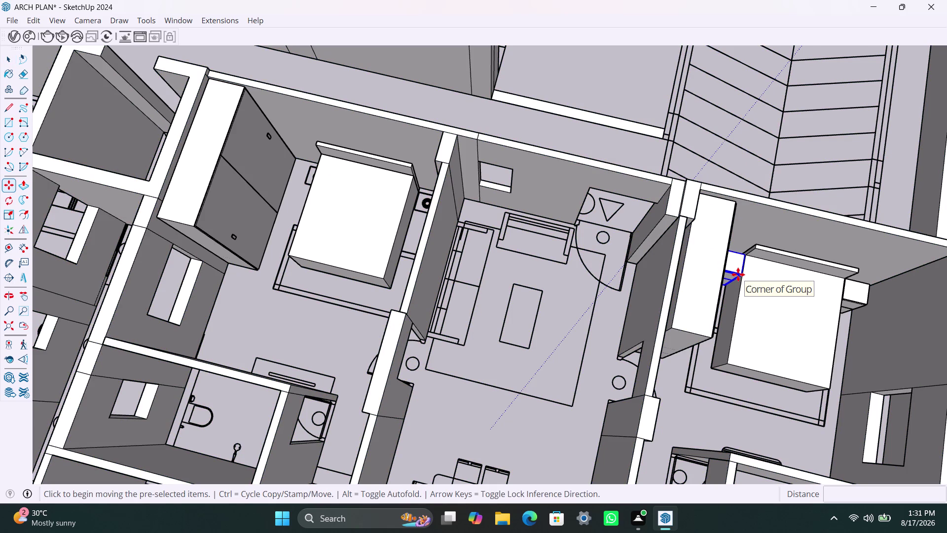
click(738, 274)
scroll(down, 3)
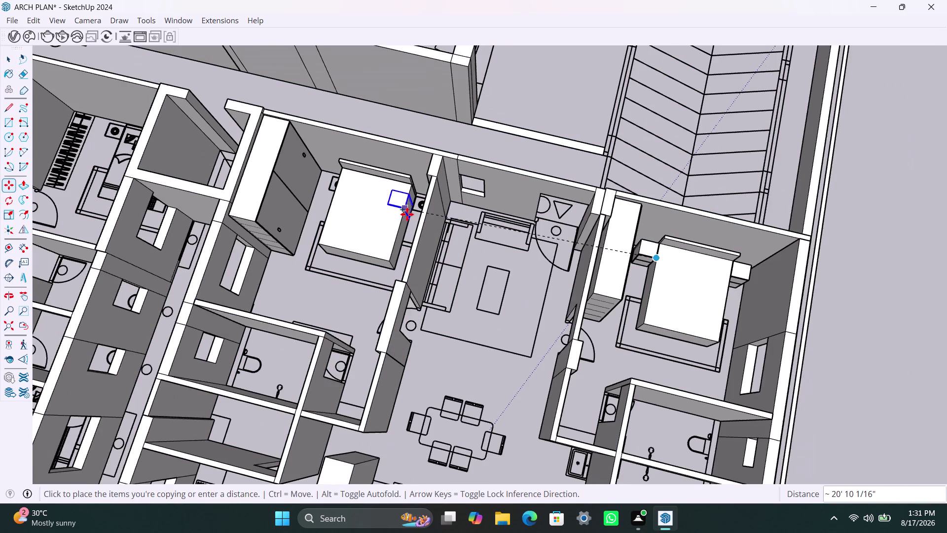
middle_drag(409, 216, 465, 250)
scroll(up, 3)
scroll(up, 3)
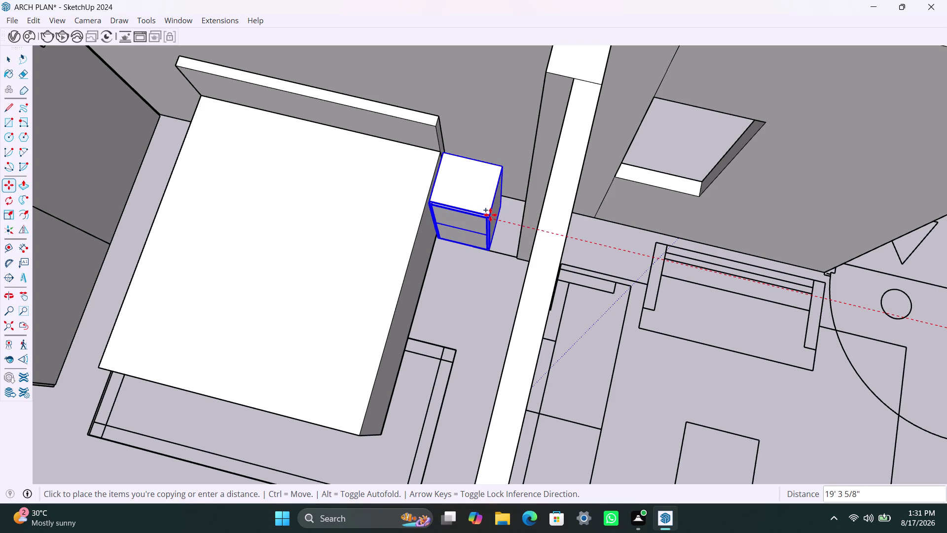
click(491, 211)
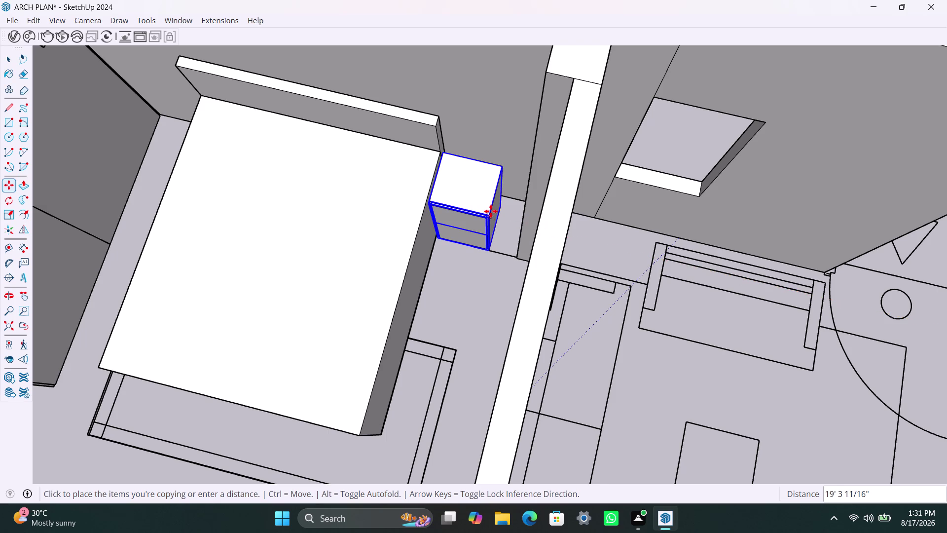
scroll(down, 3)
middle_drag(444, 318, 517, 193)
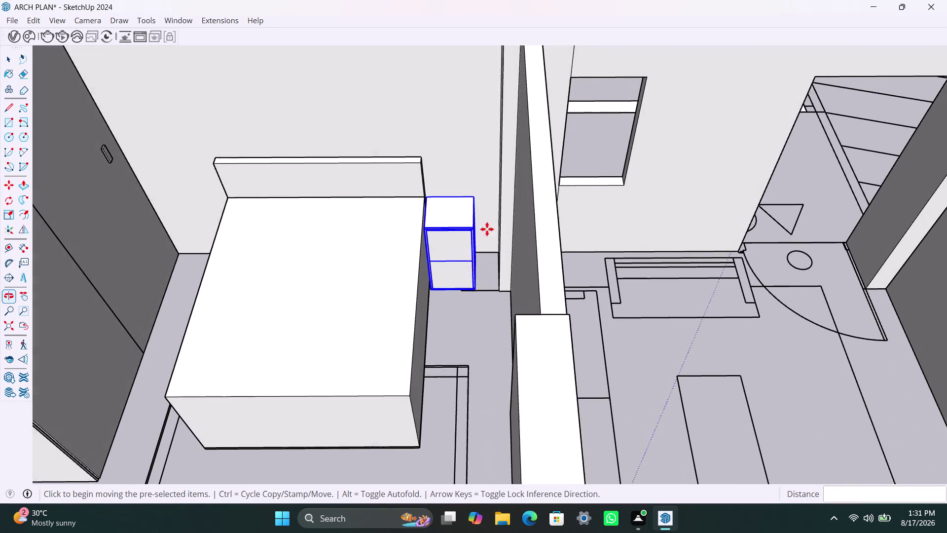
Snap the copied cabinet's bottom corner about 3/16" over, flush against the bed's corner.
scroll(up, 3)
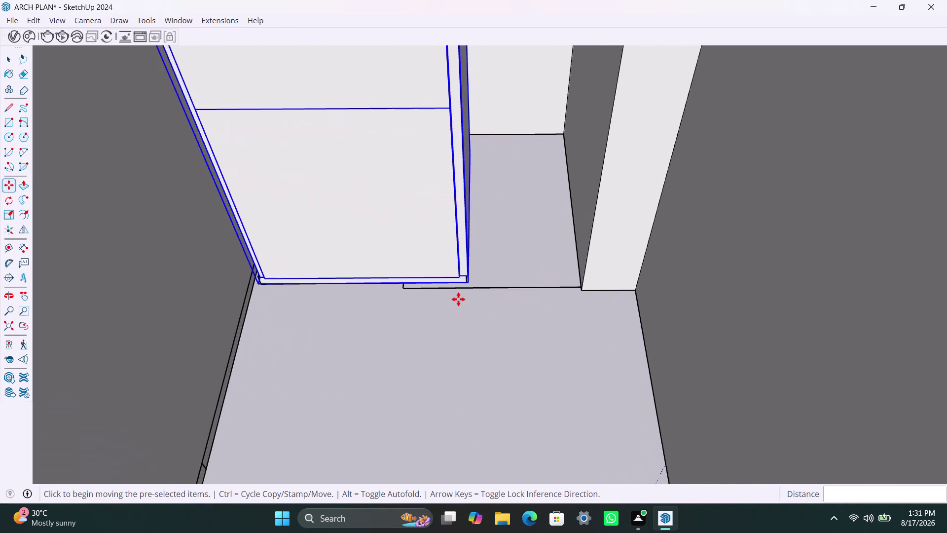
scroll(up, 3)
scroll(up, 3)
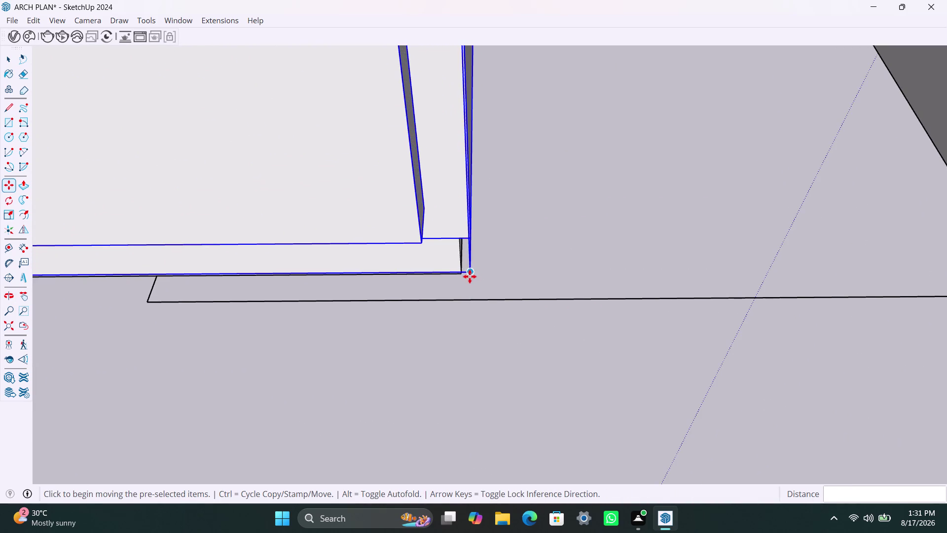
click(469, 271)
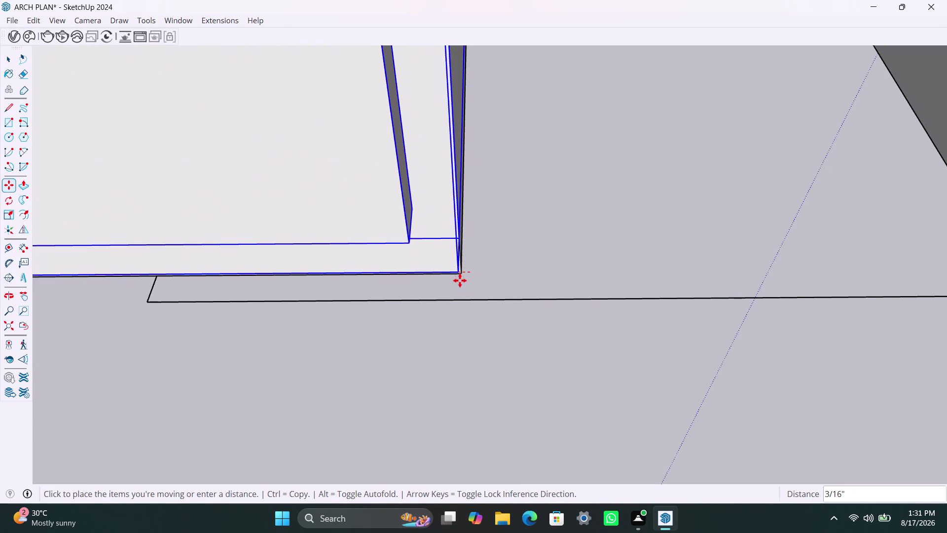
click(460, 280)
scroll(down, 3)
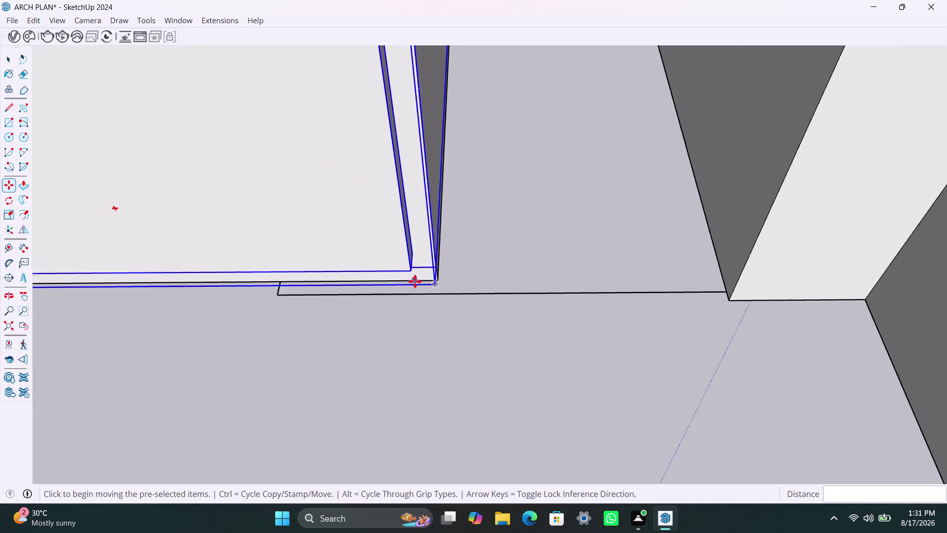
scroll(down, 3)
scroll(down, 3)
scroll(down, 3)
scroll(down, 3)
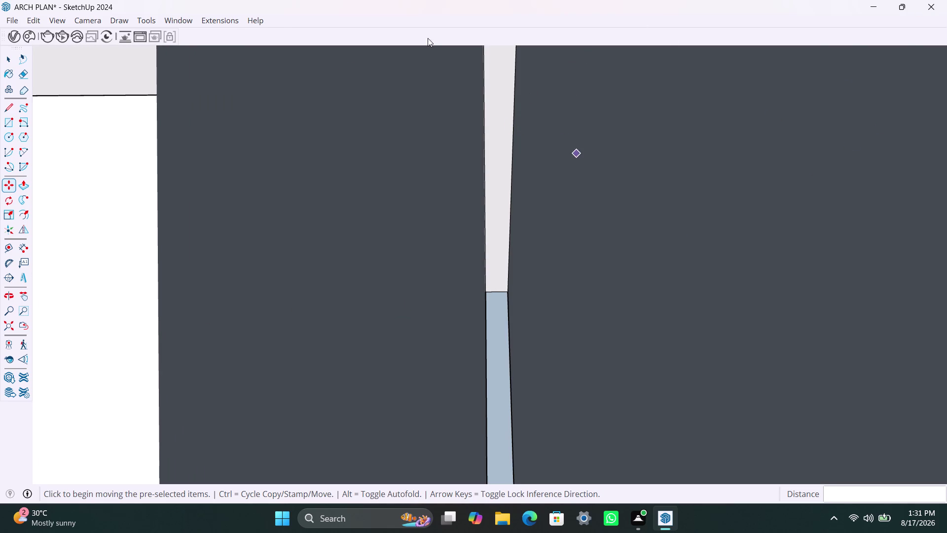
click(3, 326)
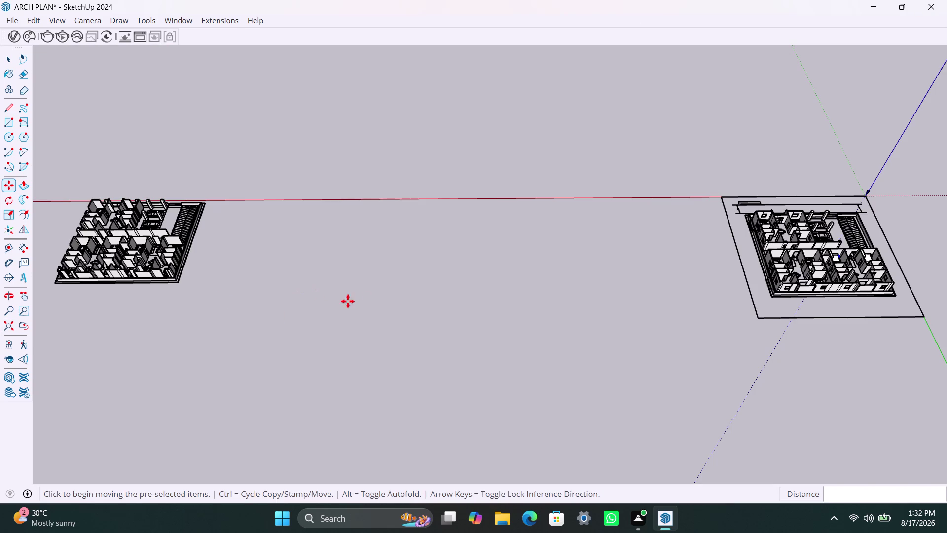
Return to the bedrooms and move the tall cabinet to the wall edge.
scroll(up, 3)
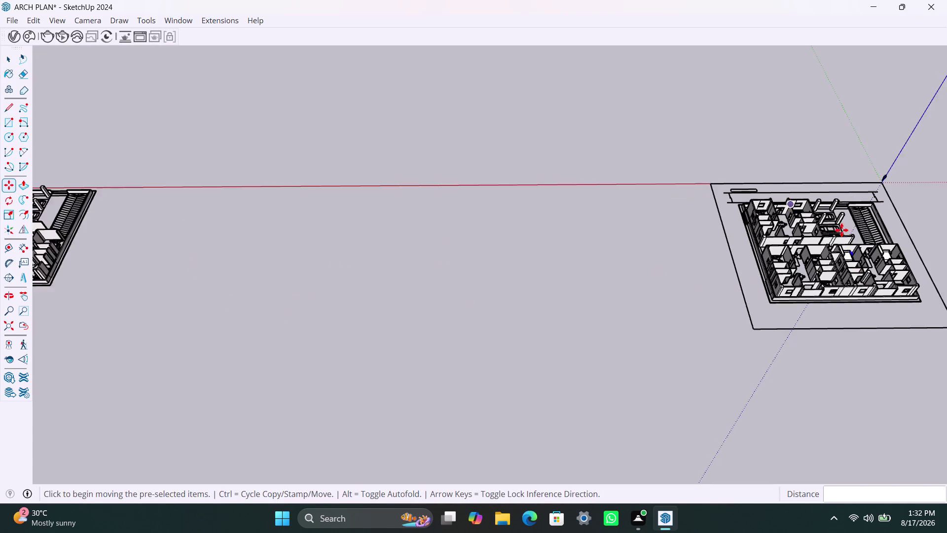
scroll(up, 3)
scroll(up, 3)
middle_drag(888, 258, 788, 294)
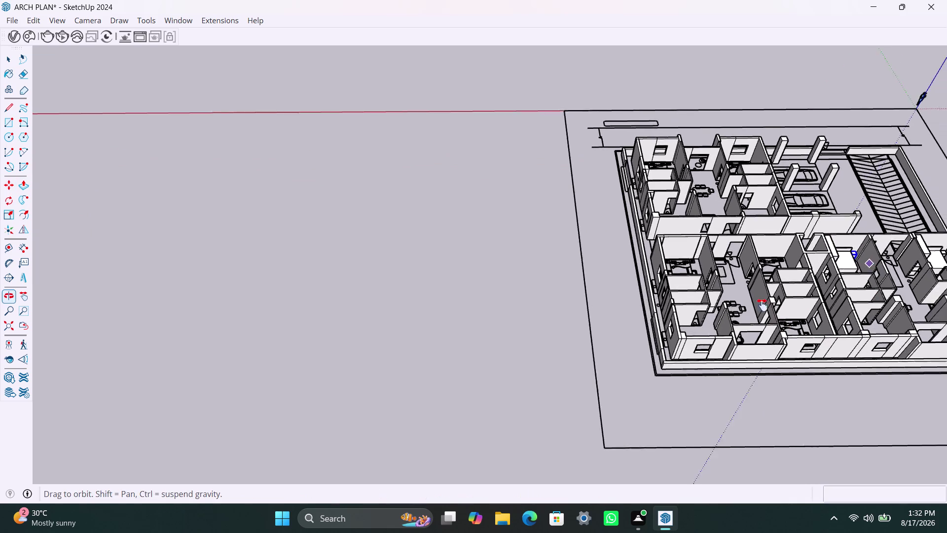
middle_drag(788, 294, 548, 371)
scroll(up, 3)
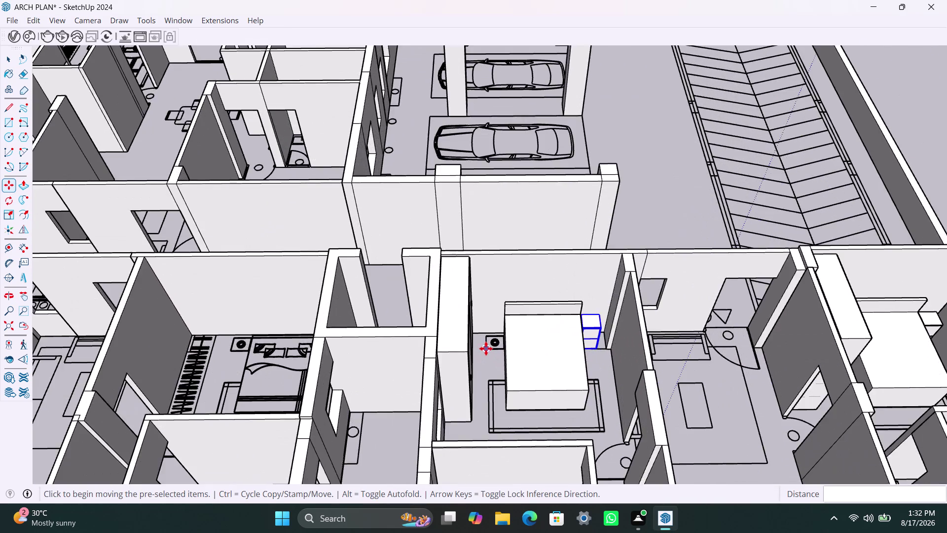
scroll(up, 3)
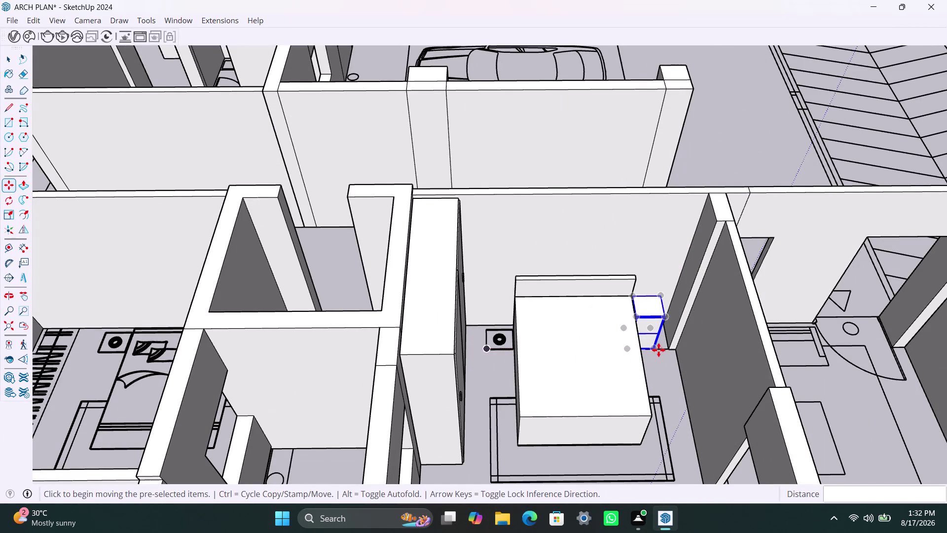
key(m)
click(657, 349)
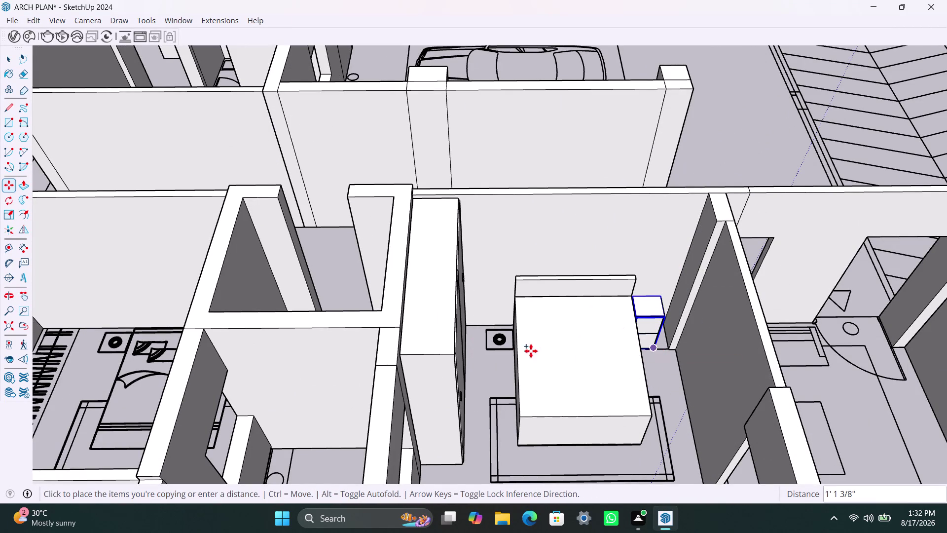
scroll(up, 3)
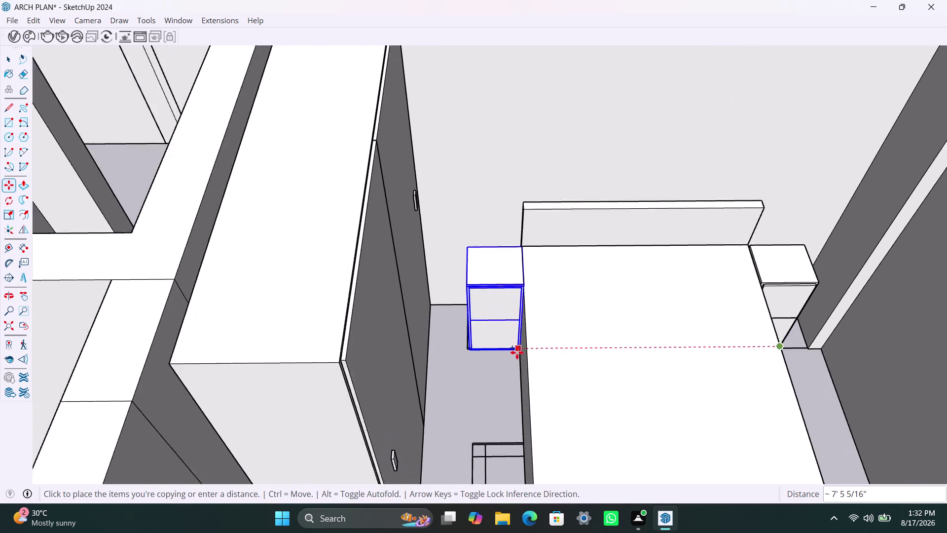
scroll(up, 3)
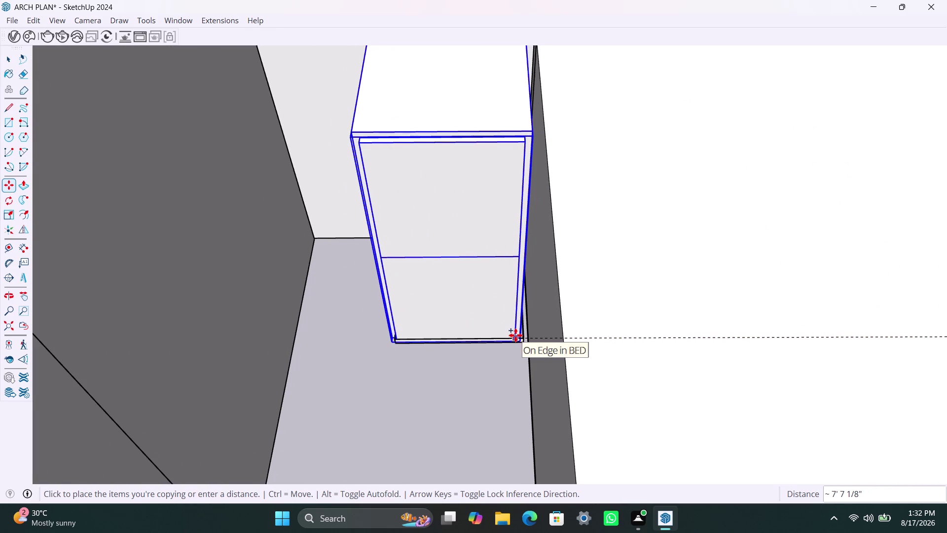
click(518, 328)
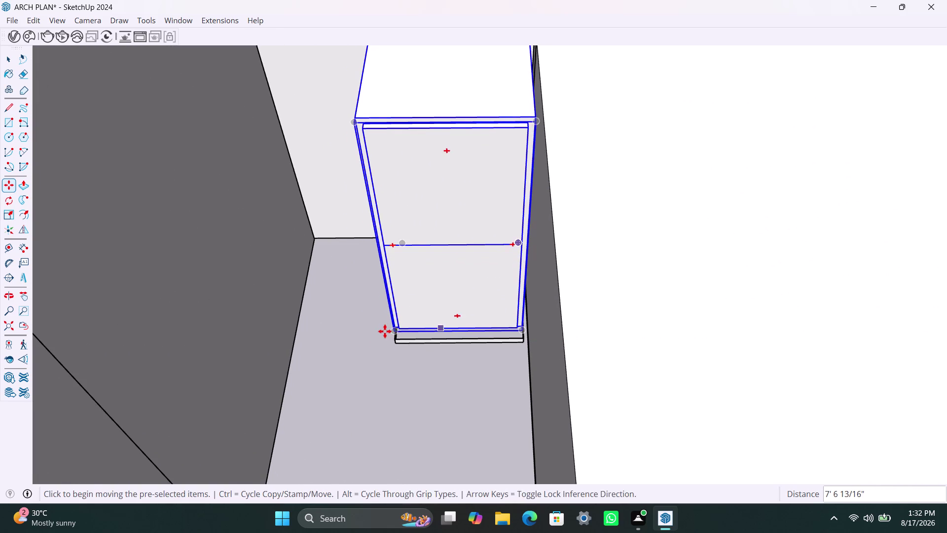
Drop the tall cabinet's bottom front corner onto the floor corner.
click(394, 329)
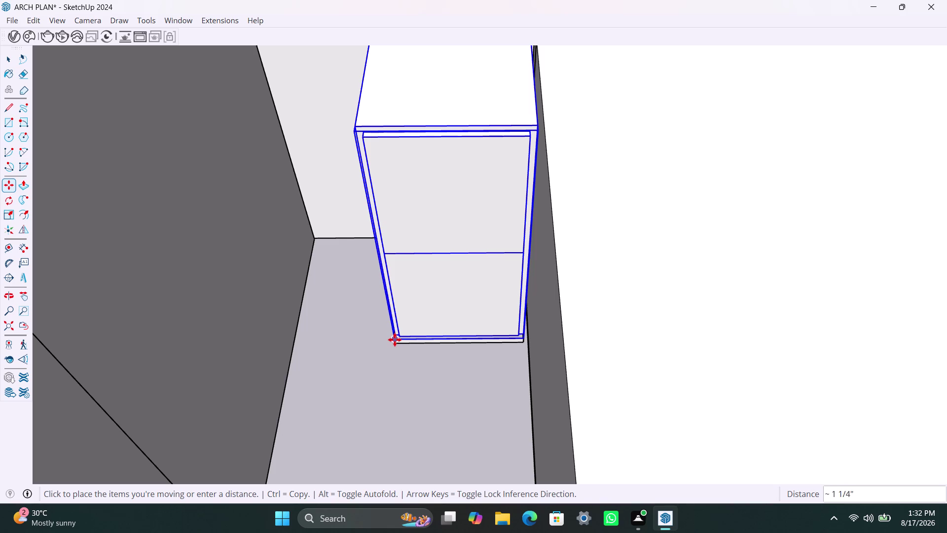
scroll(up, 3)
middle_drag(393, 361, 420, 376)
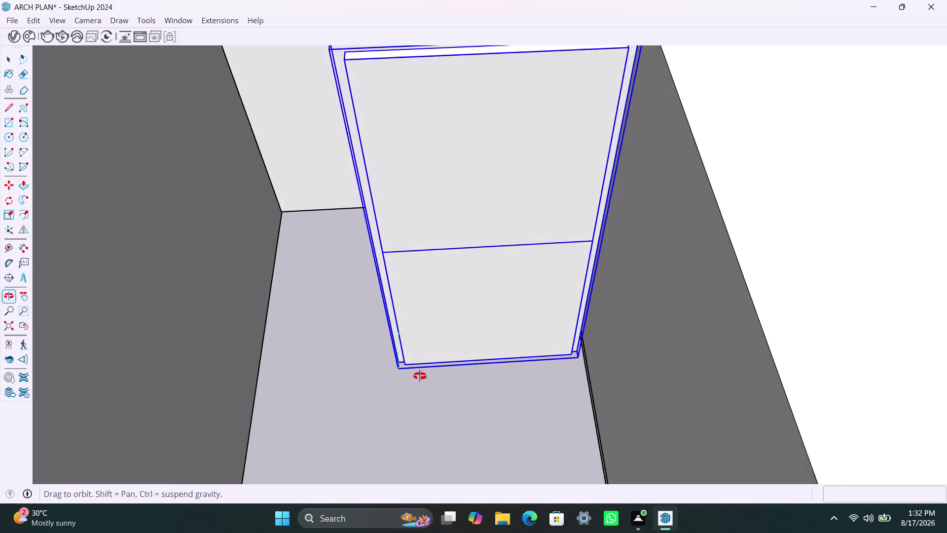
middle_drag(420, 376, 493, 360)
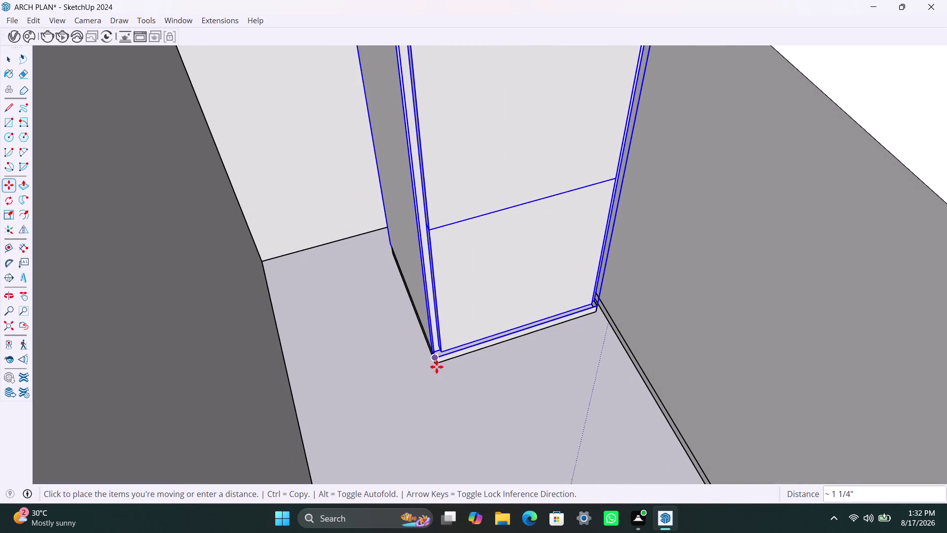
click(436, 371)
scroll(up, 3)
scroll(up, 3)
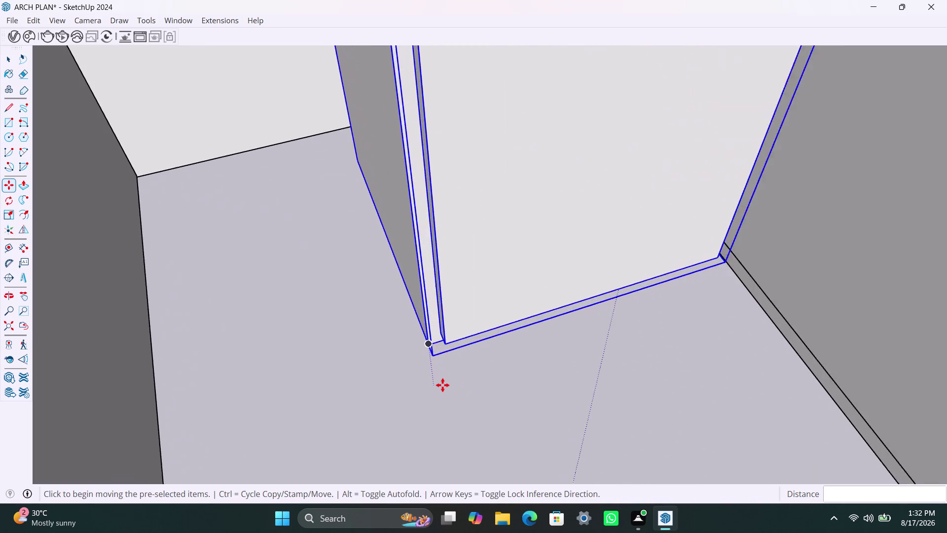
scroll(down, 3)
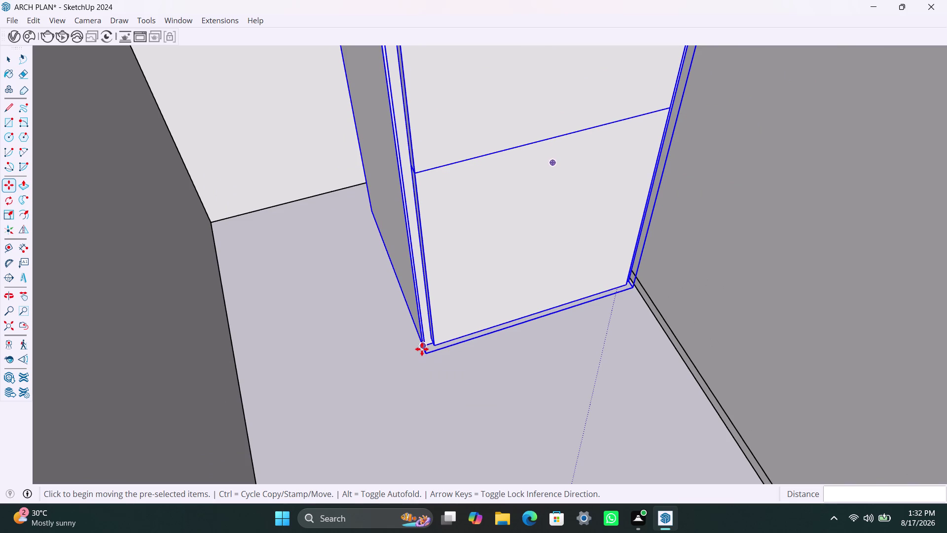
Nudge the cabinet corner again until it sits flush with the wall corner.
click(421, 349)
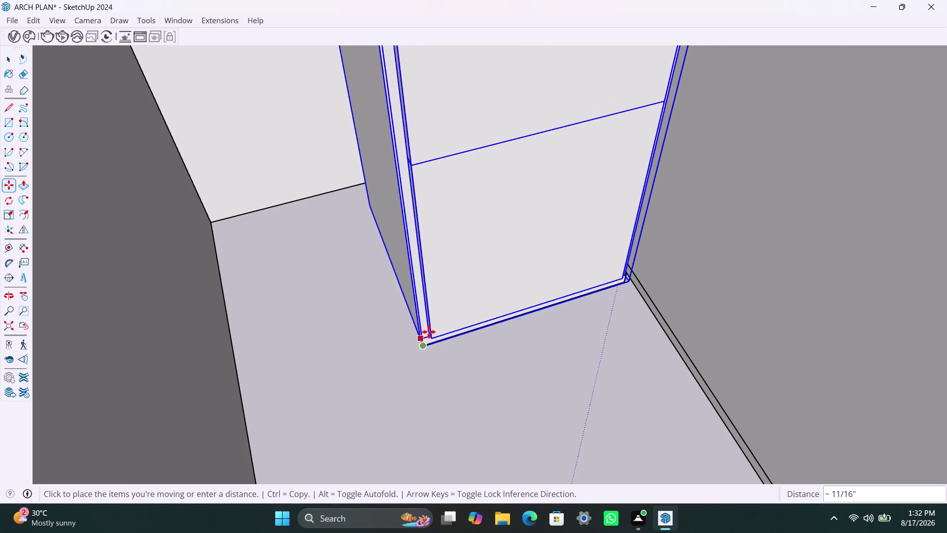
click(425, 335)
scroll(down, 3)
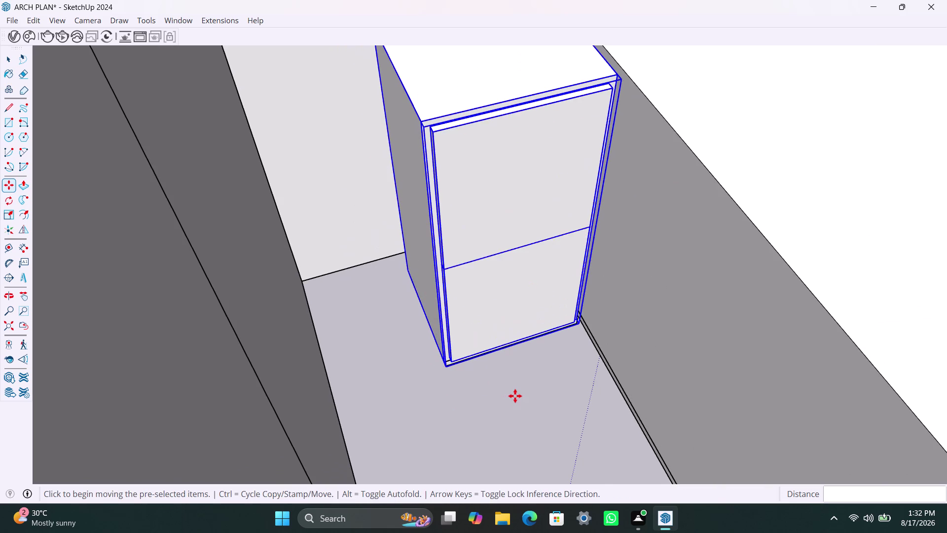
scroll(up, 3)
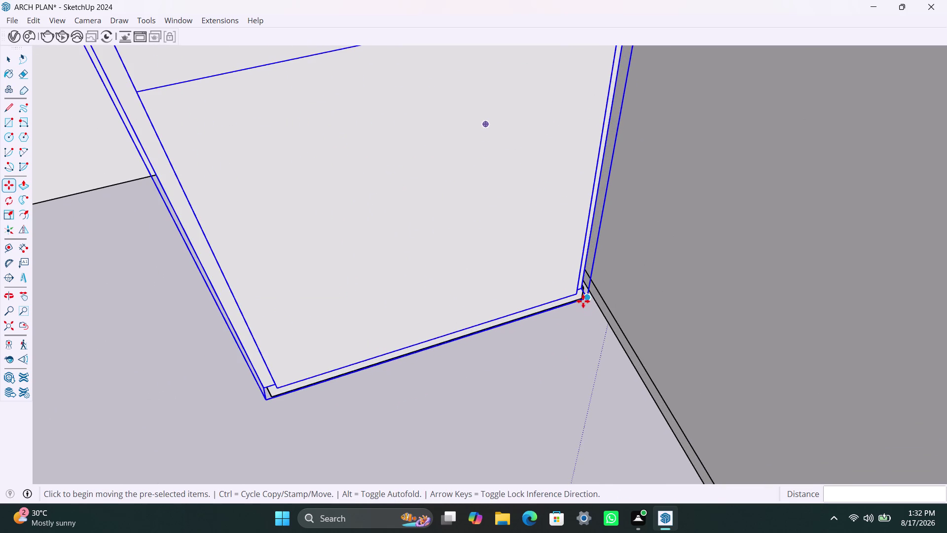
click(582, 296)
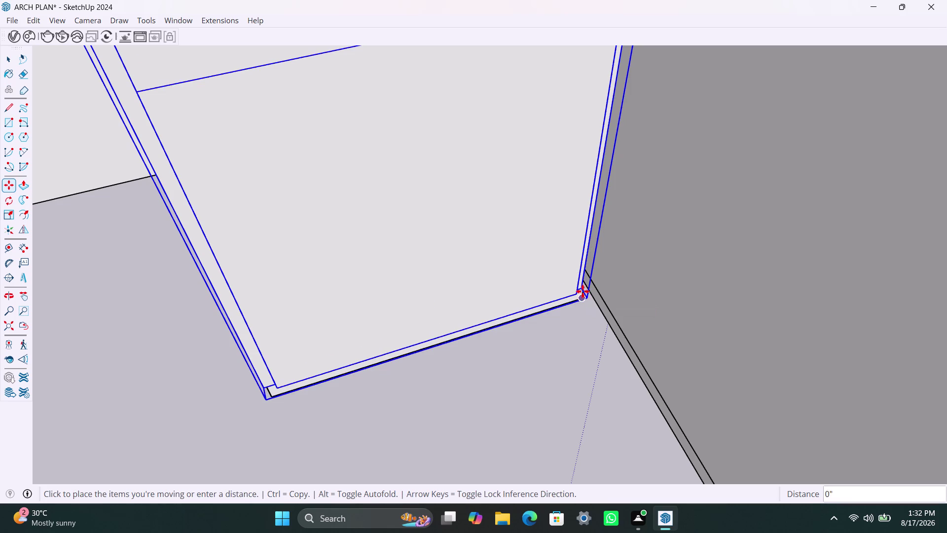
click(583, 297)
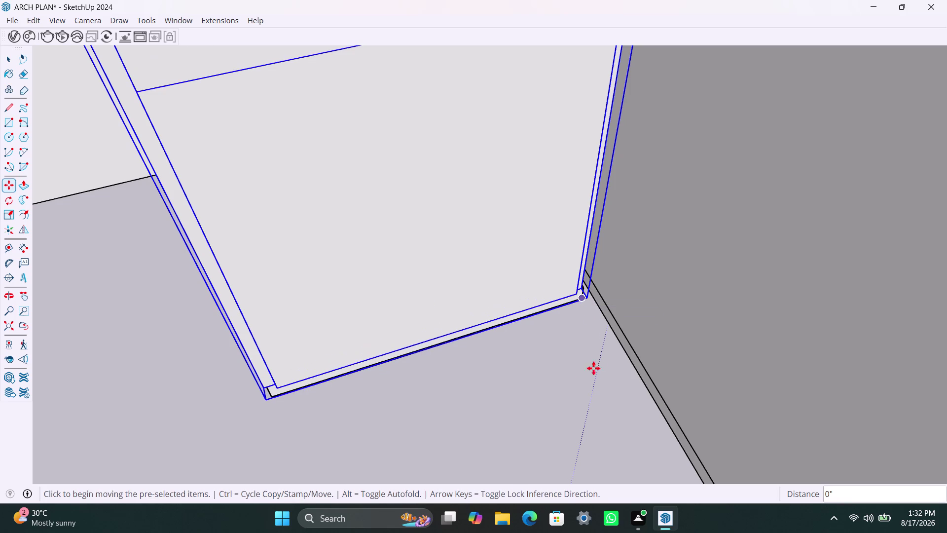
scroll(down, 3)
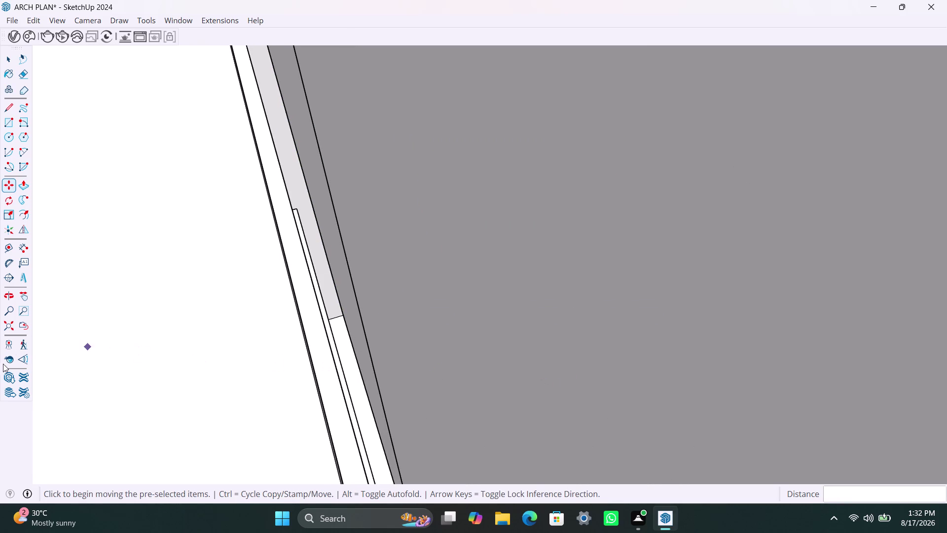
Zoom out and orbit around the whole house plan to view the rooms head-on.
click(12, 325)
scroll(up, 3)
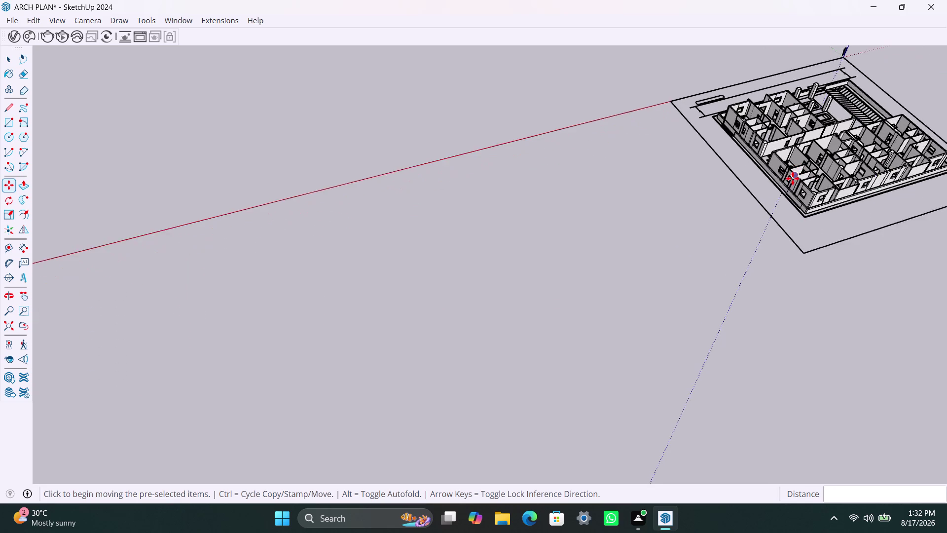
scroll(up, 3)
middle_drag(791, 177, 745, 215)
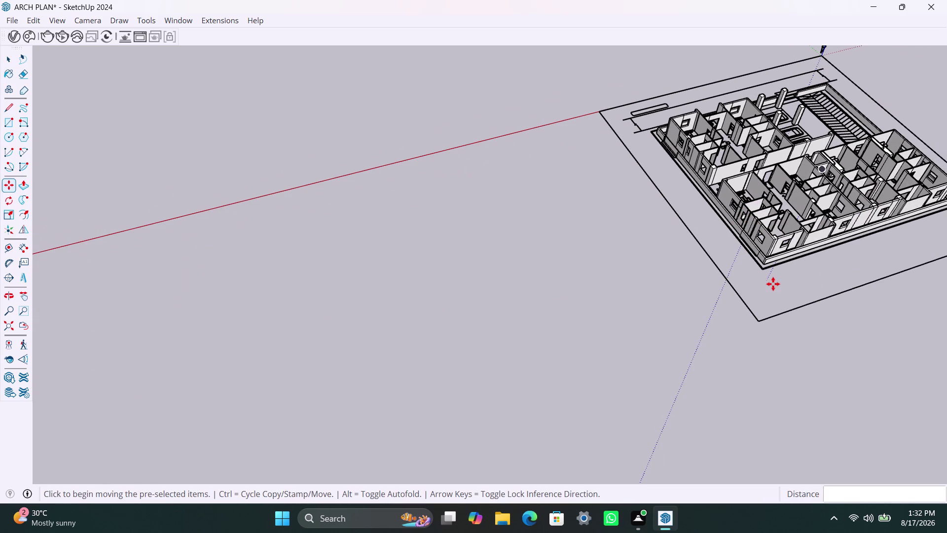
scroll(up, 3)
middle_drag(798, 196, 645, 292)
scroll(up, 3)
middle_drag(627, 338, 844, 387)
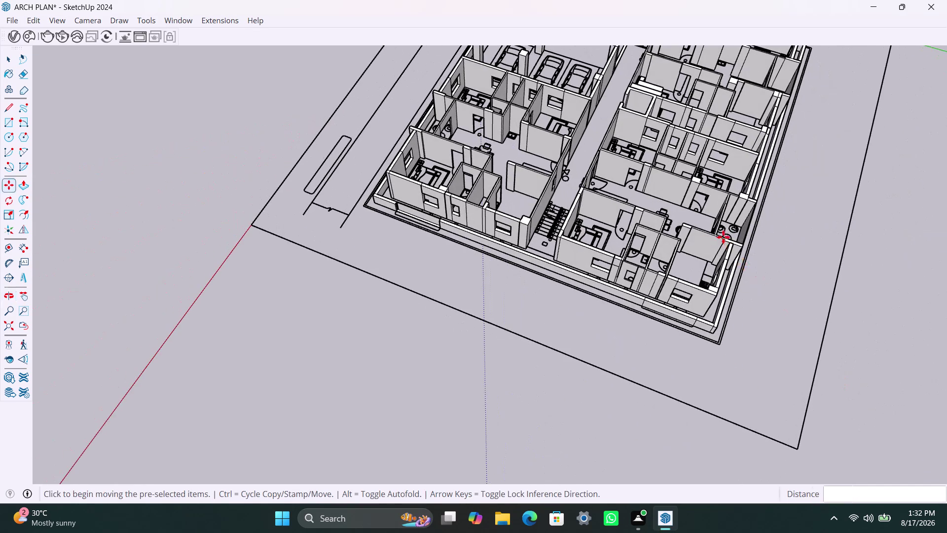
middle_drag(685, 237, 643, 443)
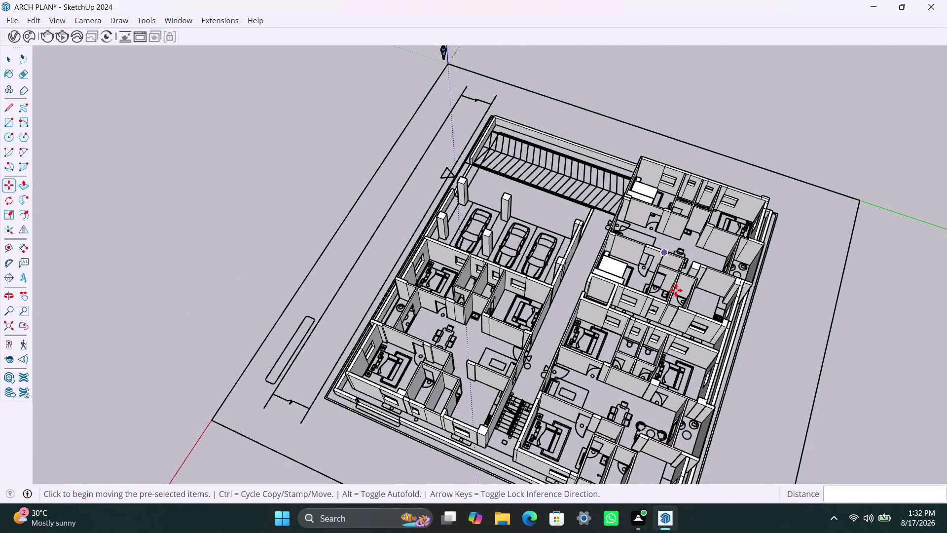
middle_drag(653, 321, 608, 383)
Pan across the bedroom area and zoom in on the room with the wall-mounted unit.
scroll(up, 3)
scroll(up, 3)
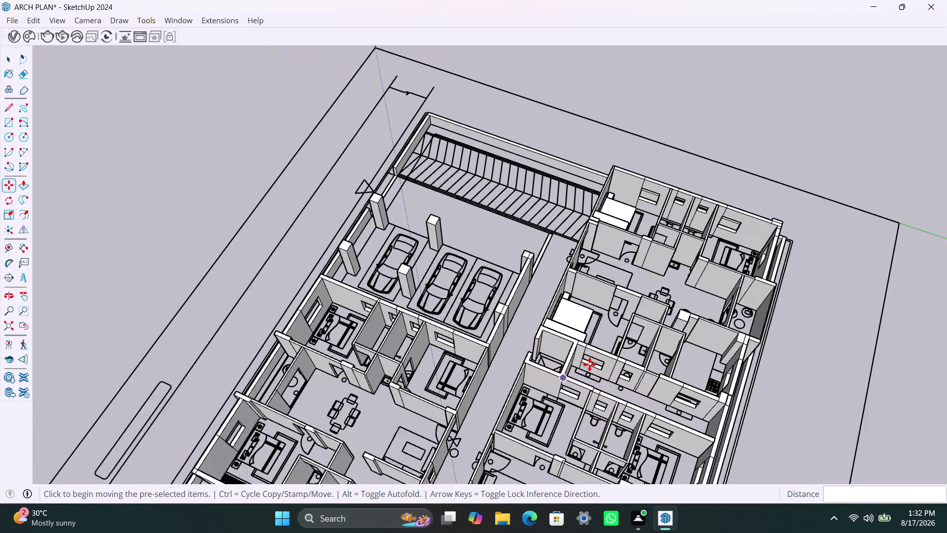
scroll(up, 3)
middle_drag(549, 363, 802, 361)
middle_drag(565, 225, 491, 419)
scroll(up, 3)
middle_drag(542, 274, 536, 361)
scroll(up, 3)
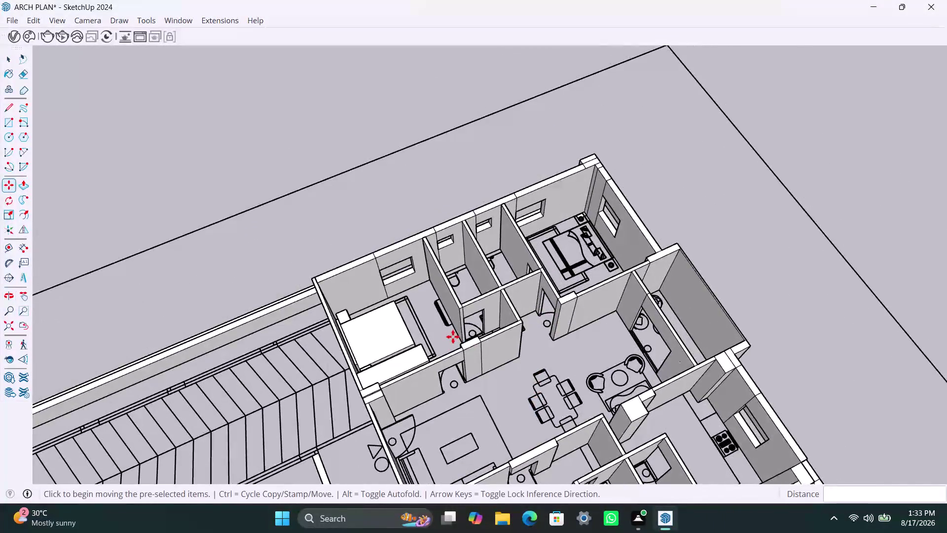
scroll(up, 3)
middle_drag(444, 339, 690, 334)
scroll(up, 3)
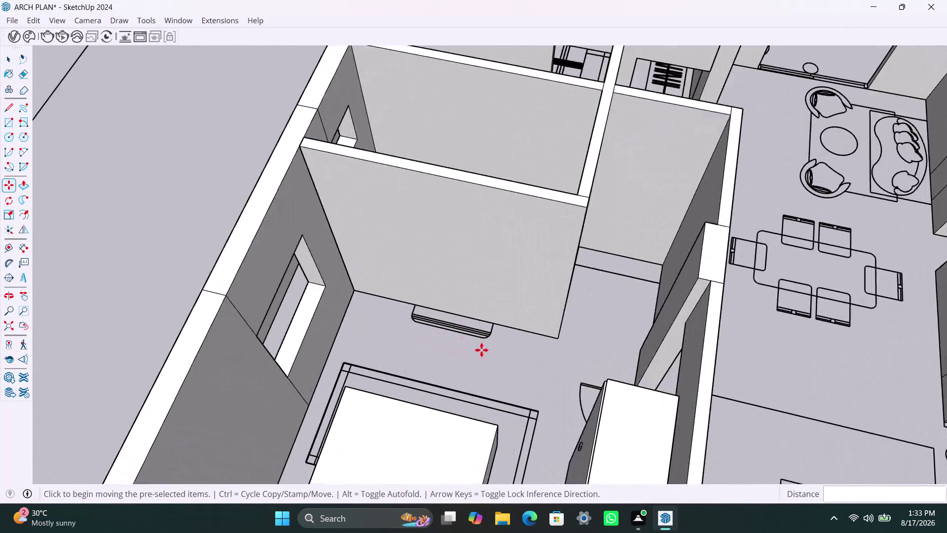
key(space)
scroll(up, 3)
middle_drag(427, 367, 480, 382)
Start a rectangle at the wall unit's top corner, then cancel it.
scroll(up, 3)
click(459, 281)
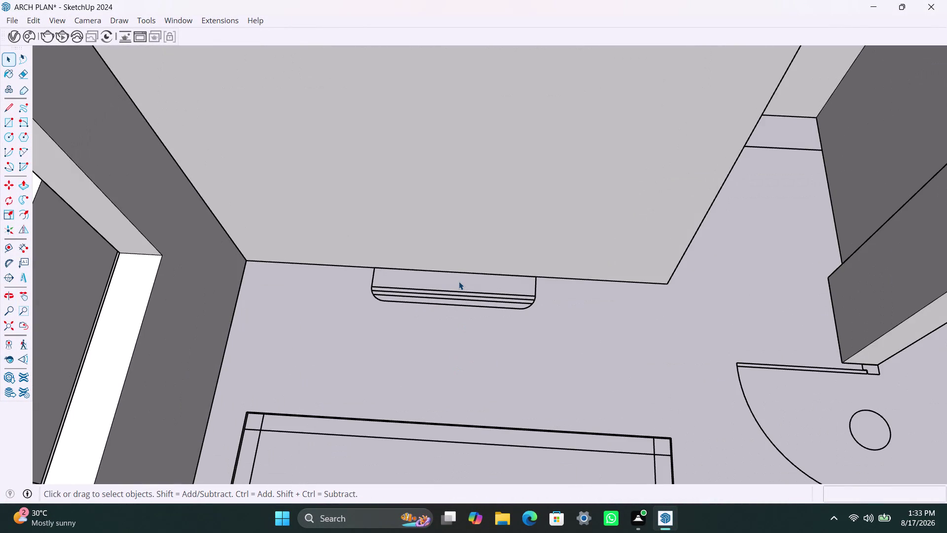
key(r)
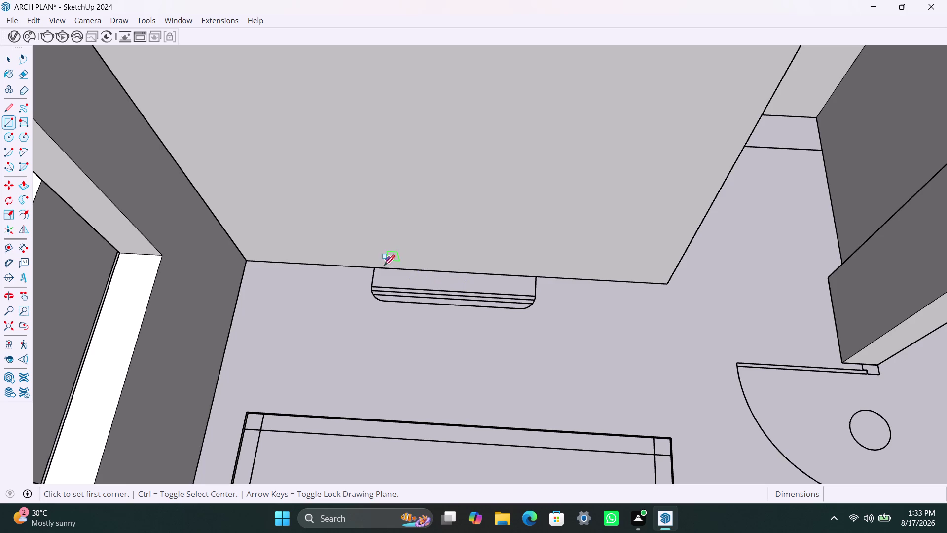
click(375, 270)
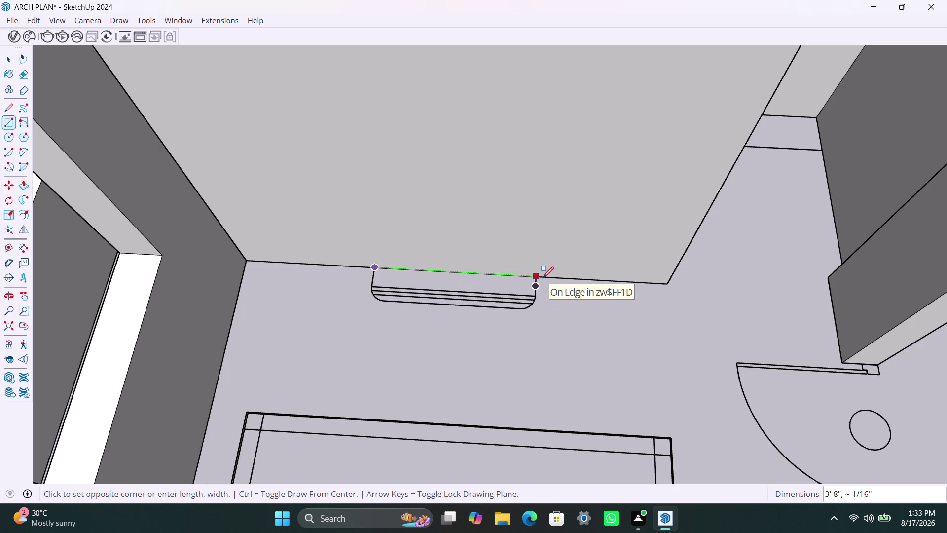
key(Escape)
key(Escape)
key(Escape)
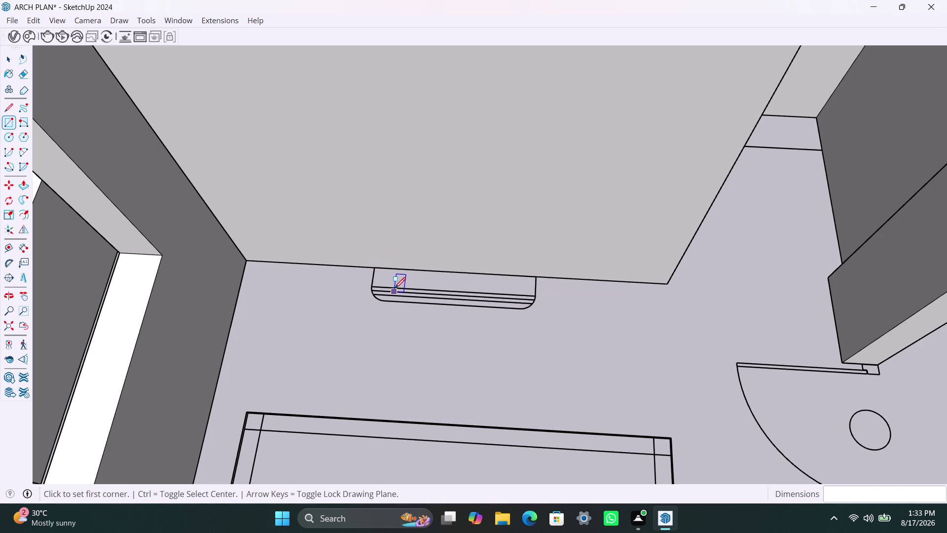
Try a line and then a circle on the unit's rounded end, cancelling both.
key(l)
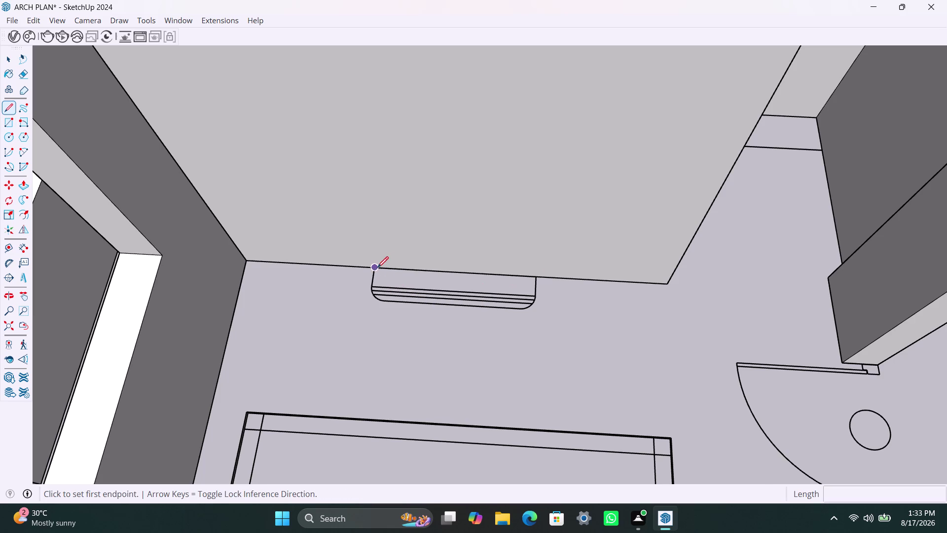
click(377, 267)
click(374, 290)
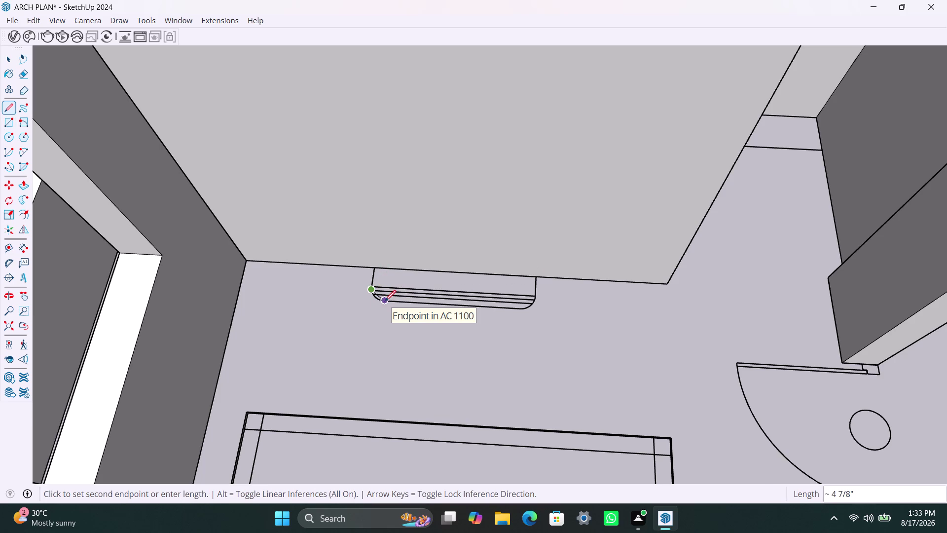
text(a)
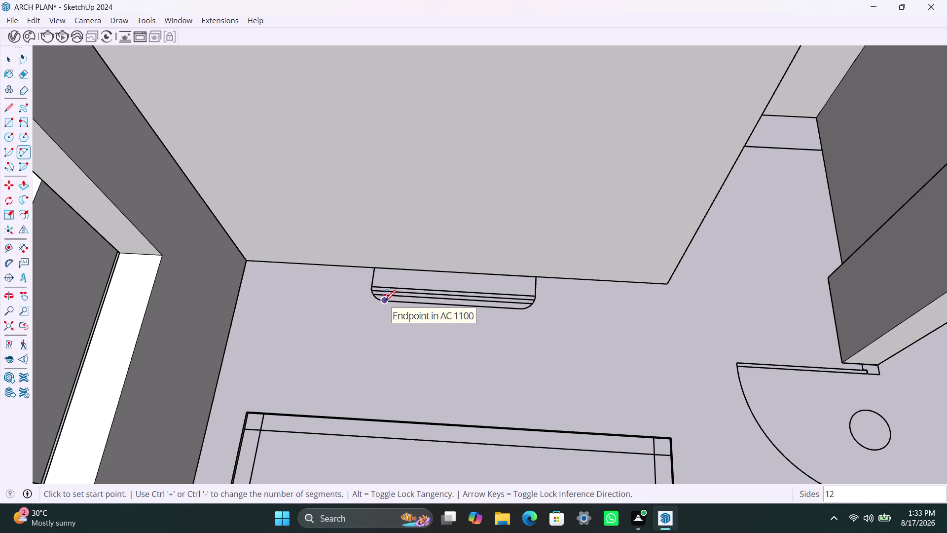
text(r)
key(c)
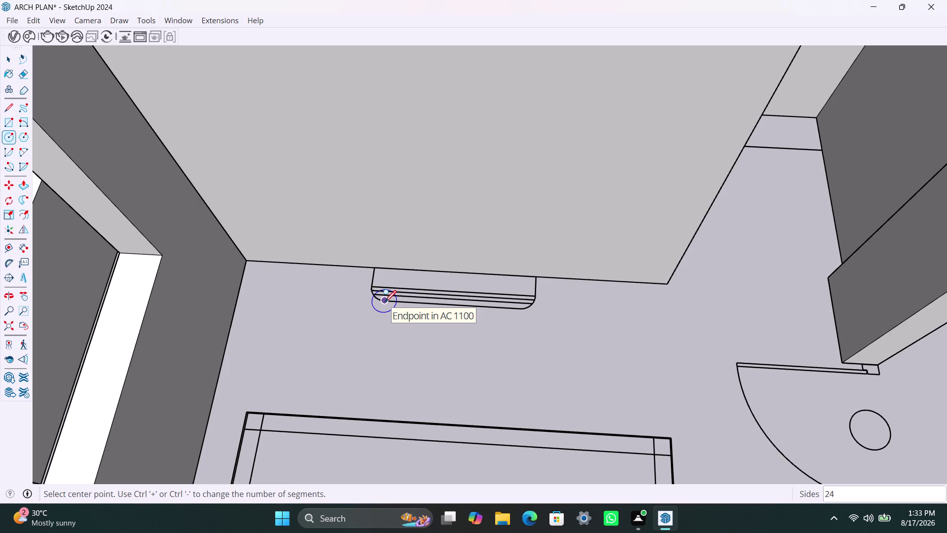
key(Escape)
click(385, 301)
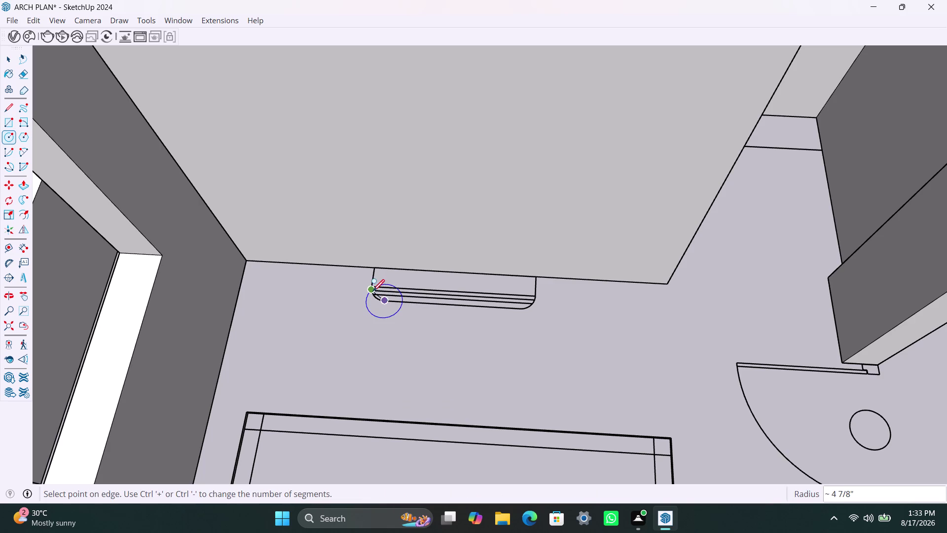
key(Escape)
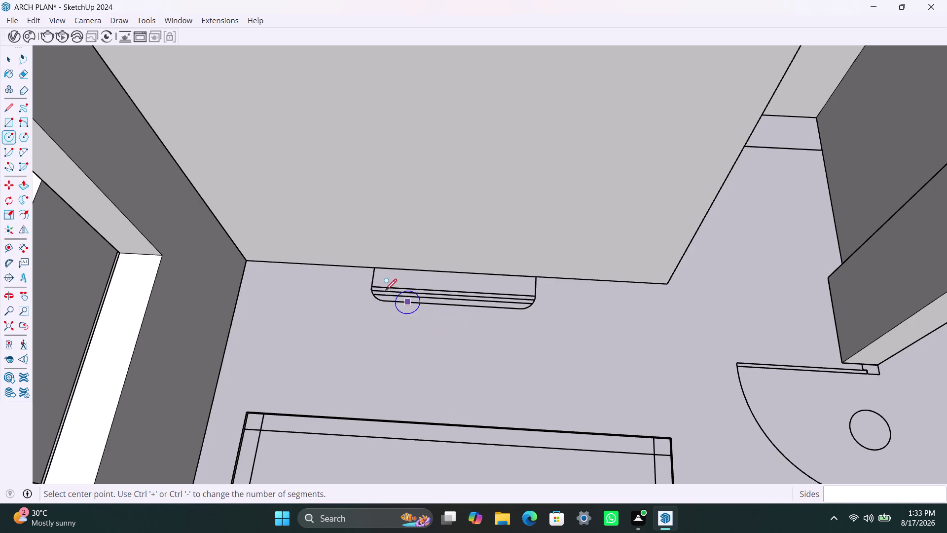
key(space)
Draw a rectangle from the unit's top corner to the wall edge, closing the open end.
key(r)
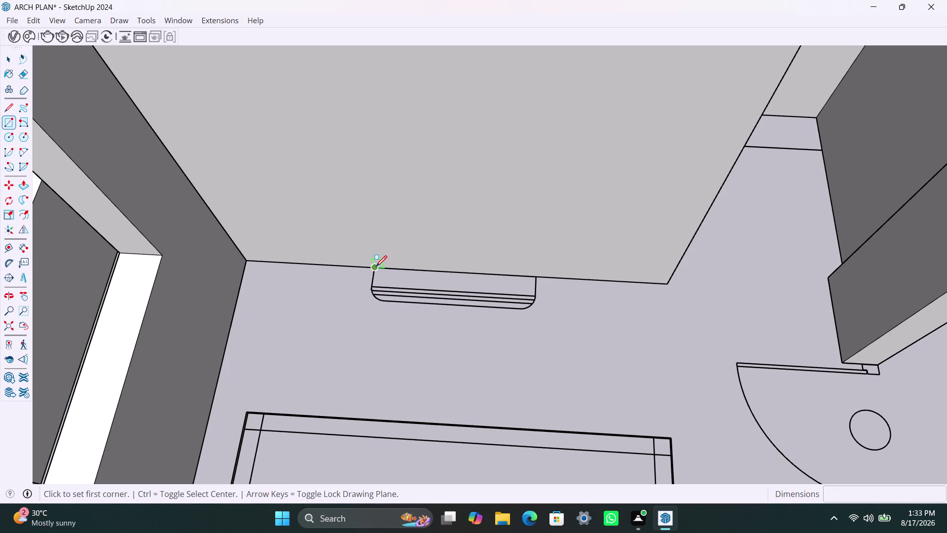
click(376, 267)
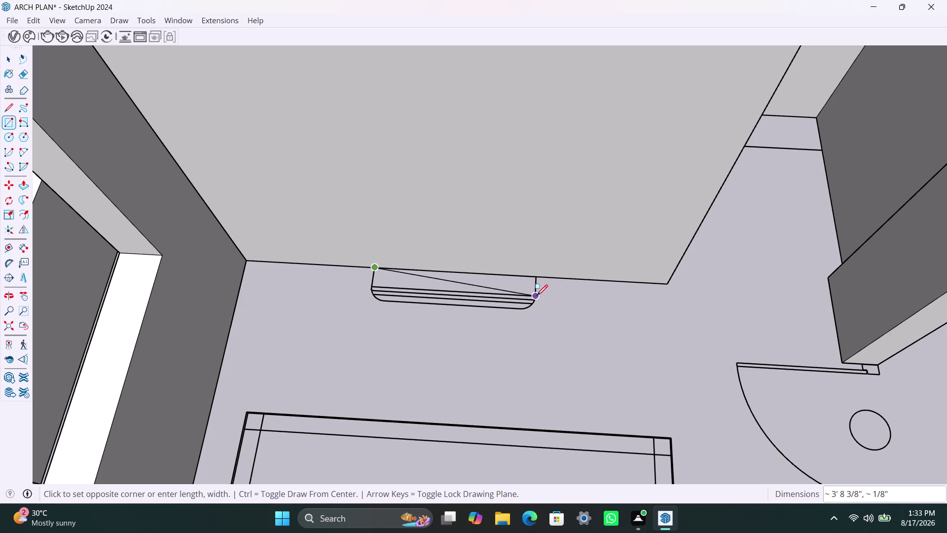
scroll(up, 3)
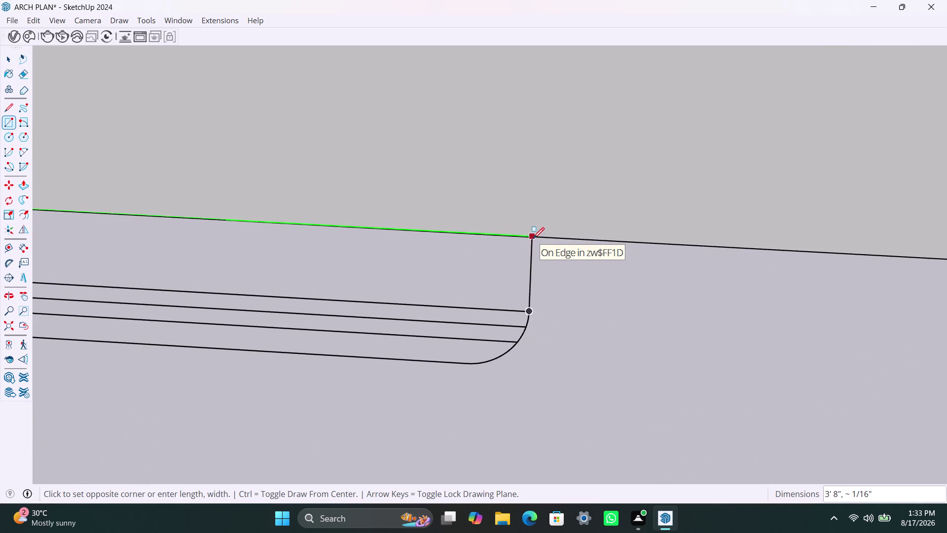
click(534, 238)
click(527, 311)
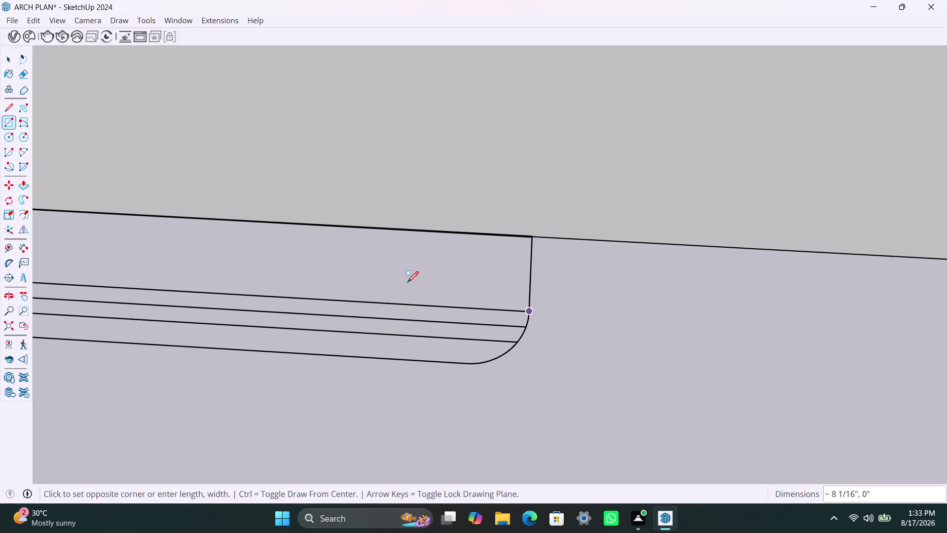
Orbit to check the sealed profile end, then exit the tool and zoom out.
scroll(down, 3)
scroll(down, 3)
middle_drag(380, 269, 405, 275)
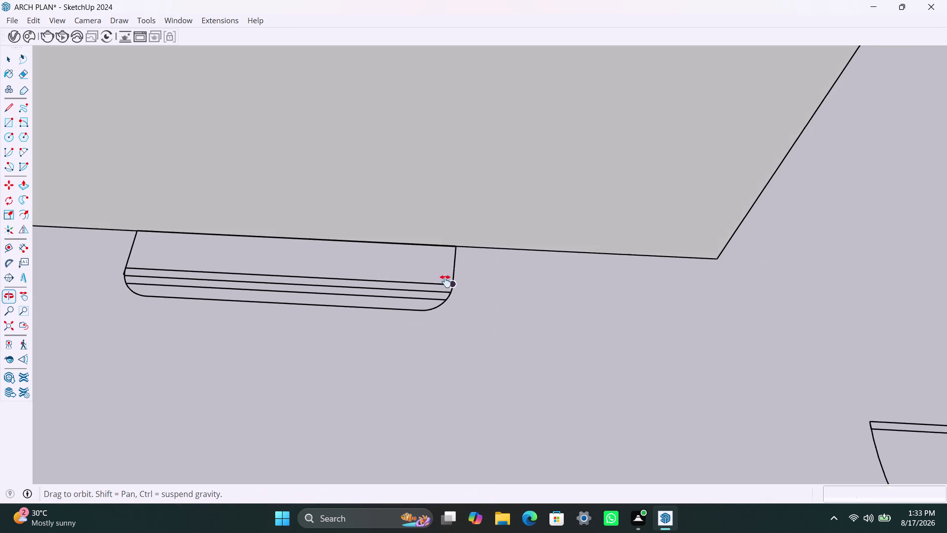
middle_drag(405, 275, 475, 285)
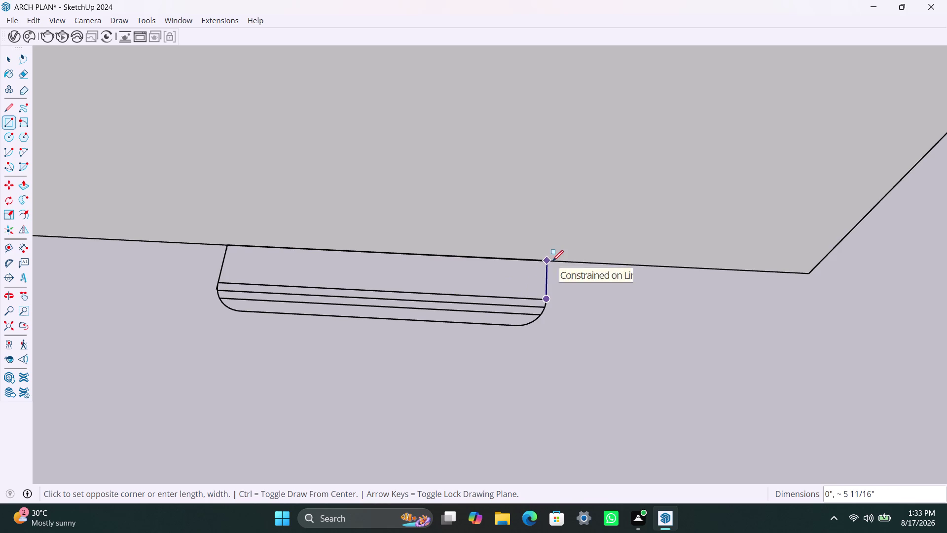
key(Escape)
key(Escape)
key(Escape)
key(Escape)
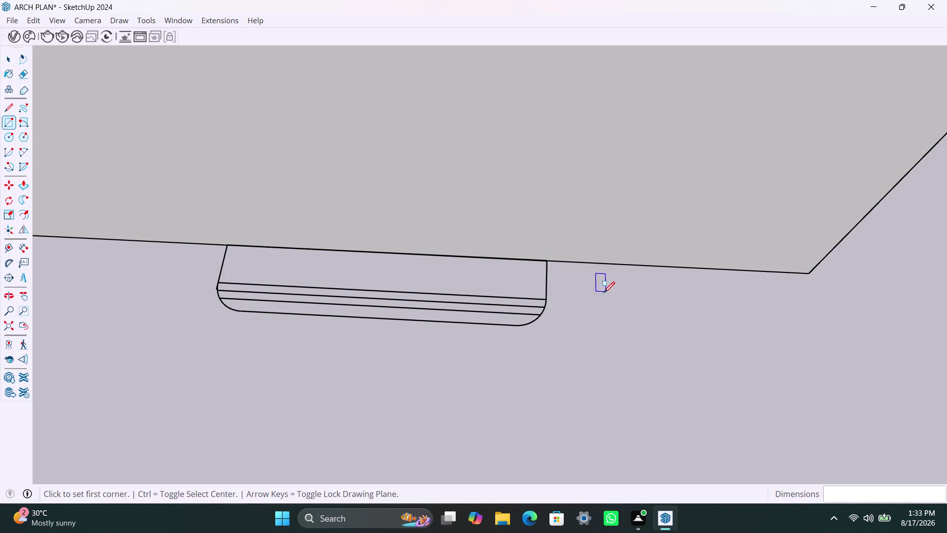
scroll(down, 3)
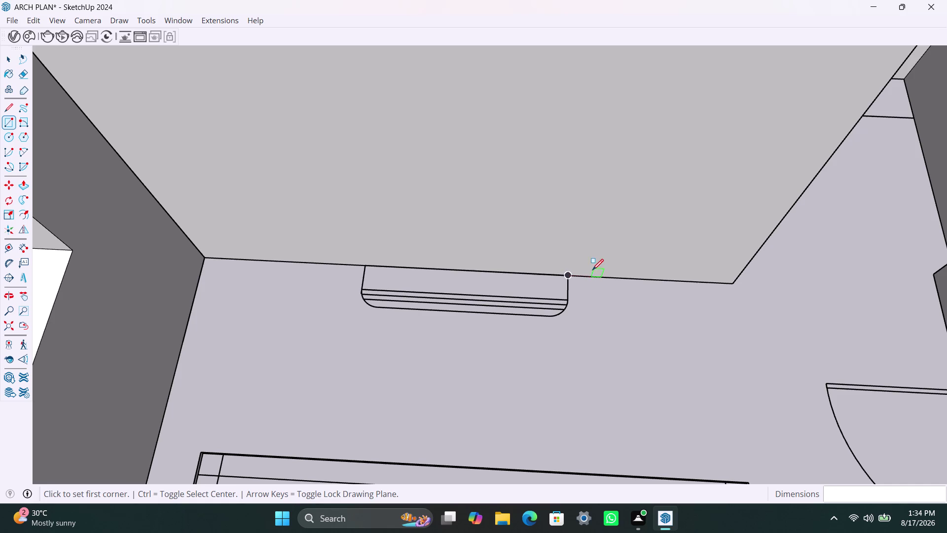
Zoom out over the house plan, then orbit and zoom in on the double-bed bedroom.
key(Escape)
scroll(down, 3)
scroll(down, 3)
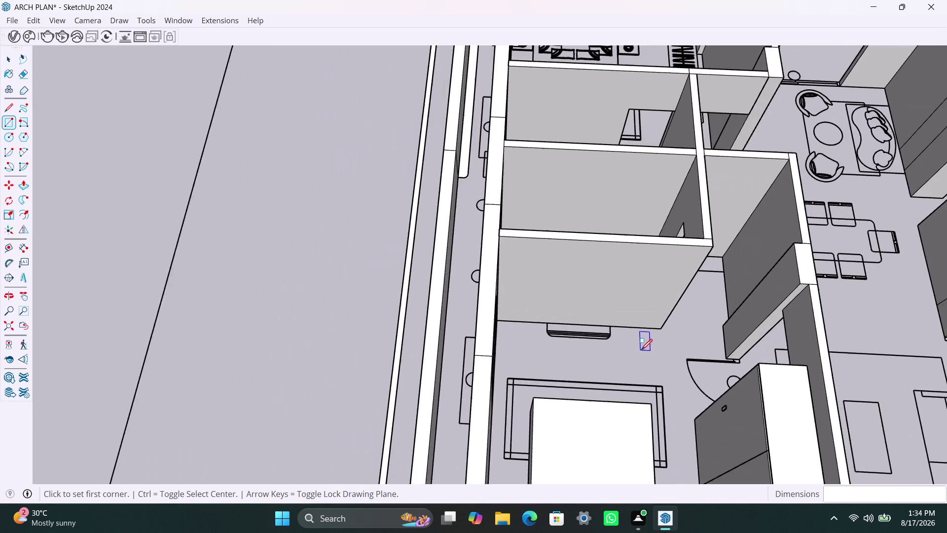
scroll(down, 3)
scroll(down, 3)
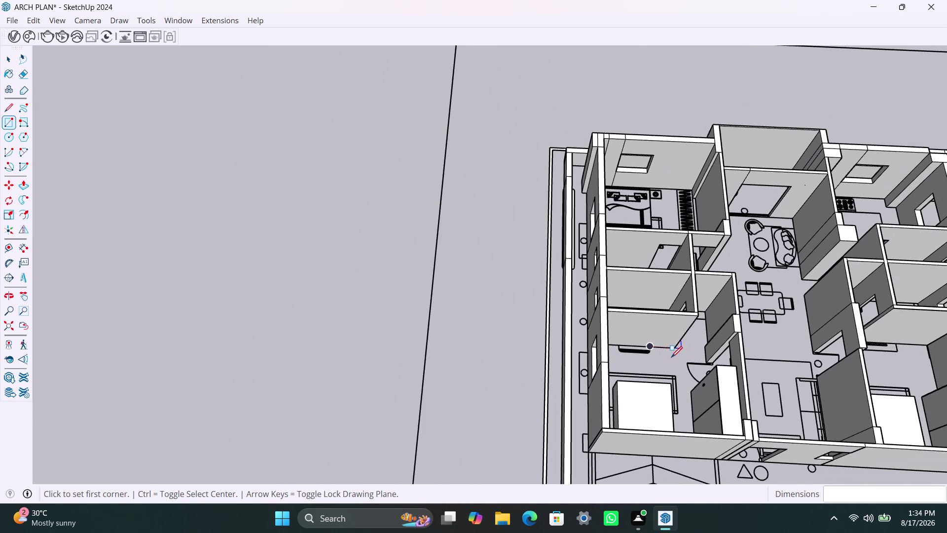
middle_drag(668, 358, 536, 461)
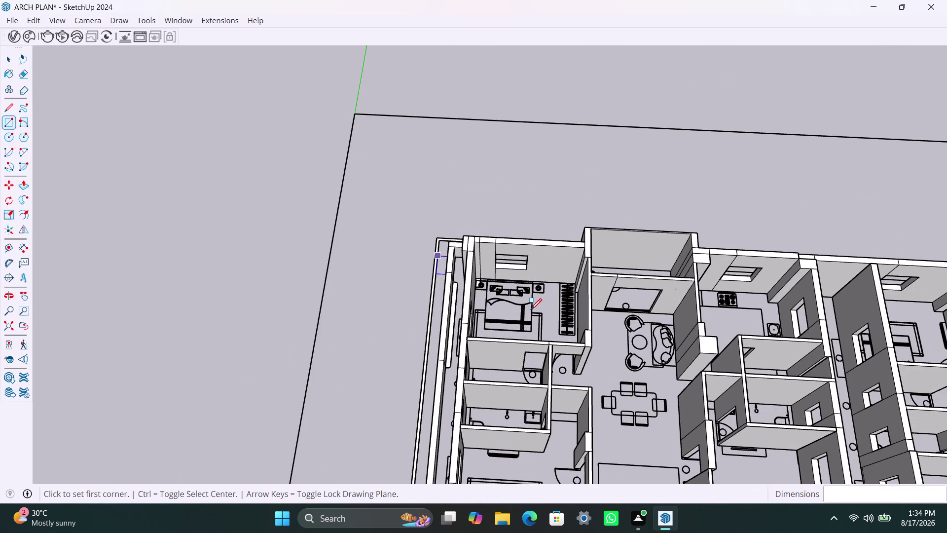
scroll(up, 3)
scroll(up, 3)
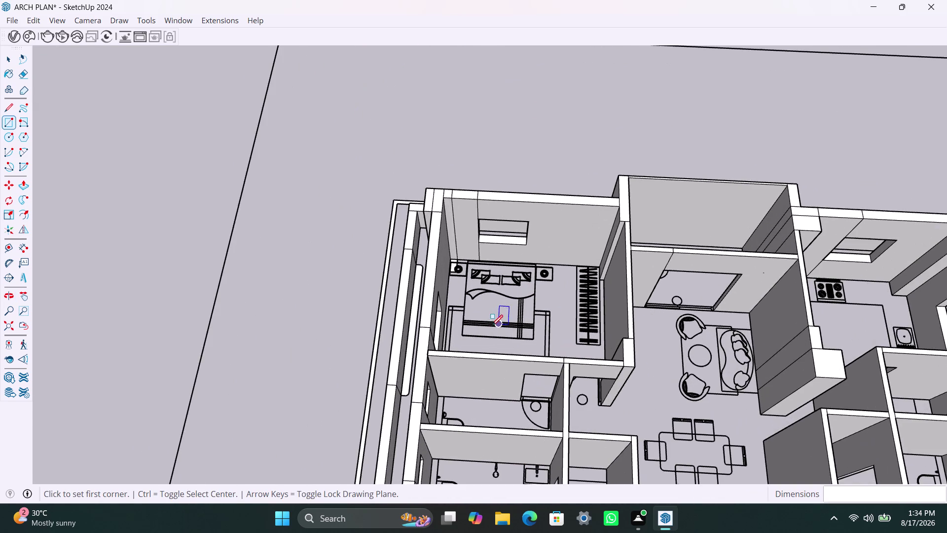
middle_drag(494, 336, 512, 341)
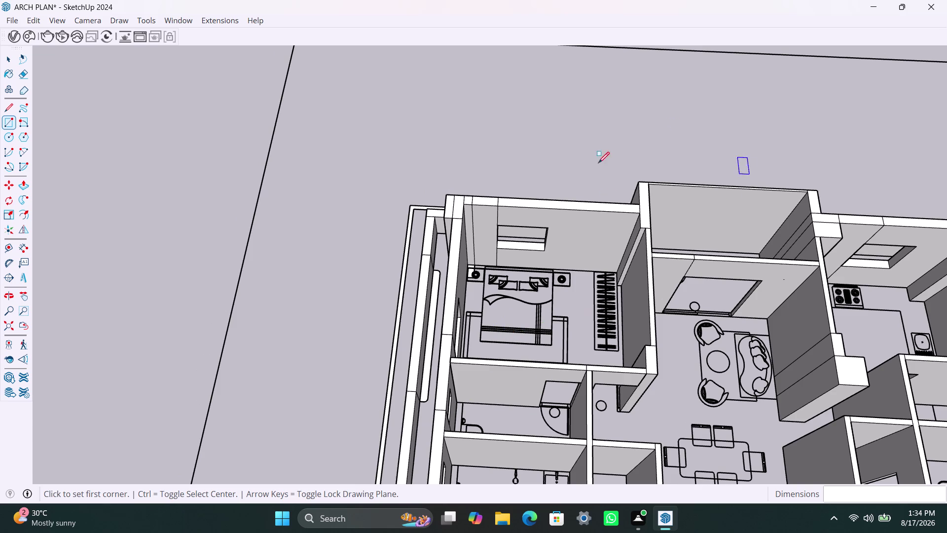
key(space)
scroll(up, 3)
middle_drag(500, 300, 507, 308)
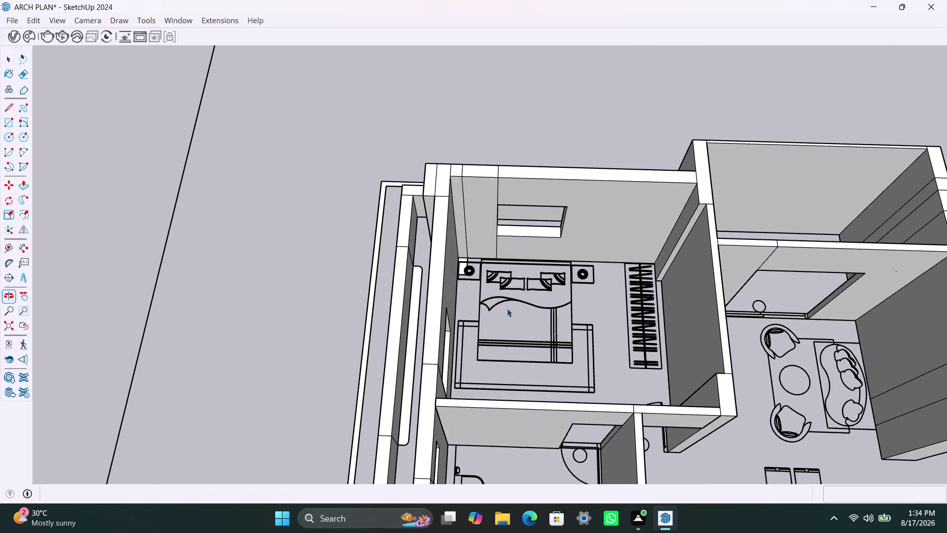
Draw a thin rectangular strip along the bed's back edge.
scroll(up, 3)
middle_drag(502, 274, 493, 313)
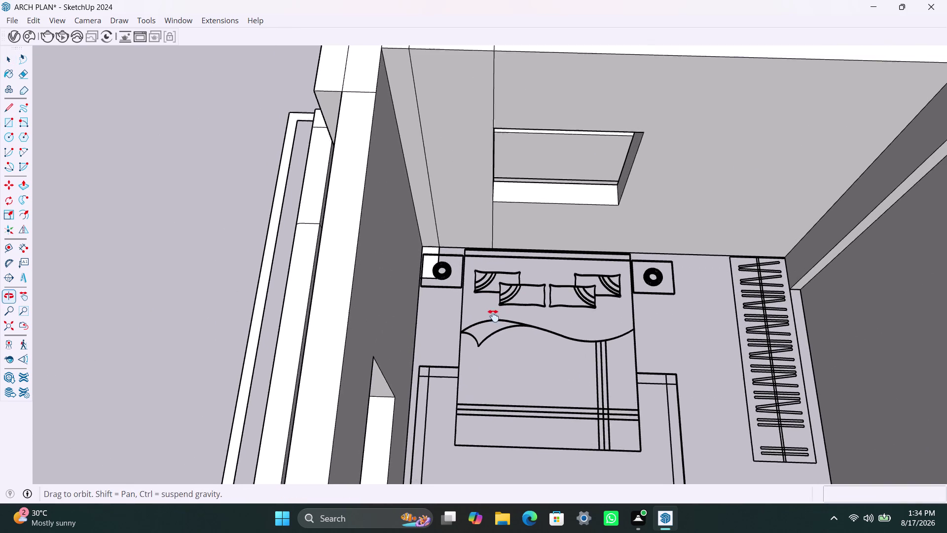
middle_drag(493, 314, 493, 317)
scroll(up, 3)
key(r)
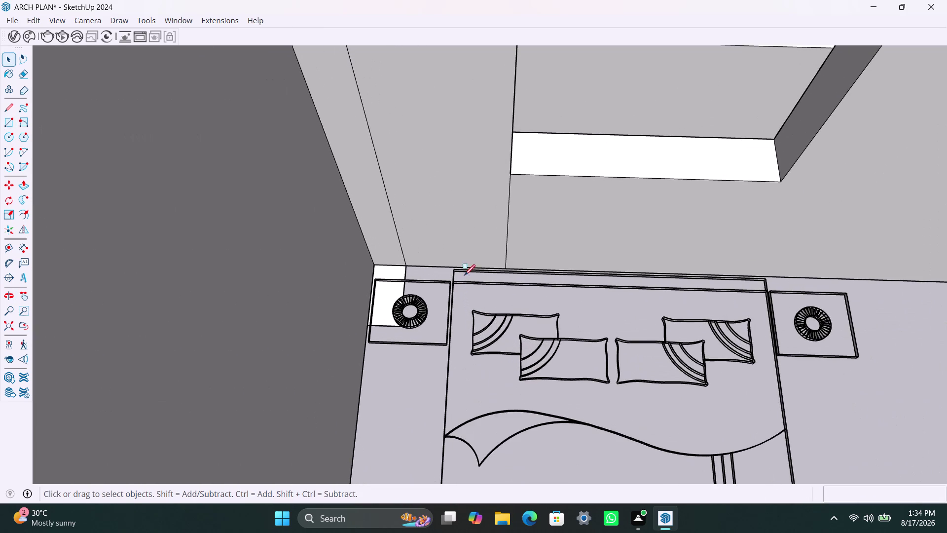
scroll(up, 3)
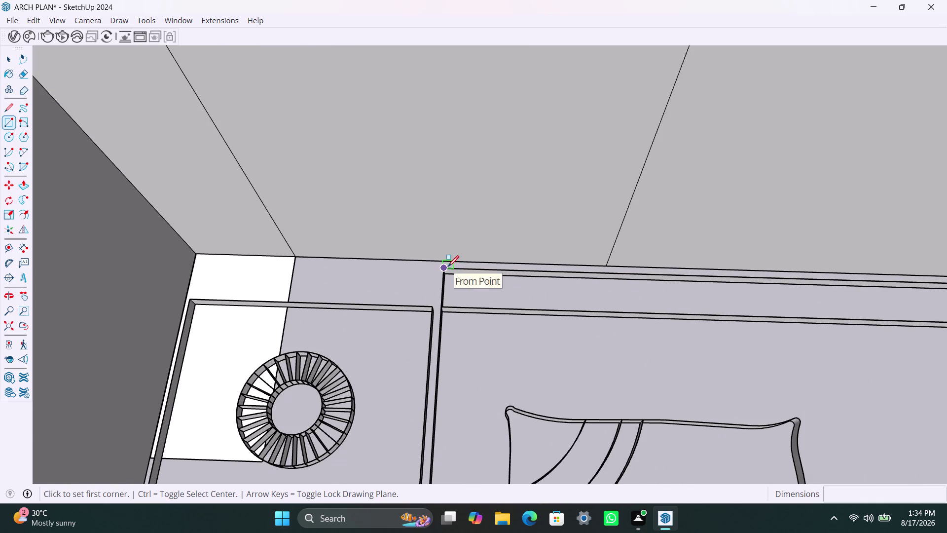
click(448, 266)
scroll(down, 3)
scroll(down, 3)
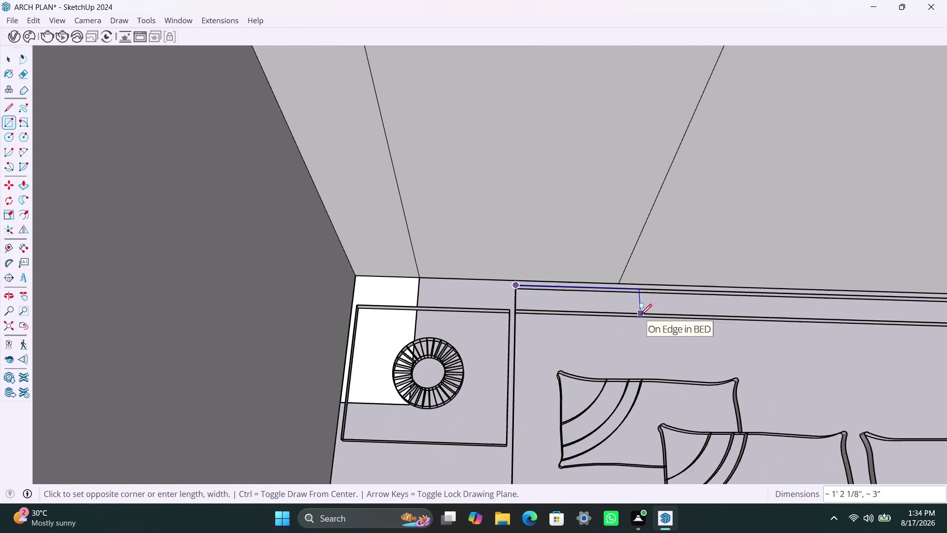
middle_drag(640, 315, 390, 276)
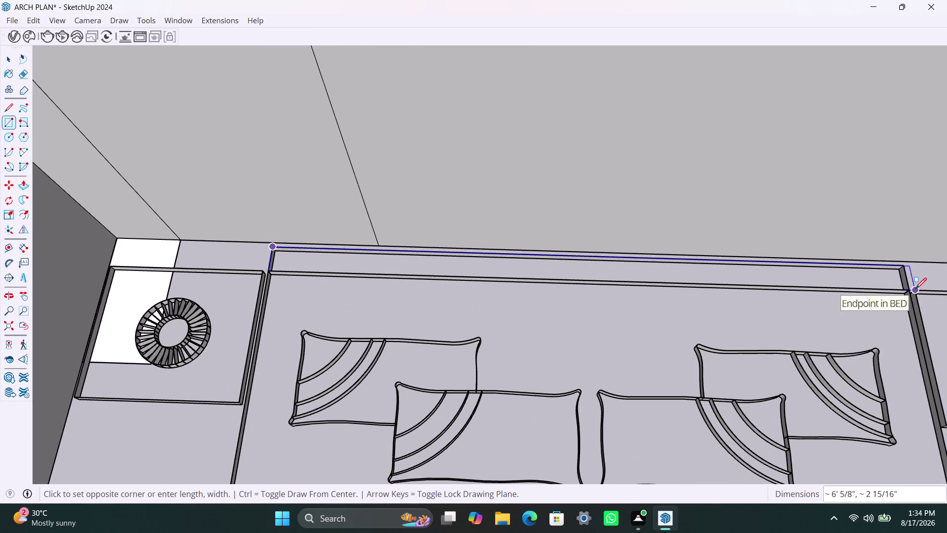
click(909, 289)
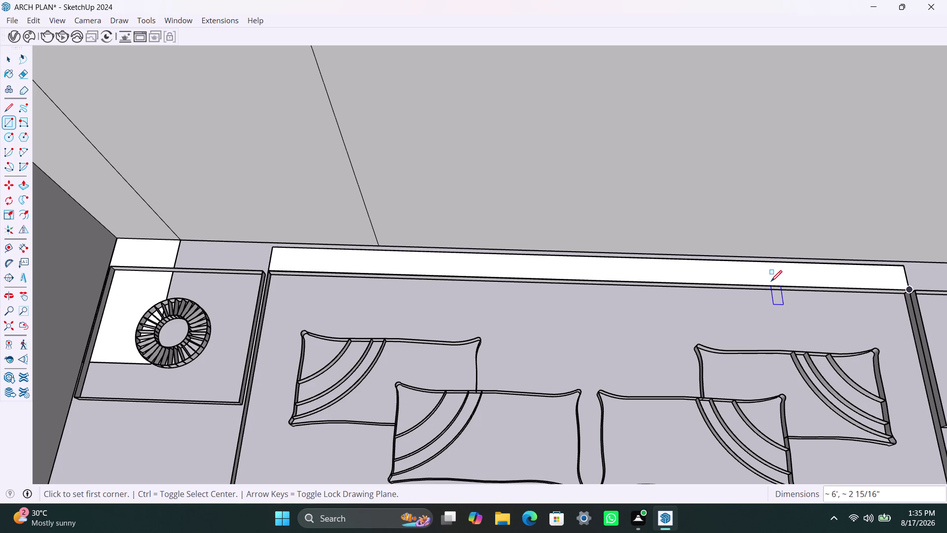
Select the new strip face together with its edges.
click(771, 281)
key(space)
click(771, 281)
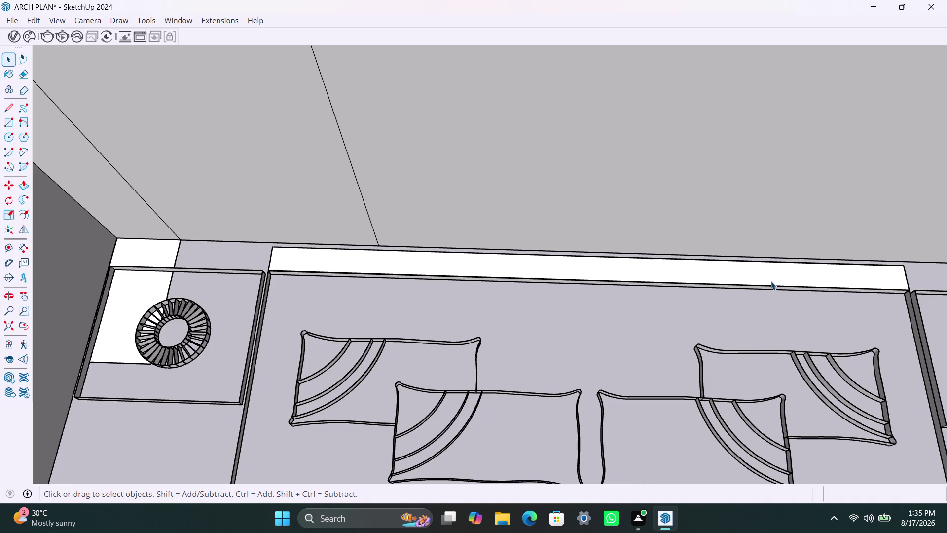
double_click(771, 281)
right_click(771, 281)
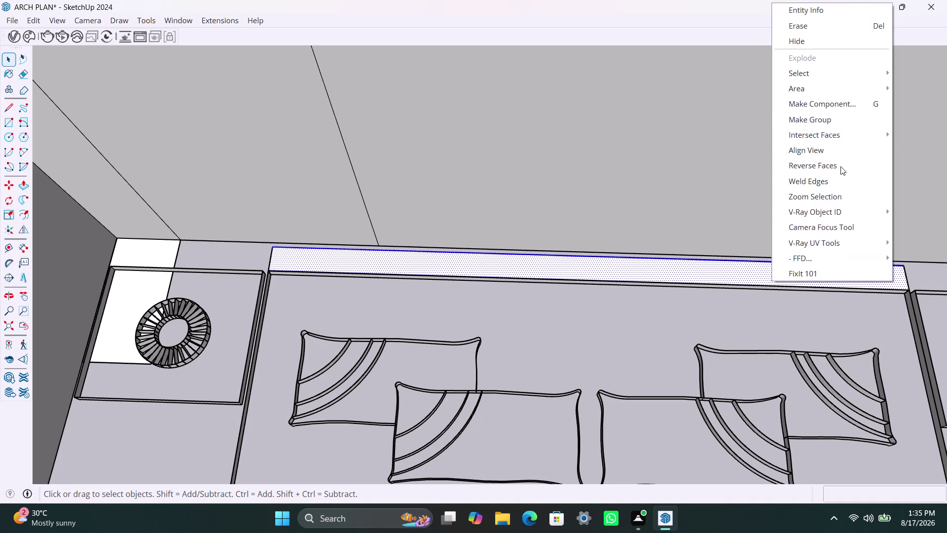
click(839, 125)
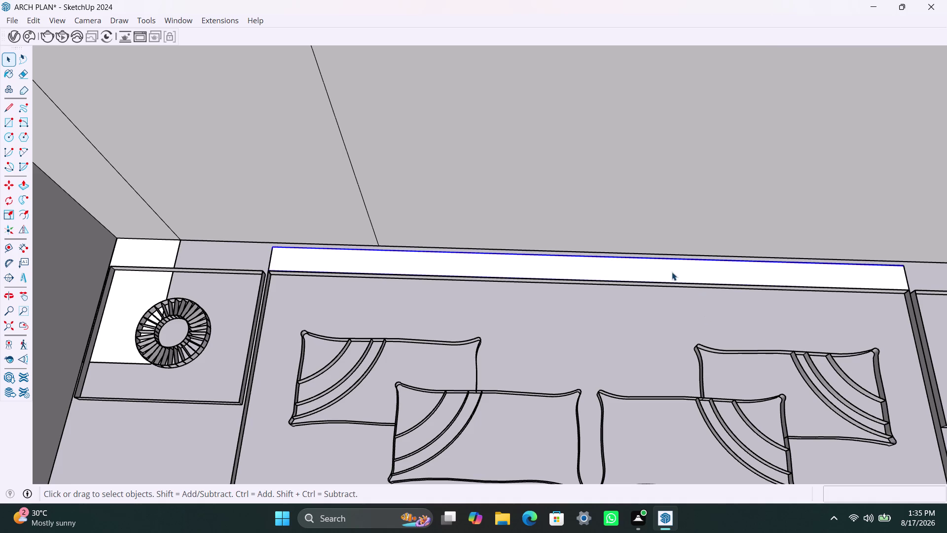
Push/pull the strip up 4' 6" into a headboard panel.
click(673, 275)
double_click(672, 275)
click(672, 276)
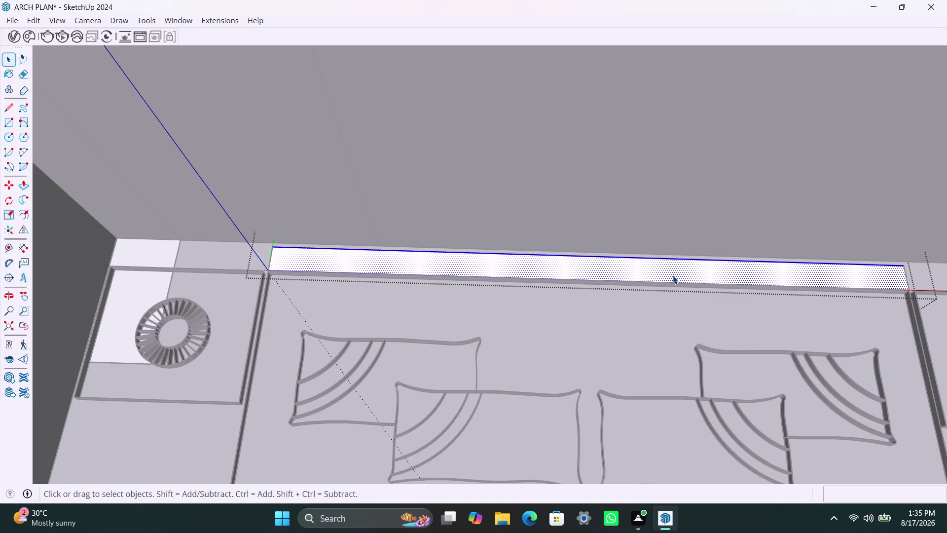
key(p)
click(673, 275)
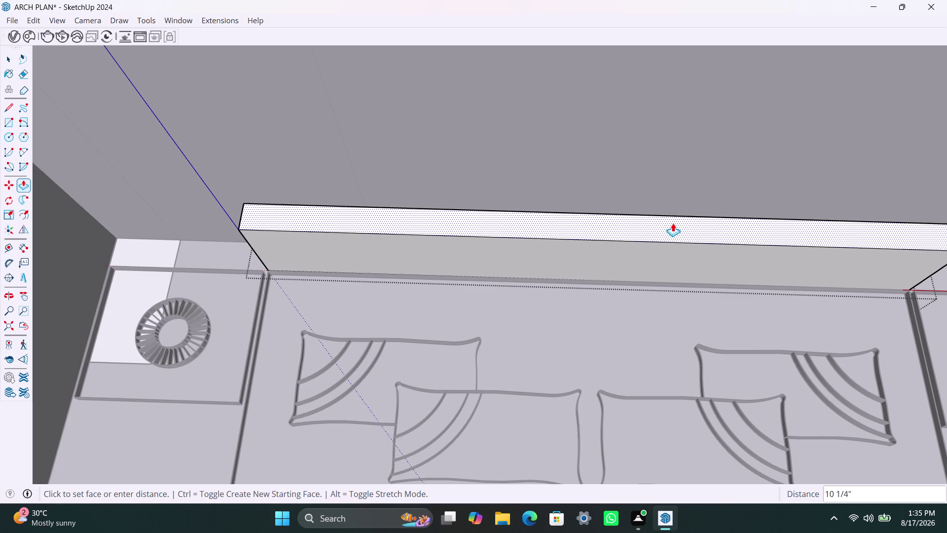
text(4'6")
key(Return)
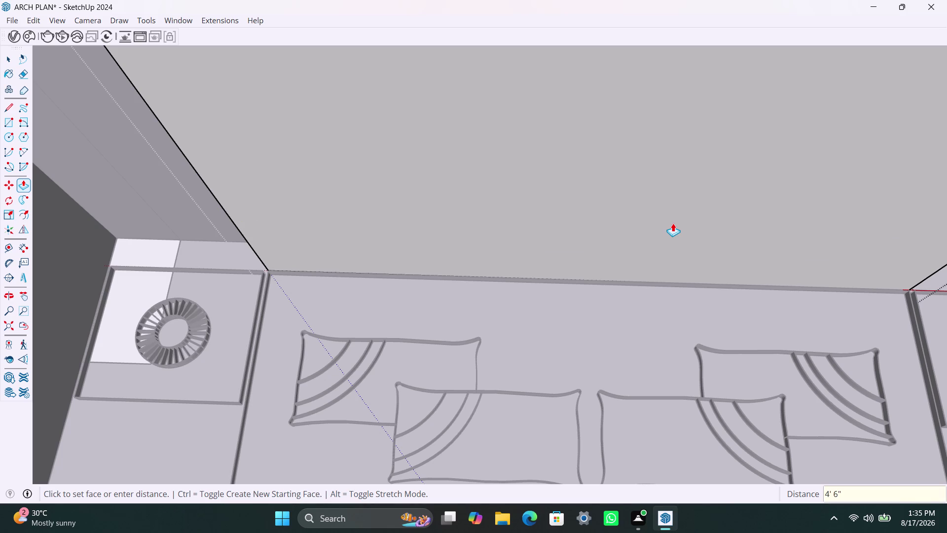
key(space)
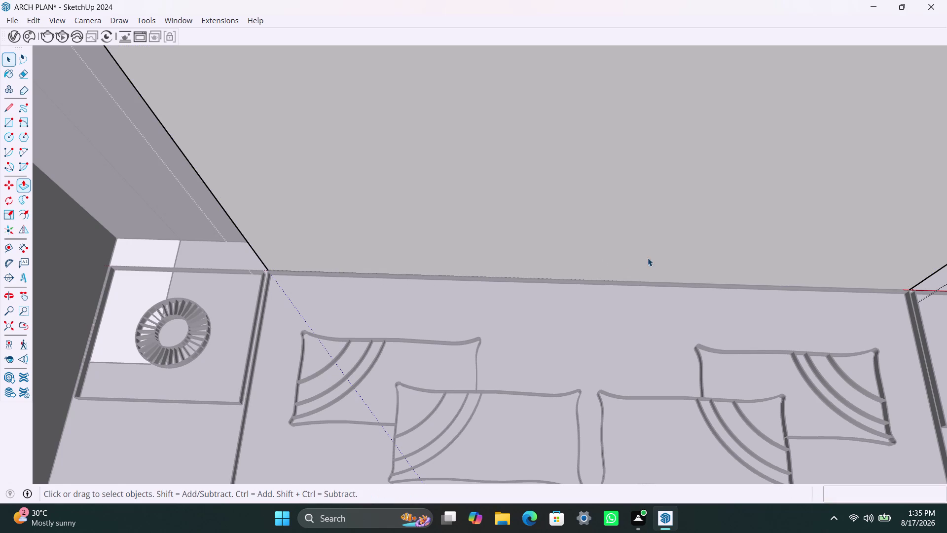
Draw a rectangle over the bed top, from the headboard corner to the bed's foot.
key(r)
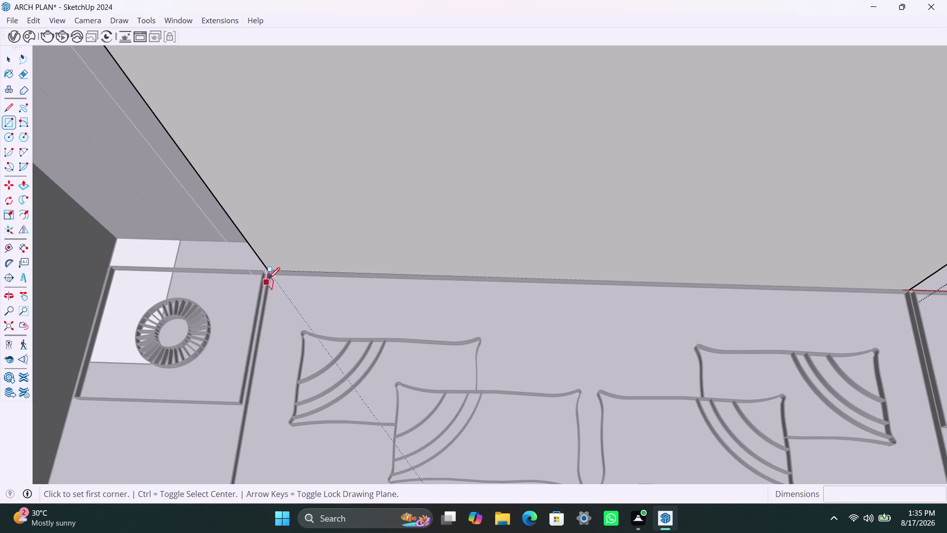
click(270, 270)
scroll(down, 3)
scroll(down, 3)
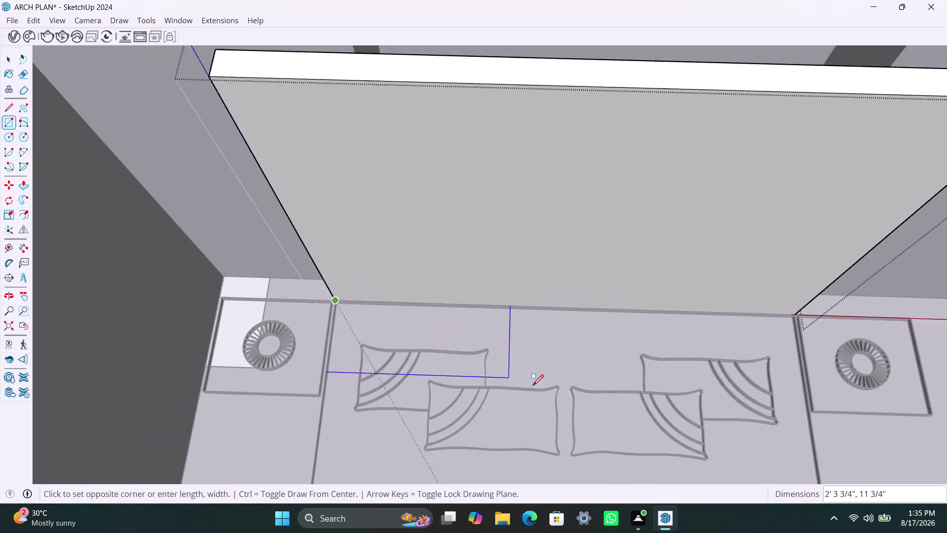
scroll(down, 3)
middle_drag(546, 400, 566, 64)
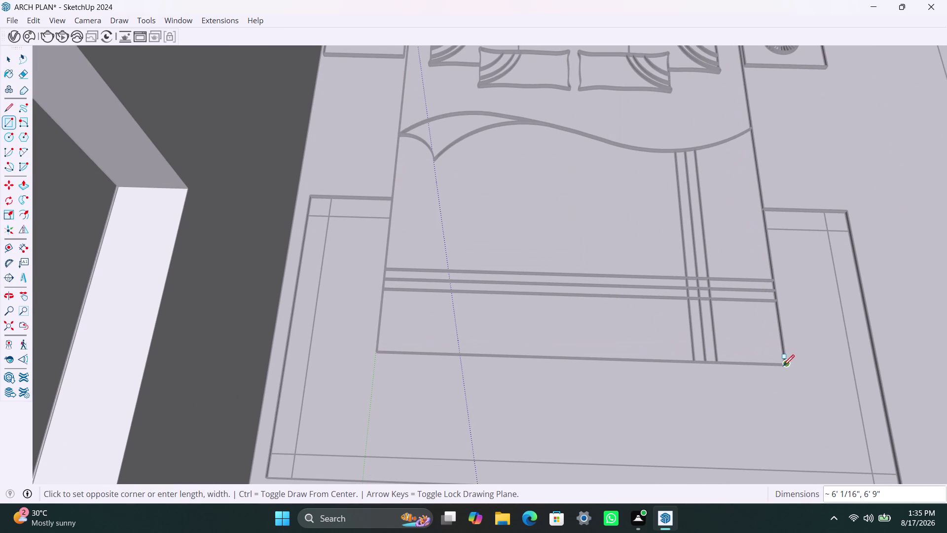
scroll(up, 3)
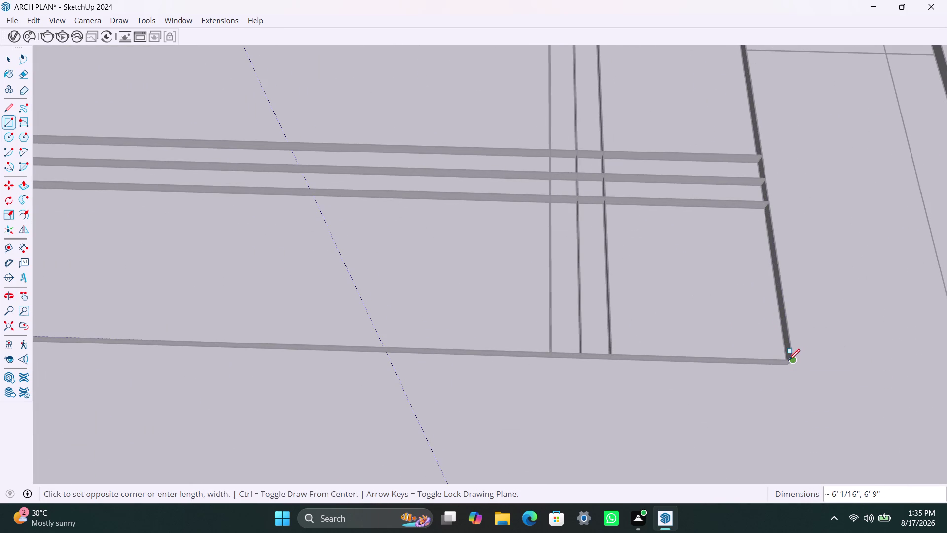
click(789, 360)
Select the new bed-top face and its edges.
key(space)
double_click(725, 319)
right_click(725, 319)
triple_click(678, 321)
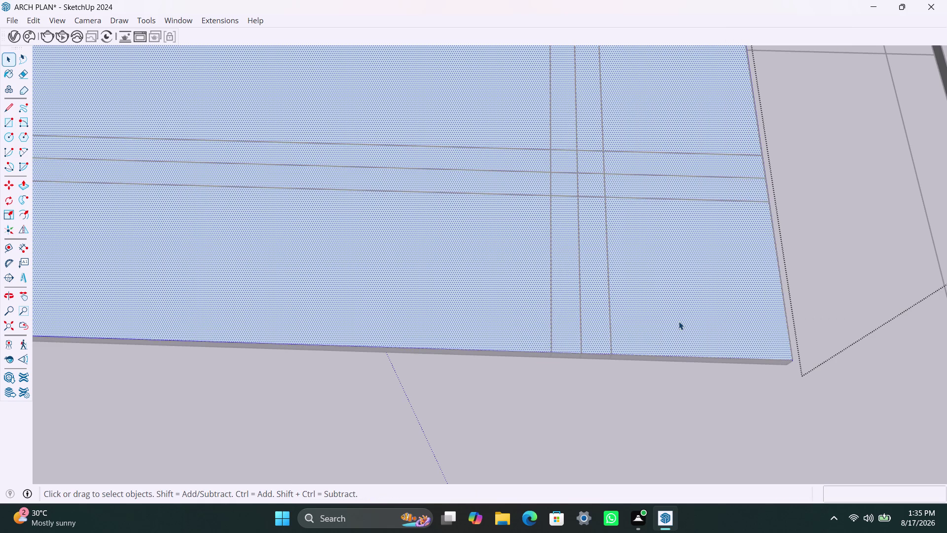
double_click(678, 321)
right_click(677, 320)
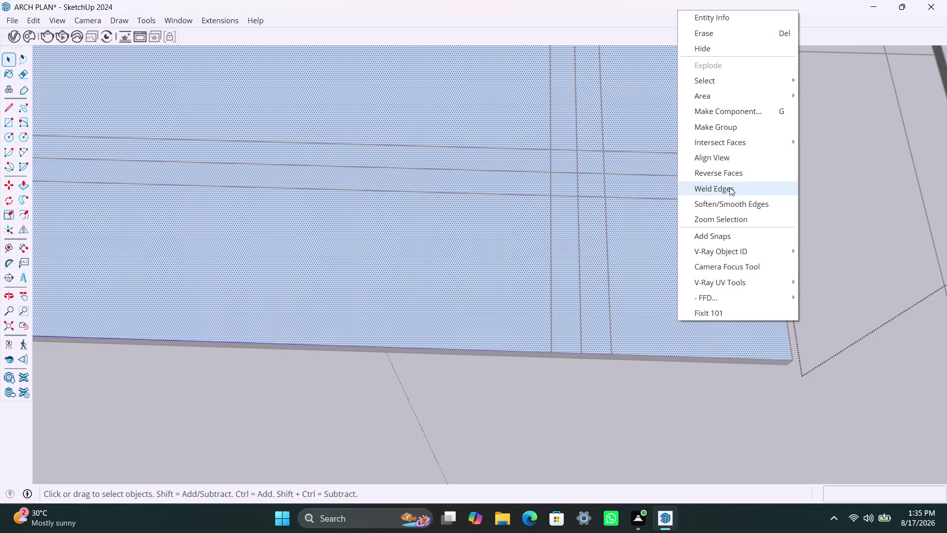
click(732, 129)
double_click(652, 241)
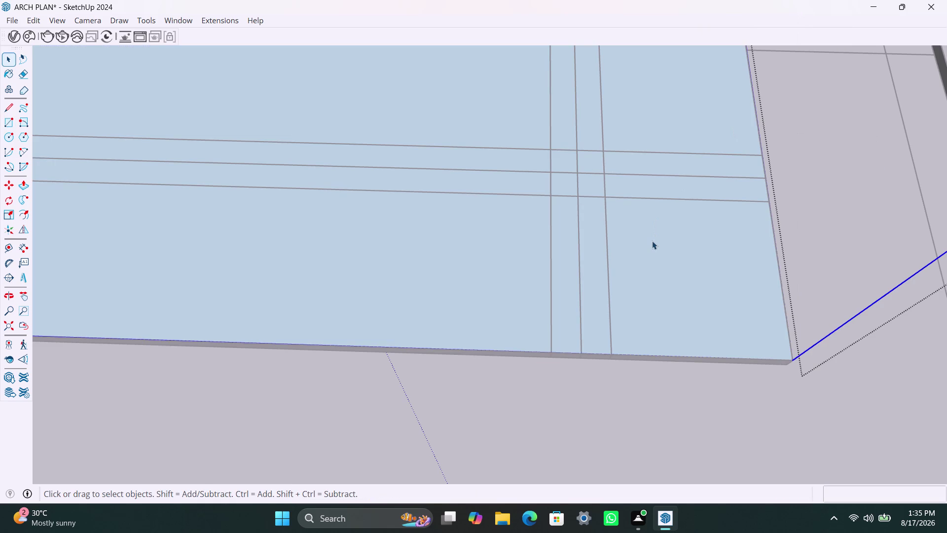
double_click(664, 250)
Push/pull the bed-top face up 3' into a solid block.
key(p)
click(664, 250)
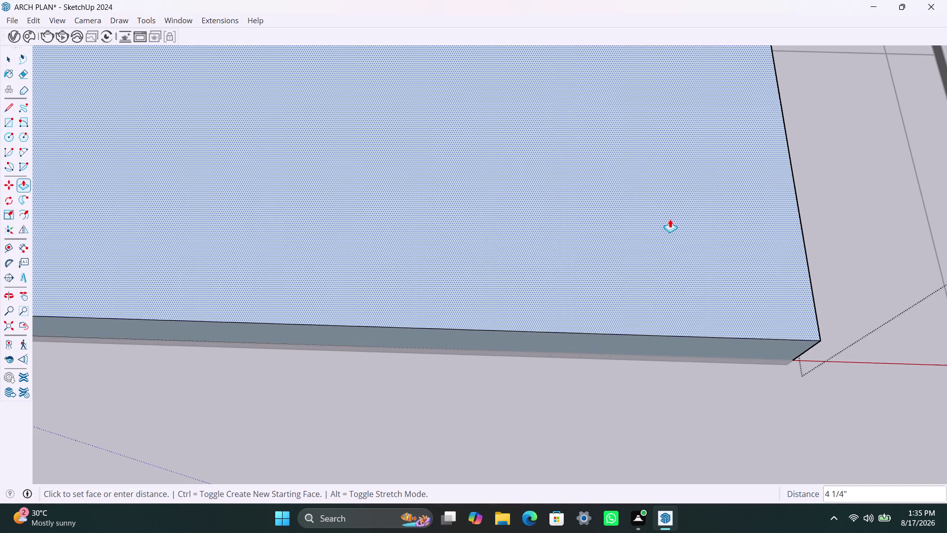
text(3')
key(Return)
key(space)
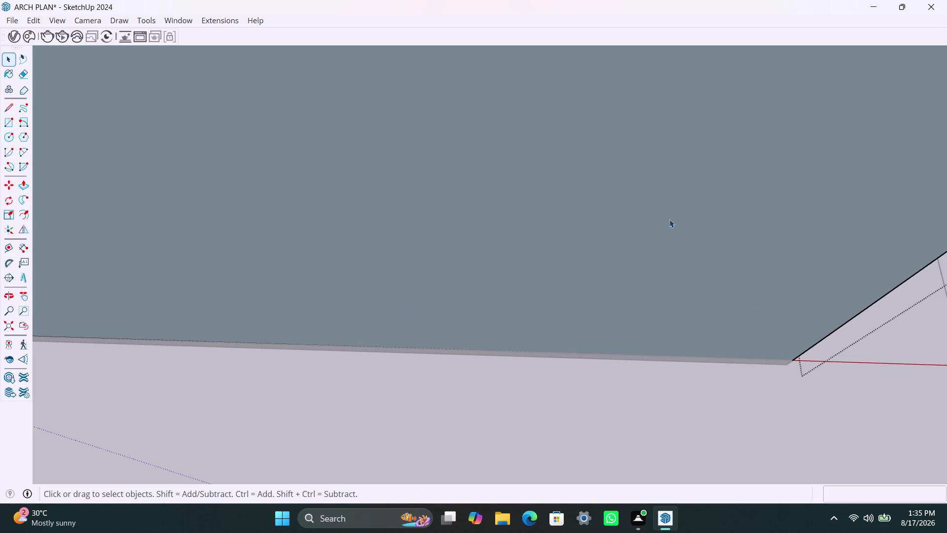
scroll(down, 3)
scroll(down, 3)
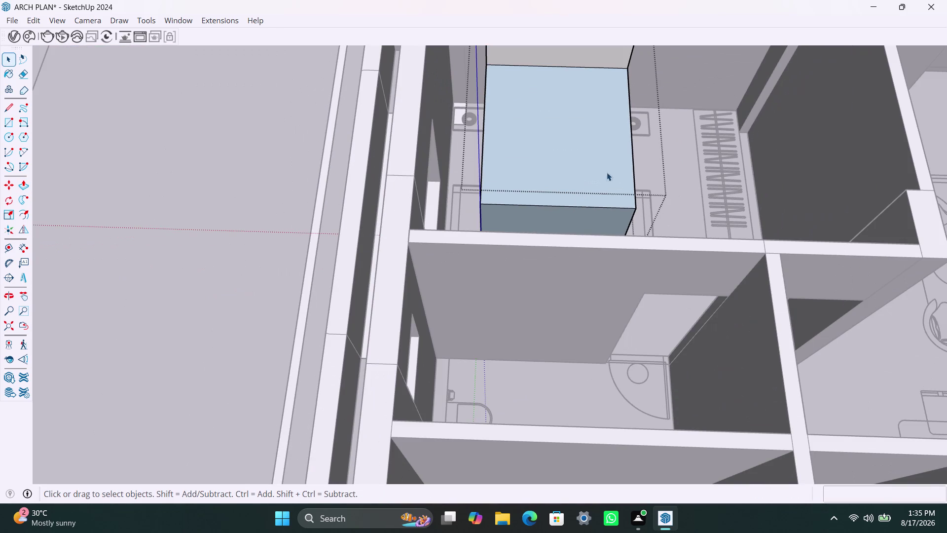
Reverse the cabinet block's top face so it faces outward.
middle_drag(611, 173, 613, 223)
click(694, 193)
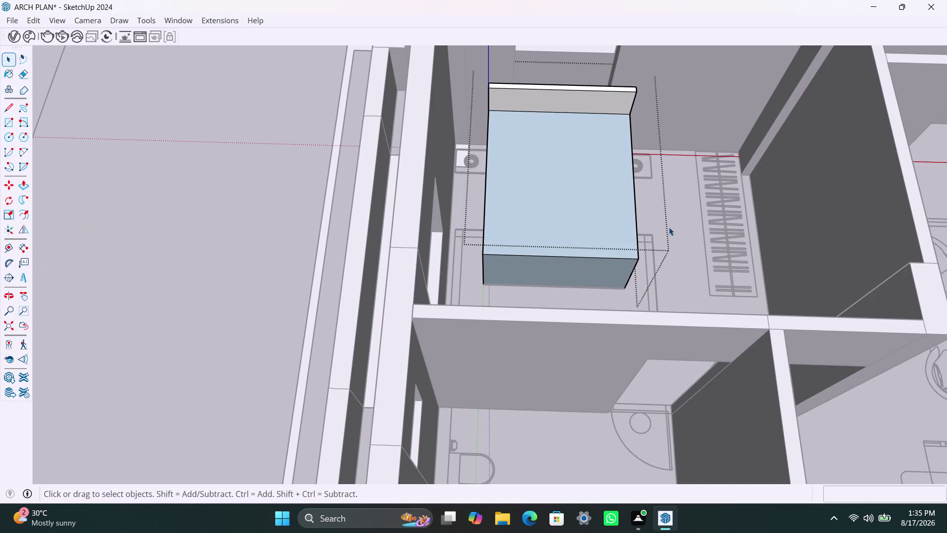
click(681, 215)
click(592, 206)
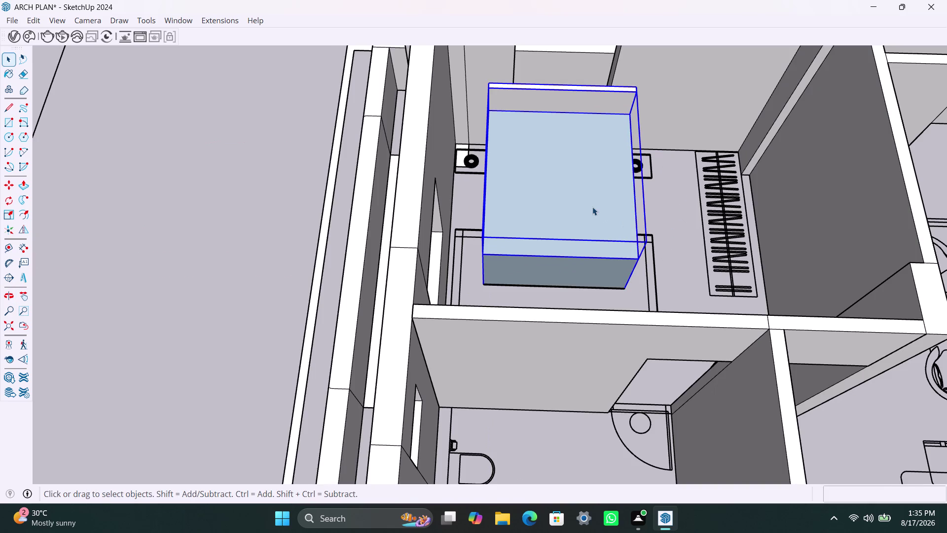
triple_click(588, 207)
double_click(587, 207)
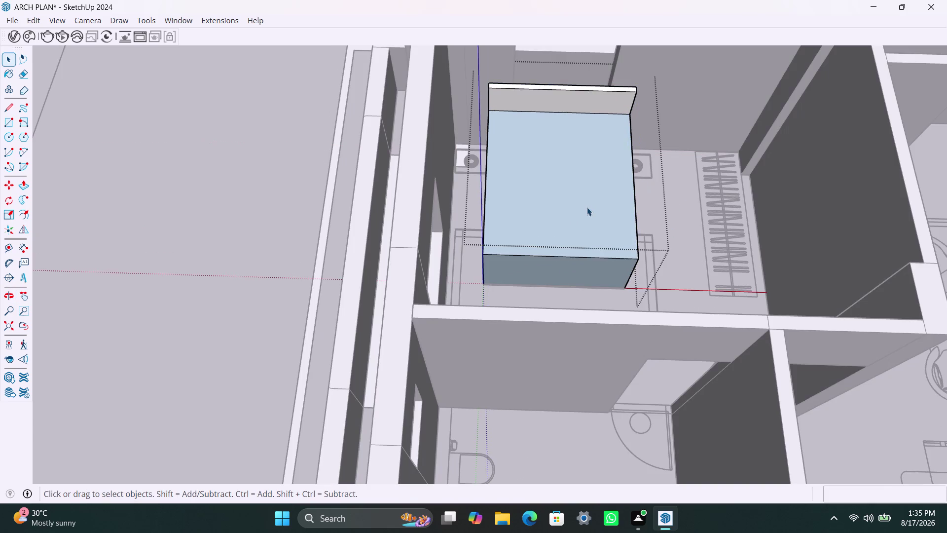
click(587, 207)
click(590, 225)
right_click(589, 225)
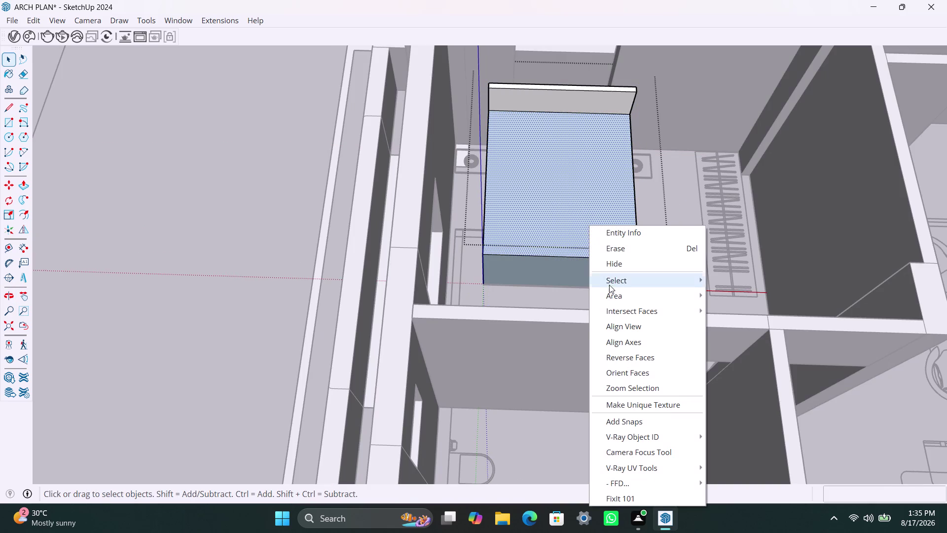
click(637, 360)
Reverse the block's front face, then bring up options for the narrow side face.
click(566, 274)
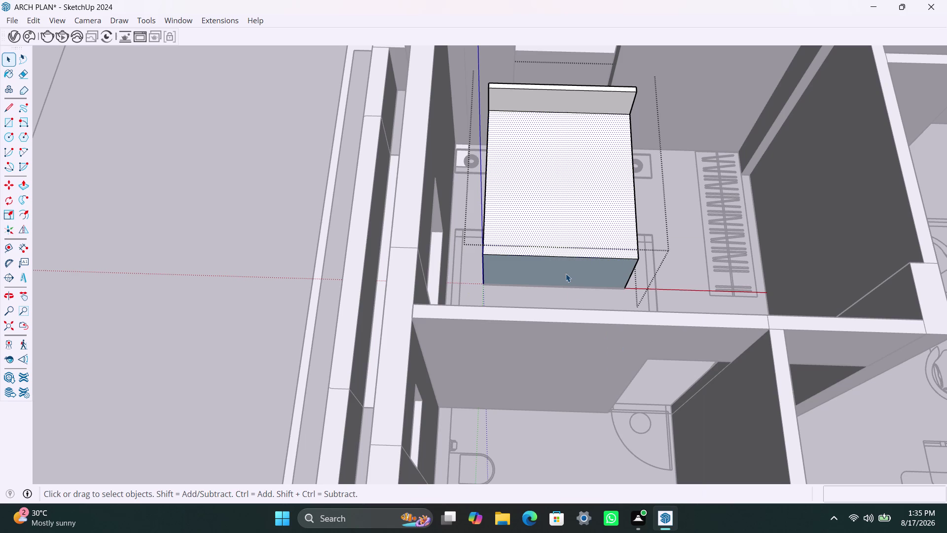
scroll(up, 3)
middle_drag(594, 272, 485, 155)
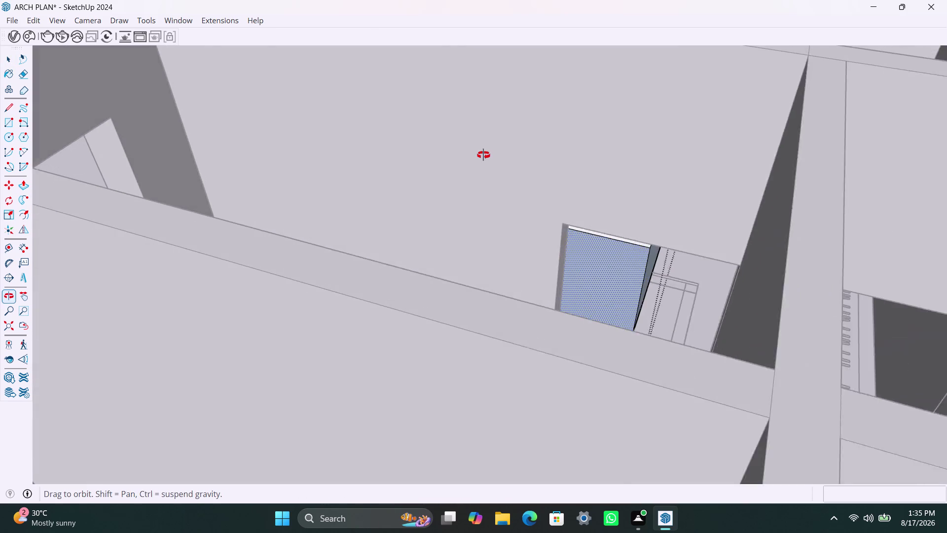
middle_drag(484, 155, 483, 155)
right_click(606, 264)
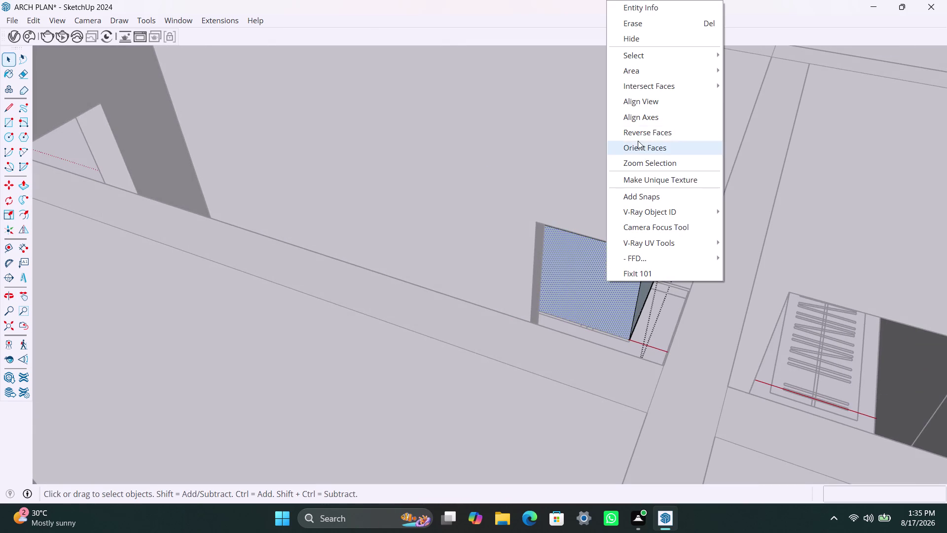
click(636, 133)
click(648, 275)
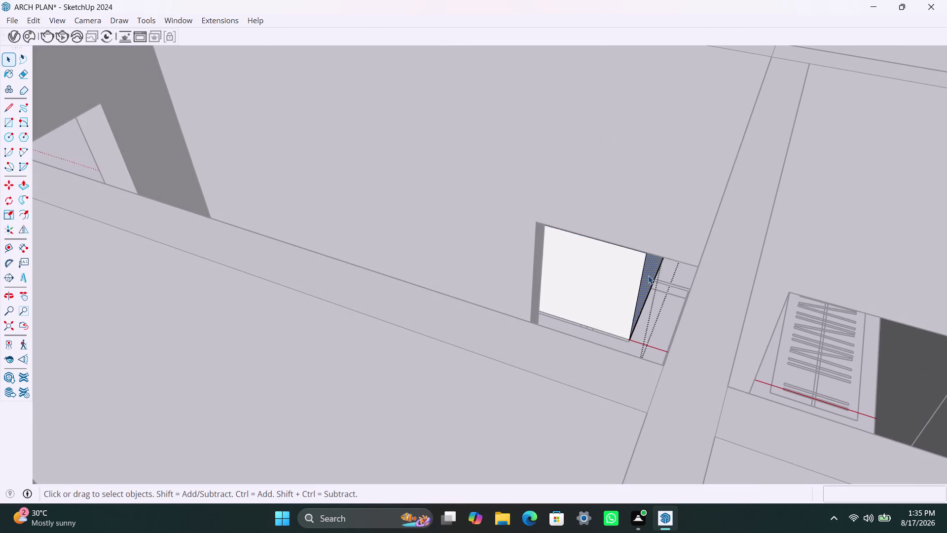
right_click(648, 276)
click(693, 129)
Reverse the block's dark side face so it shows white.
scroll(down, 3)
scroll(down, 3)
middle_drag(574, 237, 670, 273)
scroll(up, 3)
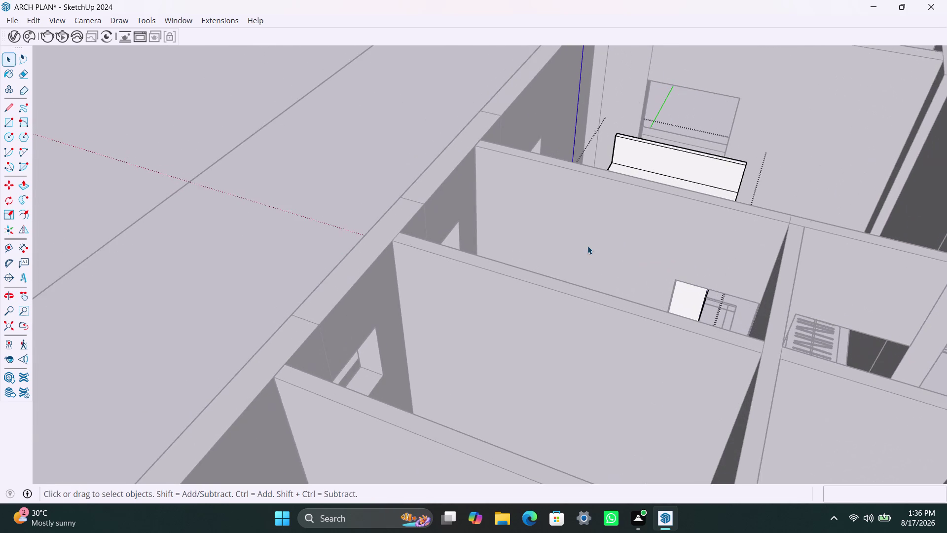
middle_drag(587, 247, 674, 311)
scroll(up, 3)
middle_drag(578, 212, 619, 276)
scroll(up, 3)
click(561, 230)
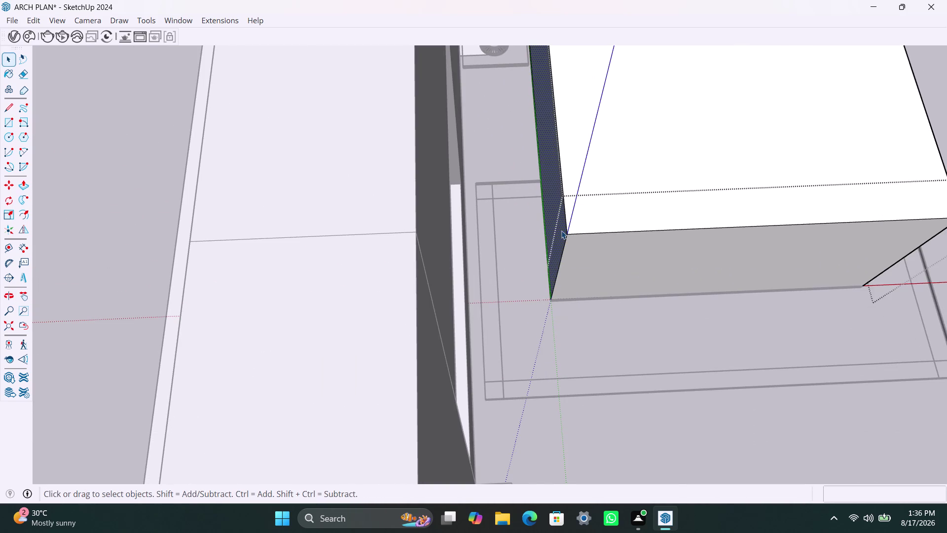
right_click(561, 230)
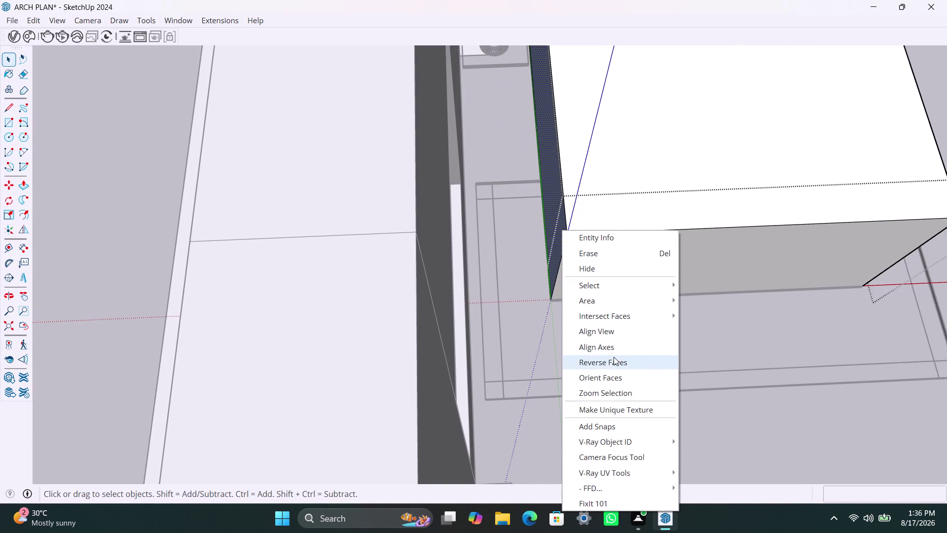
click(613, 361)
Zoom out over the house plan and pan toward the bedroom by the front wall.
scroll(down, 3)
scroll(down, 3)
middle_drag(684, 278, 655, 285)
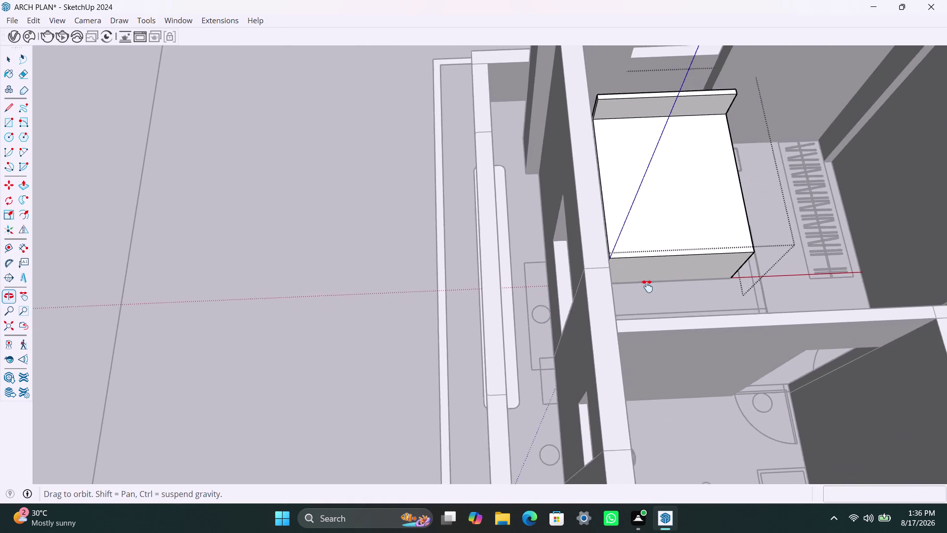
middle_drag(655, 285, 502, 316)
scroll(down, 3)
middle_drag(662, 269, 585, 279)
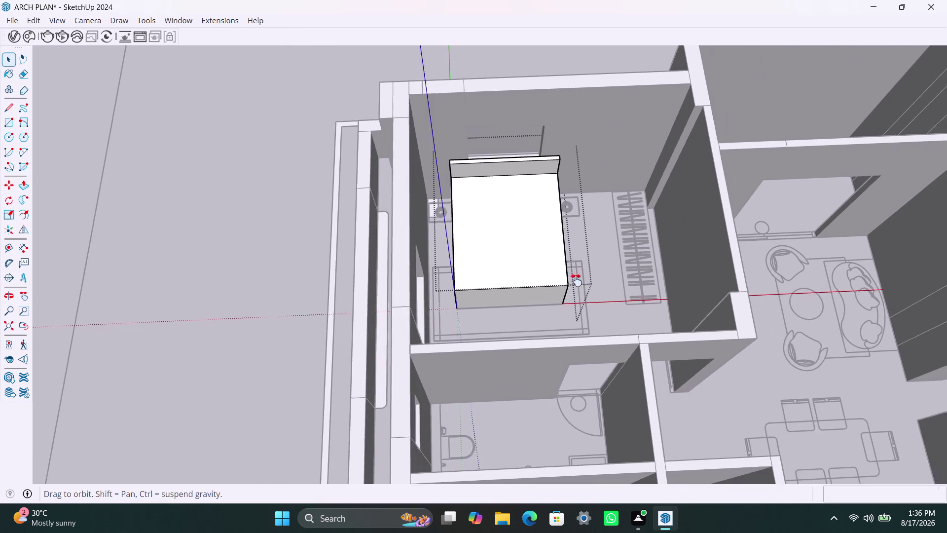
middle_drag(586, 279, 423, 285)
scroll(down, 3)
middle_drag(661, 298, 456, 295)
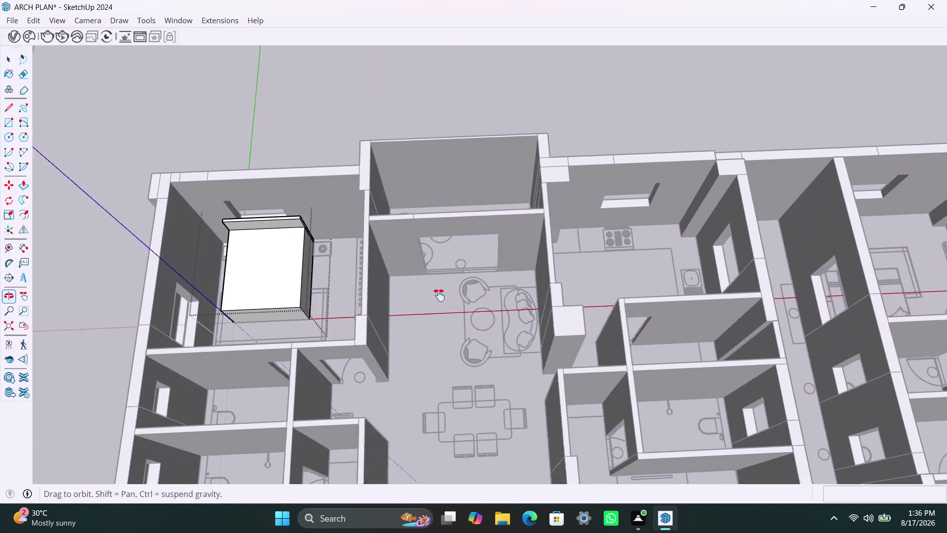
middle_drag(456, 295, 432, 295)
scroll(down, 3)
middle_drag(496, 330, 697, 193)
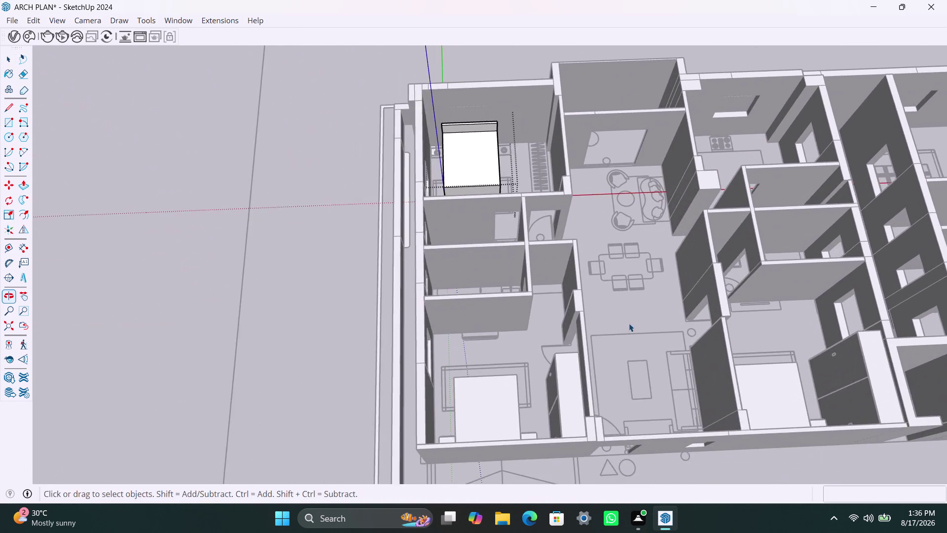
scroll(down, 3)
middle_drag(612, 368, 609, 324)
scroll(up, 3)
middle_drag(561, 356, 562, 377)
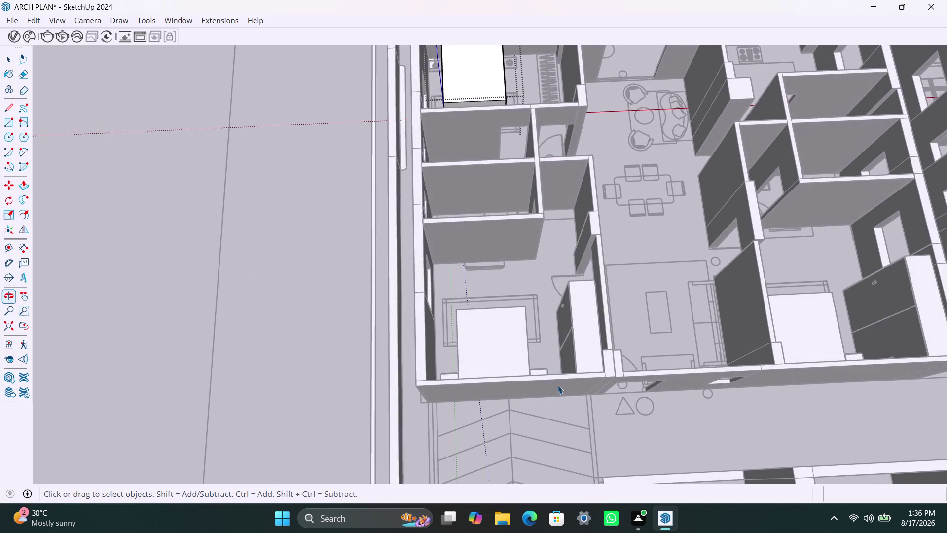
scroll(up, 3)
click(532, 362)
Copy the small bedside box and place the copy beside the cabinet block.
click(147, 270)
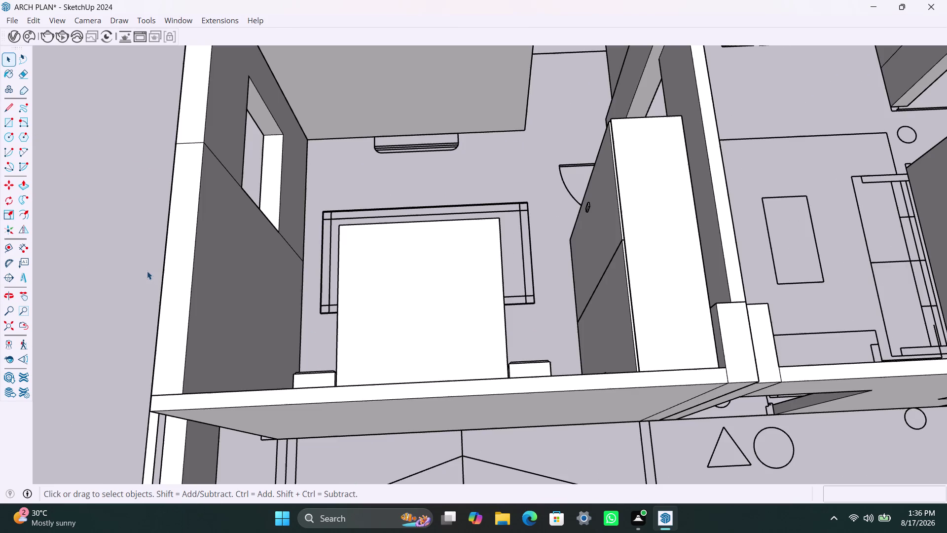
click(536, 369)
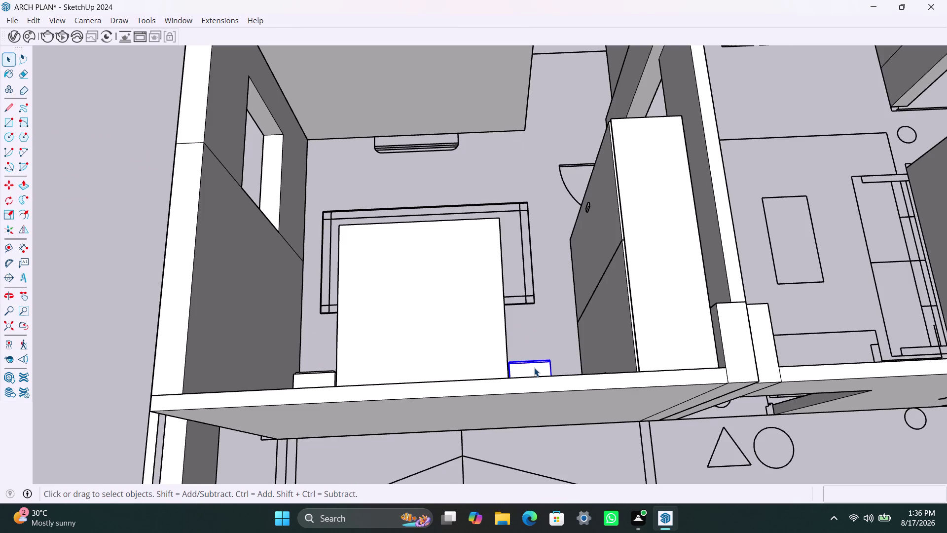
key(m)
click(534, 368)
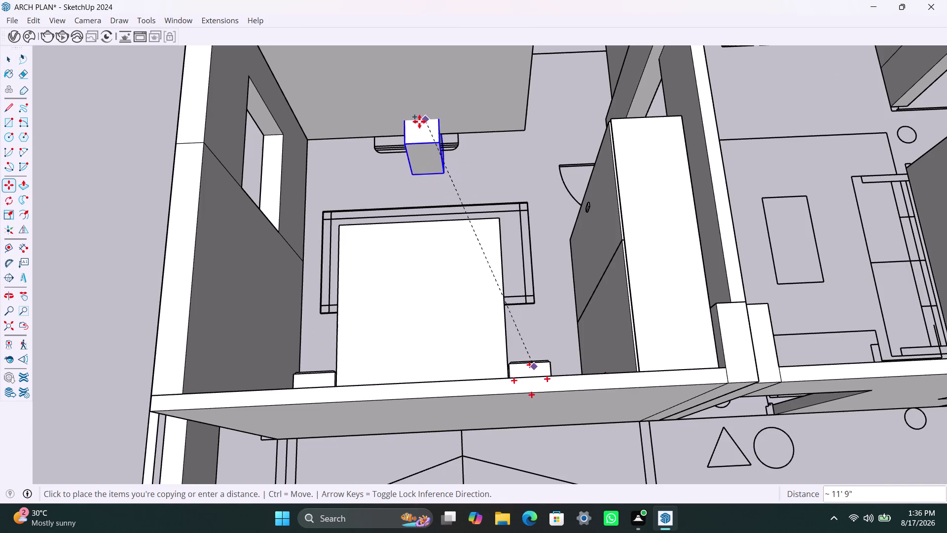
scroll(down, 3)
scroll(down, 3)
middle_drag(404, 129, 408, 142)
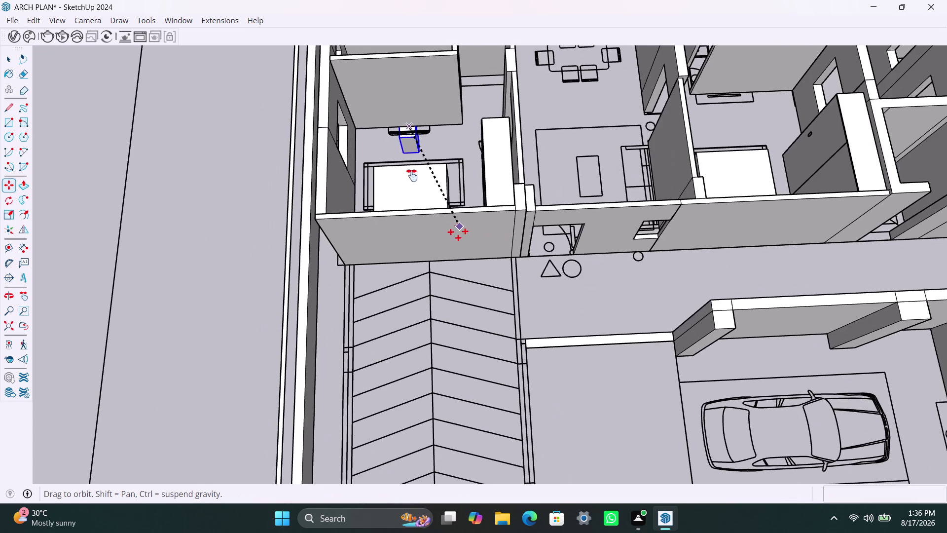
middle_drag(407, 142, 486, 465)
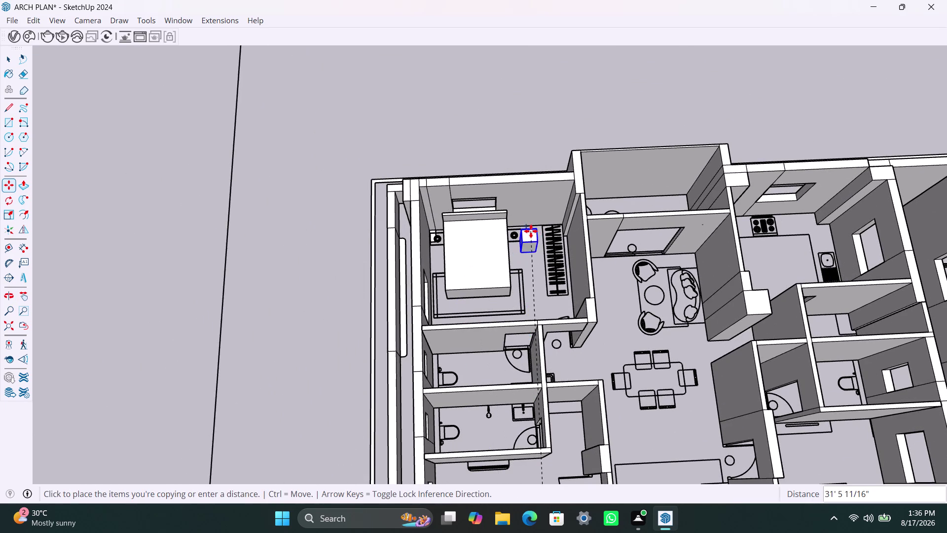
scroll(up, 3)
scroll(up, 3)
scroll(up, 3)
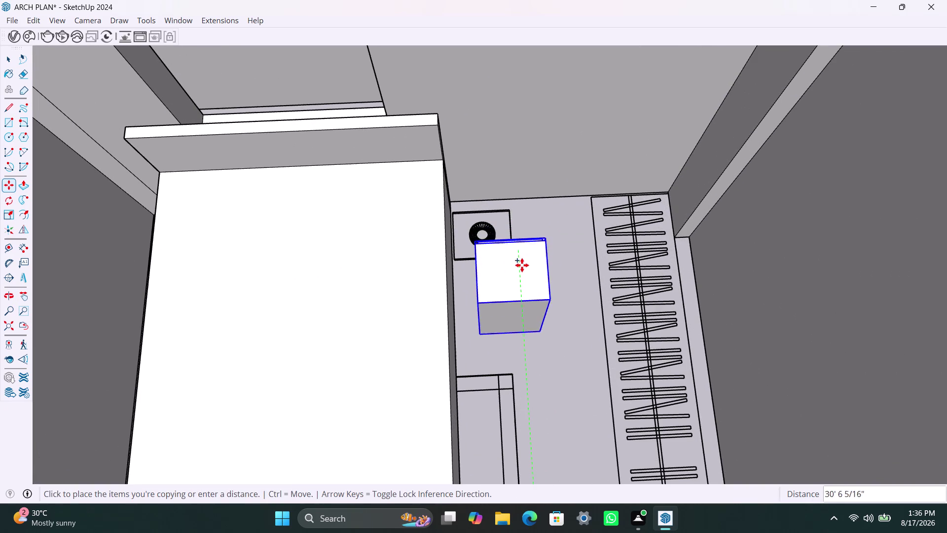
click(522, 268)
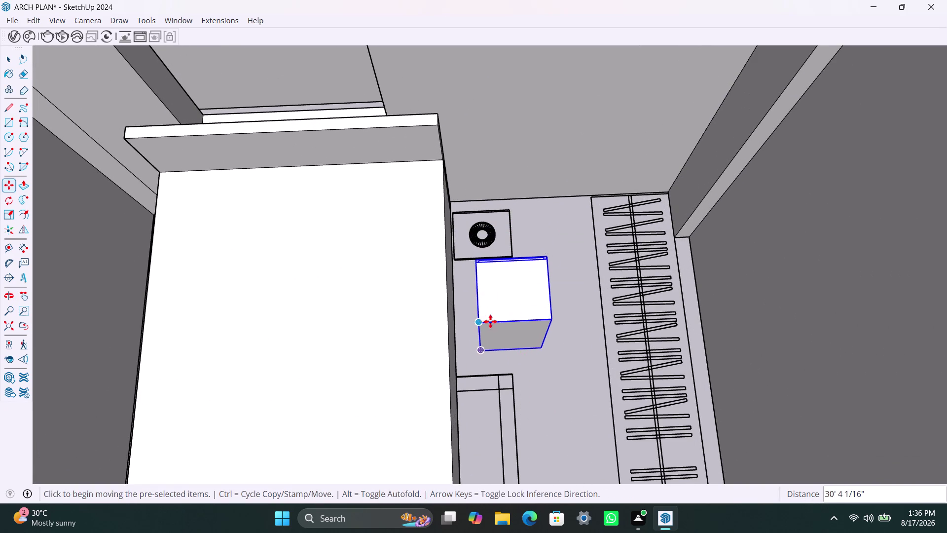
Shift the copied box next to the cabinet and rotate it 180° about its corner.
key(space)
click(498, 342)
click(486, 348)
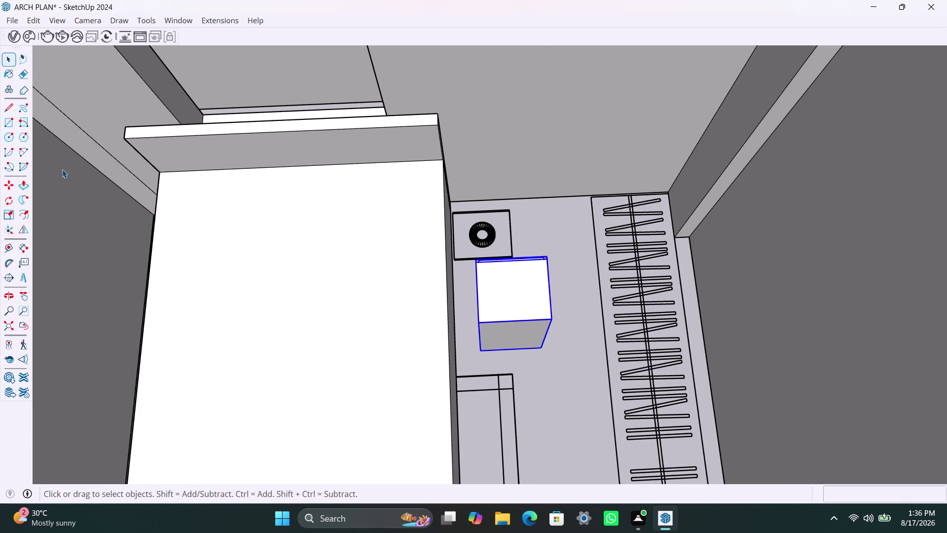
click(5, 201)
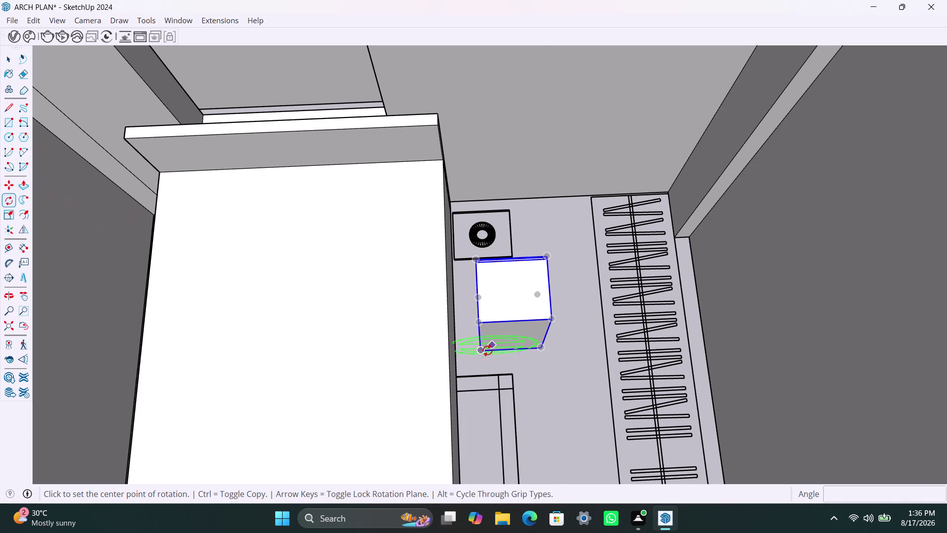
key(Down)
click(482, 351)
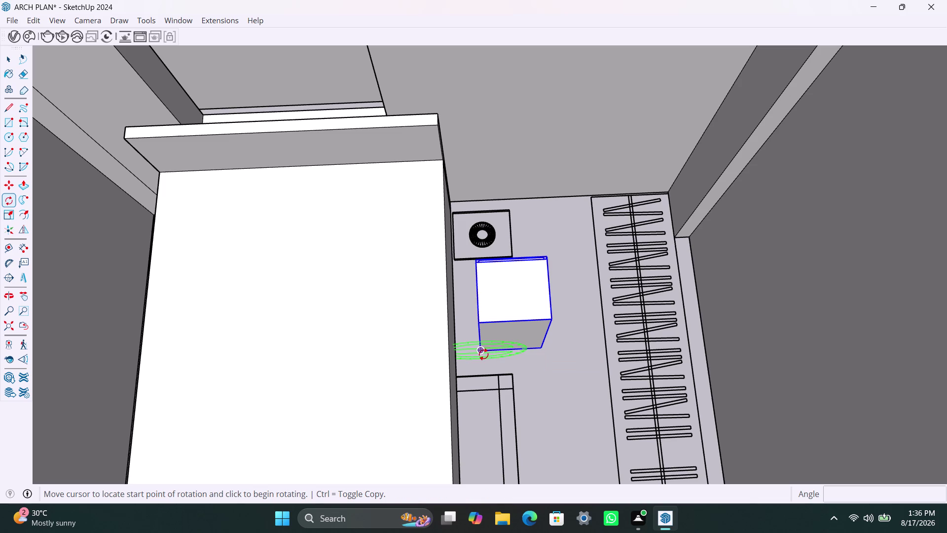
key(Escape)
click(481, 353)
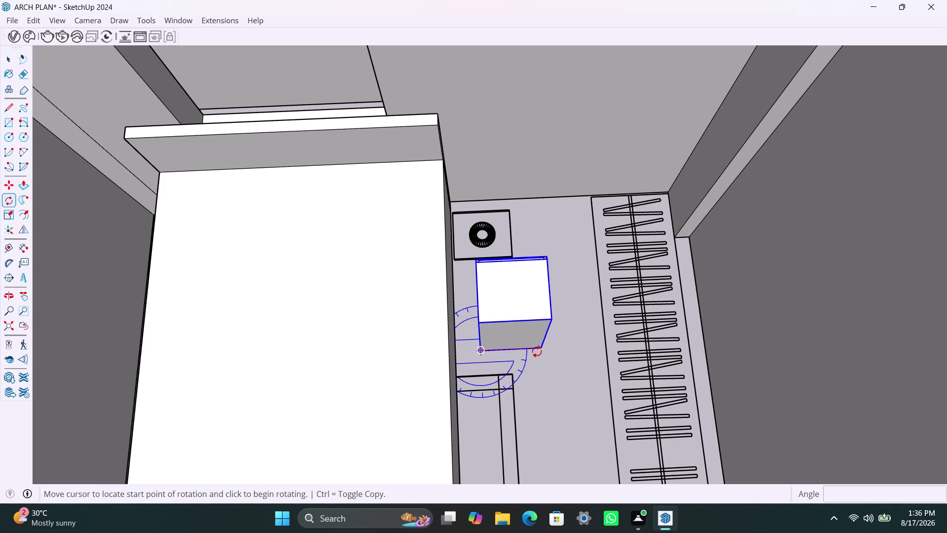
click(539, 349)
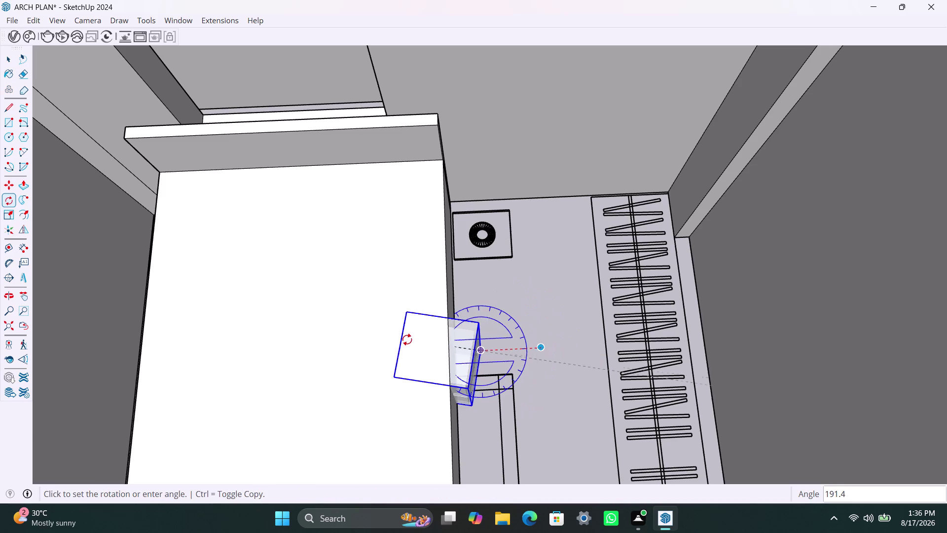
text(180)
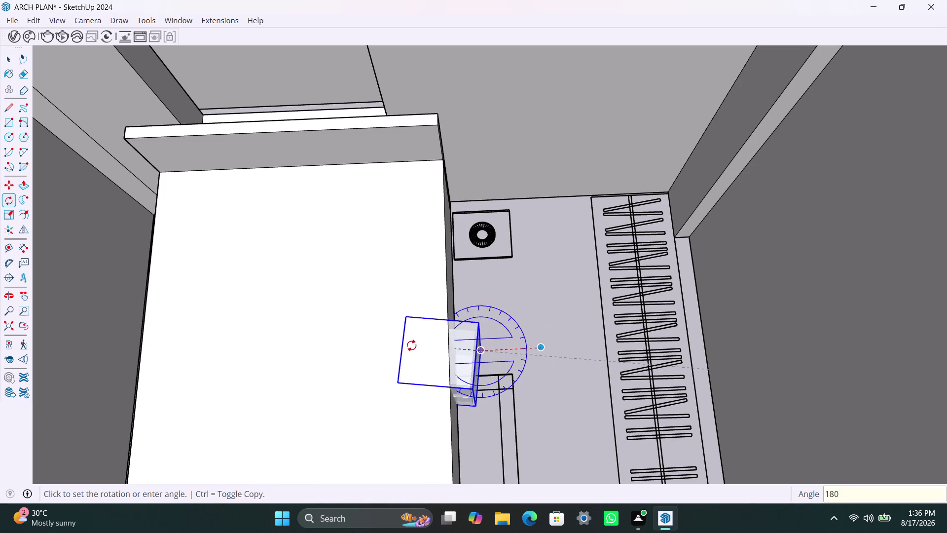
key(Return)
Move the cabinet by its corner until it sits snug in the wall corner beside the bed.
key(space)
key(m)
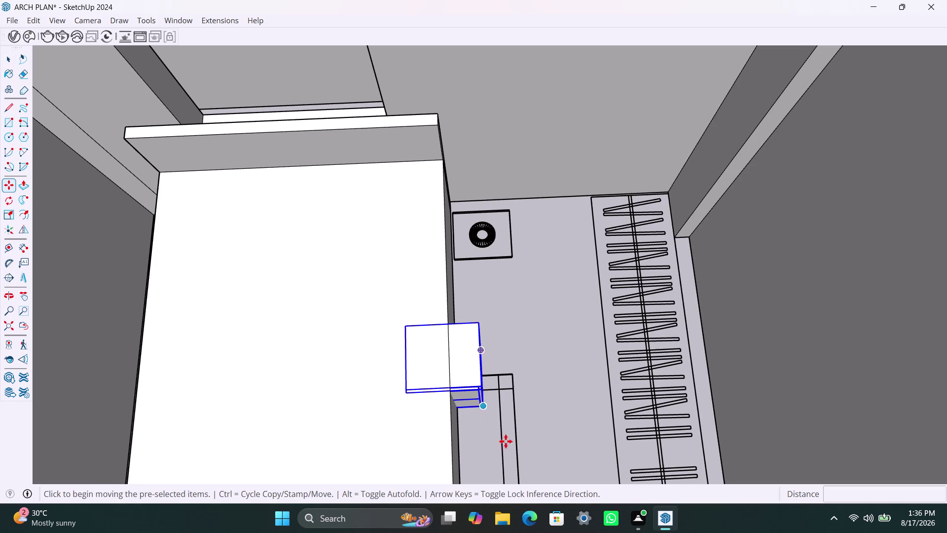
click(484, 408)
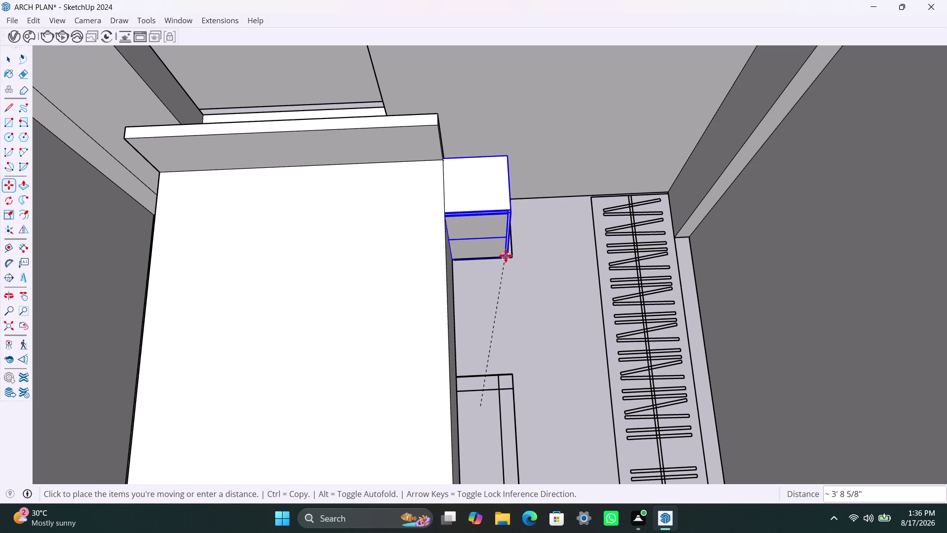
scroll(up, 3)
scroll(up, 3)
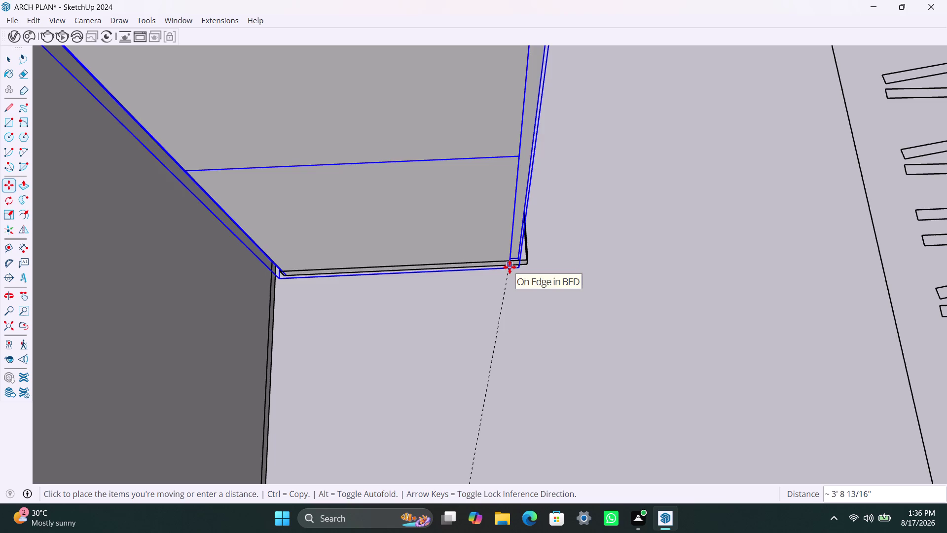
click(506, 279)
scroll(up, 3)
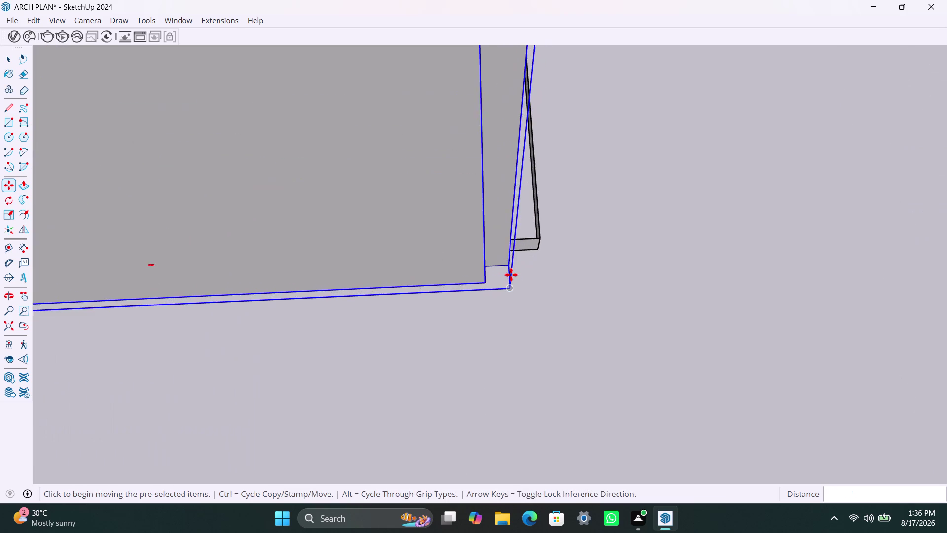
scroll(up, 3)
click(506, 257)
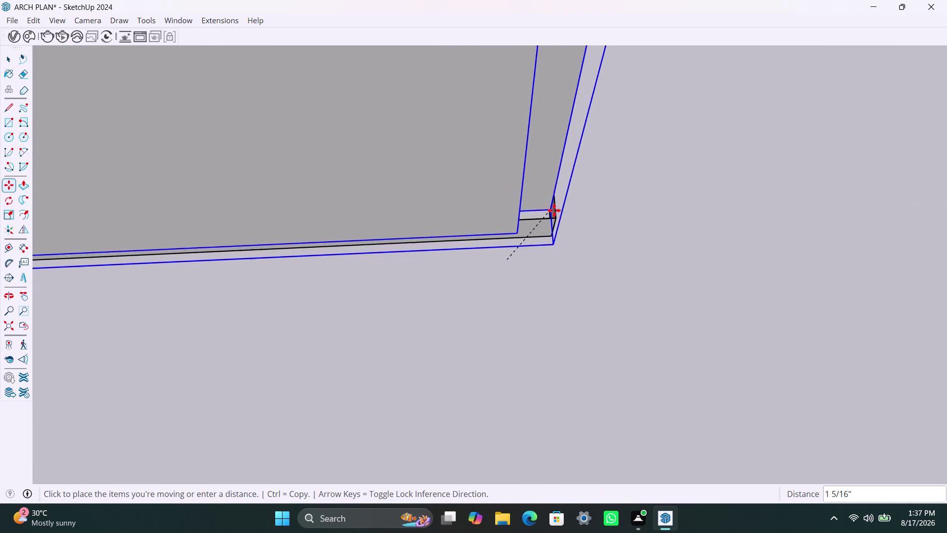
click(557, 217)
Orbit around the bed to check the cabinet's fit from both sides.
scroll(down, 3)
scroll(down, 3)
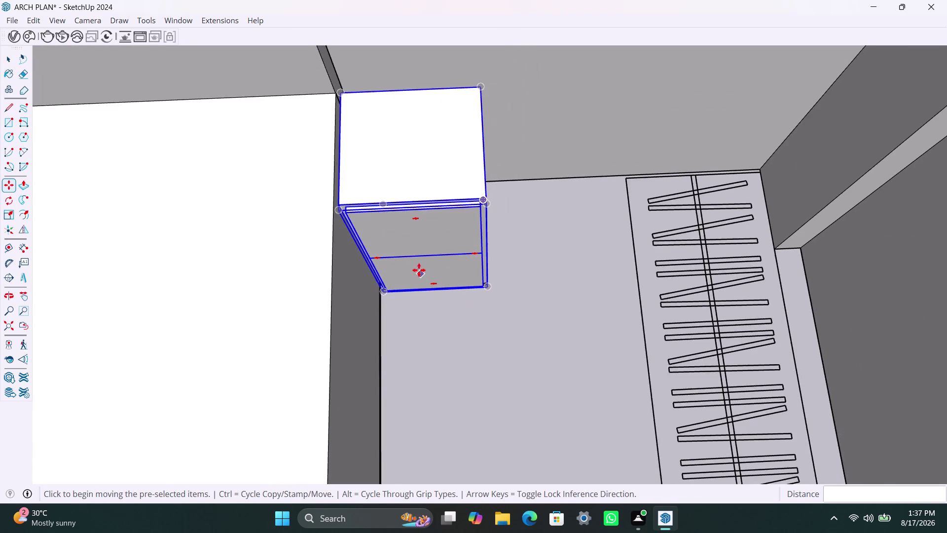
scroll(down, 3)
middle_drag(459, 308, 561, 308)
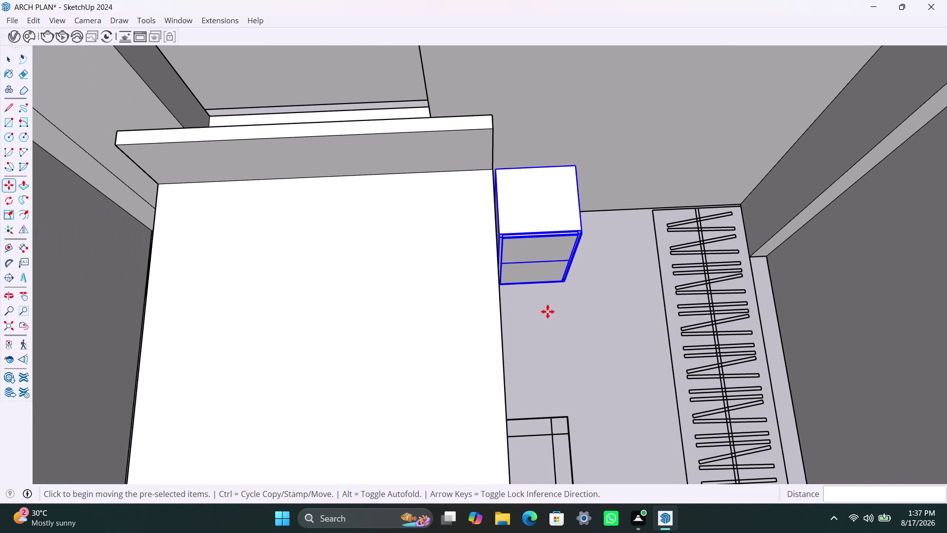
key(m)
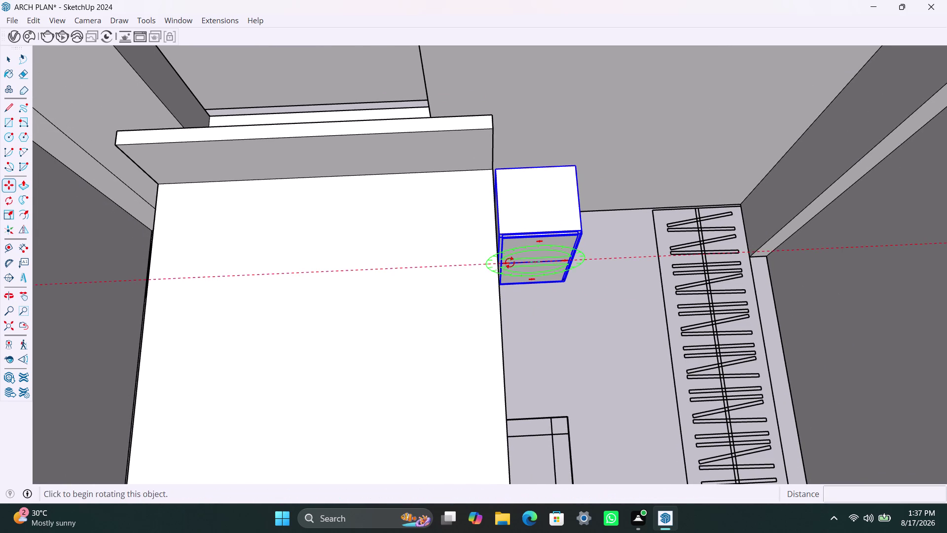
scroll(down, 3)
middle_drag(261, 310, 377, 310)
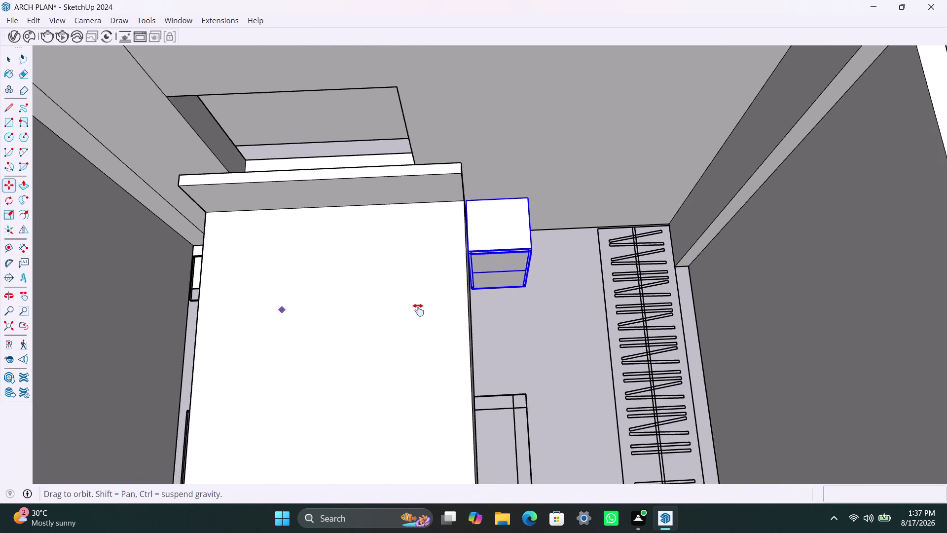
middle_drag(377, 309, 555, 309)
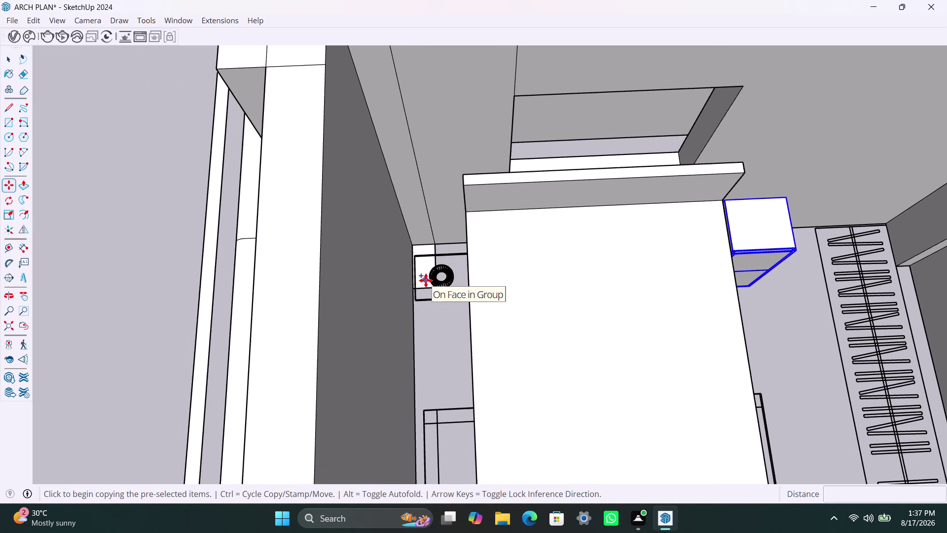
Copy the bedside cabinet to the corner by the round fixture.
key(ctrl+v)
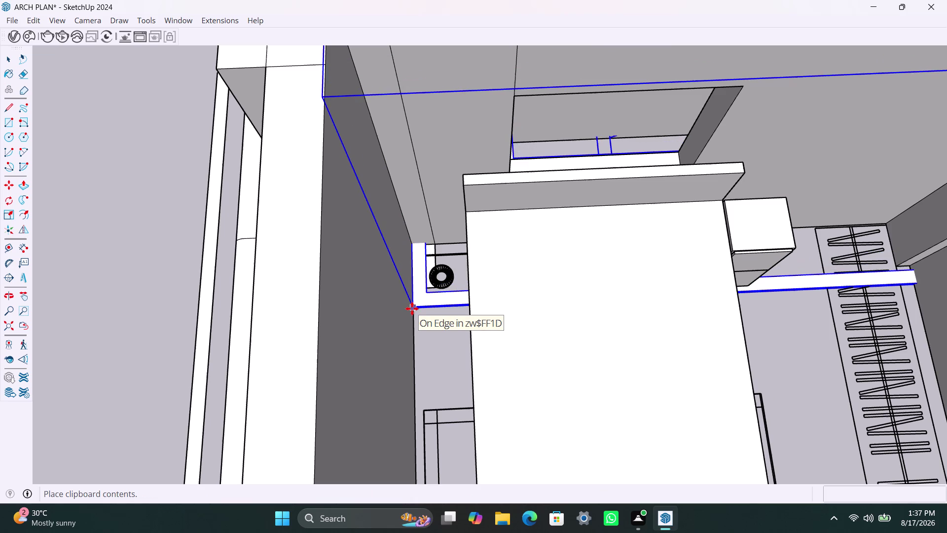
key(Escape)
key(space)
click(759, 236)
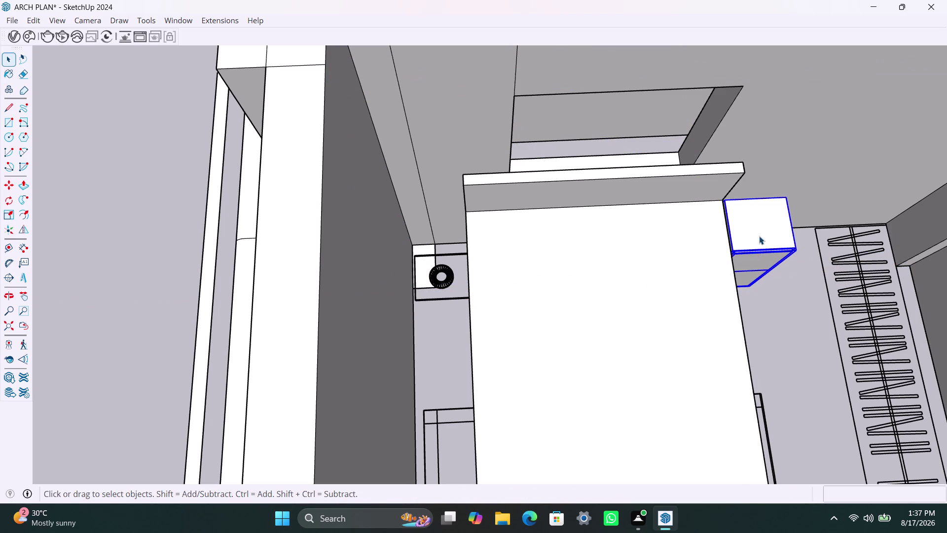
key(m)
click(759, 236)
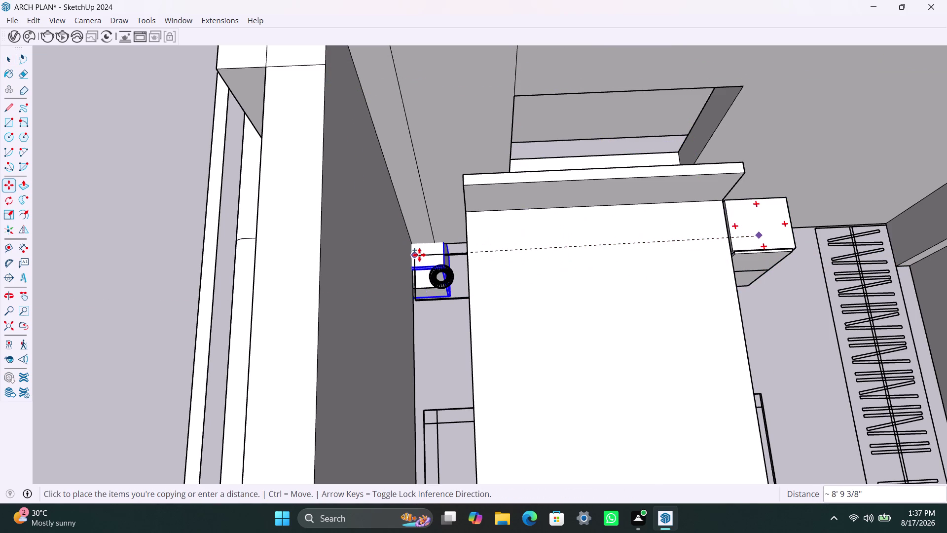
click(426, 258)
Snap the copy's bottom corner into the wall corner, shifting it about 1'1".
scroll(up, 3)
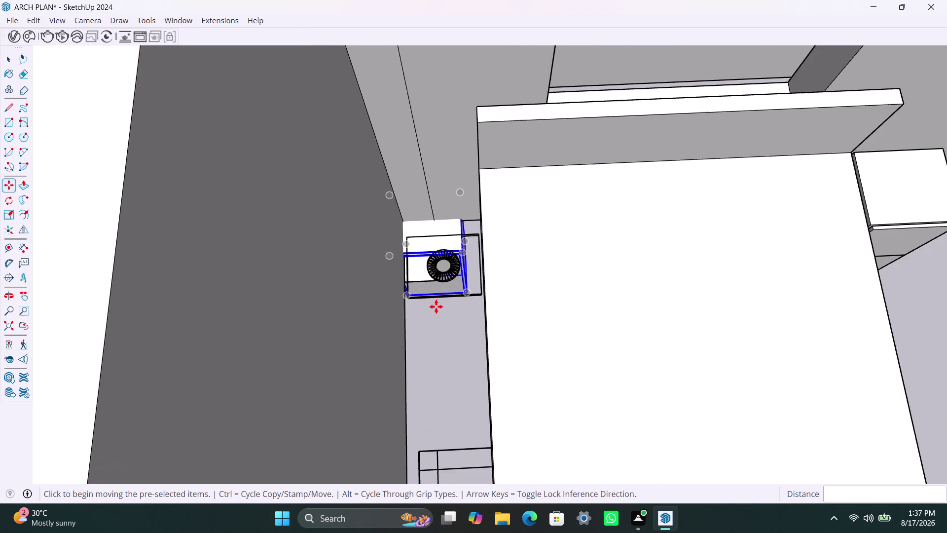
scroll(up, 3)
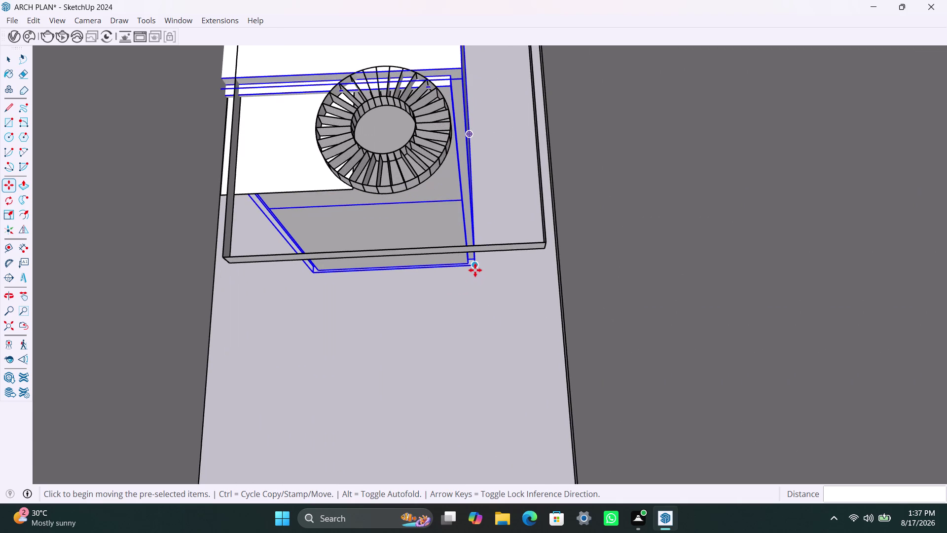
scroll(up, 3)
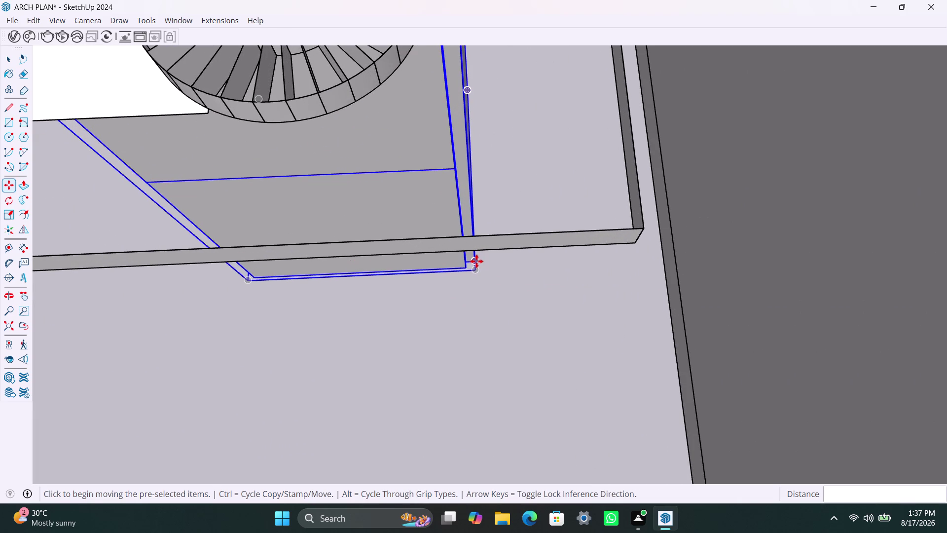
click(477, 261)
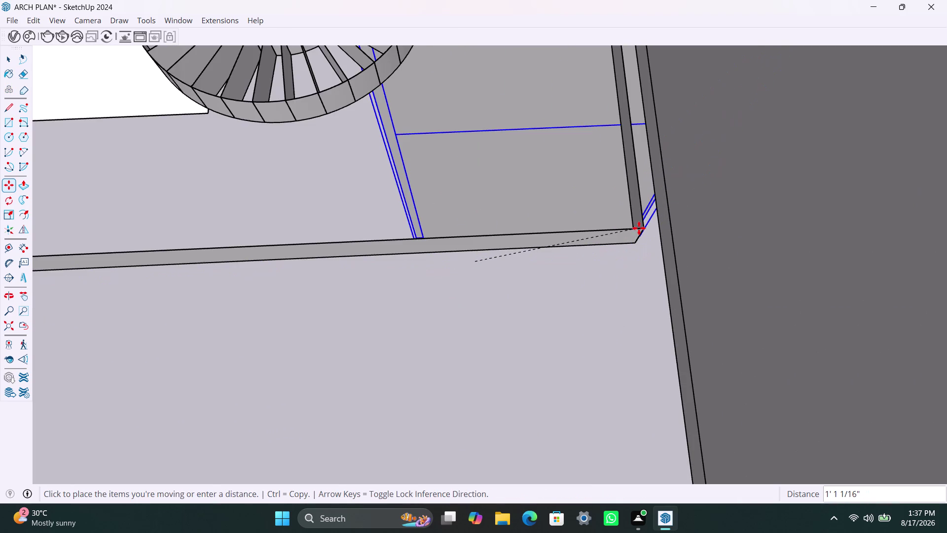
click(645, 229)
scroll(down, 3)
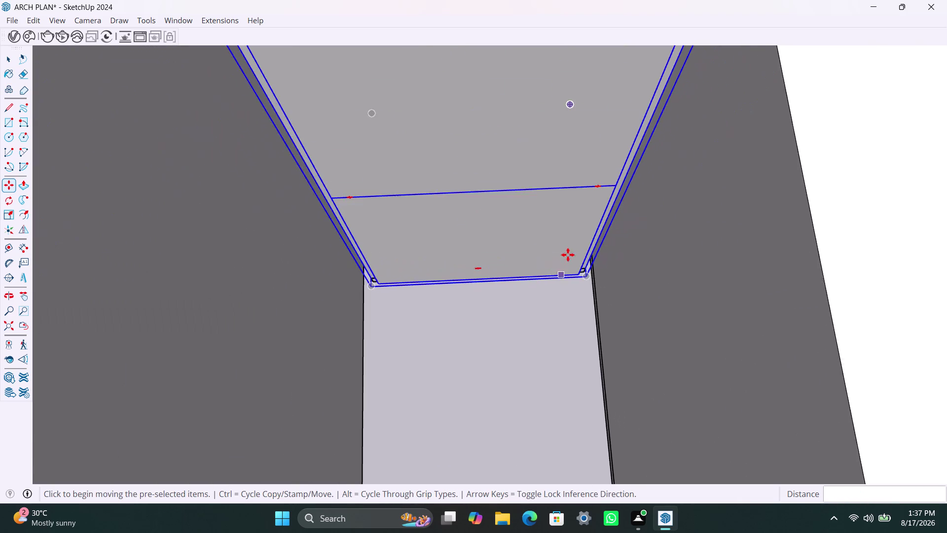
scroll(down, 3)
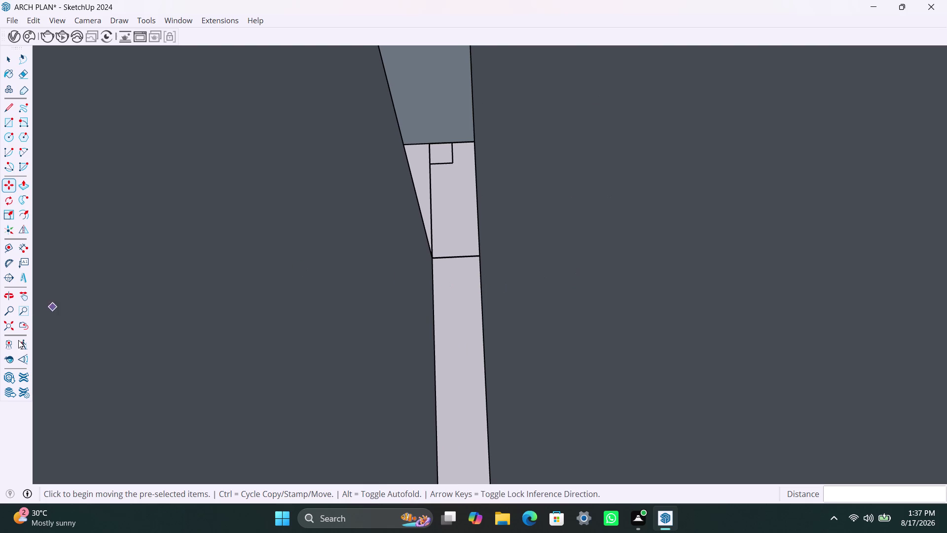
click(3, 328)
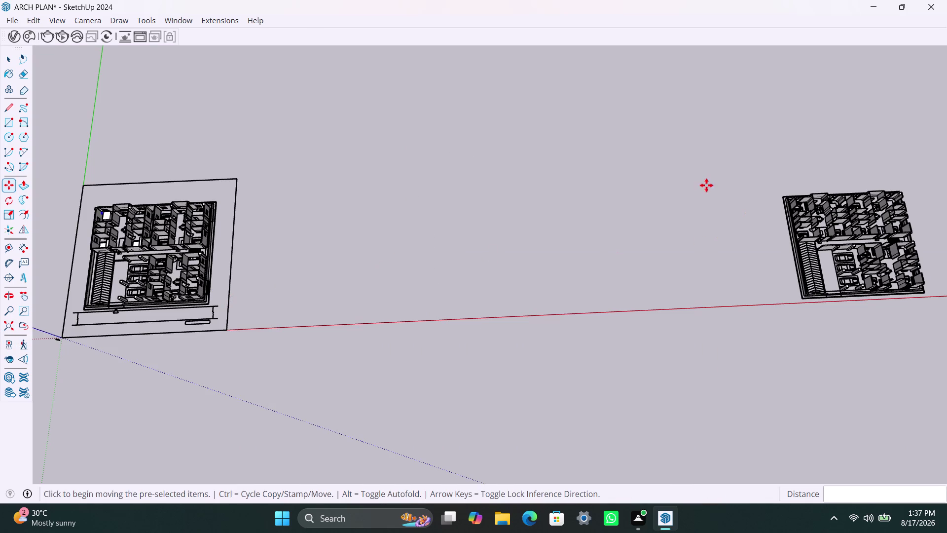
Zoom and orbit from the site overview into the bedroom and select its two-door wardrobe.
scroll(up, 3)
middle_drag(180, 253, 572, 293)
scroll(up, 3)
key(space)
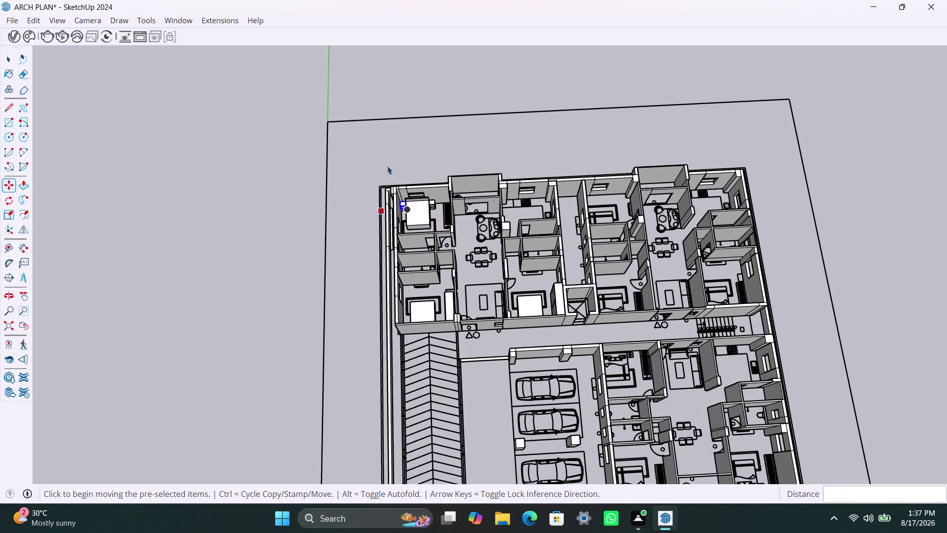
click(370, 133)
scroll(up, 3)
scroll(up, 3)
middle_drag(440, 293, 413, 300)
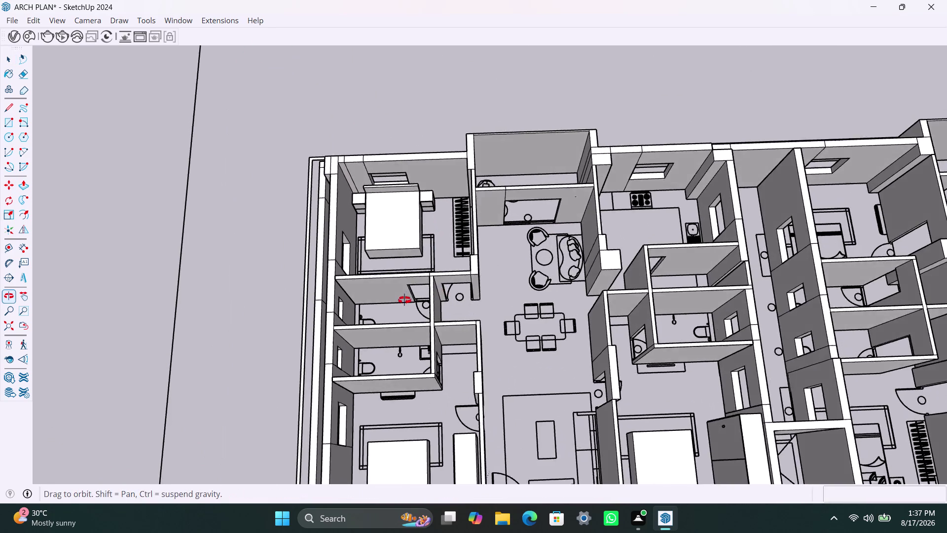
middle_drag(413, 300, 144, 353)
scroll(up, 3)
middle_drag(358, 311, 365, 315)
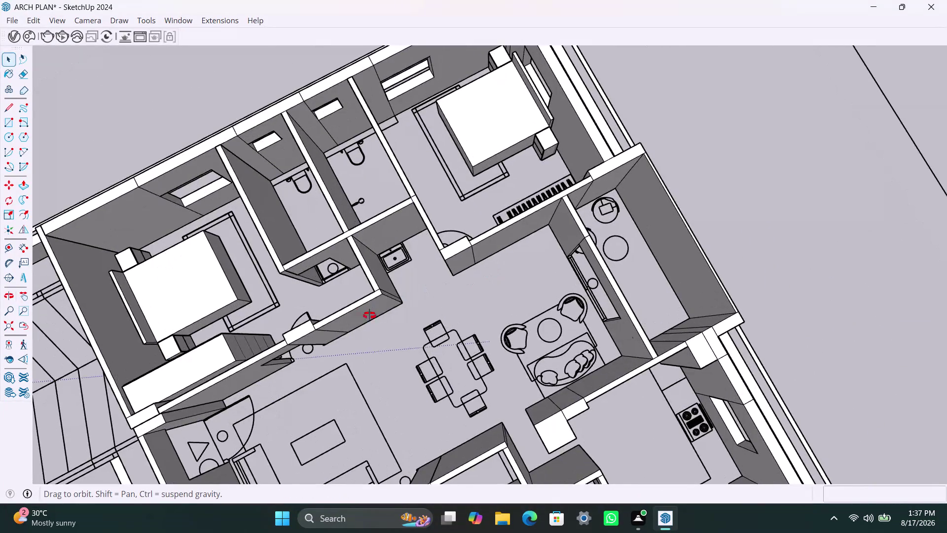
middle_drag(365, 314, 675, 266)
scroll(down, 3)
middle_drag(483, 344, 749, 290)
scroll(up, 3)
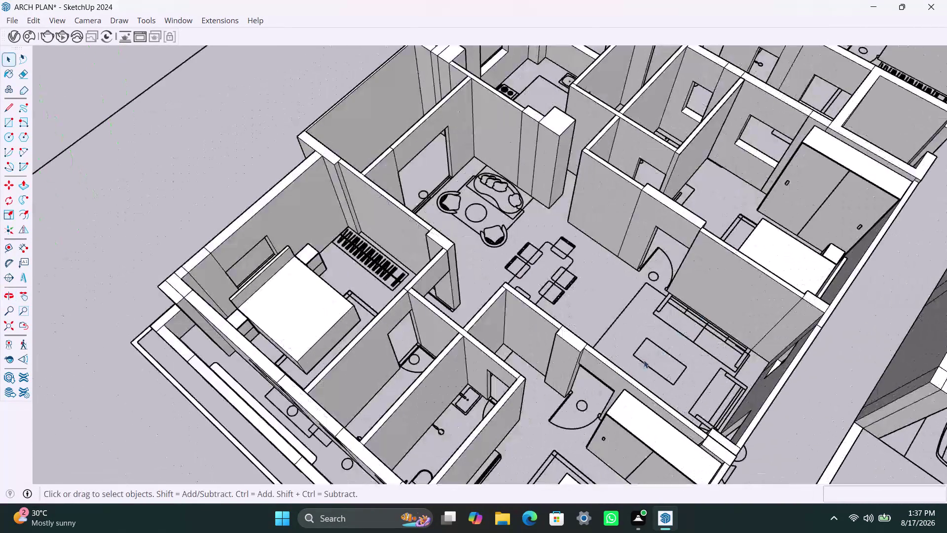
middle_drag(614, 378, 676, 331)
scroll(down, 3)
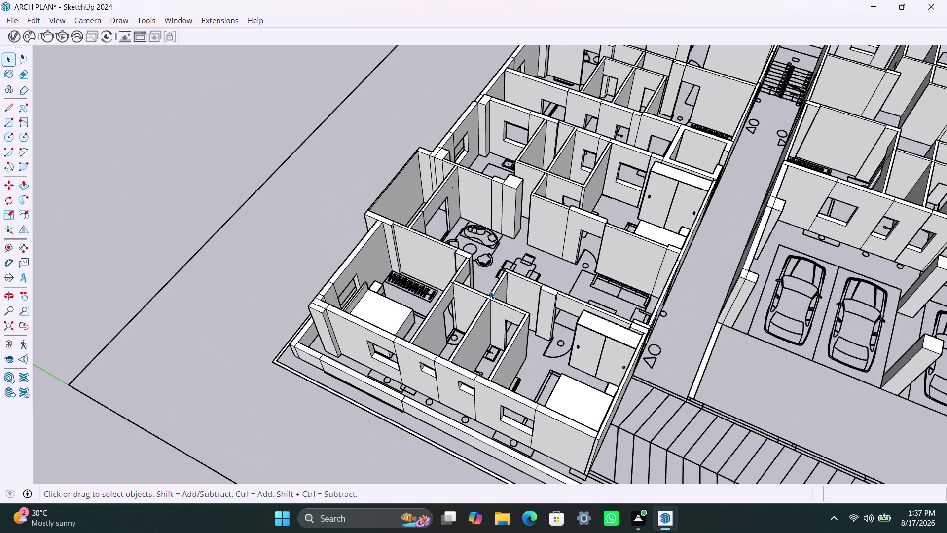
middle_drag(502, 293, 630, 299)
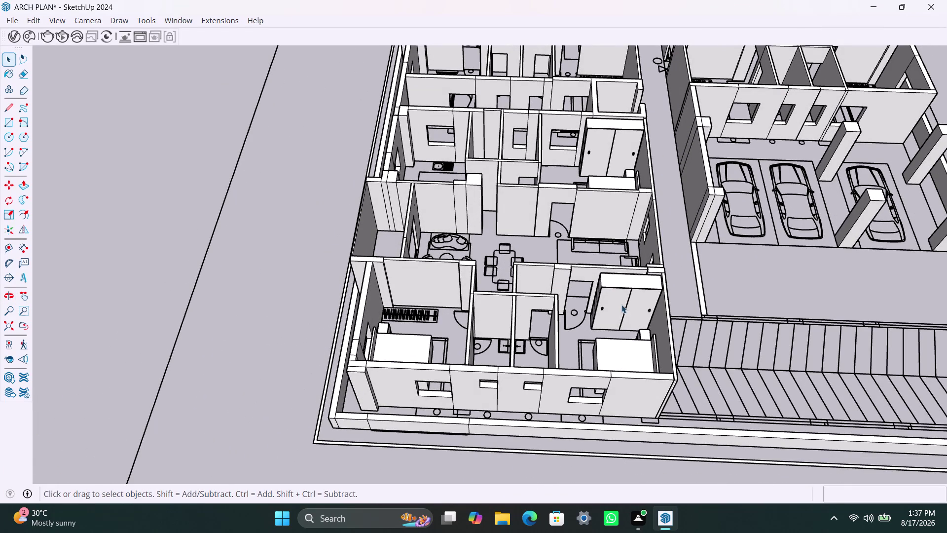
click(620, 303)
Move the two-door wardrobe by its bottom corner onto the bedroom wall edge.
scroll(up, 3)
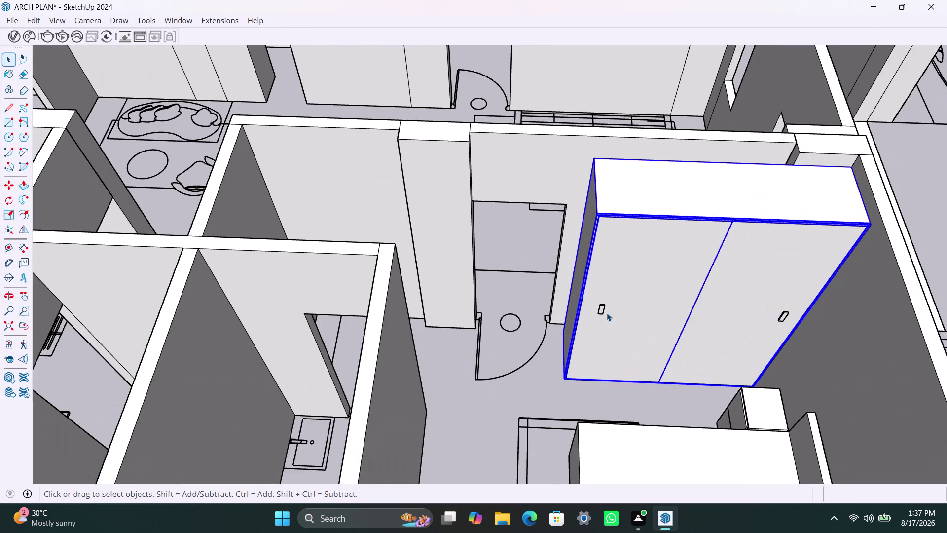
click(598, 311)
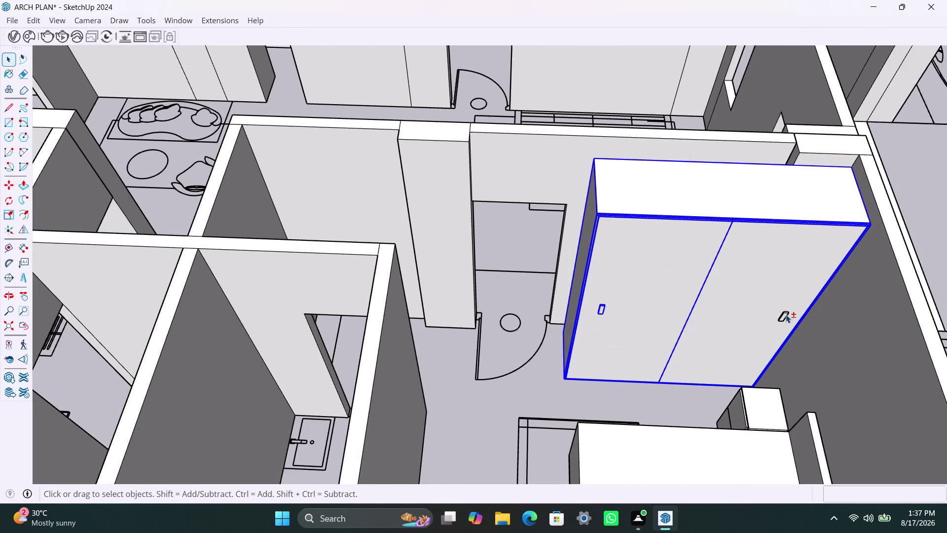
click(786, 313)
key(m)
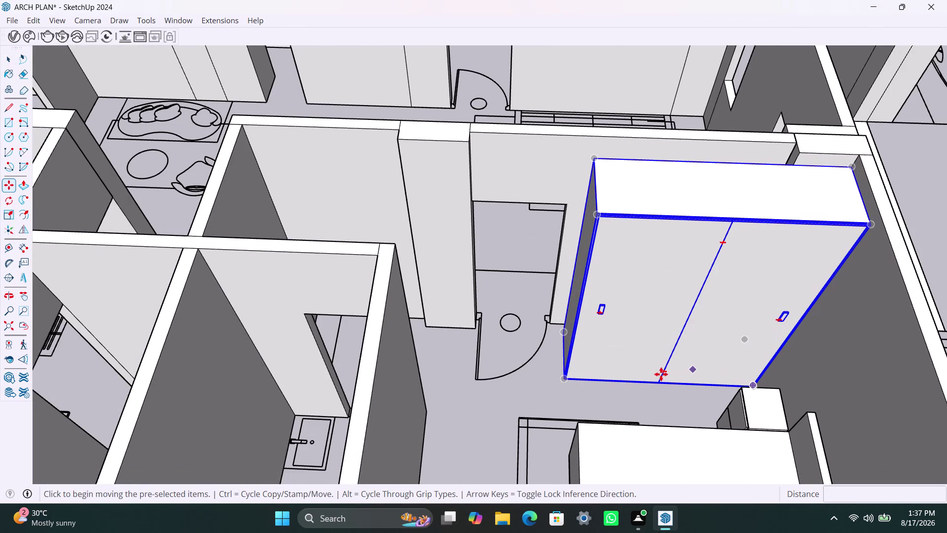
click(568, 376)
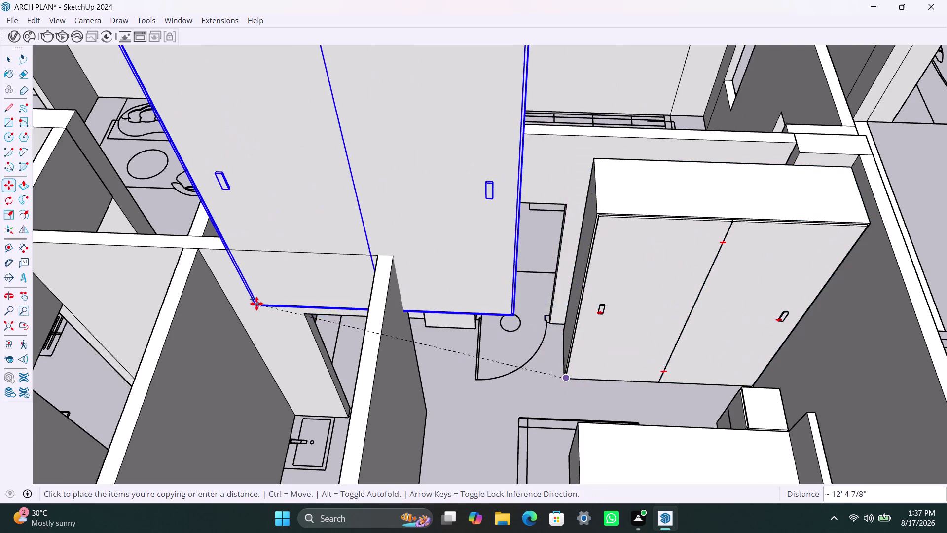
scroll(down, 3)
scroll(down, 3)
middle_drag(296, 328, 806, 348)
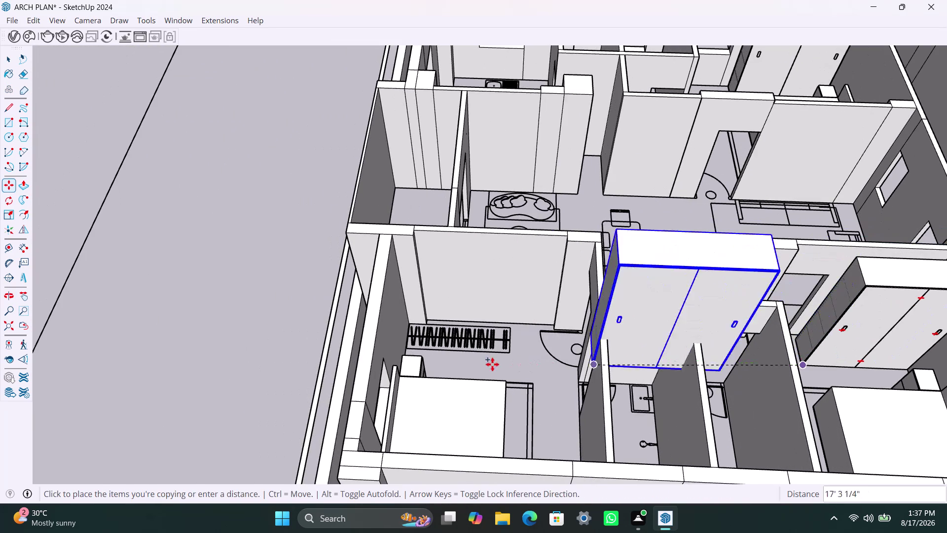
scroll(up, 3)
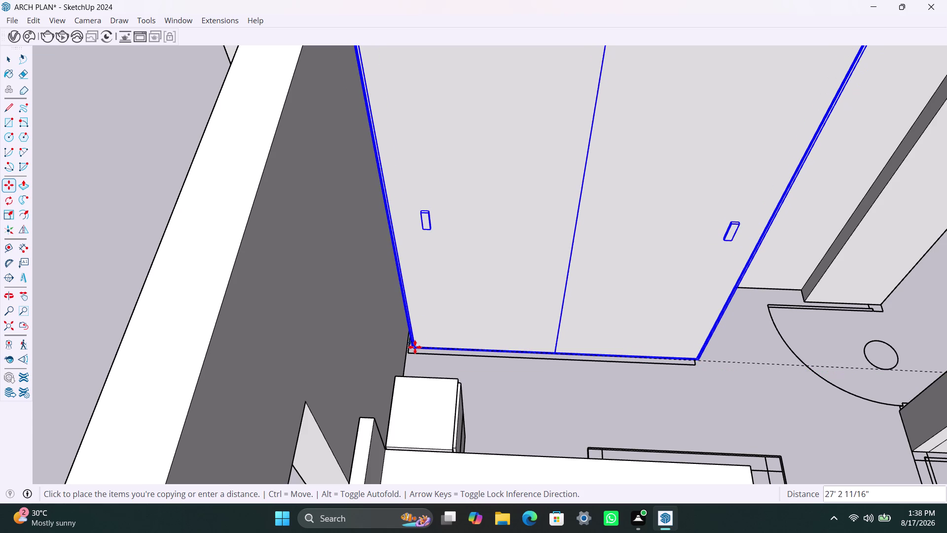
click(413, 347)
scroll(up, 3)
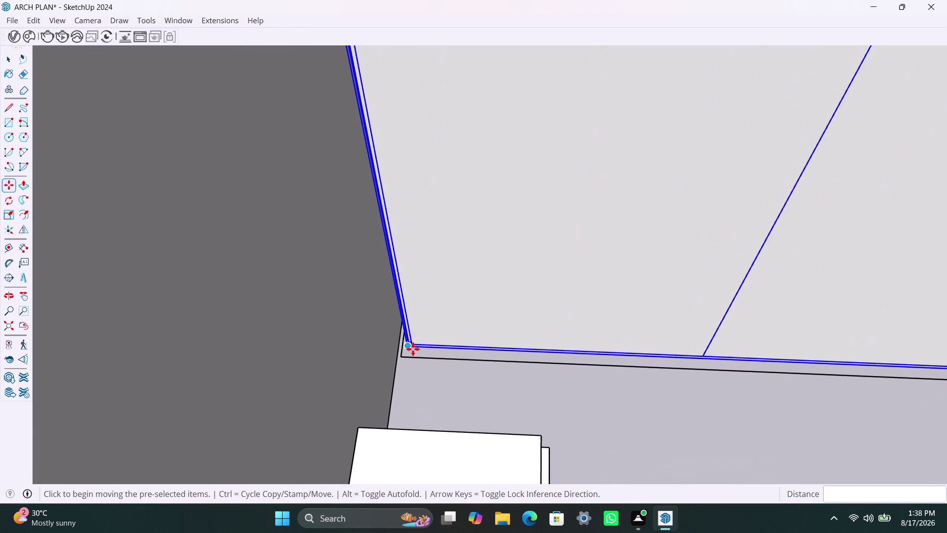
click(410, 347)
click(401, 353)
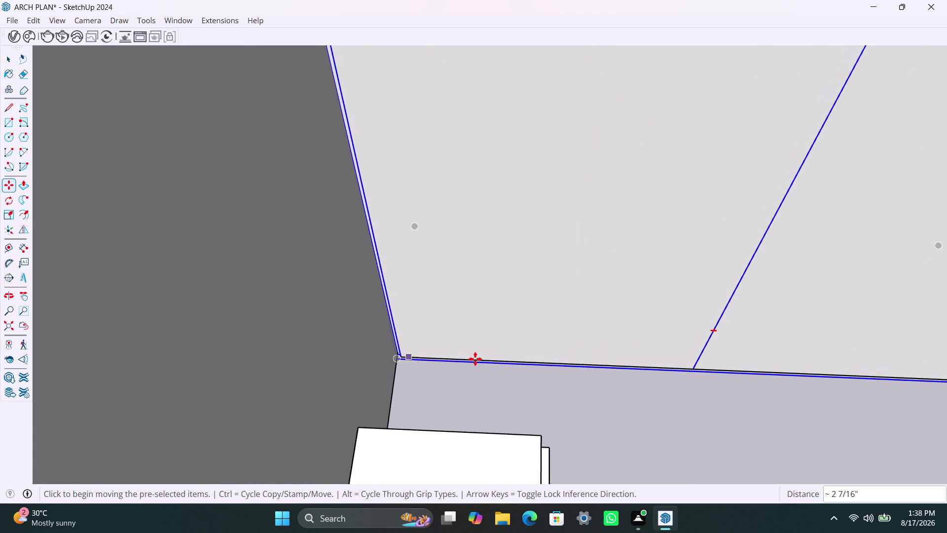
Inspect the wardrobe's gap to the wall and set it flush into the corner.
scroll(down, 3)
scroll(down, 3)
scroll(down, 3)
middle_drag(814, 369, 508, 350)
scroll(up, 3)
middle_drag(485, 366, 485, 366)
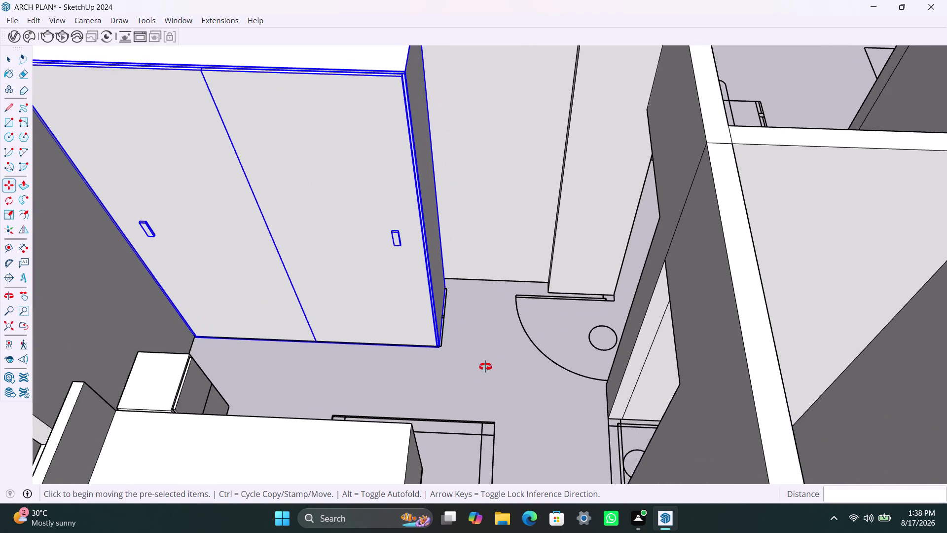
middle_drag(485, 366, 446, 400)
scroll(up, 3)
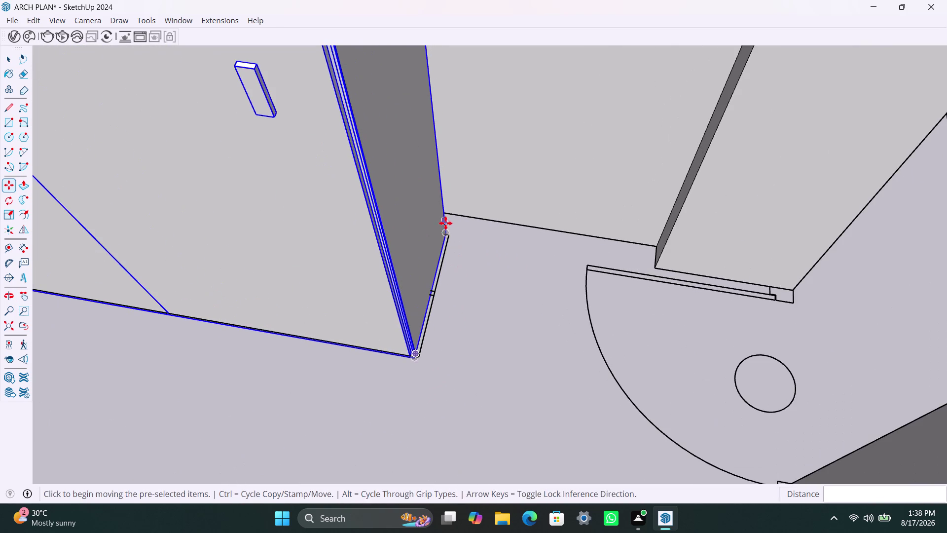
click(450, 230)
click(452, 237)
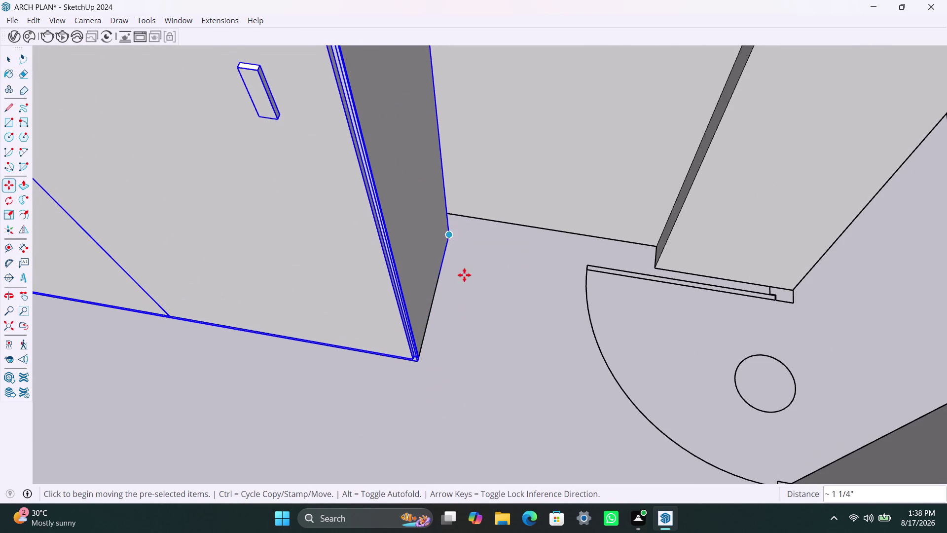
scroll(up, 3)
scroll(up, 3)
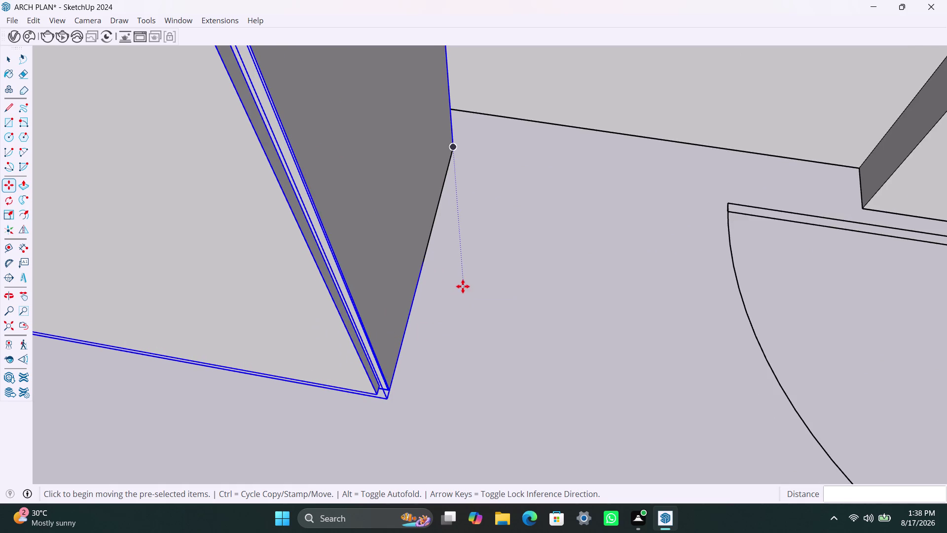
scroll(down, 3)
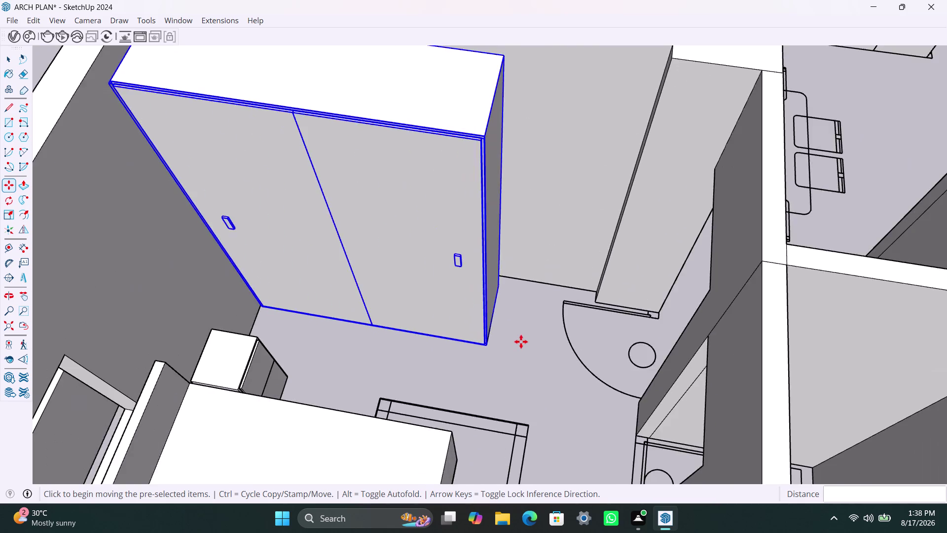
scroll(down, 3)
Save the model, clear the selection, and zoom back out over the house plan.
key(Escape)
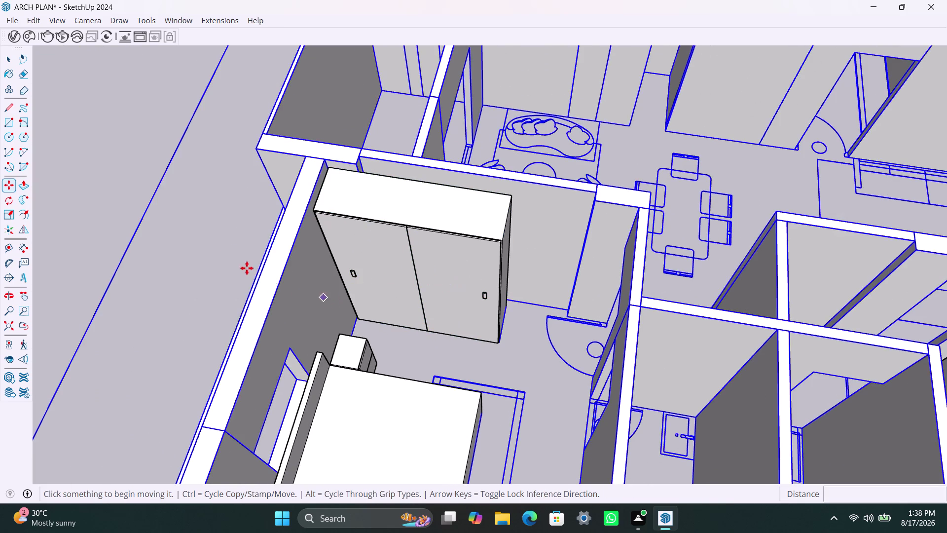
key(space)
click(219, 221)
scroll(down, 3)
scroll(down, 3)
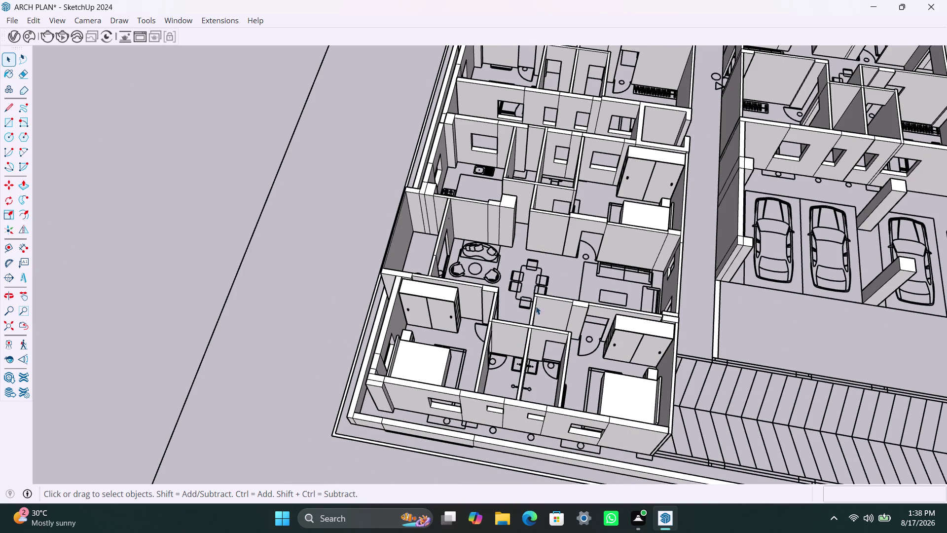
key(ctrl+s)
scroll(up, 3)
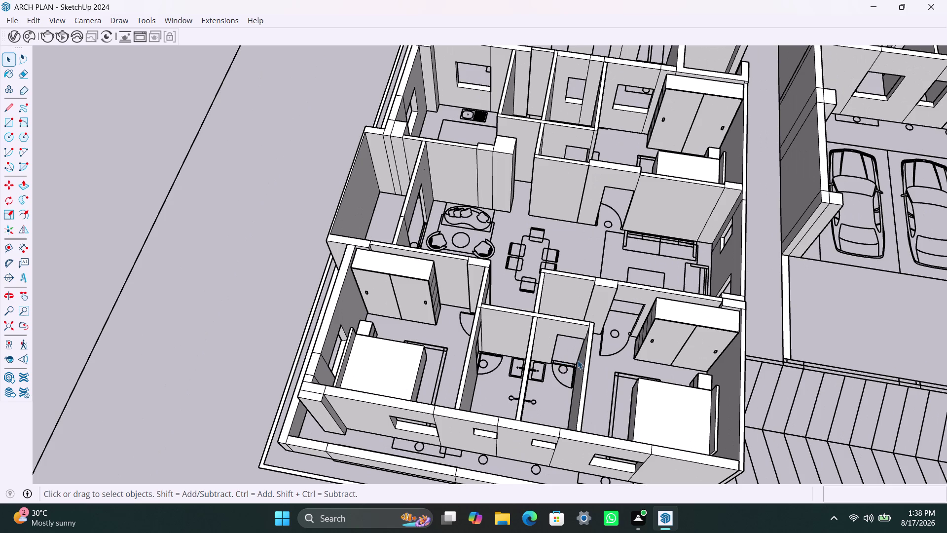
scroll(down, 3)
scroll(up, 3)
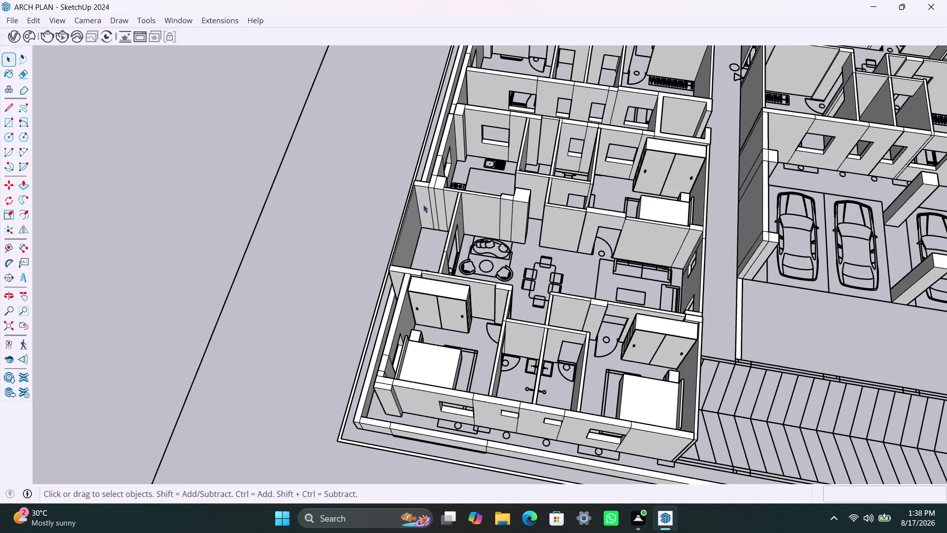
scroll(down, 3)
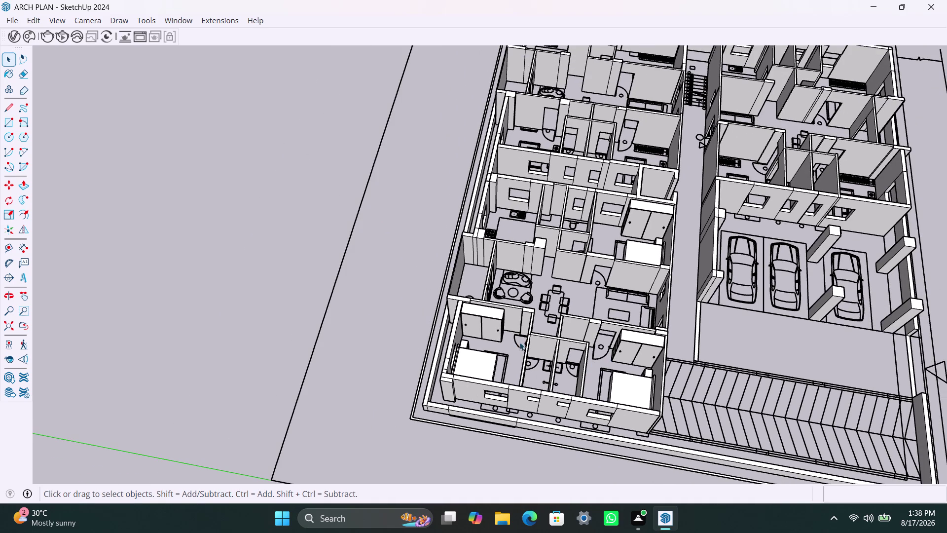
middle_drag(520, 346, 727, 396)
middle_drag(495, 356, 525, 364)
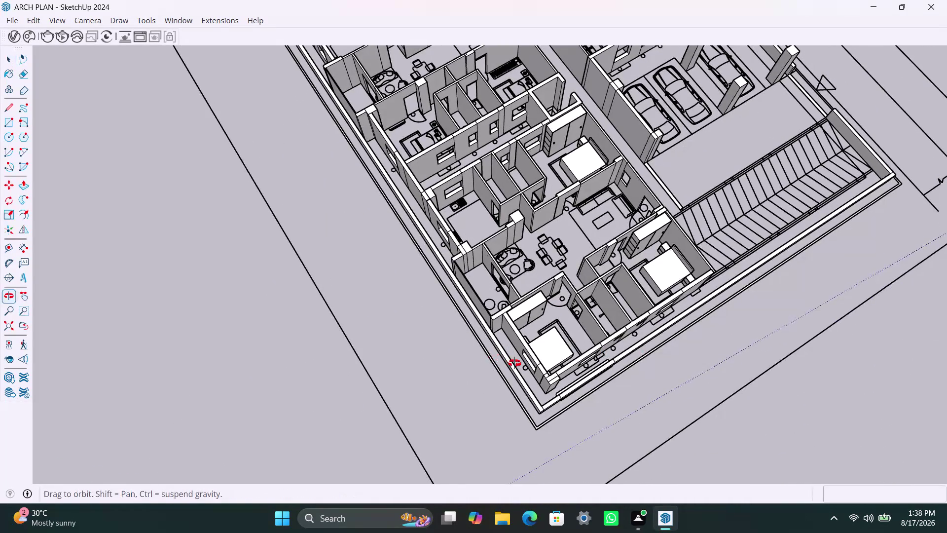
middle_drag(525, 364, 812, 360)
middle_drag(494, 266, 567, 285)
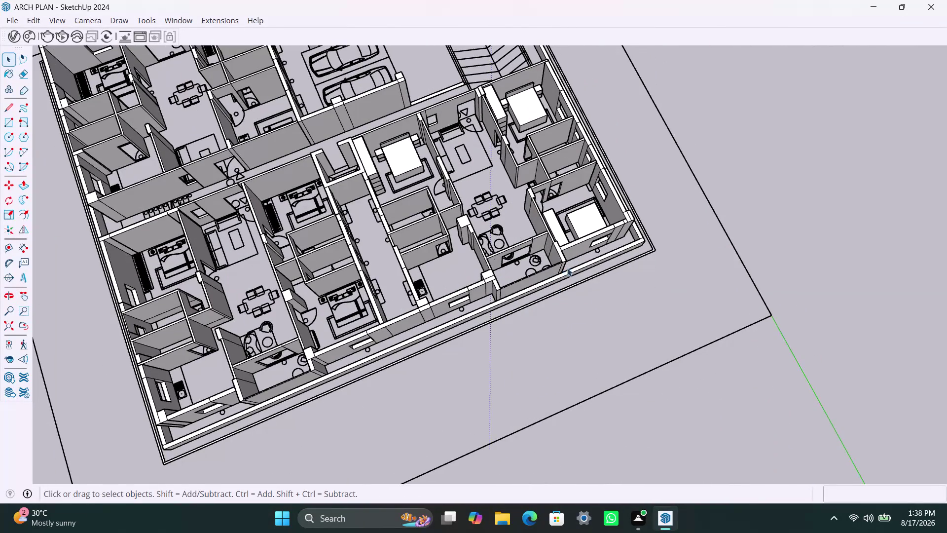
middle_drag(613, 280, 605, 369)
scroll(up, 3)
middle_drag(557, 336, 442, 341)
scroll(up, 3)
middle_drag(501, 277, 495, 281)
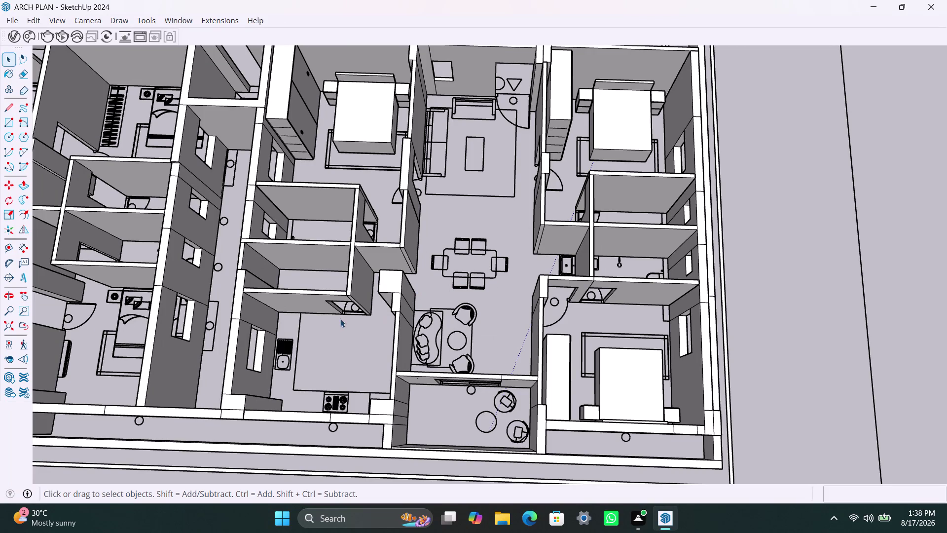
middle_drag(371, 326, 551, 329)
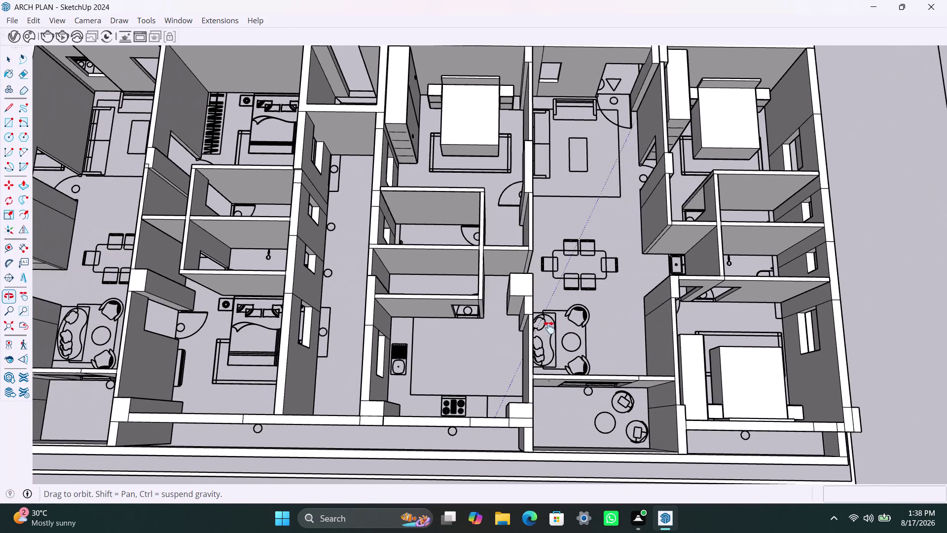
middle_drag(552, 329, 554, 328)
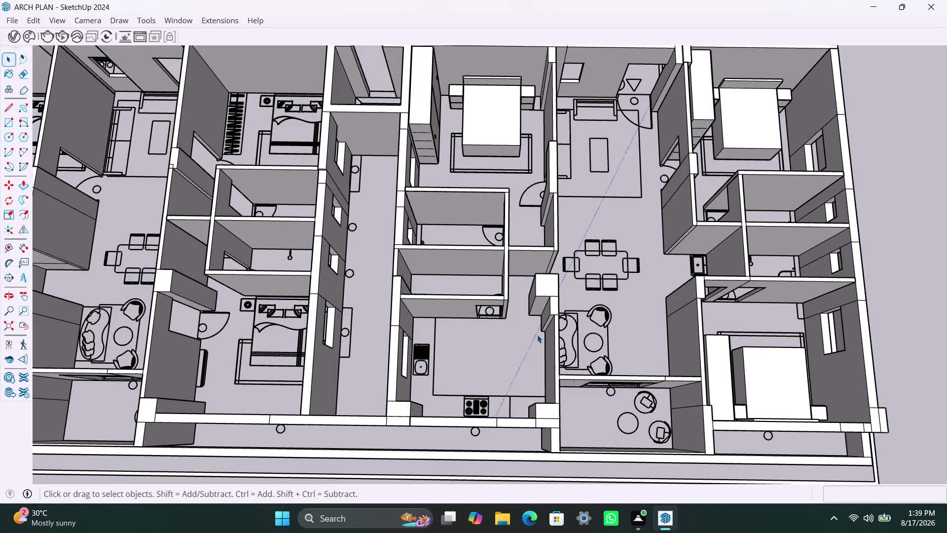
Orbit and zoom in until the kitchen's stove and sink are centred in view.
middle_drag(545, 336, 322, 343)
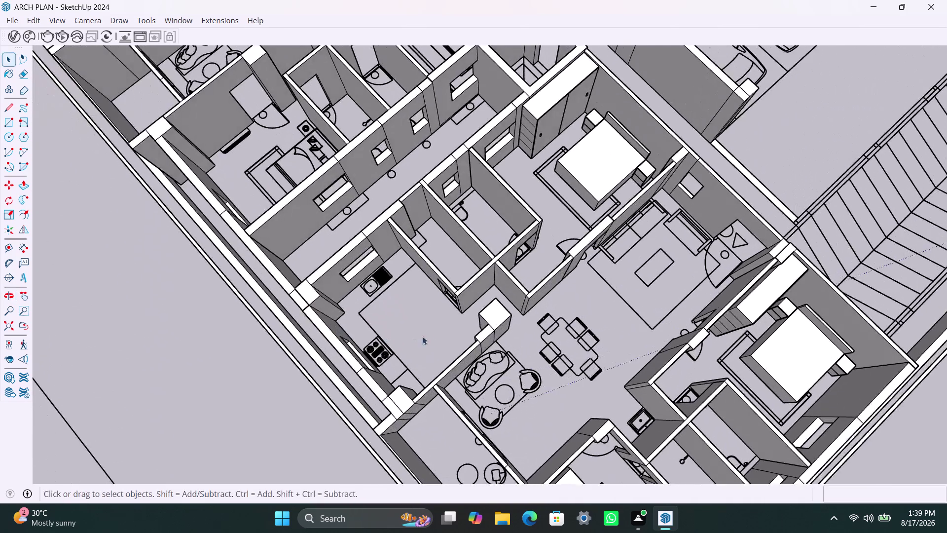
scroll(up, 3)
middle_drag(486, 356, 257, 346)
scroll(up, 3)
middle_drag(492, 370, 337, 378)
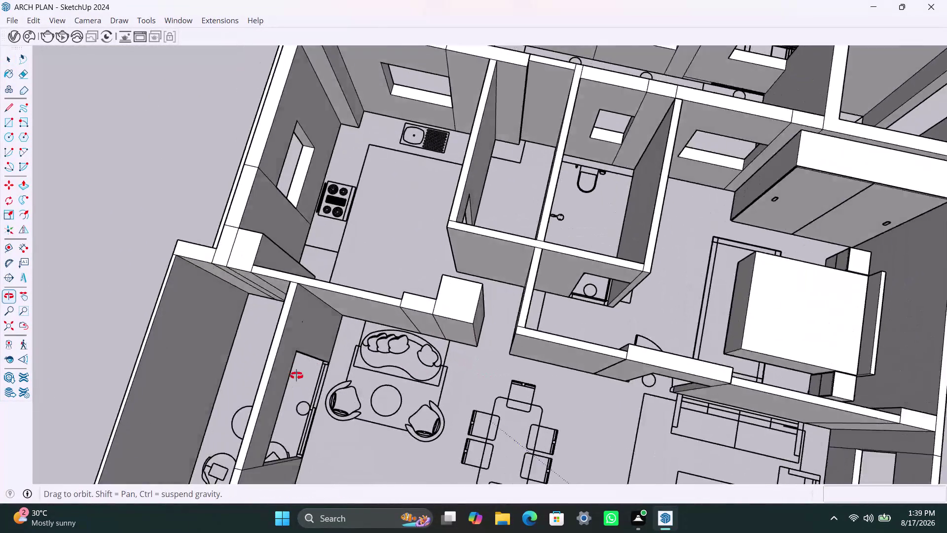
middle_drag(337, 379, 257, 365)
scroll(up, 3)
middle_drag(470, 318, 329, 355)
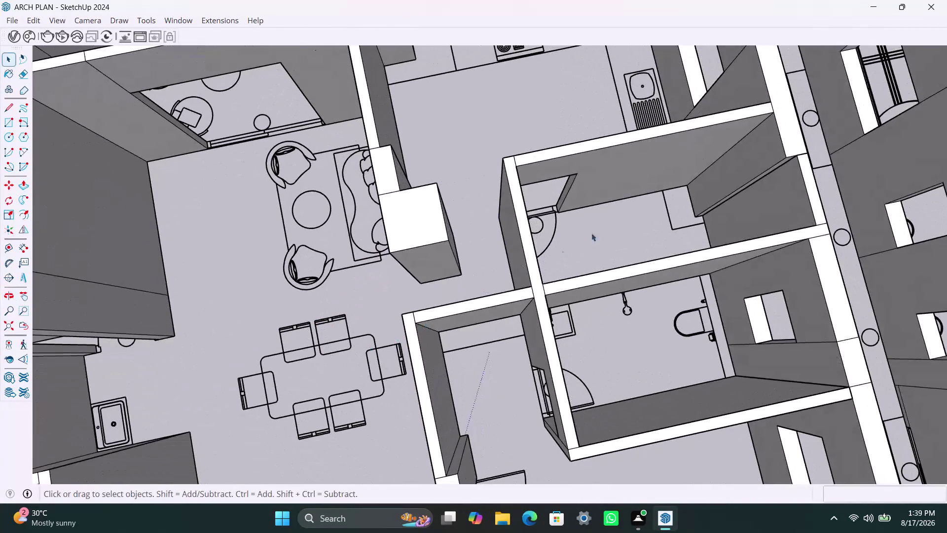
middle_drag(495, 197, 447, 337)
scroll(up, 3)
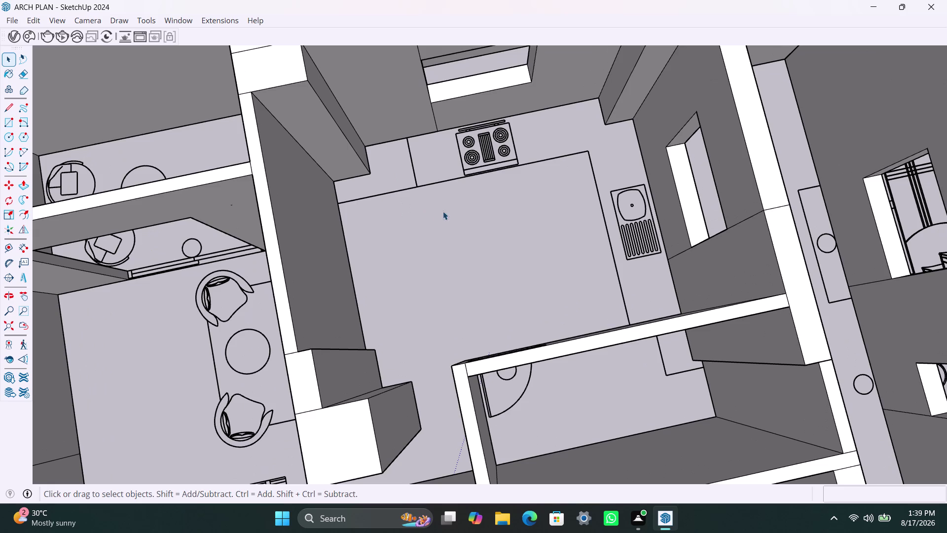
middle_drag(443, 211, 415, 222)
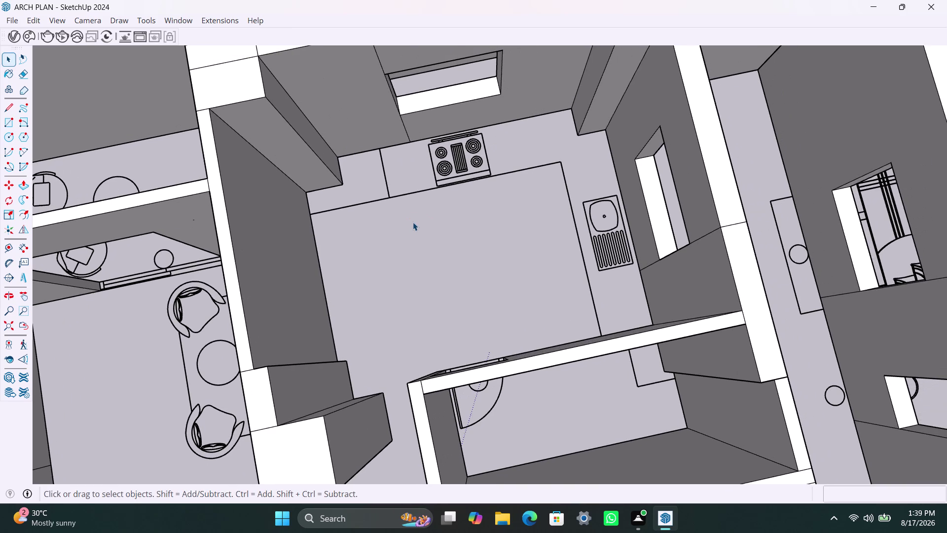
Trace the L-shaped counter outline beside the stove with lines, closing it into a face.
key(r)
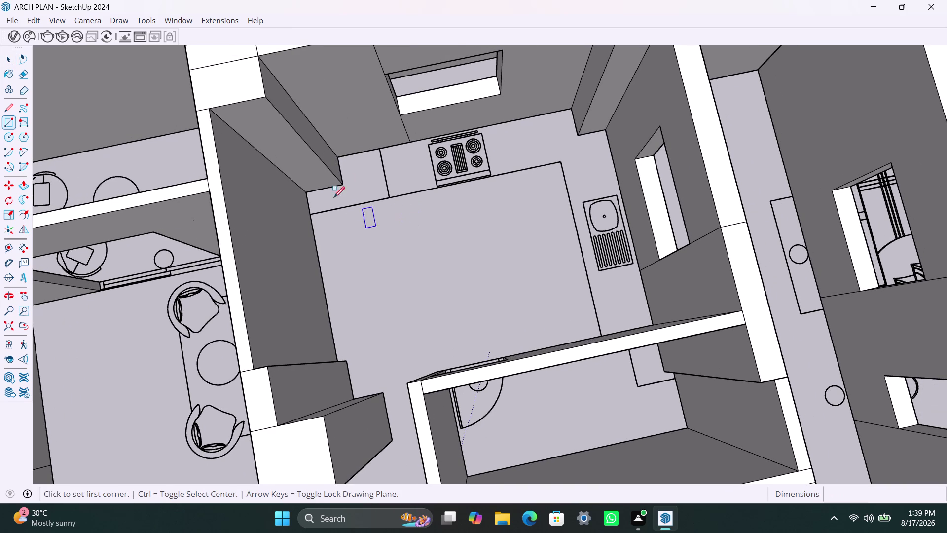
click(306, 193)
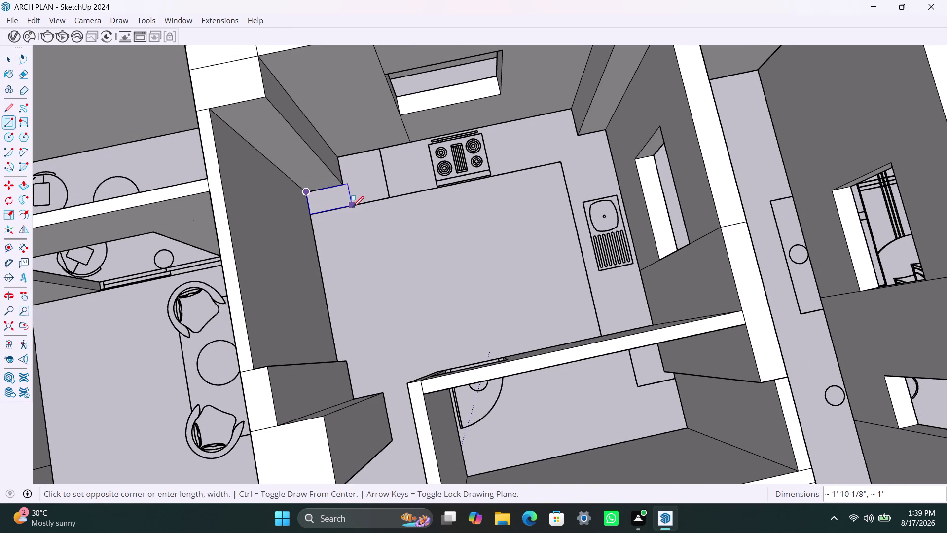
key(Escape)
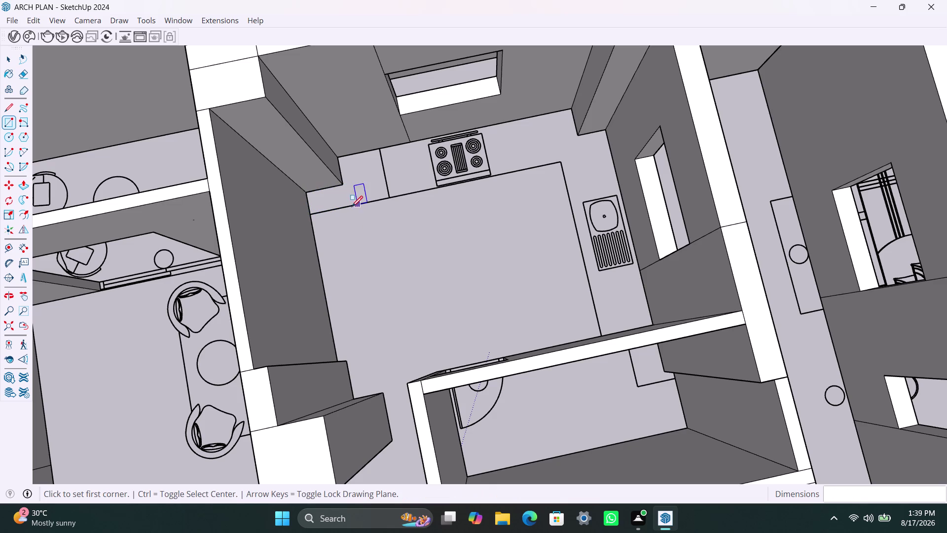
key(l)
click(305, 192)
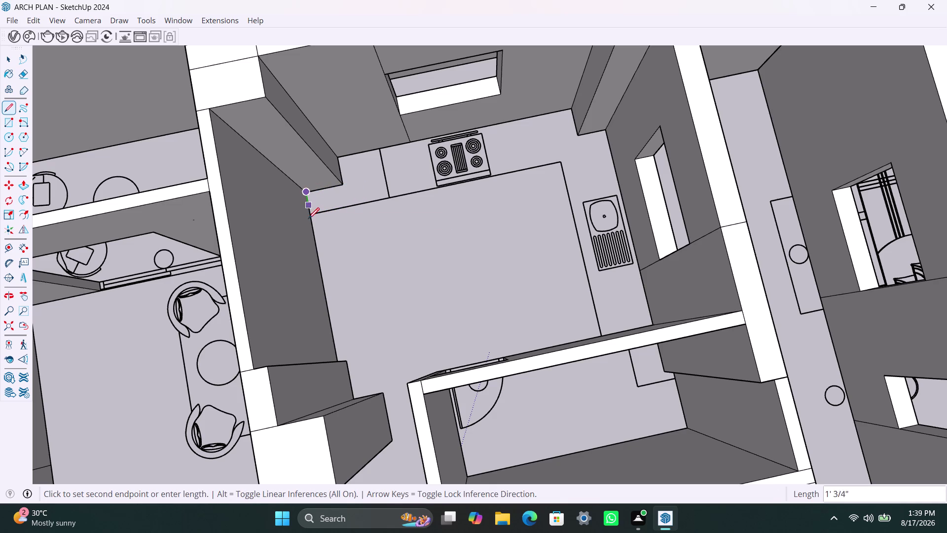
click(311, 214)
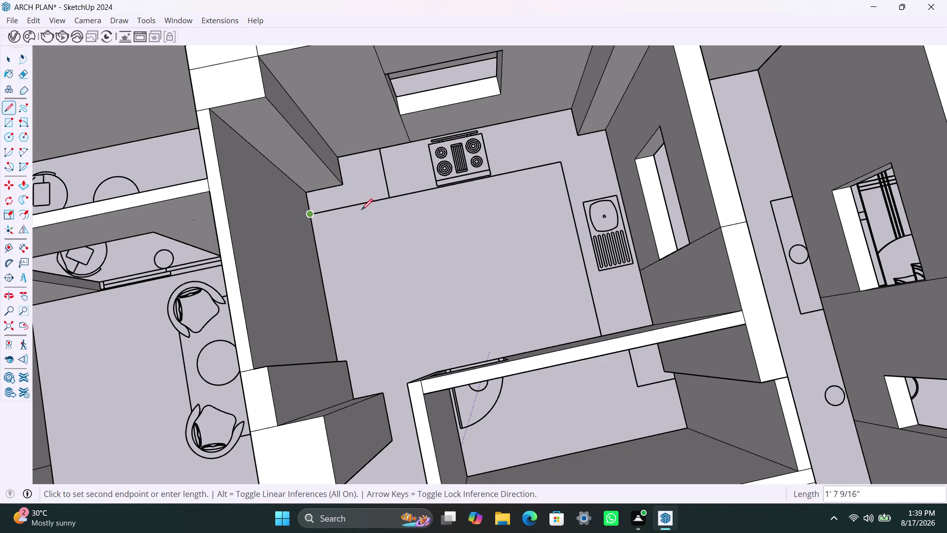
click(388, 198)
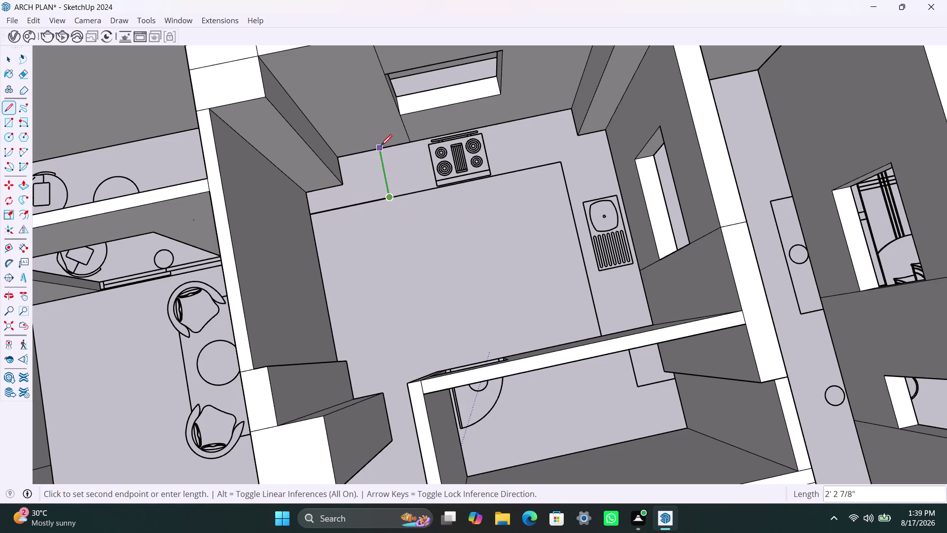
click(381, 145)
click(341, 154)
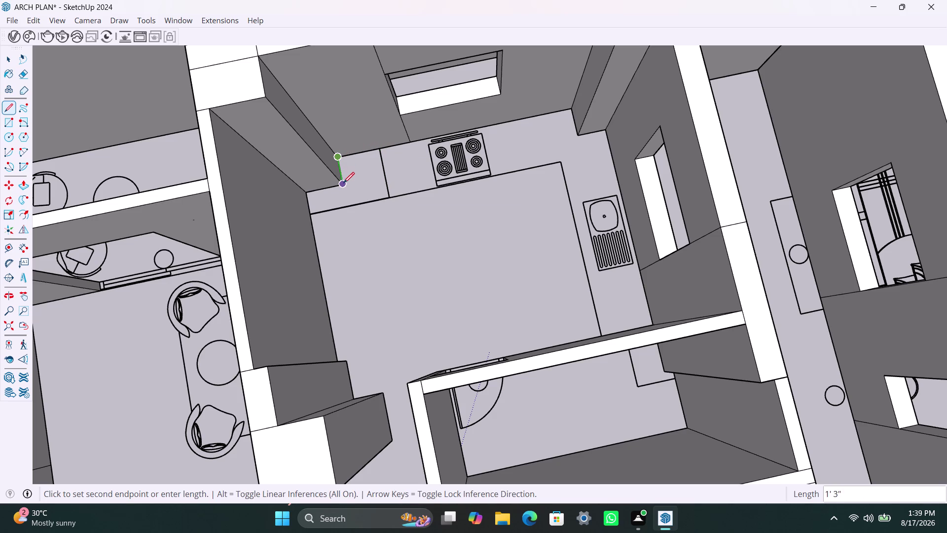
click(343, 183)
click(311, 192)
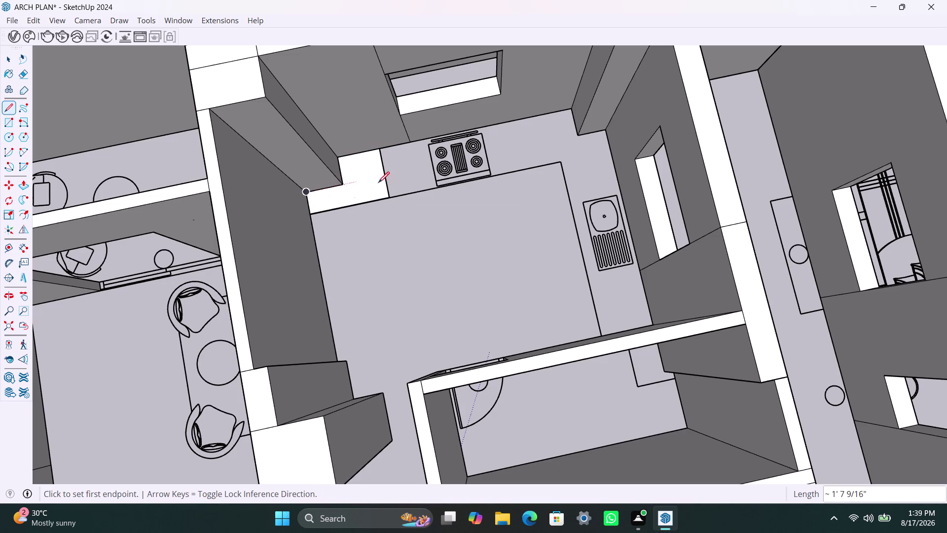
key(space)
Make the L-shaped counter face a group and raise it 40 mm.
double_click(356, 177)
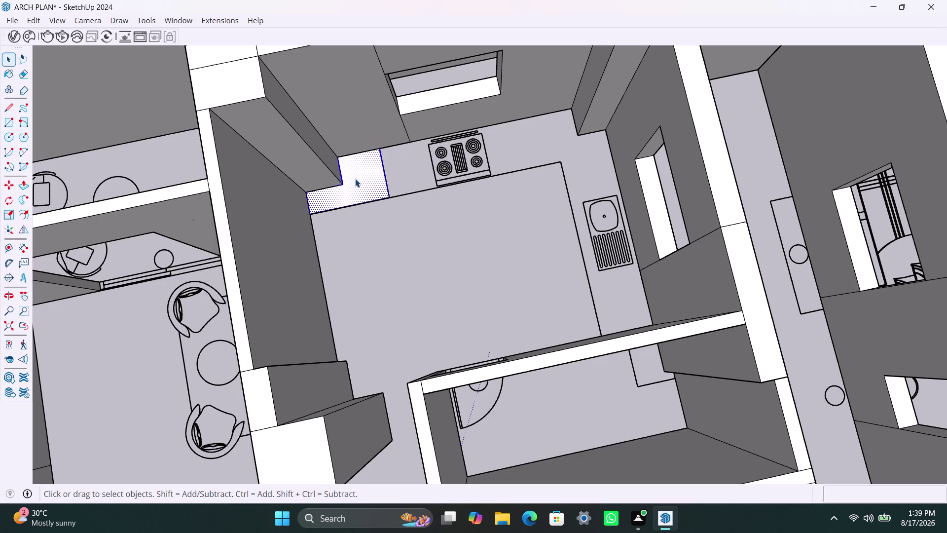
right_click(355, 178)
click(397, 292)
double_click(353, 185)
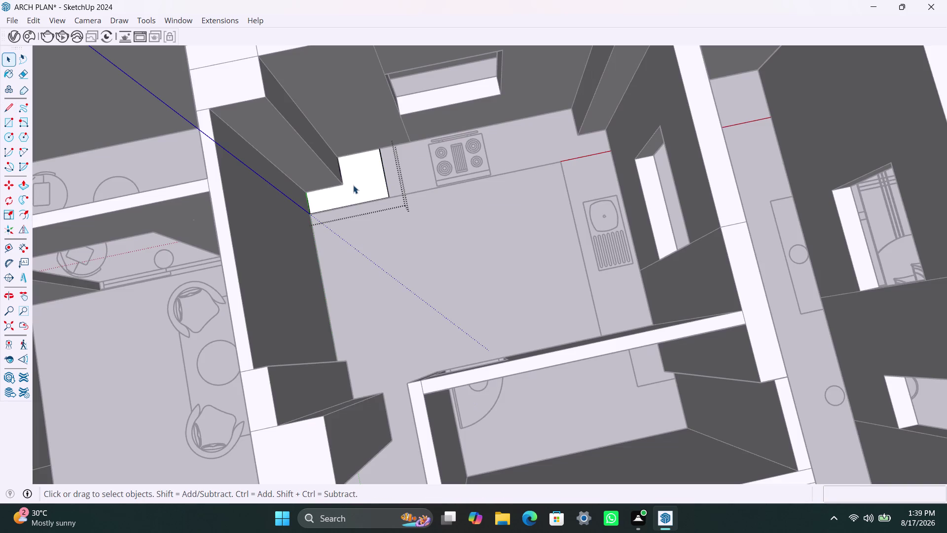
click(353, 185)
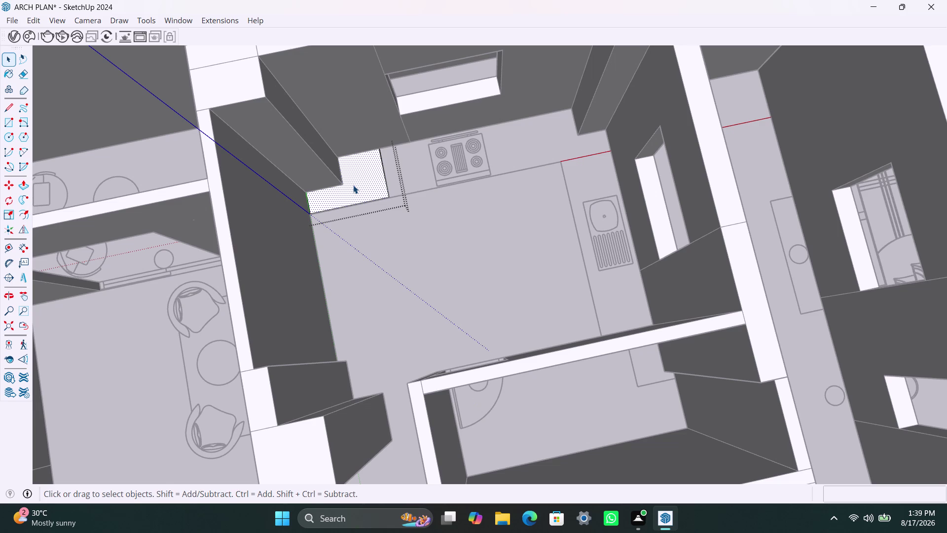
key(p)
click(353, 185)
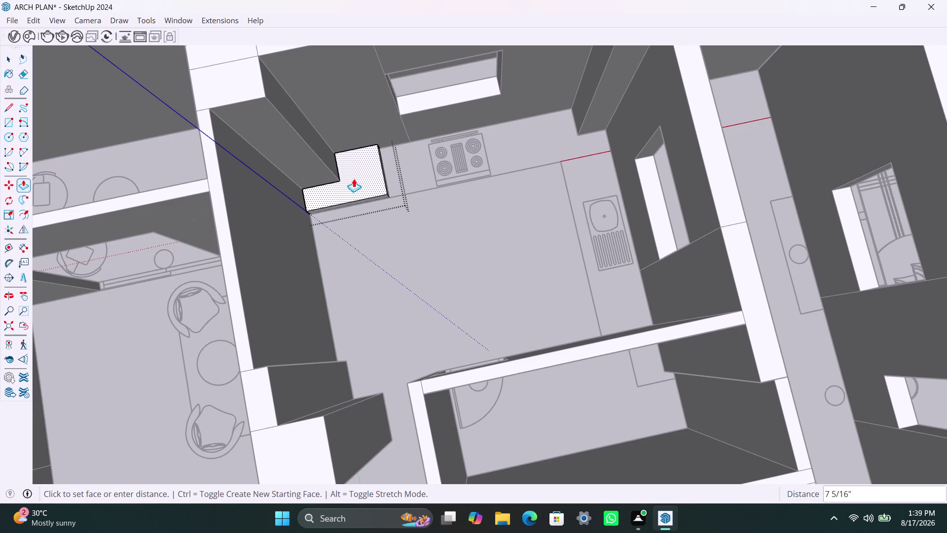
text(40)
text(mm)
key(Return)
key(space)
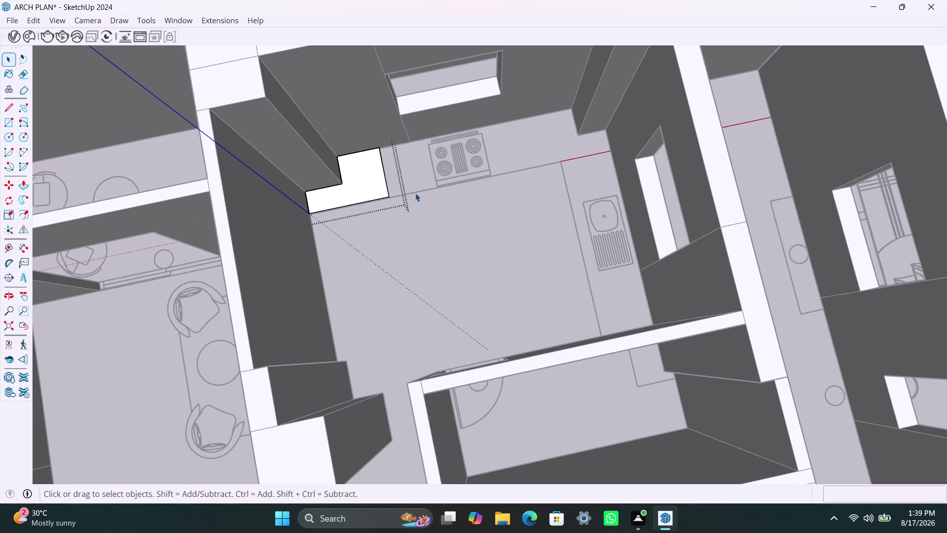
Orbit and zoom to a top-down view of the kitchen counter corner.
scroll(up, 3)
middle_drag(413, 214, 352, 215)
click(426, 258)
scroll(up, 3)
middle_drag(424, 203, 426, 194)
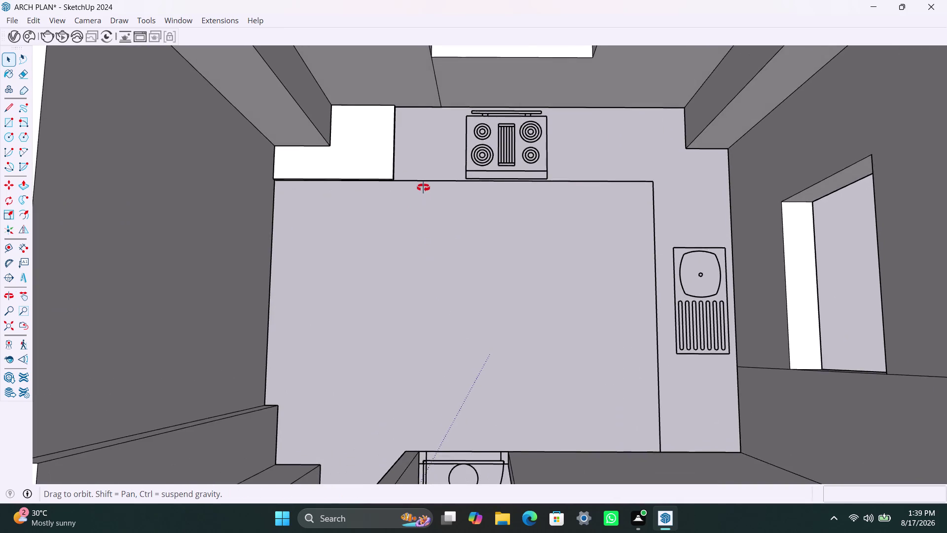
middle_drag(426, 195, 431, 133)
scroll(up, 3)
middle_drag(406, 180, 395, 192)
key(r)
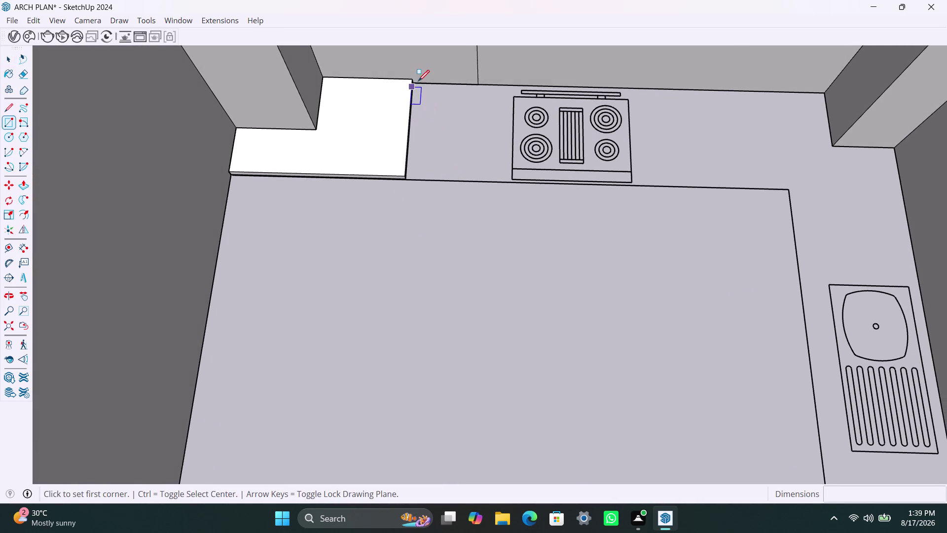
scroll(up, 3)
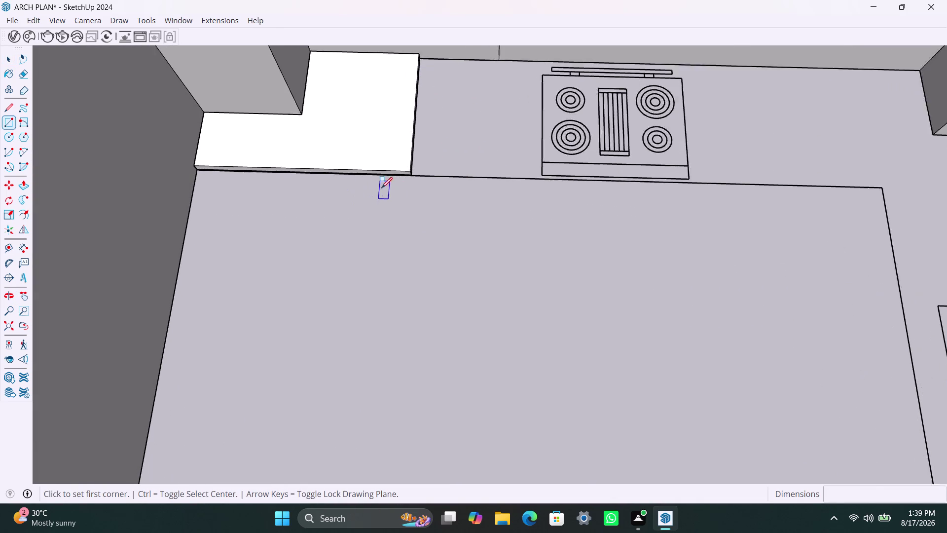
scroll(up, 3)
key(space)
Push the L-shaped counter's front strip out 2 inches.
click(396, 169)
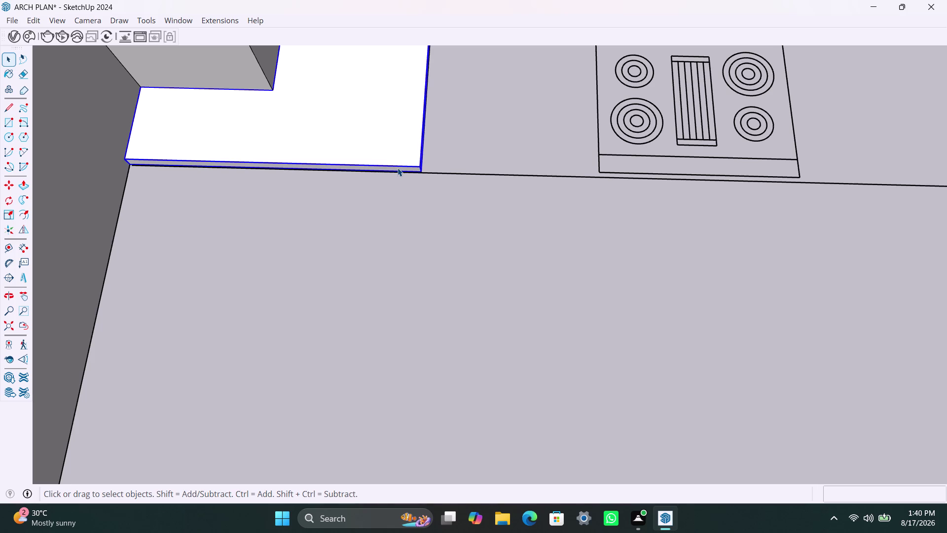
double_click(398, 168)
click(398, 167)
scroll(up, 3)
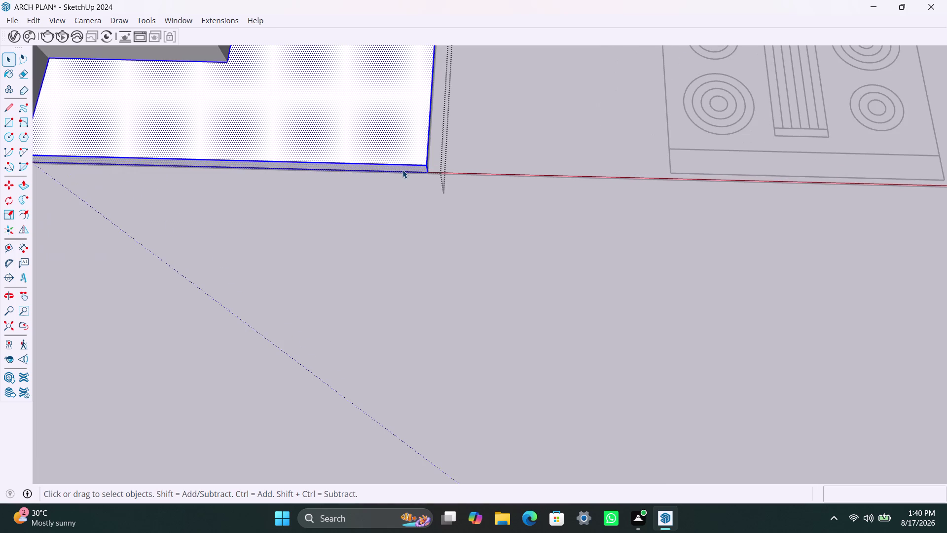
click(401, 170)
key(p)
click(400, 169)
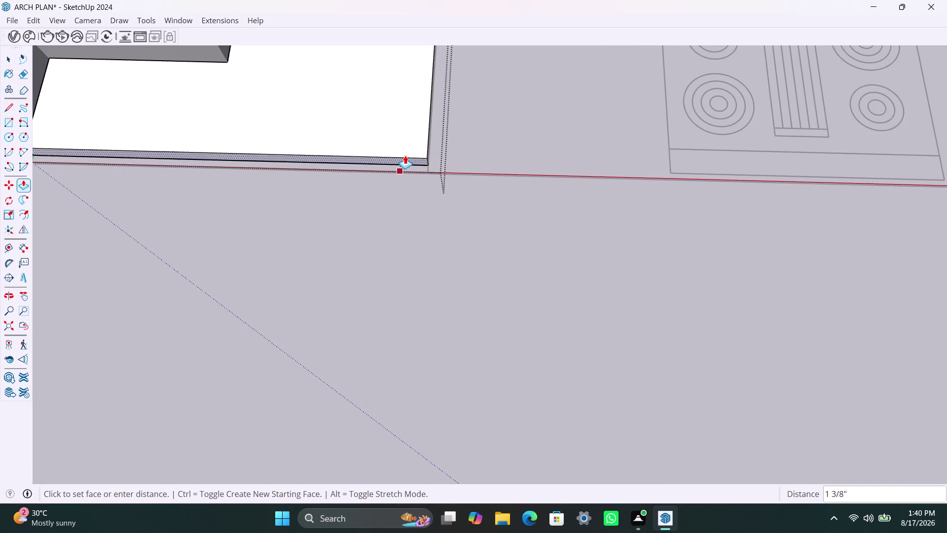
text(2")
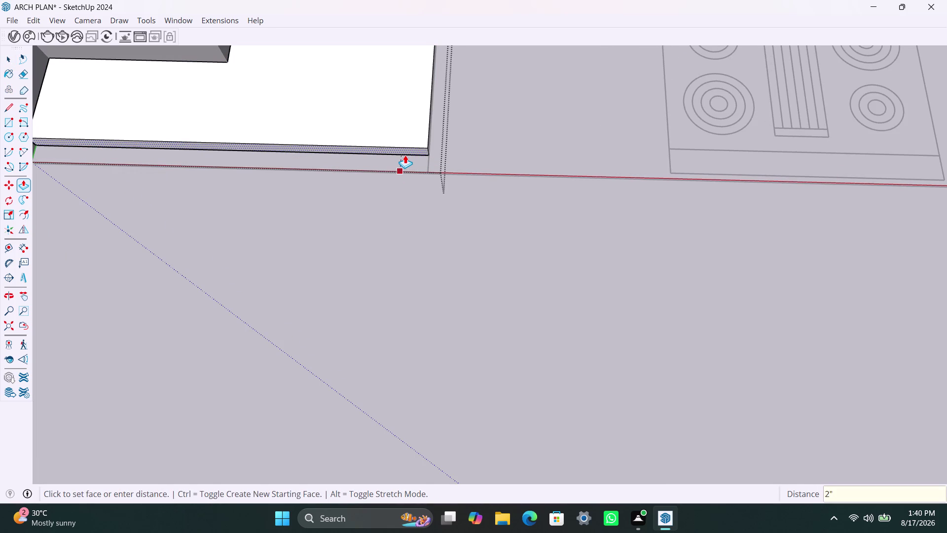
key(Return)
key(space)
Clear the selection and orbit to view the stove wall from above.
click(374, 231)
scroll(down, 3)
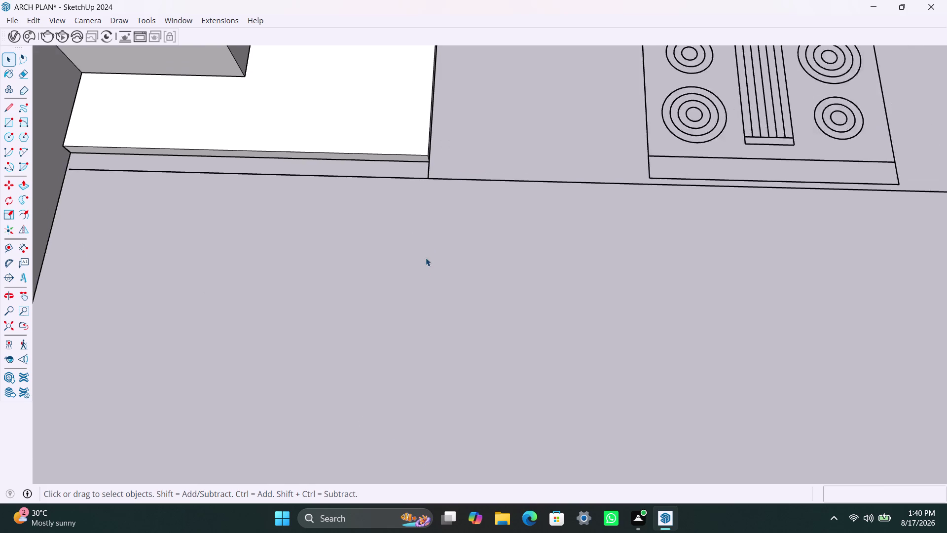
scroll(down, 3)
scroll(up, 3)
scroll(down, 3)
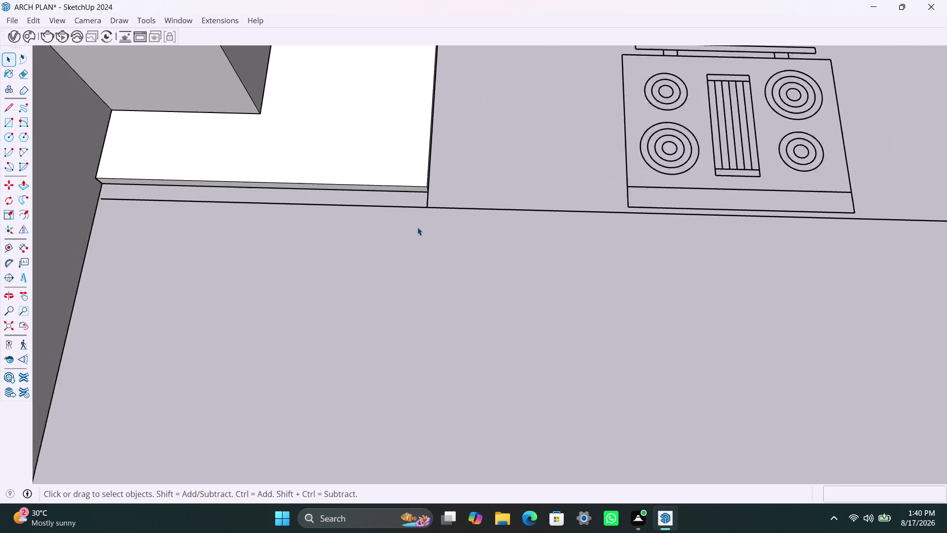
middle_drag(416, 243, 324, 291)
Draw a rectangle from the counter's back corner to the far stove-wall corner.
key(r)
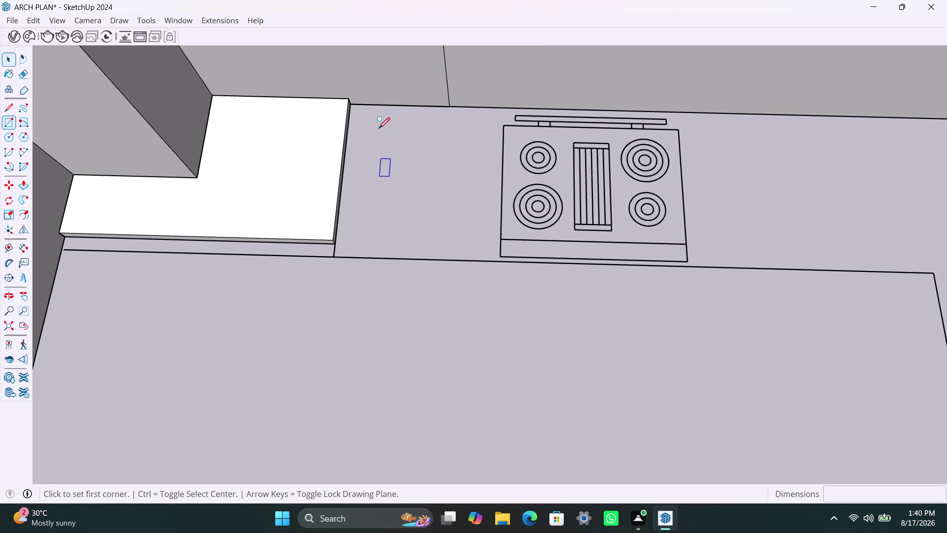
click(354, 104)
key(Escape)
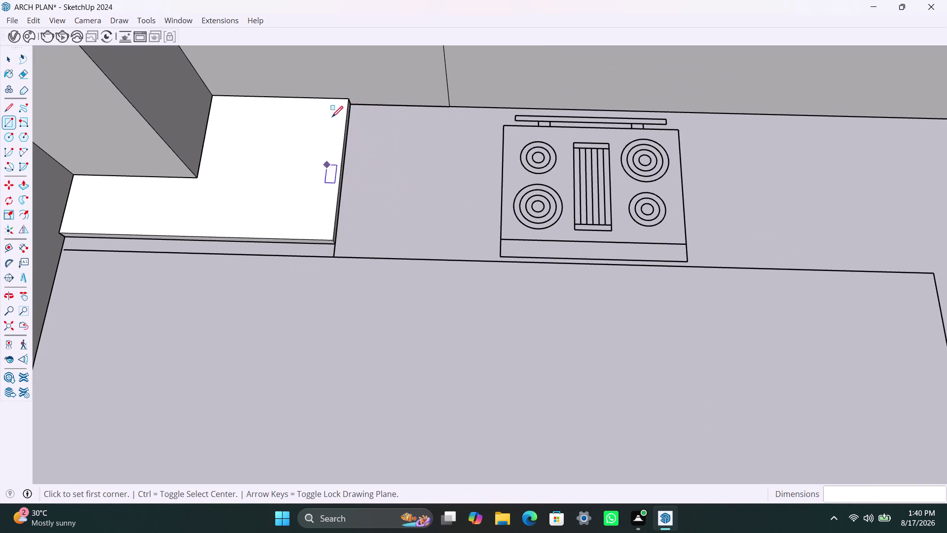
scroll(up, 3)
drag(345, 101, 345, 107)
scroll(down, 3)
scroll(down, 3)
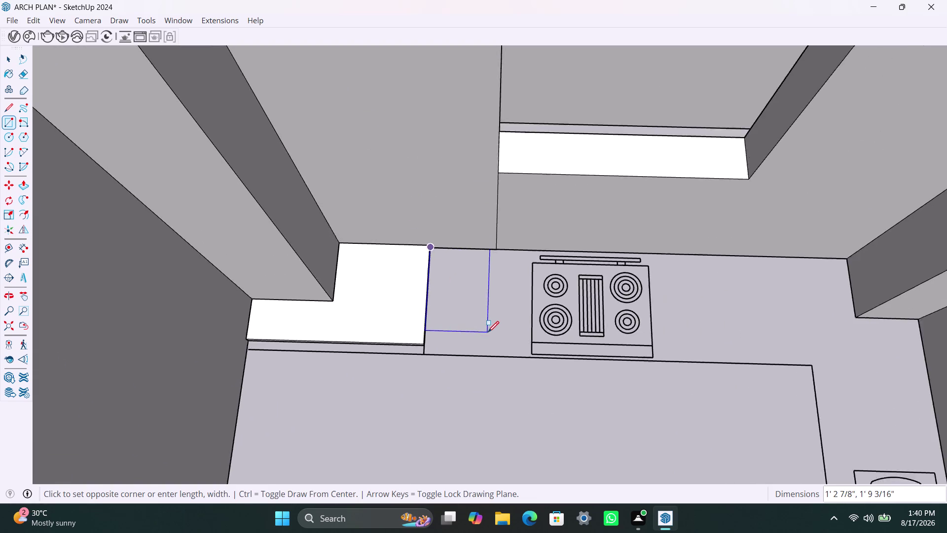
scroll(down, 3)
middle_drag(488, 332, 342, 282)
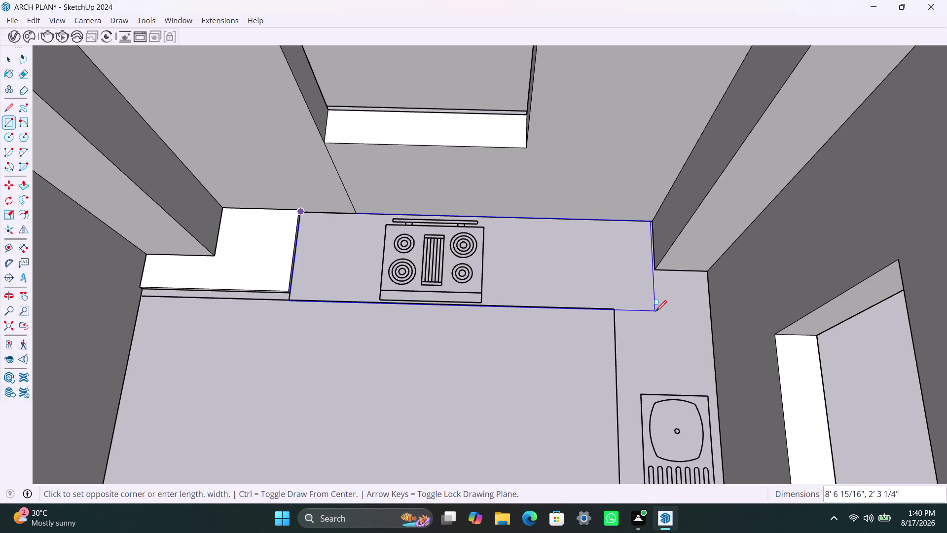
click(616, 309)
key(space)
Reverse the new rectangle's face and pull it up 40 mm.
double_click(561, 288)
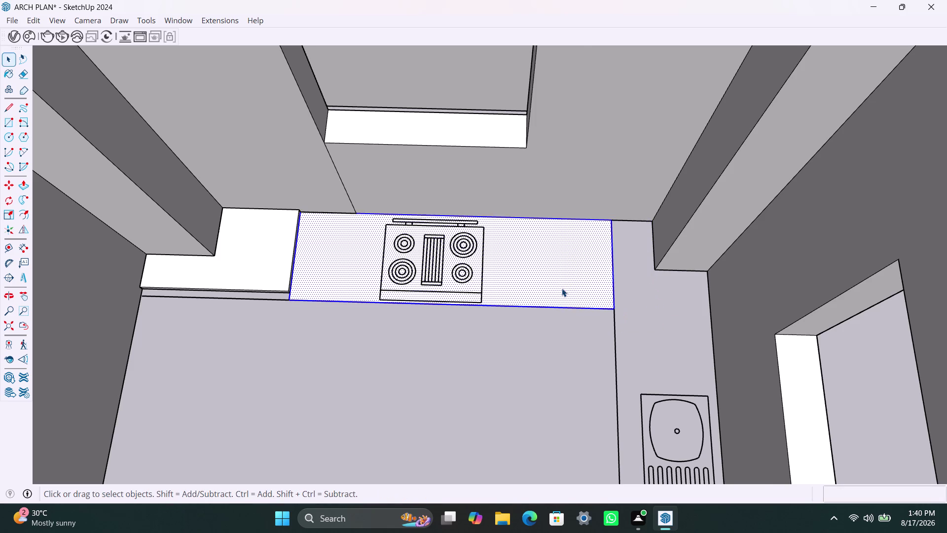
right_click(562, 287)
click(605, 124)
triple_click(522, 268)
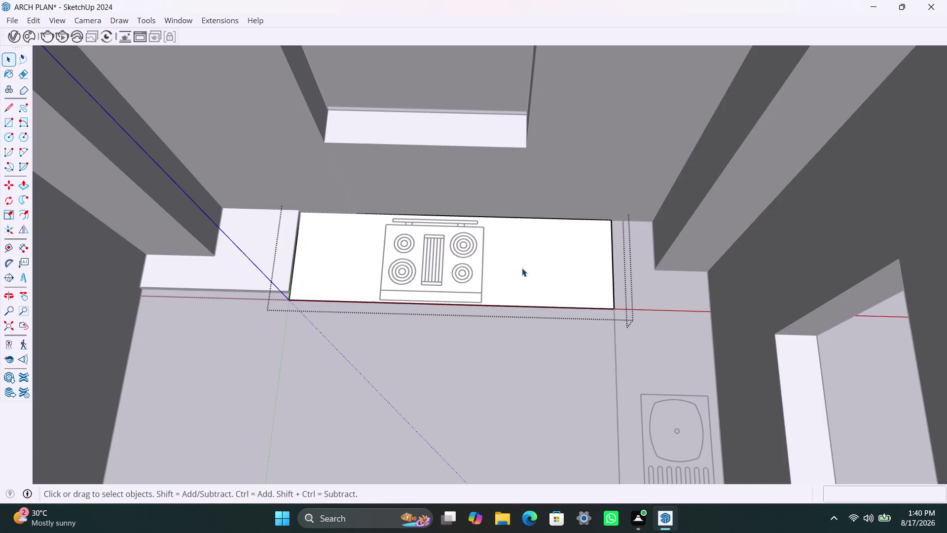
key(p)
click(559, 265)
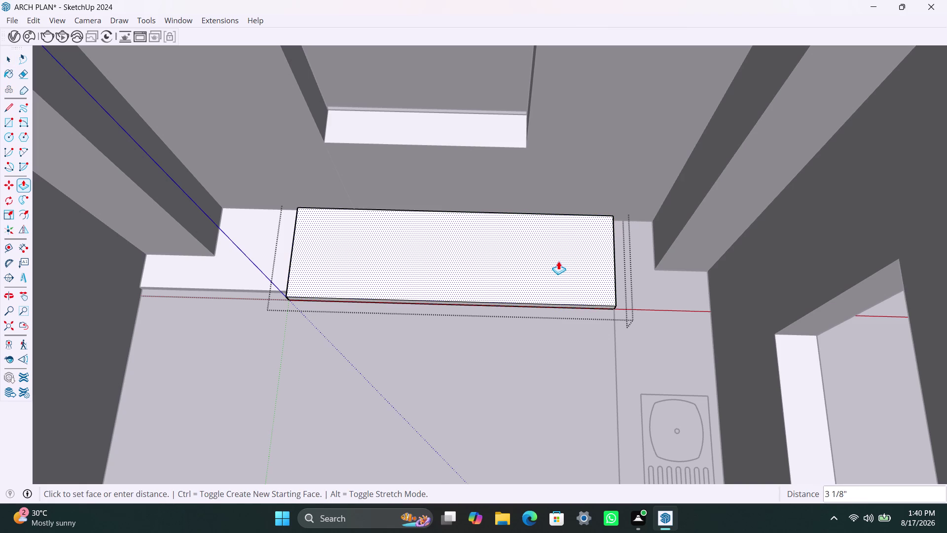
text(40mm)
key(Return)
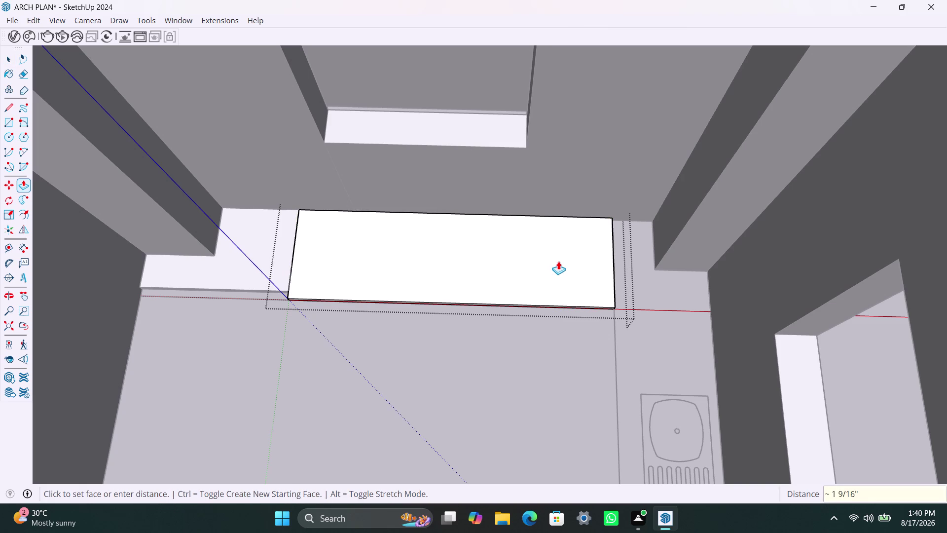
key(space)
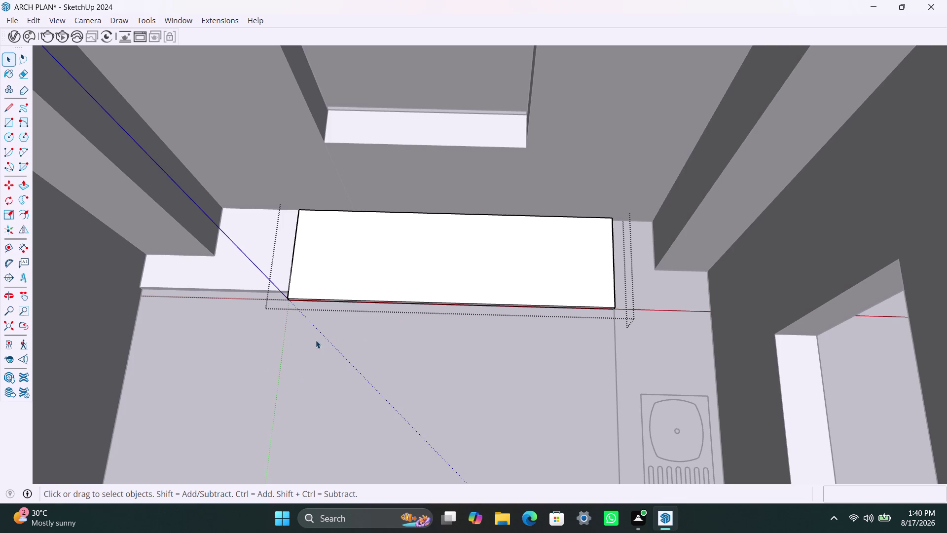
Push the new slab's front face out 2 inches.
scroll(up, 3)
middle_drag(388, 309, 427, 232)
scroll(up, 3)
scroll(up, 3)
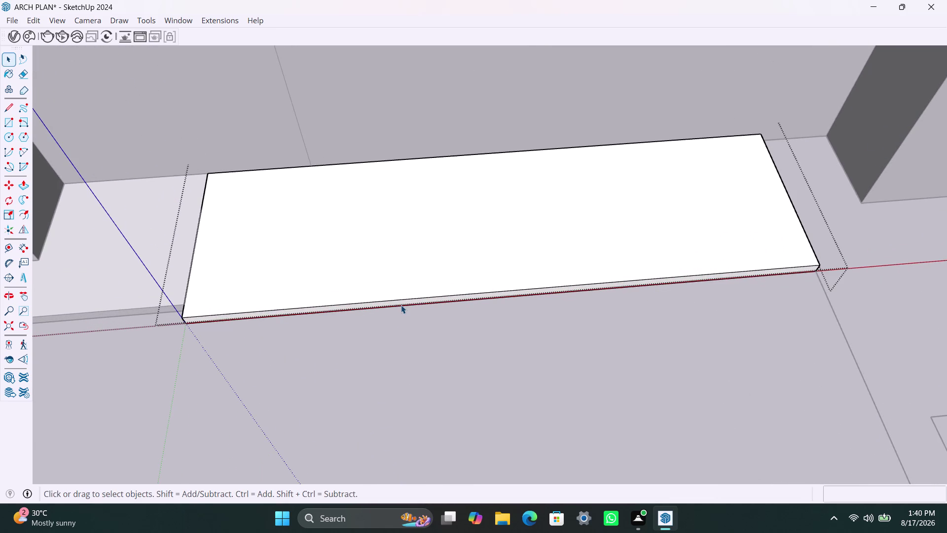
click(401, 303)
key(p)
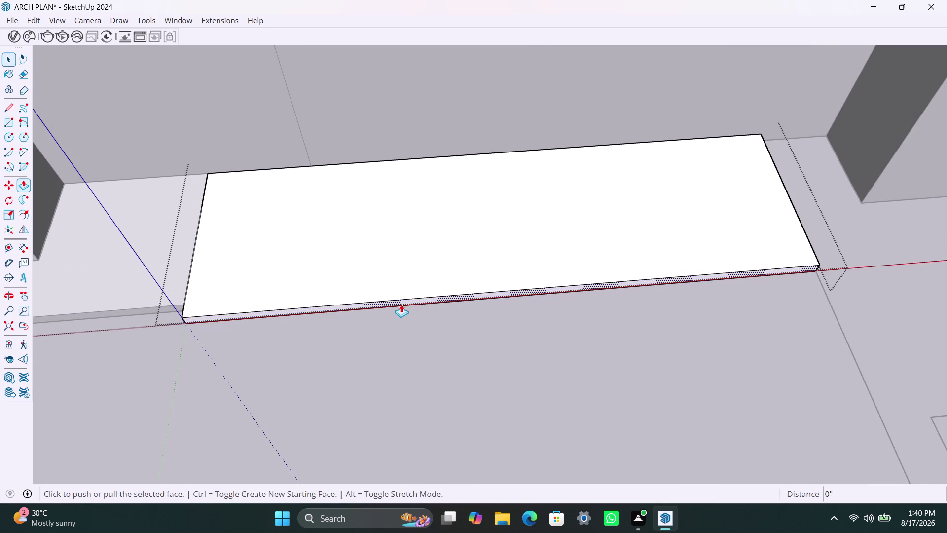
click(401, 301)
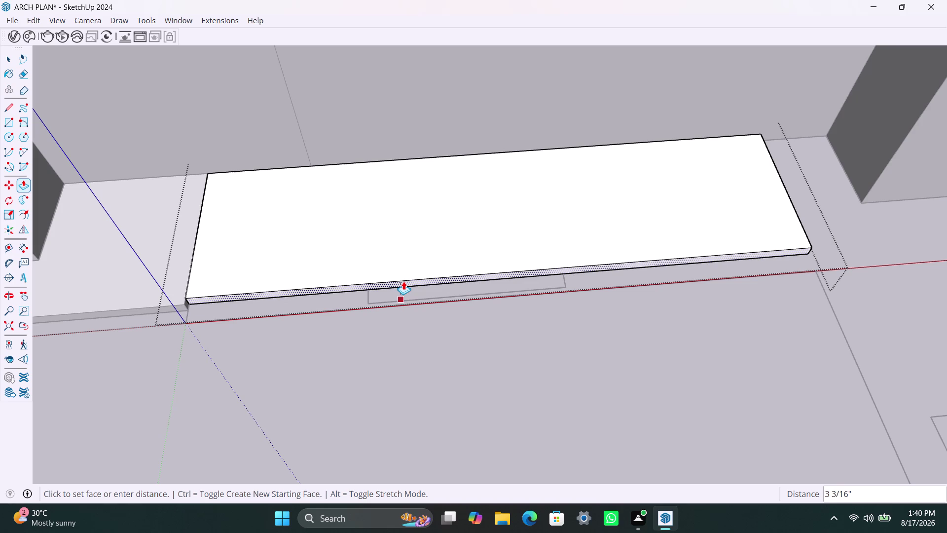
text(2")
key(Return)
key(space)
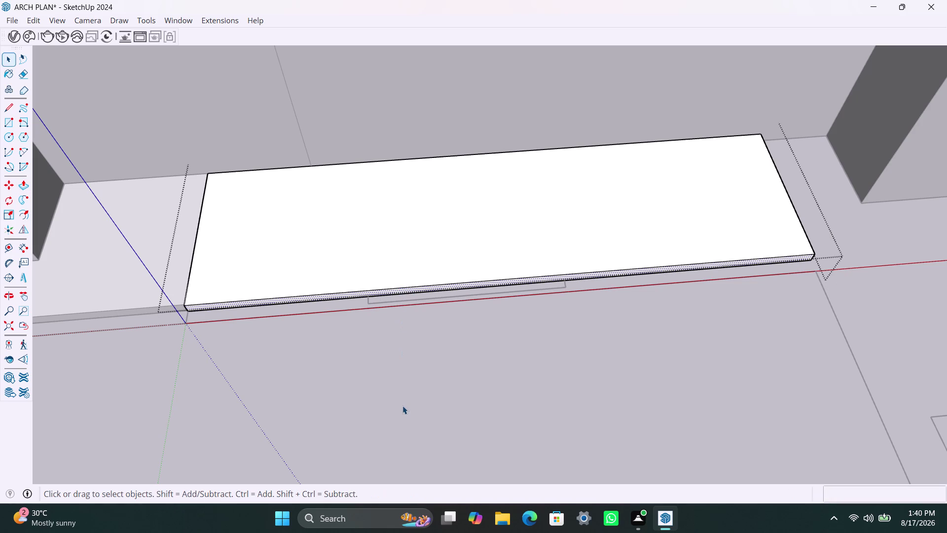
click(390, 402)
Select and delete the base lines beneath the counter fronts.
scroll(down, 3)
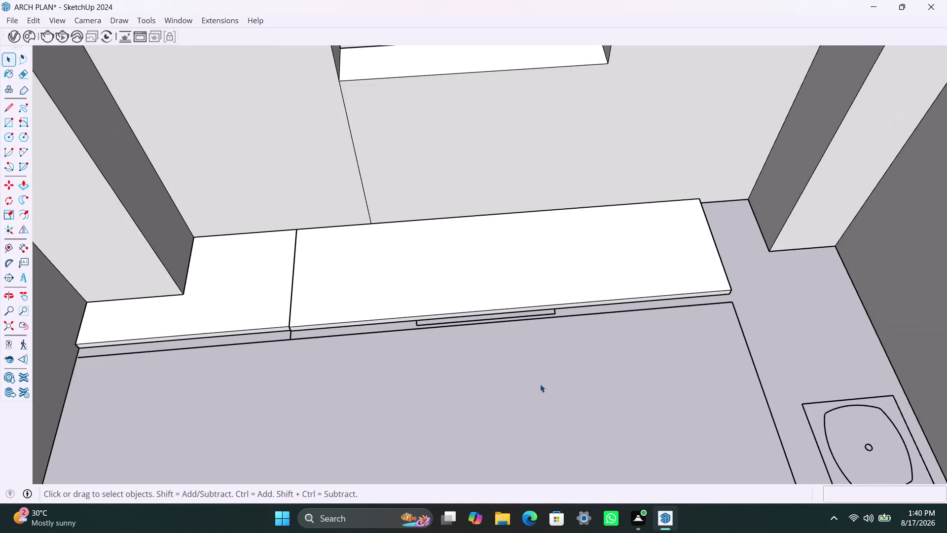
middle_drag(541, 385, 444, 389)
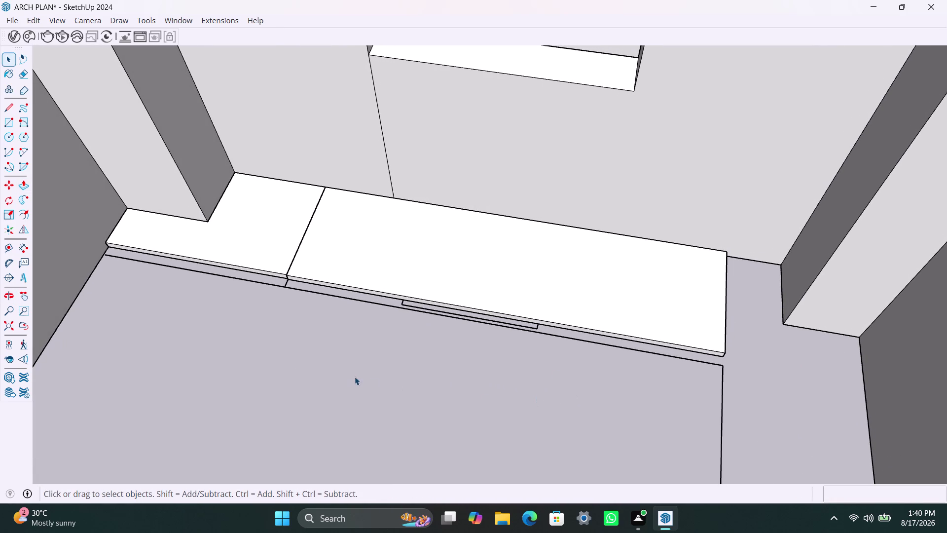
scroll(up, 3)
scroll(up, 3)
click(270, 261)
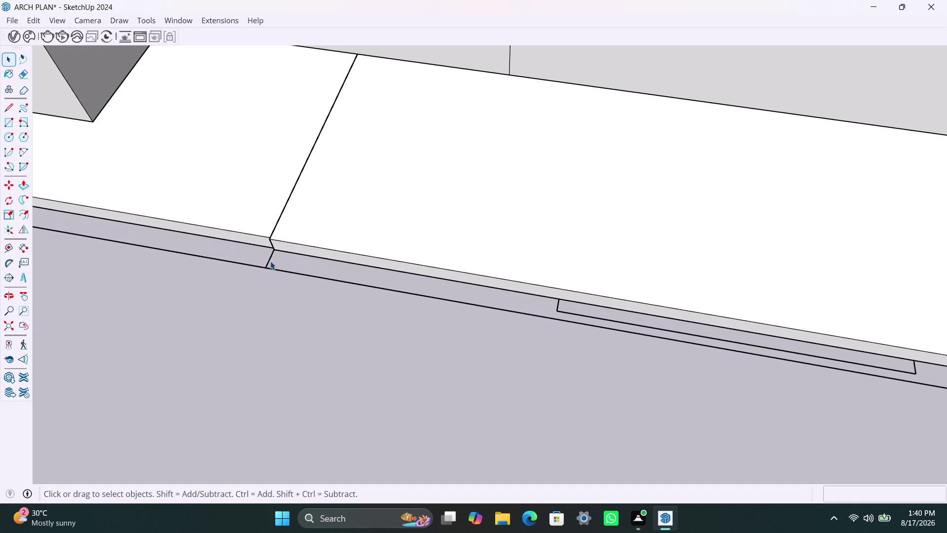
double_click(270, 261)
click(267, 261)
double_click(268, 262)
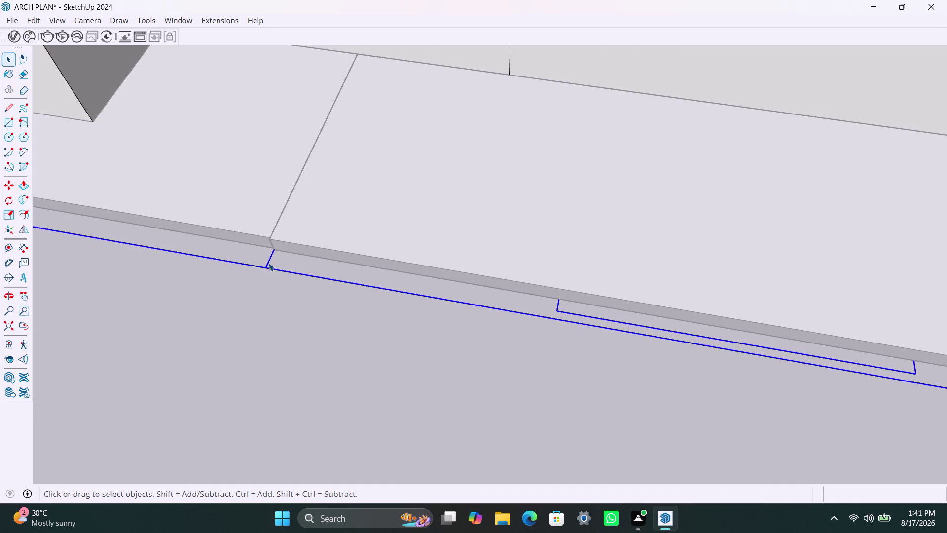
scroll(up, 3)
click(263, 306)
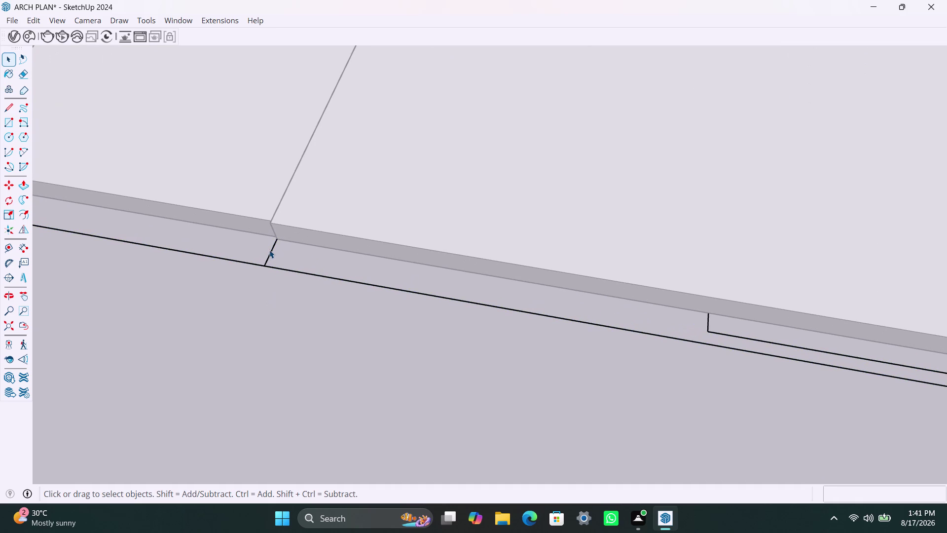
click(269, 249)
click(272, 250)
double_click(269, 254)
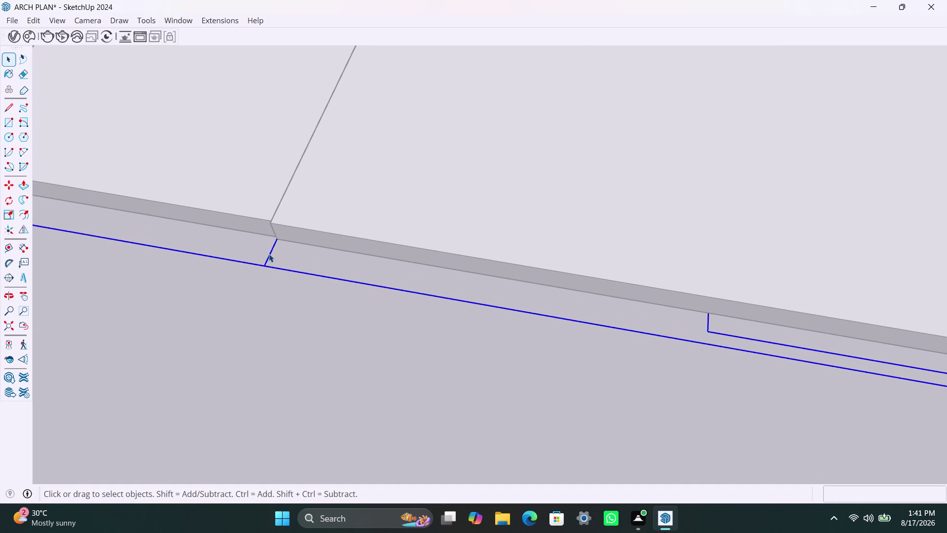
click(268, 258)
key(Delete)
Zoom out and make selections around the base area below the counters.
scroll(down, 3)
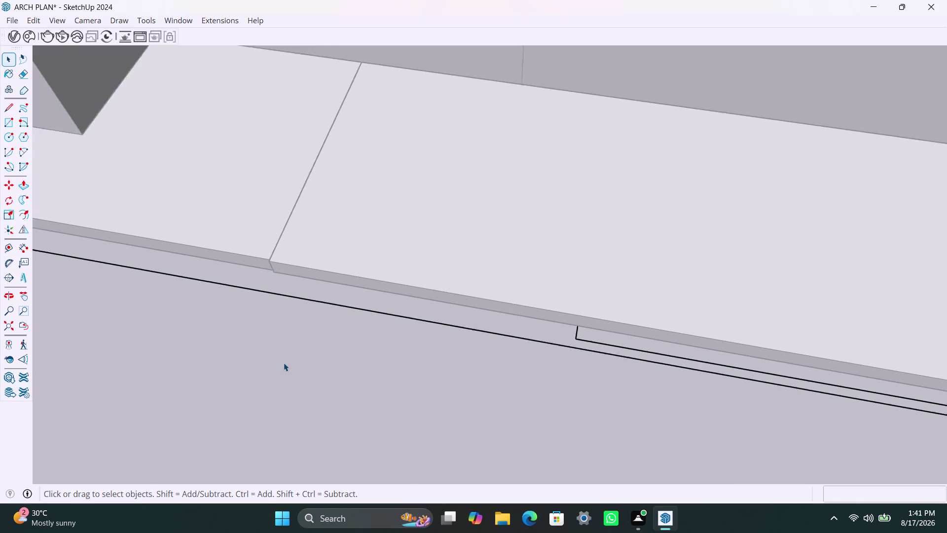
scroll(down, 3)
click(312, 394)
scroll(down, 3)
click(300, 412)
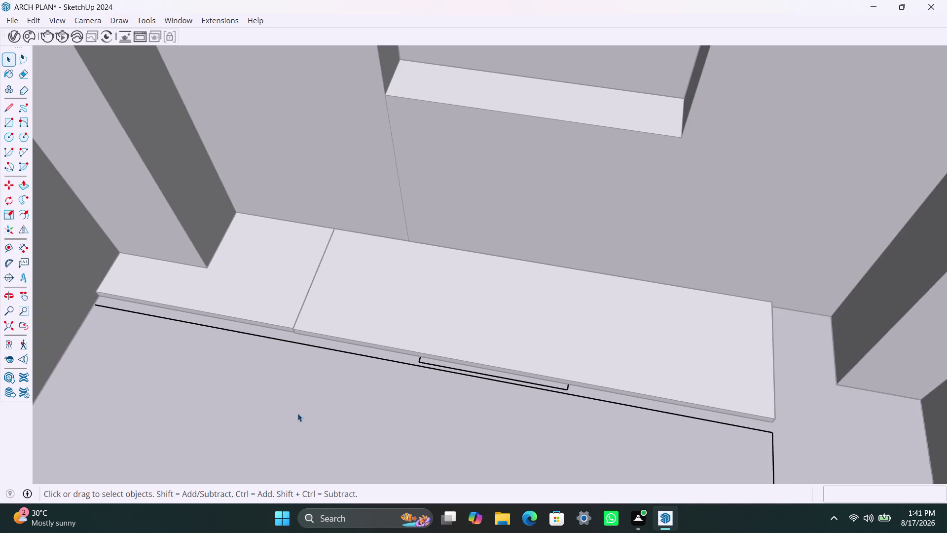
key(space)
click(298, 422)
key(space)
key(space)
key(space)
triple_click(257, 404)
double_click(280, 425)
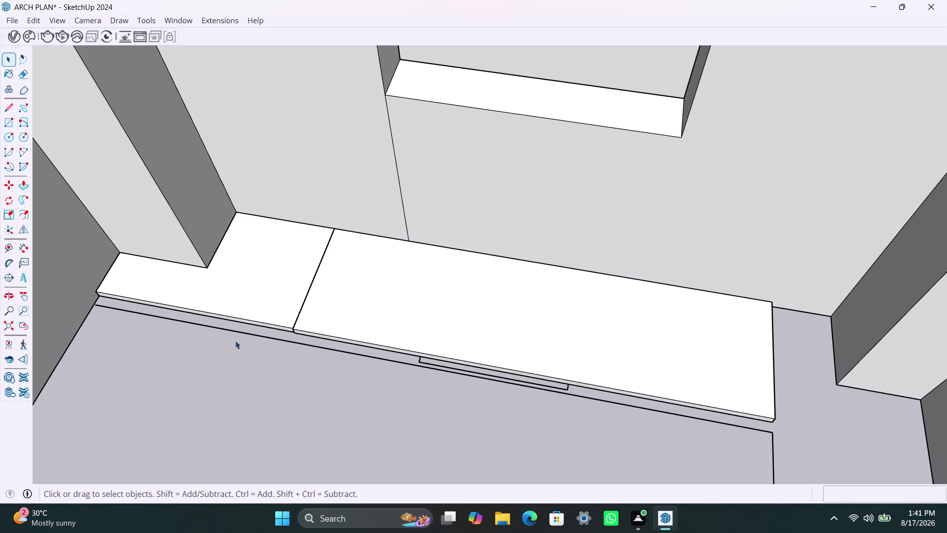
Orbit and zoom in close on the cabinet slab joint.
scroll(up, 3)
middle_drag(310, 329, 376, 289)
scroll(up, 3)
middle_drag(336, 358, 339, 358)
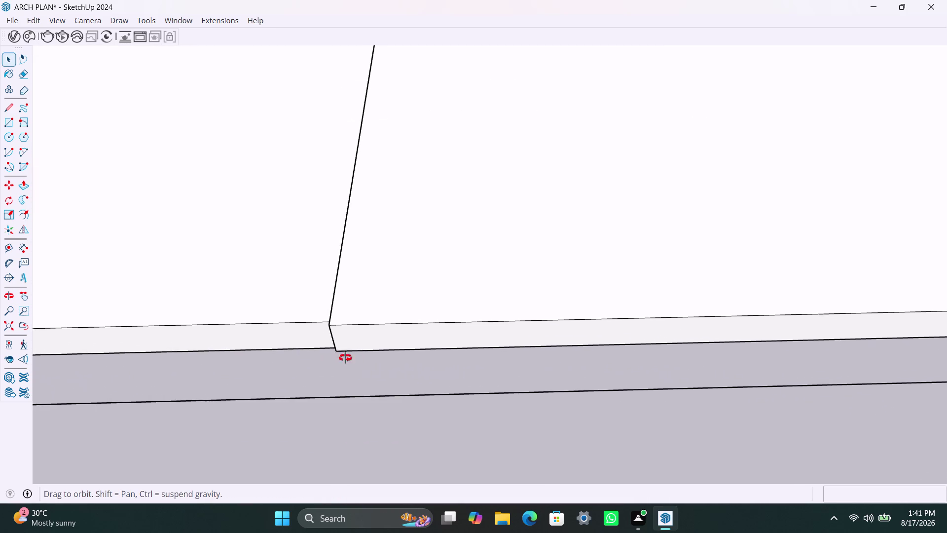
middle_drag(339, 358, 459, 290)
scroll(up, 3)
click(348, 384)
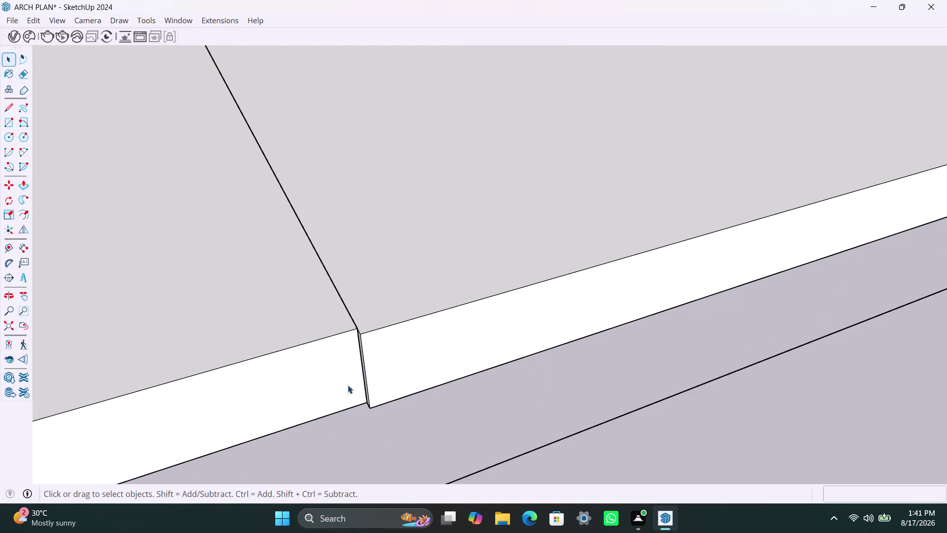
scroll(up, 3)
scroll(up, 3)
Push the long slab's top face down slightly to line up at the joint.
click(378, 361)
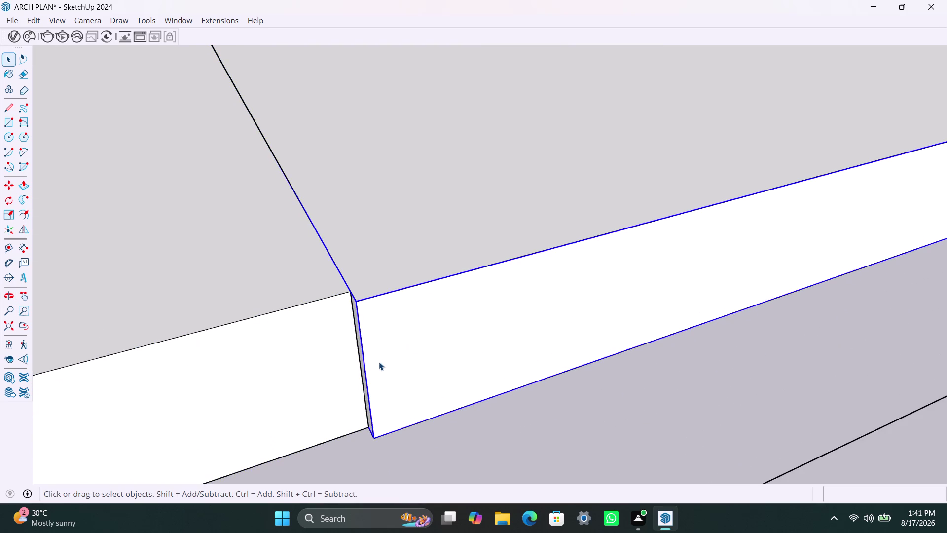
double_click(379, 362)
click(378, 362)
key(p)
click(379, 361)
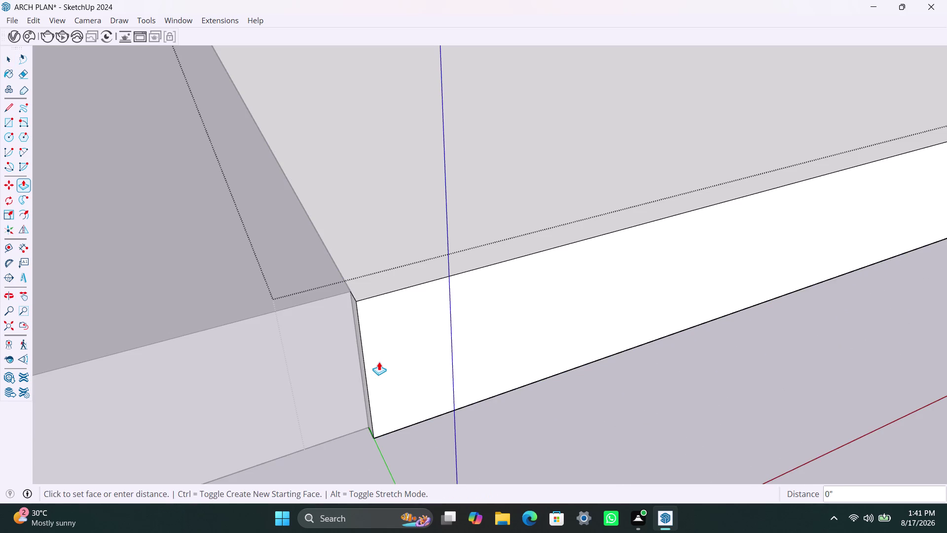
click(349, 366)
scroll(down, 3)
scroll(down, 3)
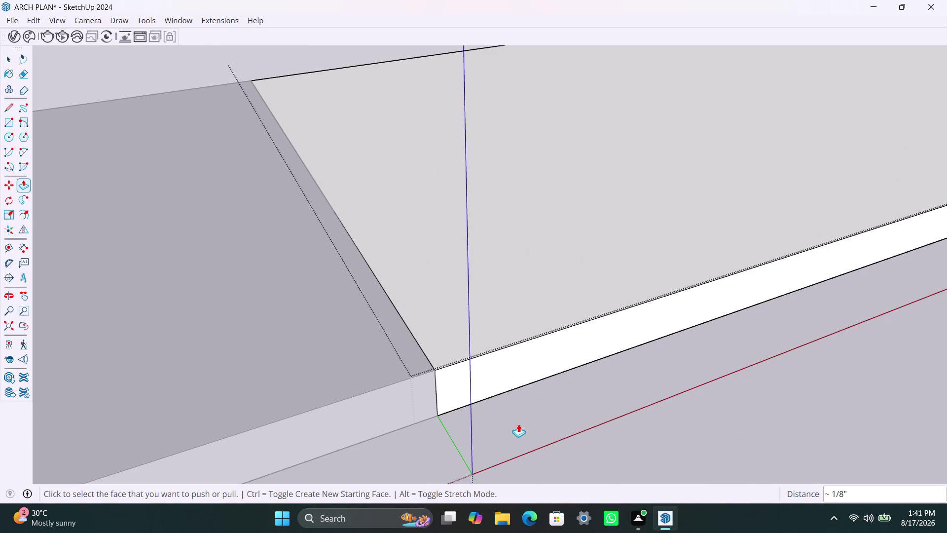
key(space)
Clear the selection and zoom back out from the counters.
click(522, 424)
scroll(down, 3)
scroll(down, 3)
scroll(down, 3)
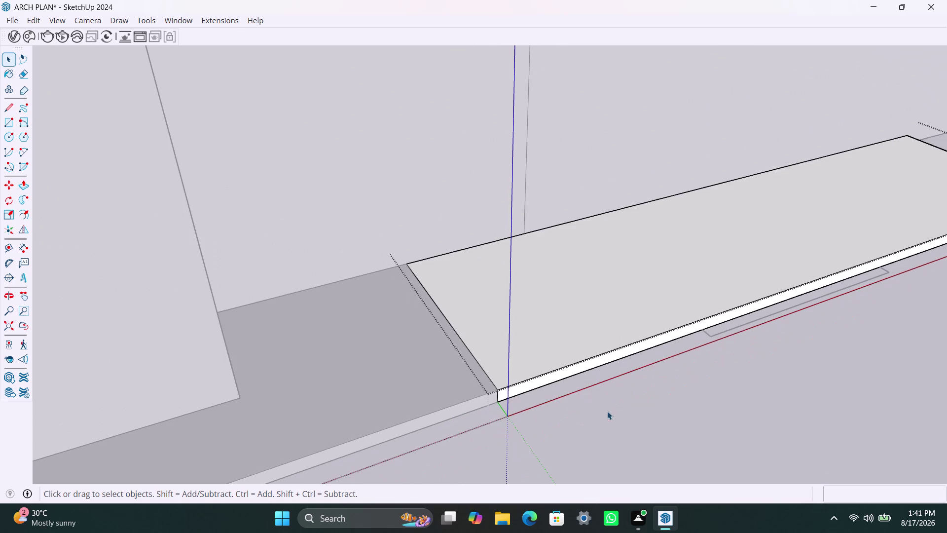
double_click(701, 404)
scroll(down, 3)
middle_click(560, 387)
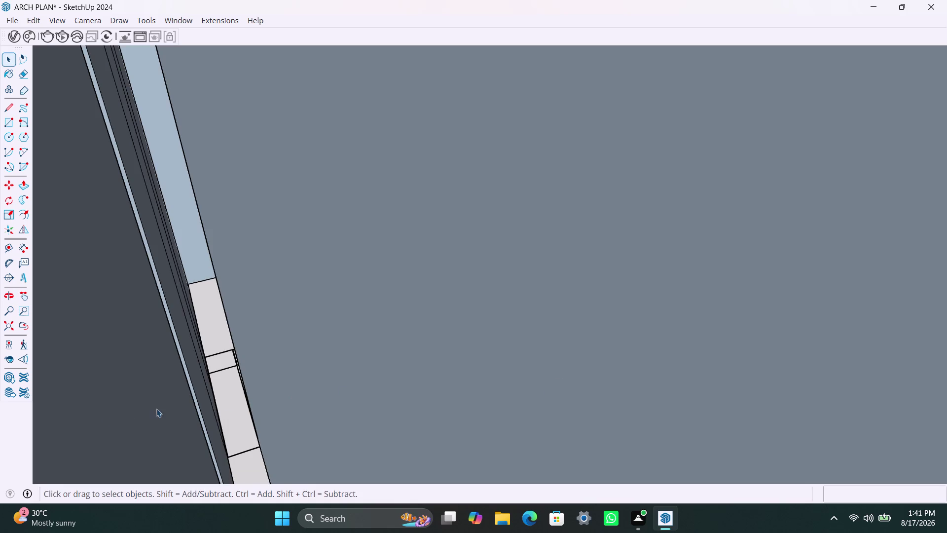
Zoom out to the whole house and orbit to an overhead view of the rooms.
click(5, 322)
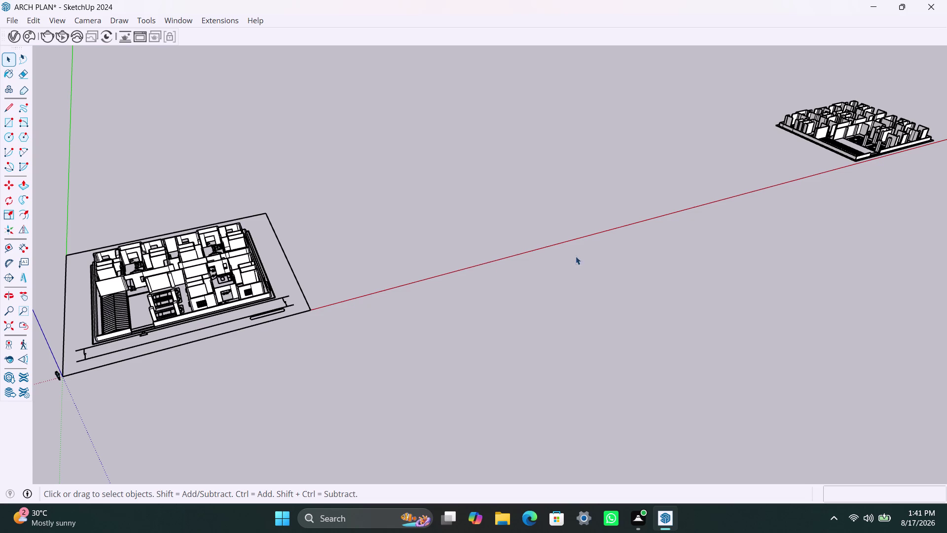
scroll(up, 3)
scroll(up, 3)
scroll(up, 3)
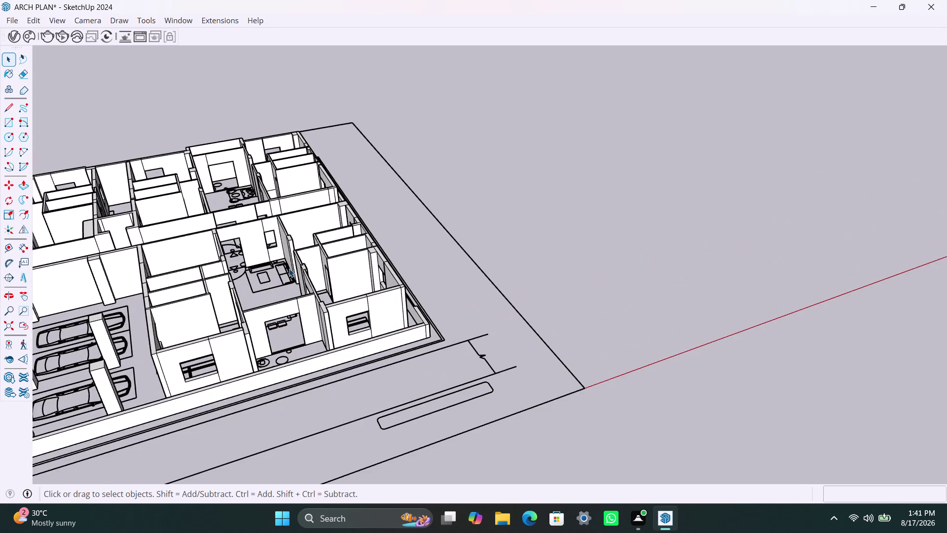
scroll(down, 3)
middle_drag(344, 262, 470, 369)
scroll(up, 3)
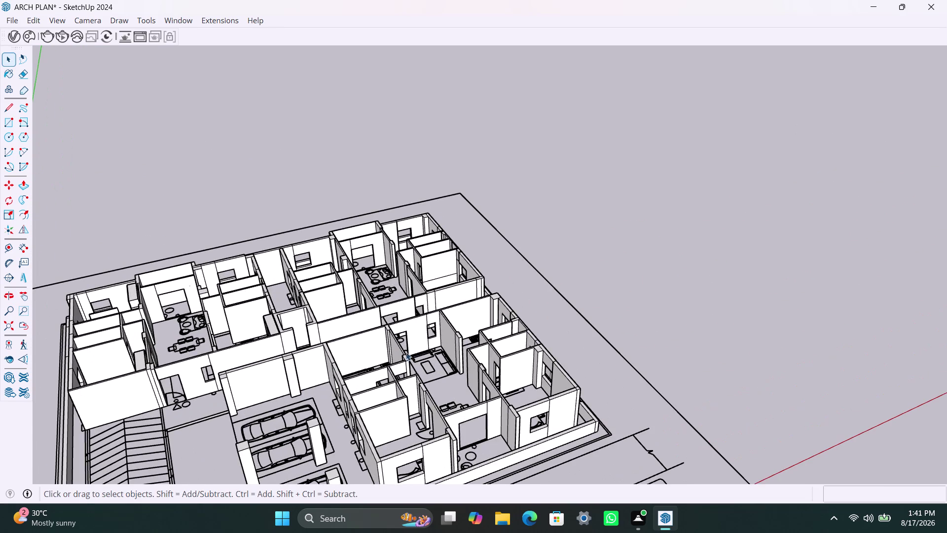
middle_drag(405, 307, 385, 503)
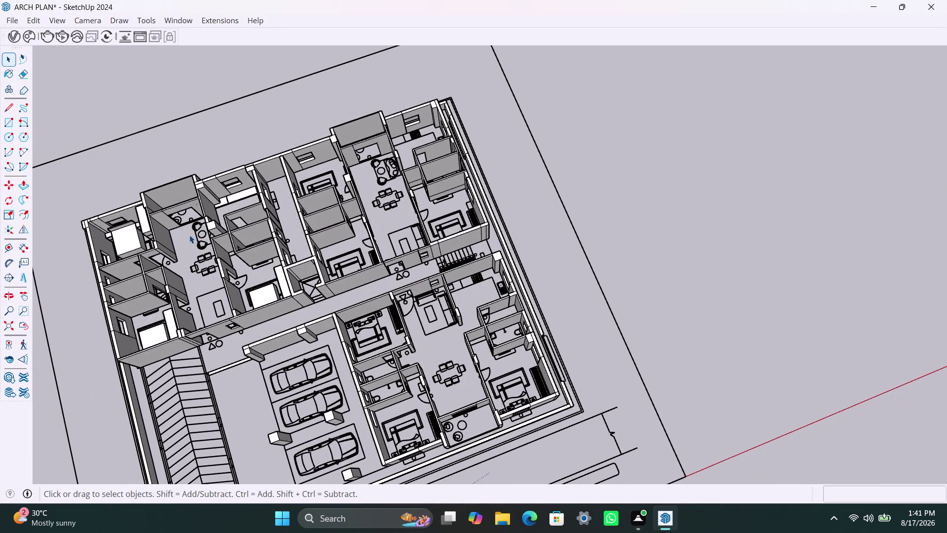
scroll(up, 3)
scroll(up, 3)
Orbit and zoom in on the kitchen corner with the sink and base cabinets.
middle_drag(230, 214, 417, 281)
scroll(up, 3)
middle_drag(355, 319, 474, 352)
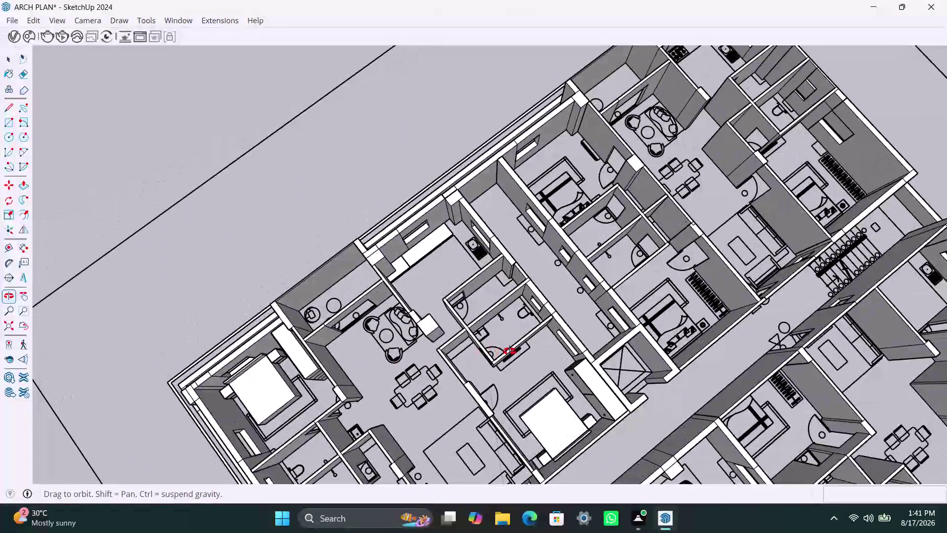
middle_drag(474, 351, 616, 320)
scroll(up, 3)
scroll(up, 3)
middle_drag(452, 322, 521, 337)
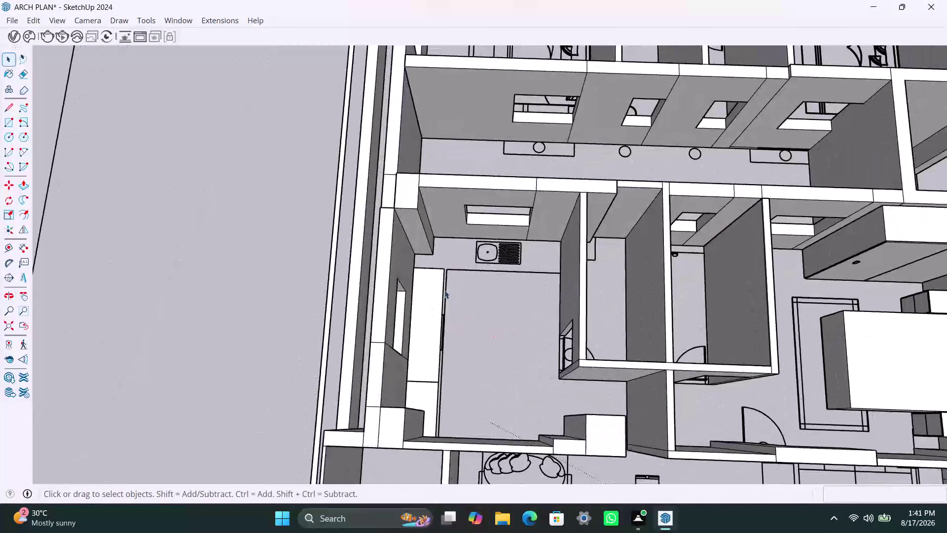
scroll(up, 3)
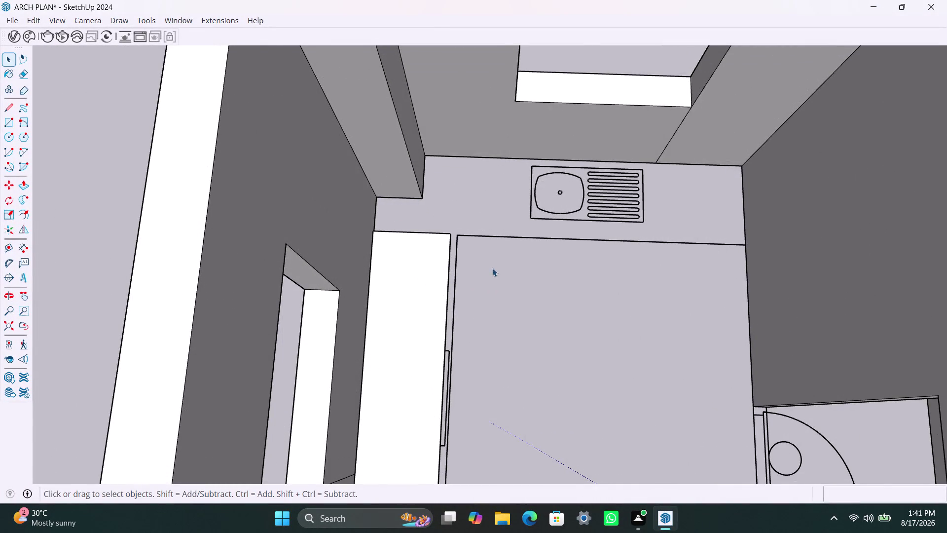
scroll(up, 3)
middle_drag(445, 281, 464, 283)
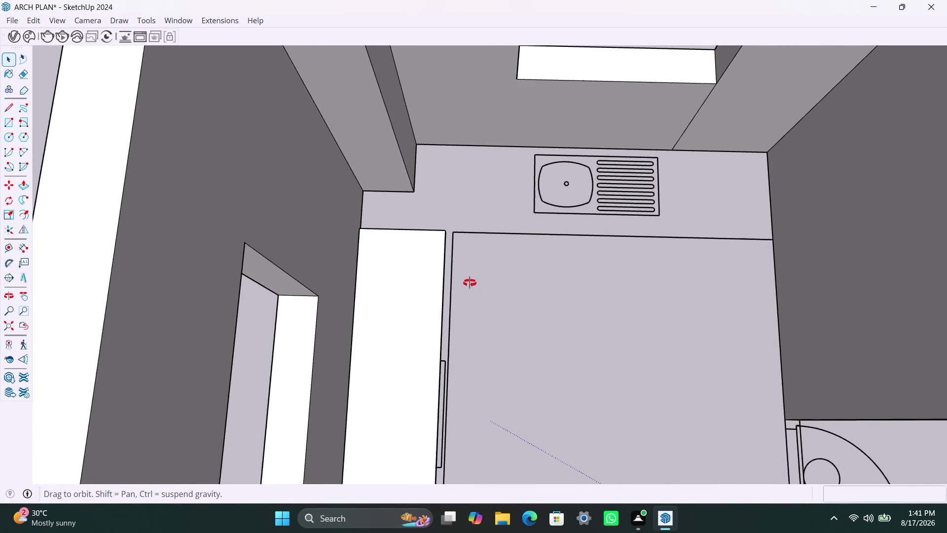
middle_drag(465, 282, 473, 282)
scroll(up, 3)
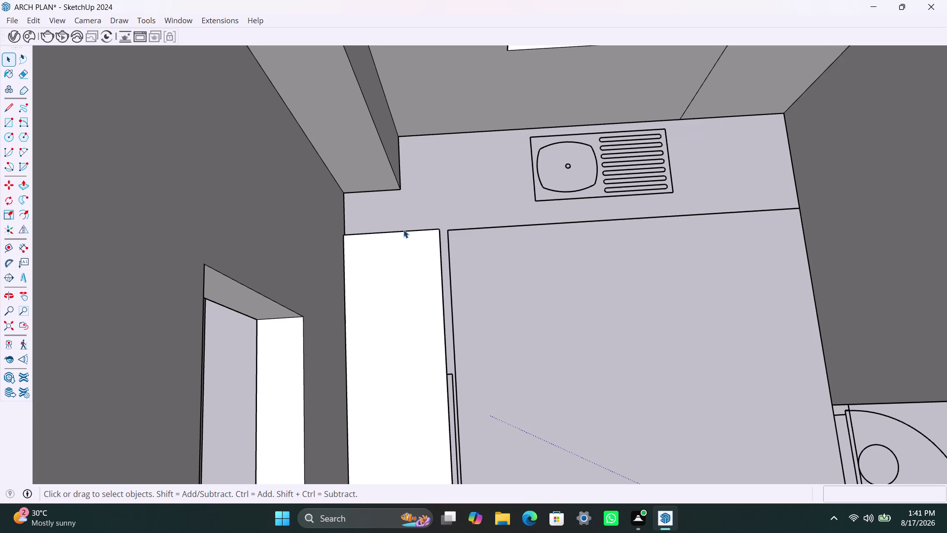
Draw a line from the wall corner behind the cabinet to the cabinet's back corner.
key(l)
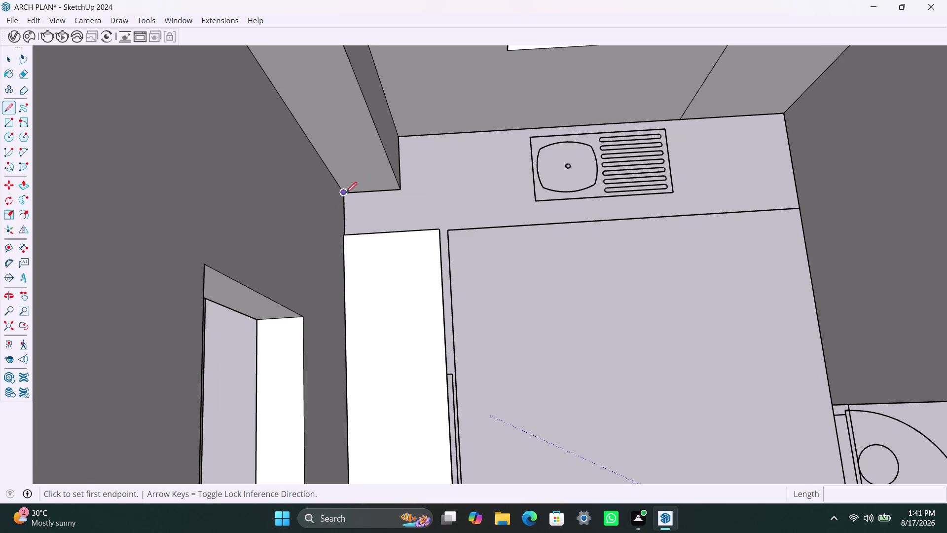
click(346, 193)
scroll(up, 3)
middle_drag(350, 233, 358, 256)
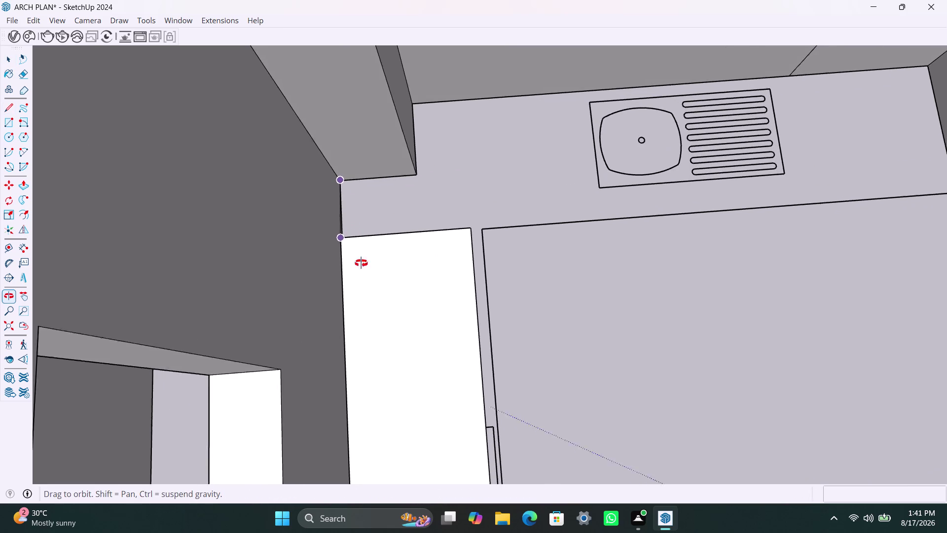
middle_drag(358, 255, 362, 295)
scroll(up, 3)
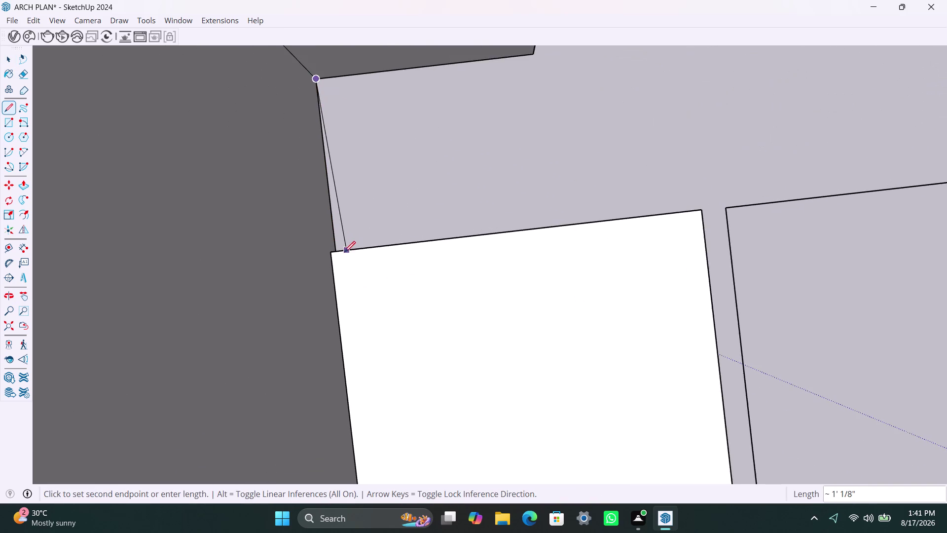
scroll(up, 3)
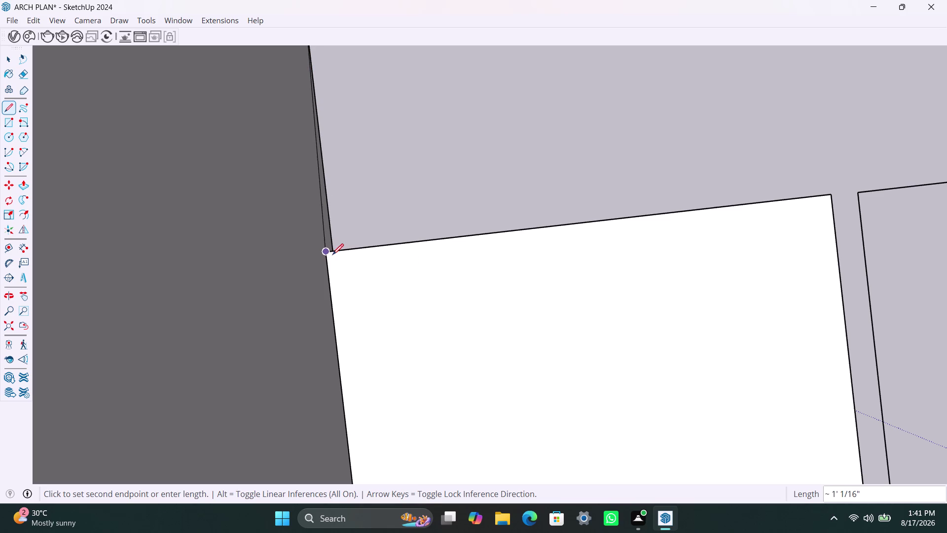
scroll(up, 3)
middle_drag(333, 253, 326, 317)
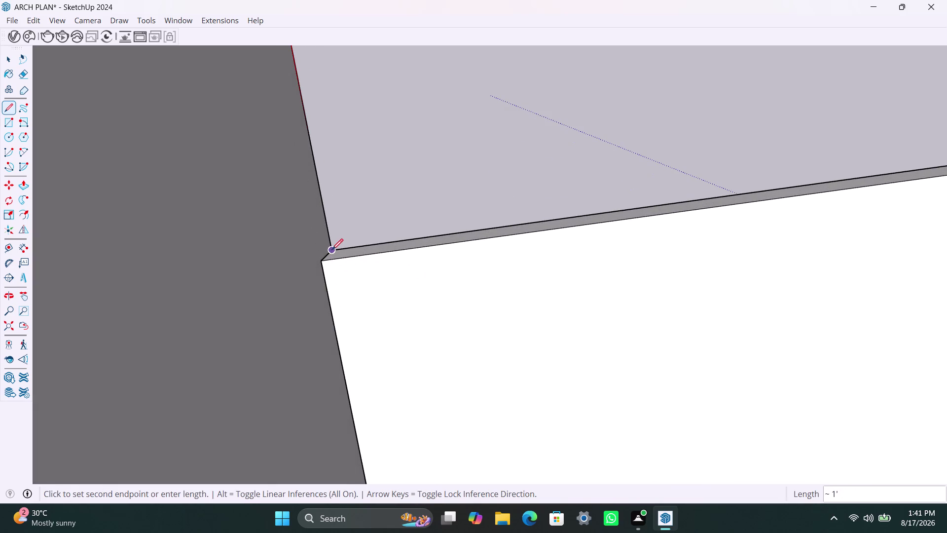
click(332, 250)
scroll(down, 3)
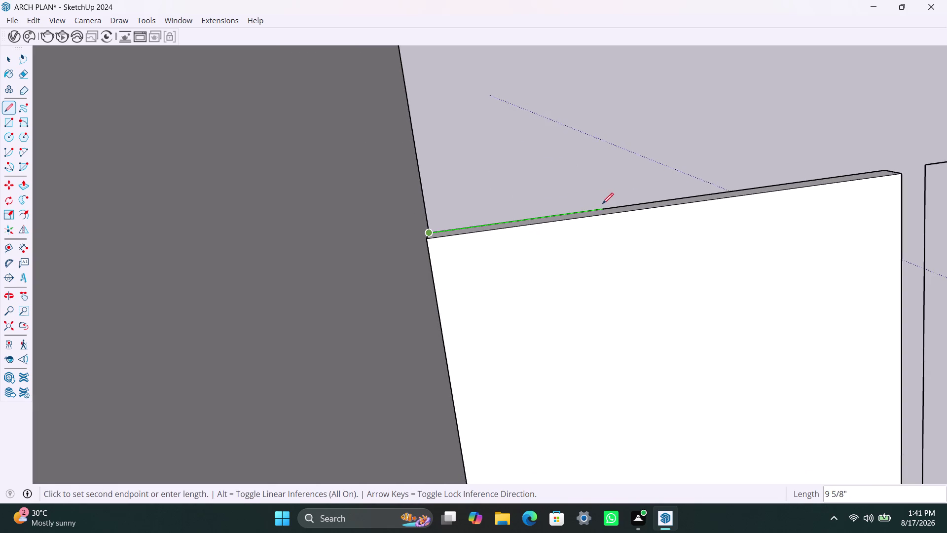
scroll(down, 3)
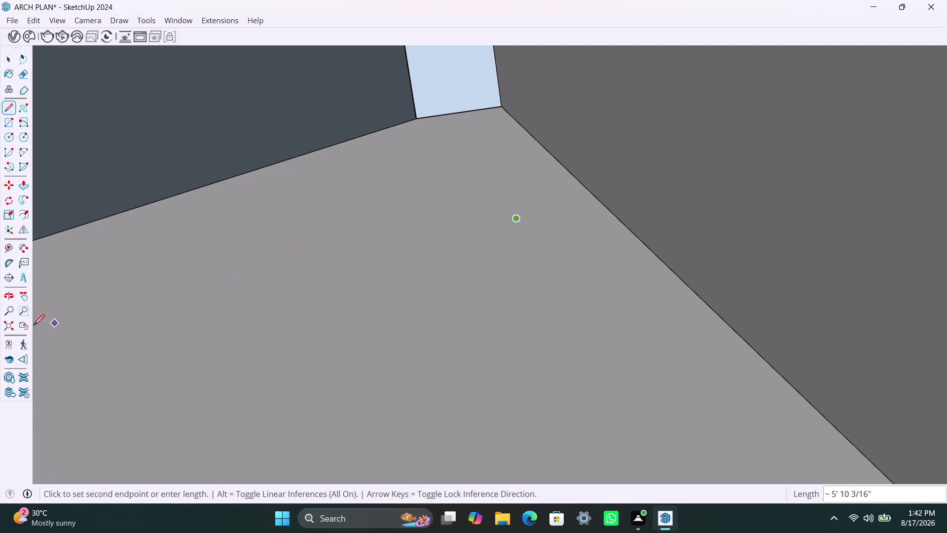
Draw edges down the counter's end and along the back wall beside the sink.
click(12, 326)
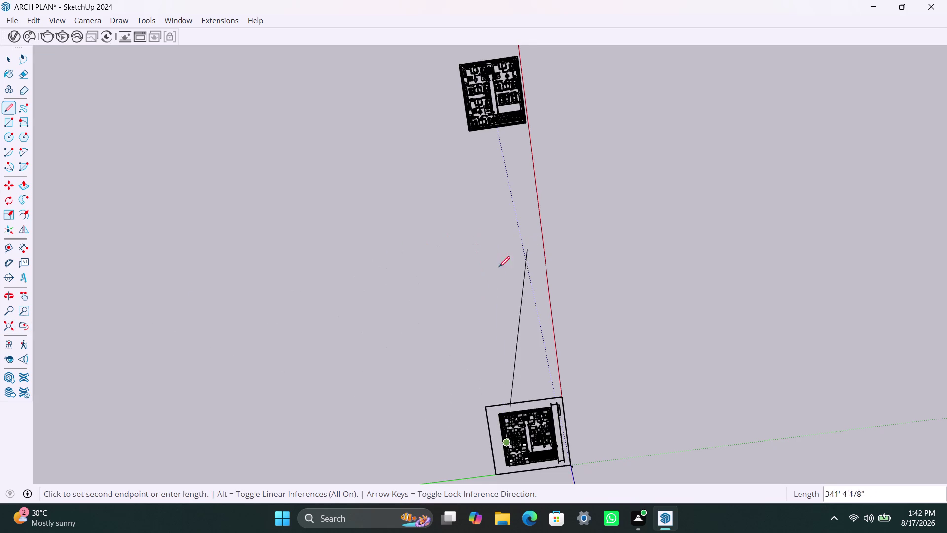
scroll(up, 3)
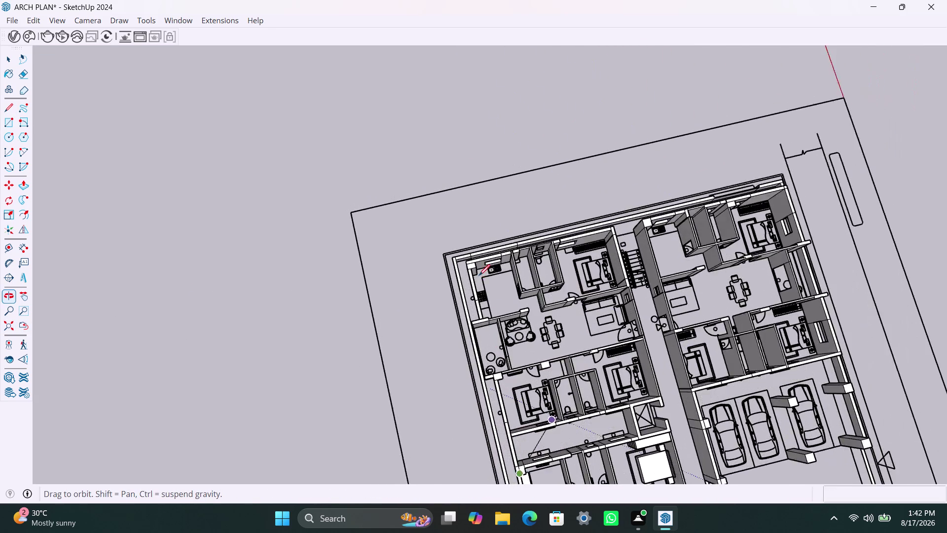
scroll(down, 3)
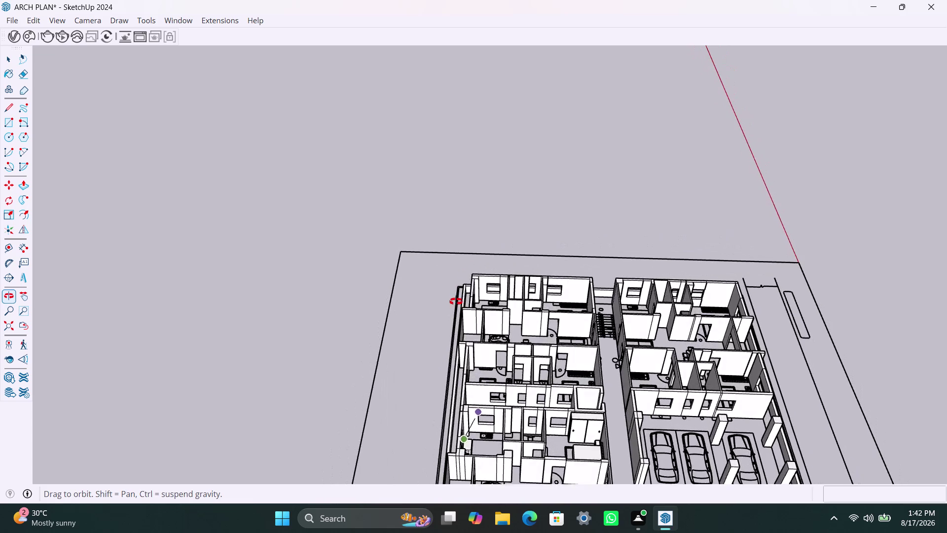
scroll(down, 3)
scroll(down, 3)
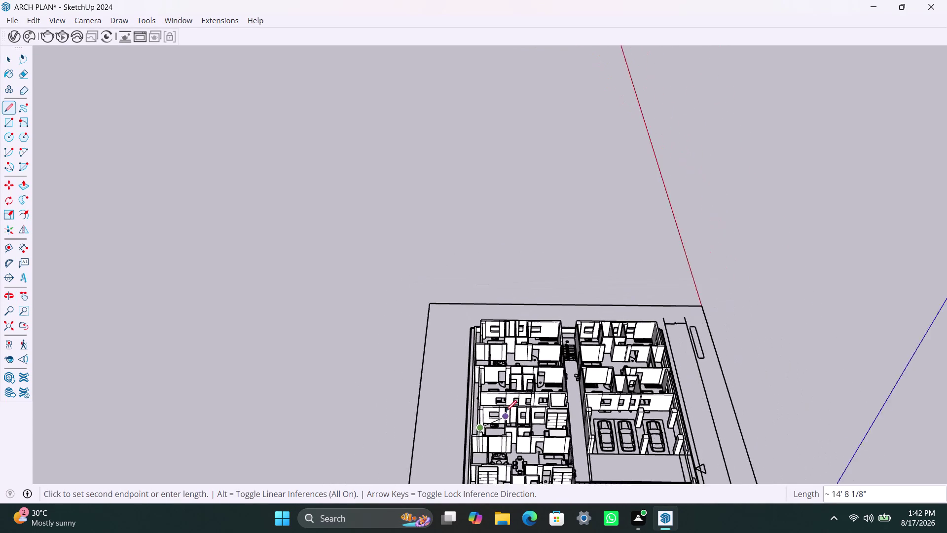
middle_drag(506, 411, 536, 203)
scroll(up, 3)
middle_drag(524, 250, 513, 355)
scroll(up, 3)
scroll(up, 3)
scroll(up, 3)
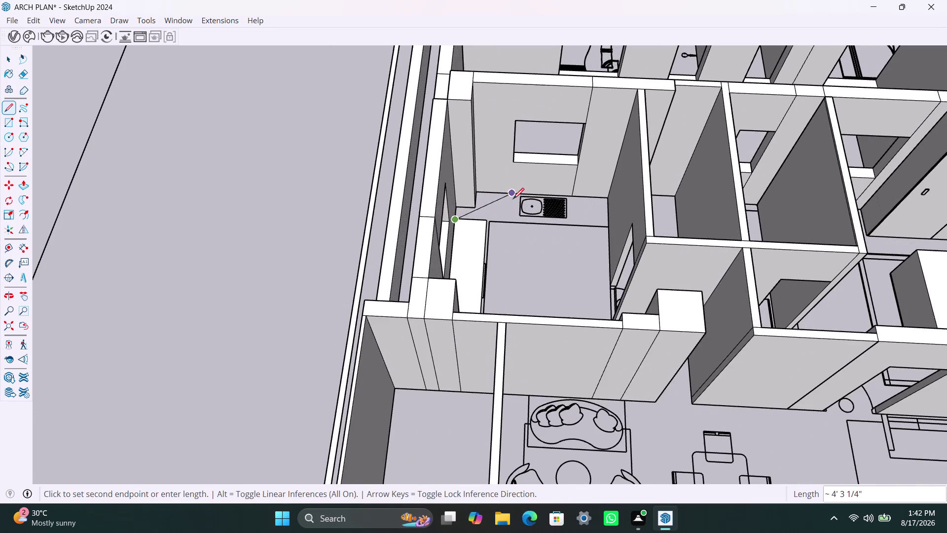
middle_drag(513, 206, 518, 233)
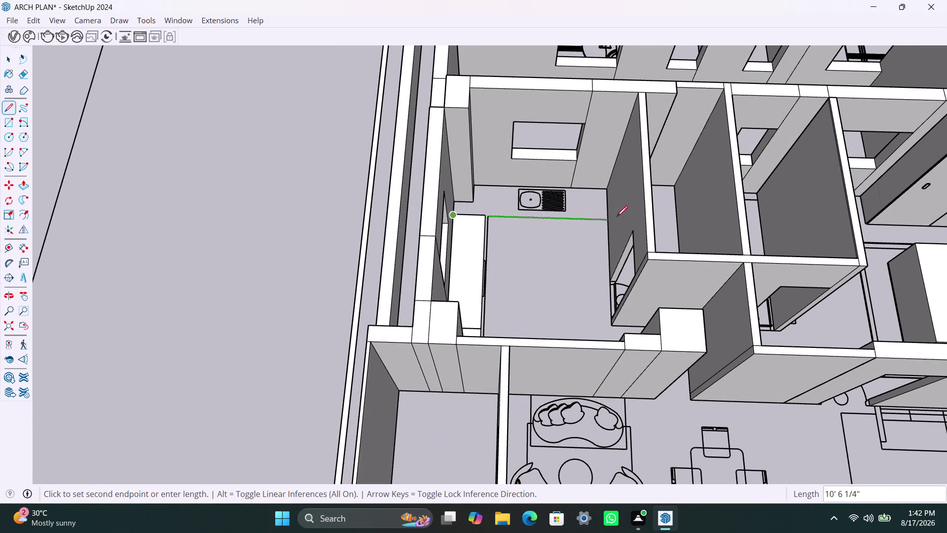
scroll(up, 3)
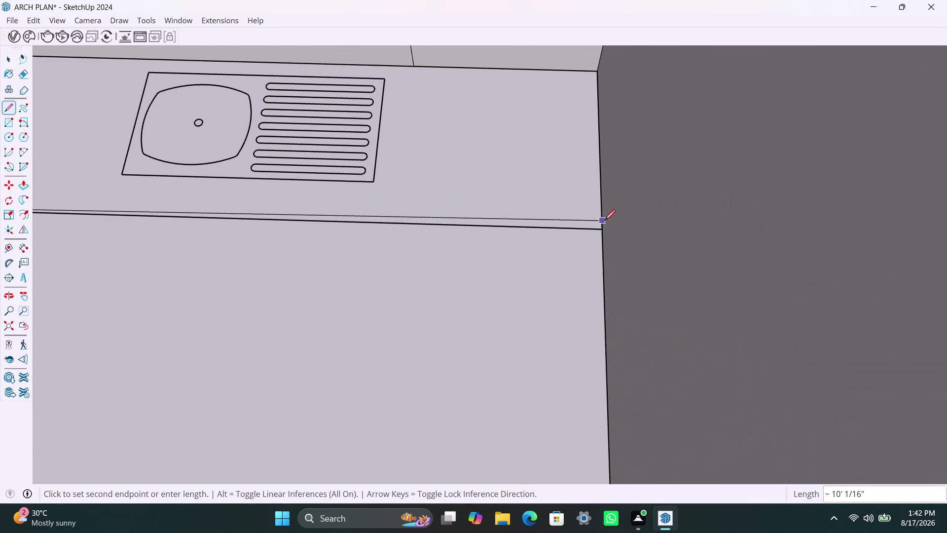
click(605, 228)
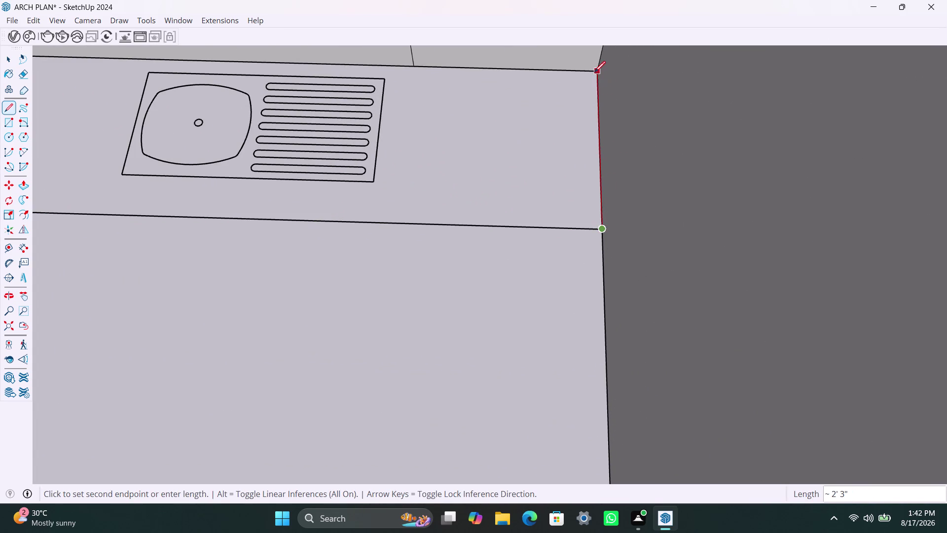
click(594, 72)
scroll(down, 3)
scroll(down, 3)
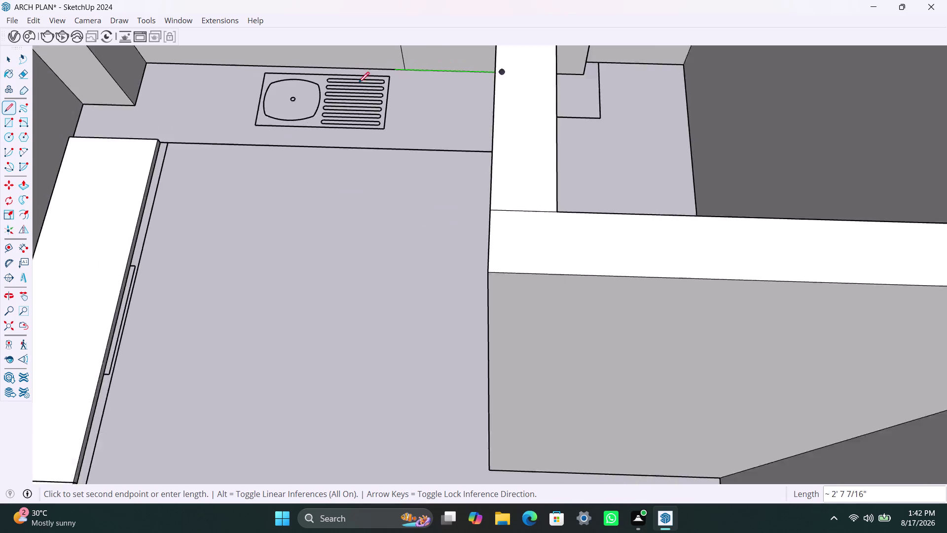
click(190, 62)
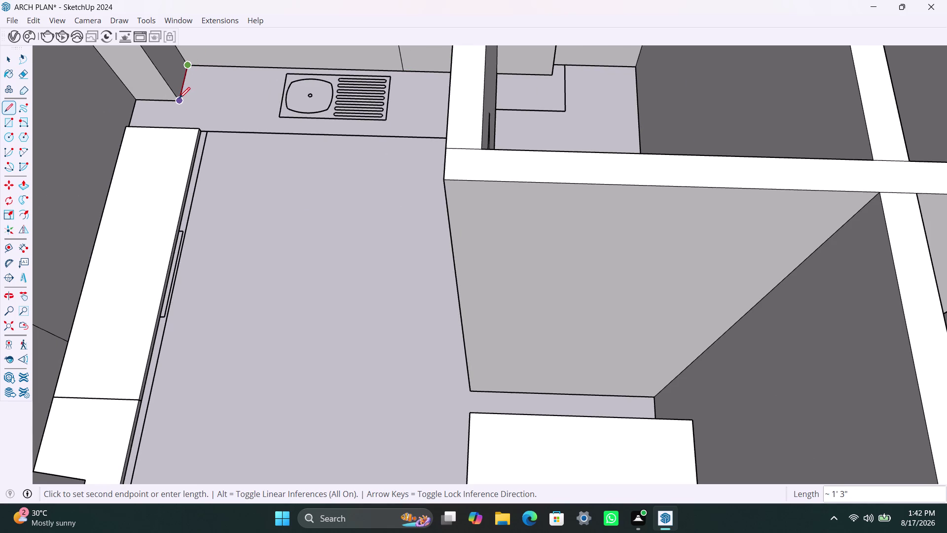
Close the countertop outline with an edge across its corner, then select the new face.
click(179, 98)
click(139, 99)
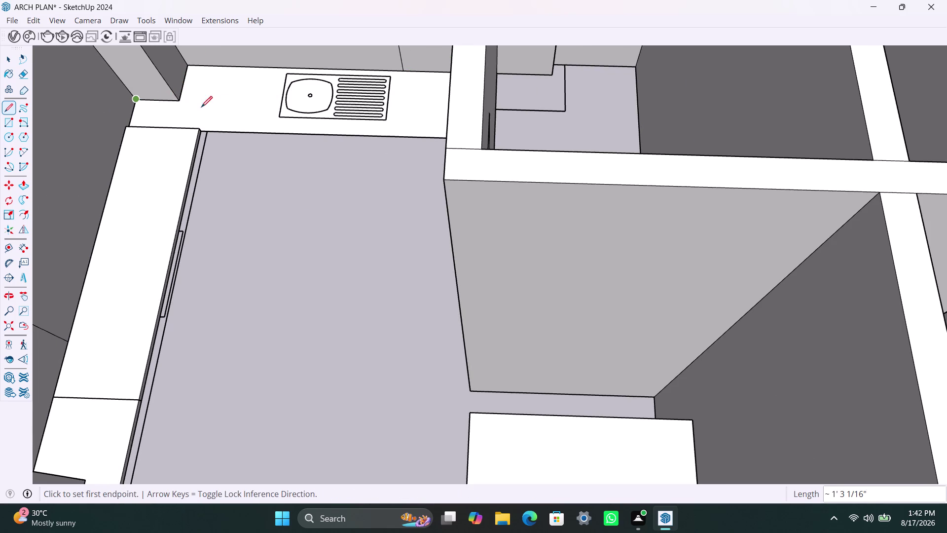
key(space)
double_click(248, 91)
Push/Pull the sink countertop strip up 40mm into a slab.
right_click(241, 94)
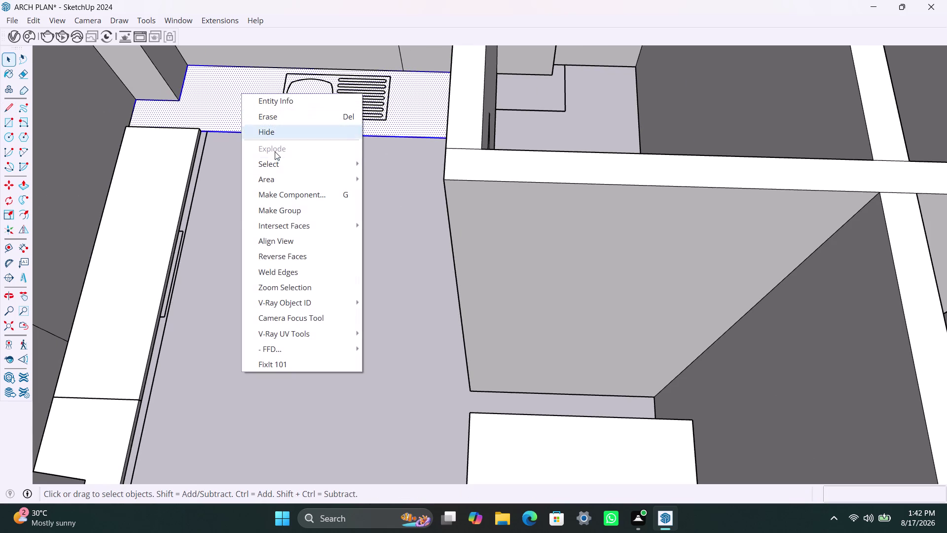
click(298, 214)
triple_click(227, 122)
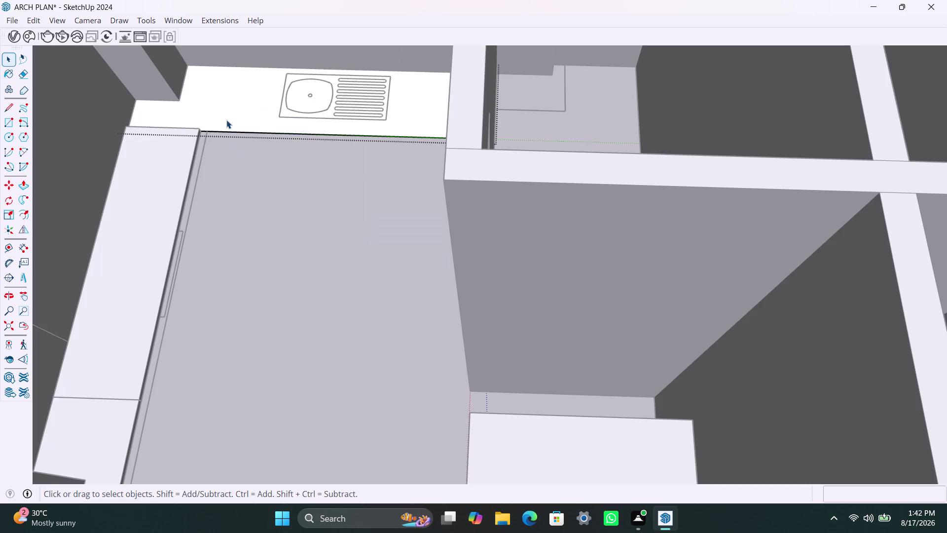
key(p)
click(254, 108)
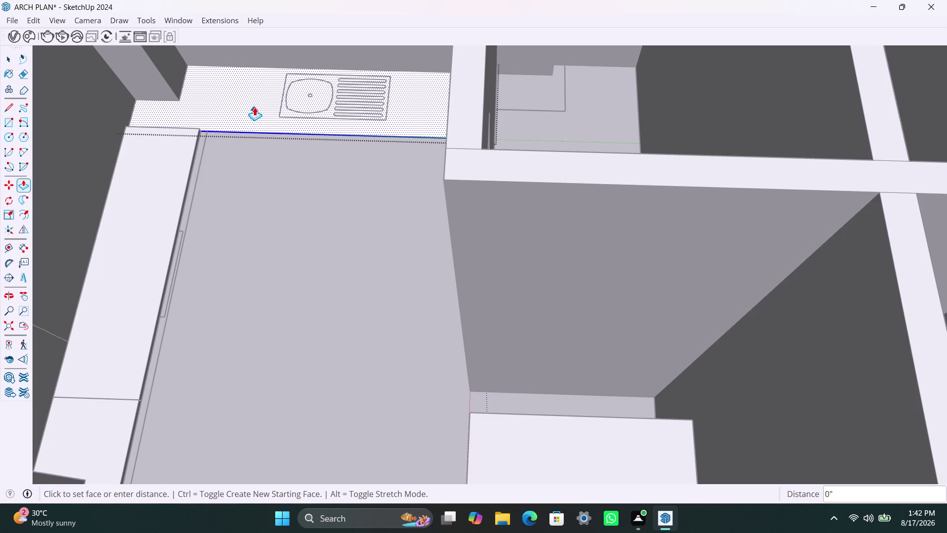
text(40mm)
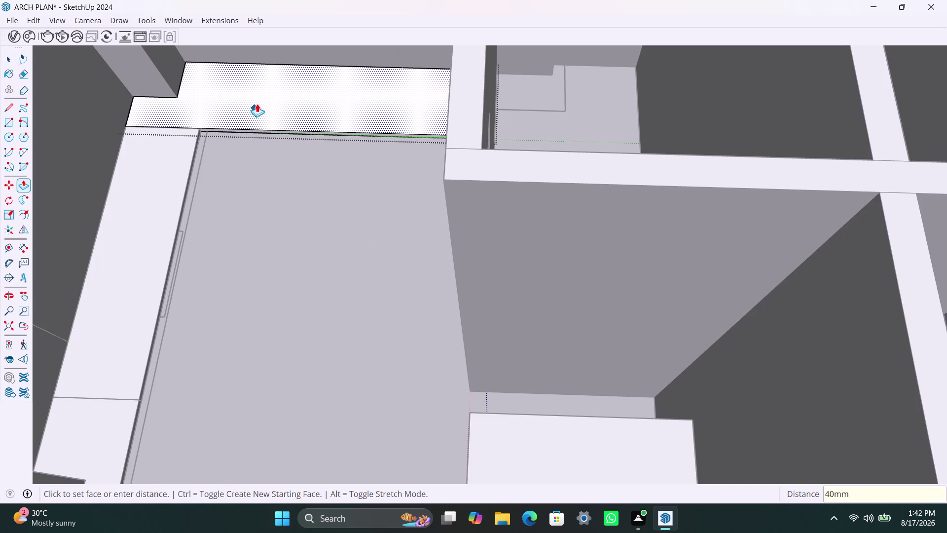
key(Return)
key(space)
scroll(up, 3)
middle_drag(310, 151, 325, 122)
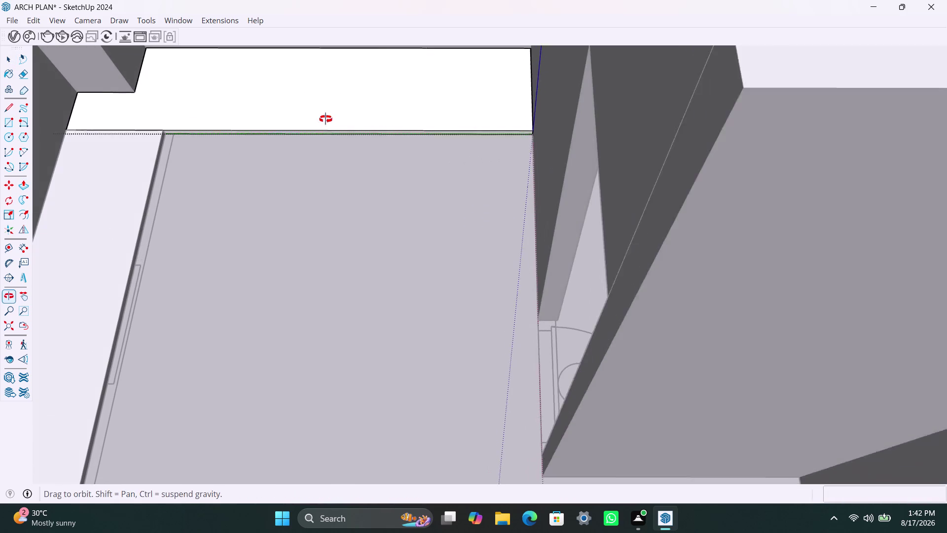
middle_drag(324, 122, 326, 119)
scroll(up, 3)
Pull the countertop's front face out 2" to overhang the cabinets.
click(284, 138)
click(284, 138)
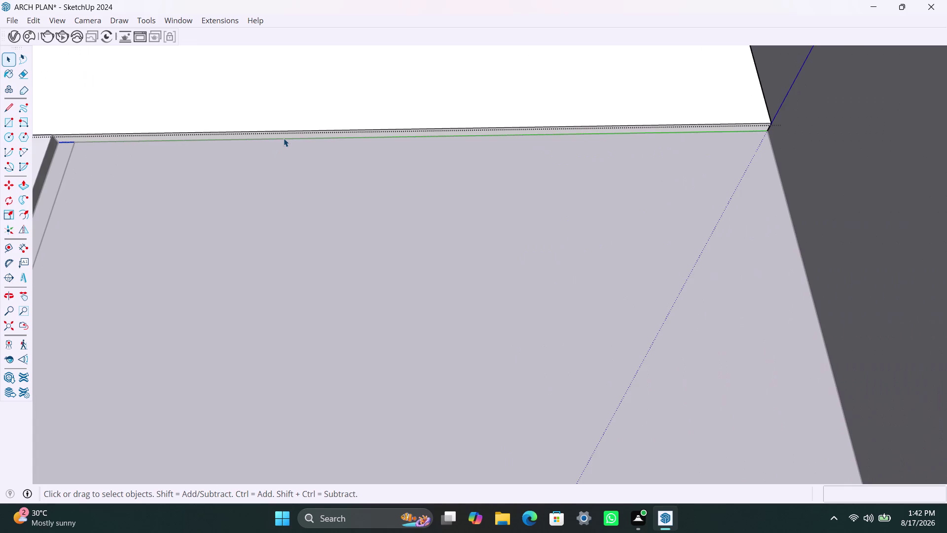
scroll(up, 3)
middle_drag(328, 139, 384, 60)
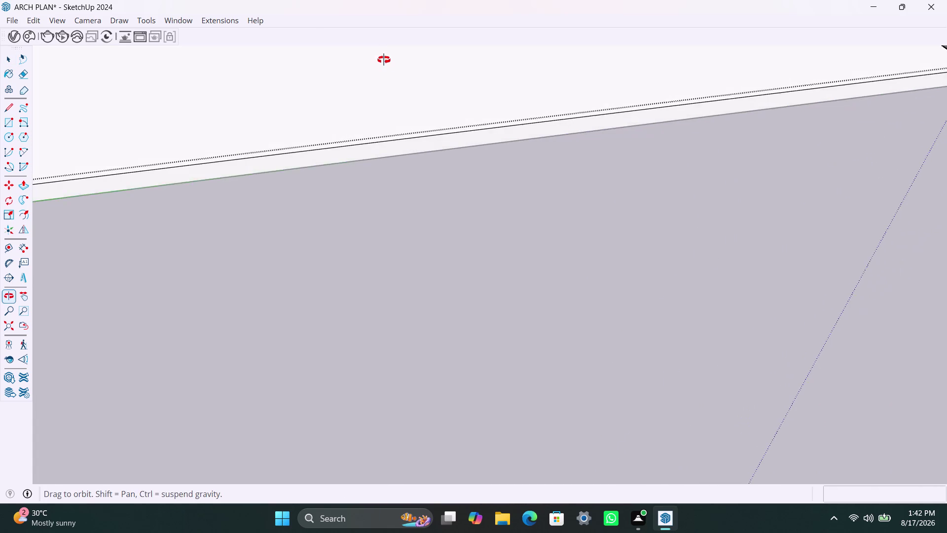
middle_drag(384, 60, 384, 60)
click(386, 148)
key(p)
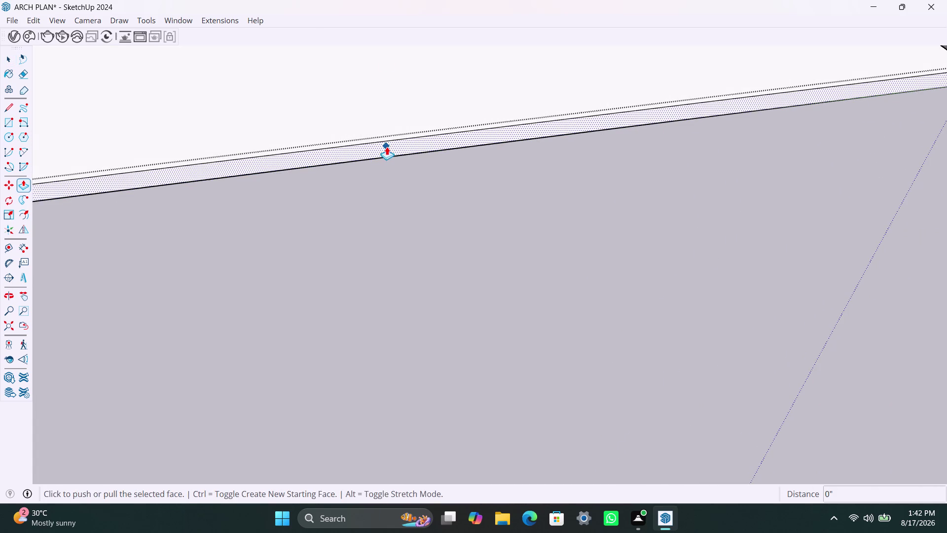
click(387, 147)
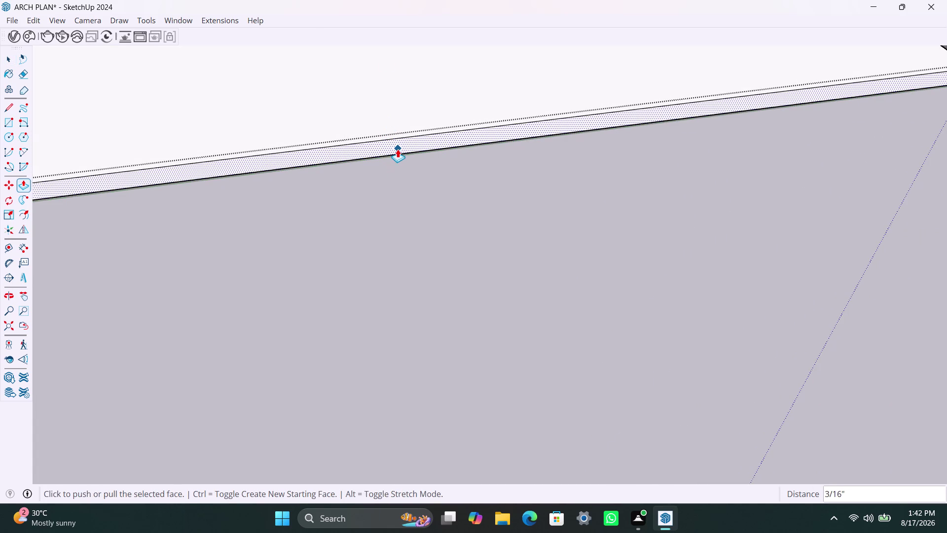
key(Escape)
key(space)
click(401, 145)
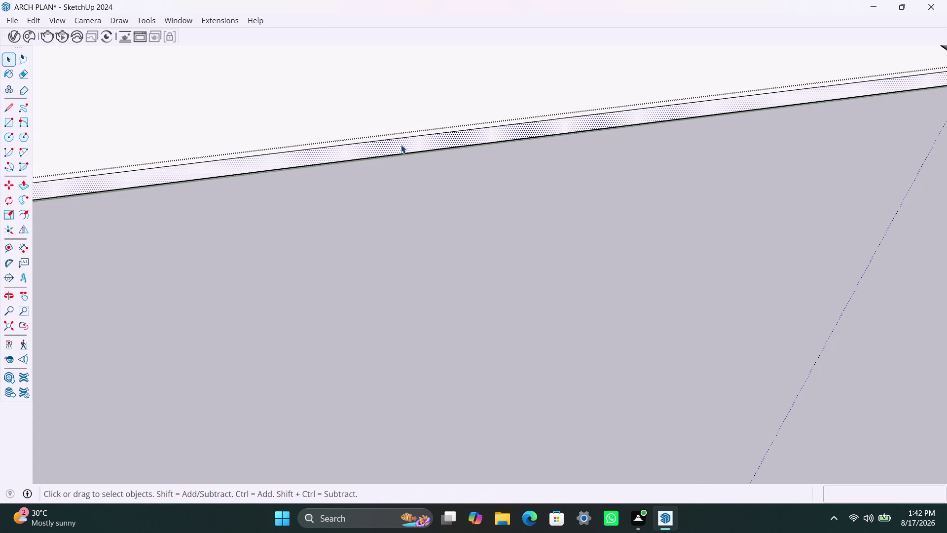
key(p)
click(401, 144)
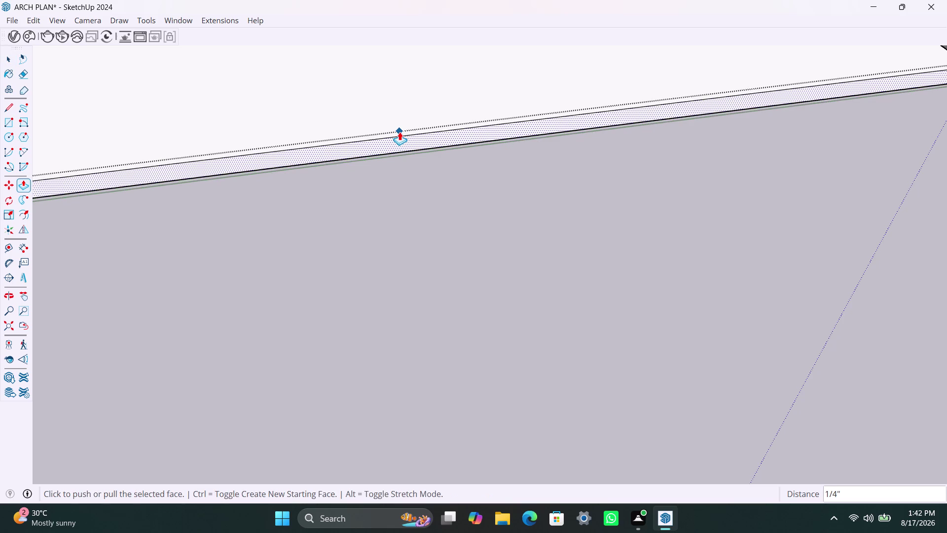
text(2")
key(Return)
key(space)
click(416, 231)
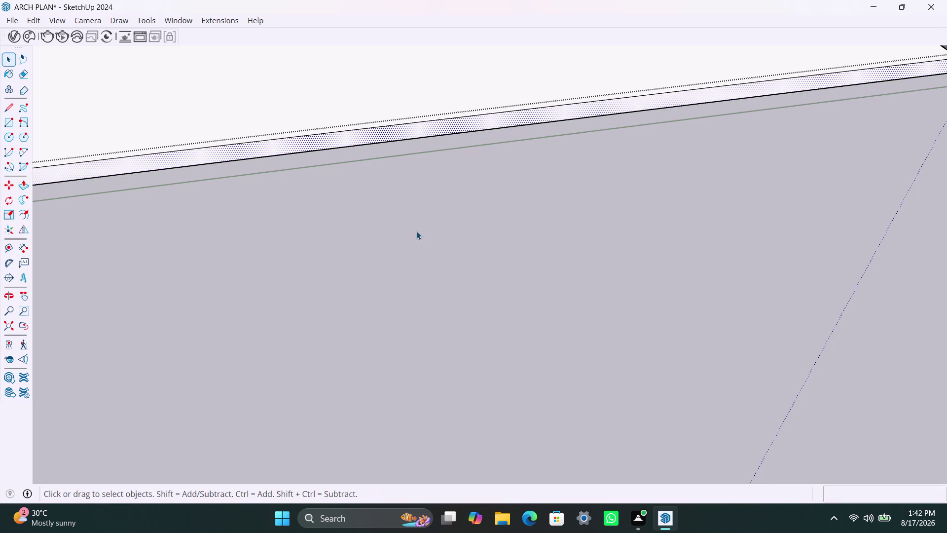
Orbit around the counter to bring the countertop's end face into view.
scroll(down, 3)
middle_drag(472, 236, 483, 288)
scroll(up, 3)
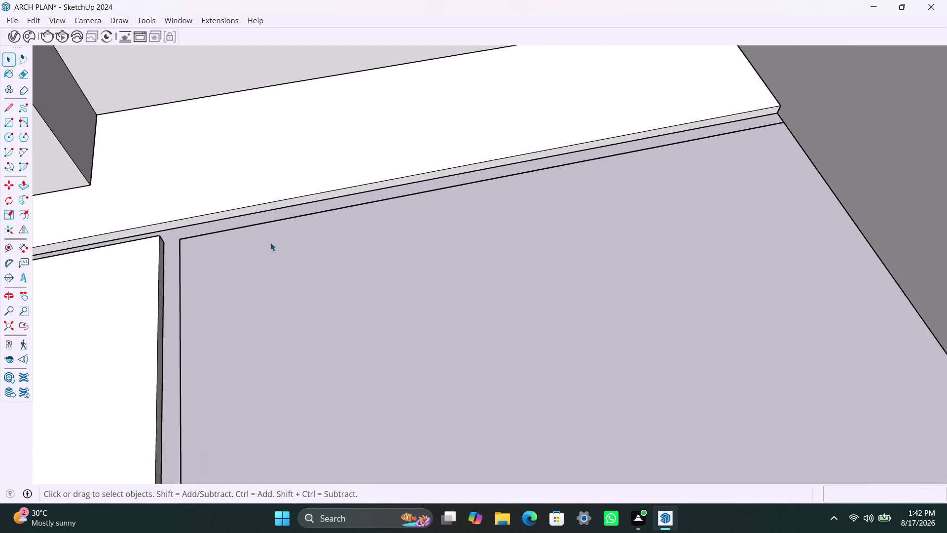
scroll(down, 3)
middle_drag(468, 340, 299, 317)
scroll(down, 3)
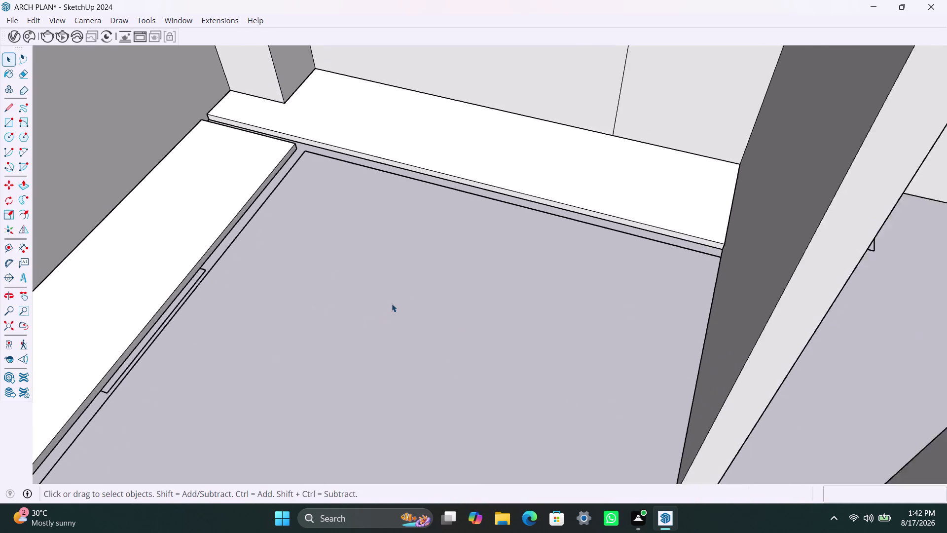
scroll(down, 3)
middle_drag(429, 321, 392, 349)
scroll(up, 3)
scroll(up, 3)
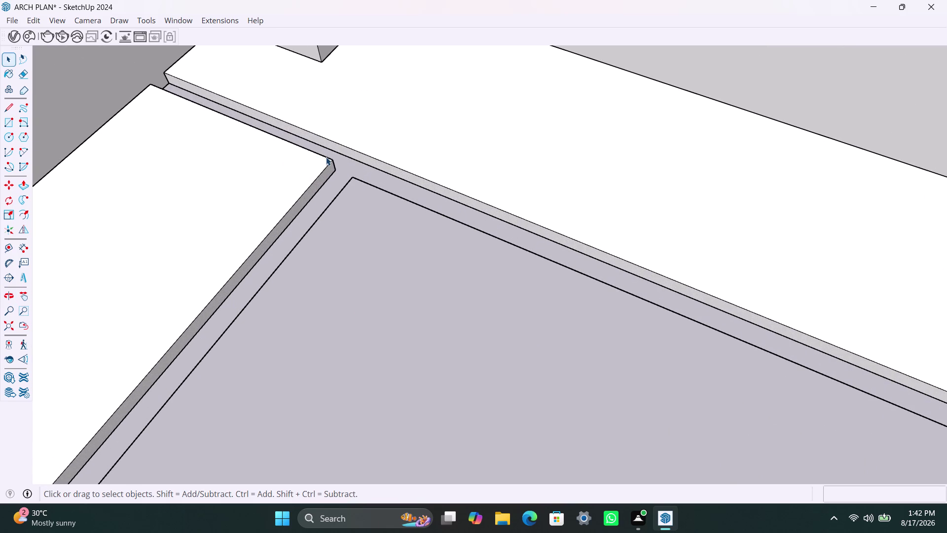
scroll(down, 3)
middle_drag(378, 234, 186, 283)
scroll(up, 3)
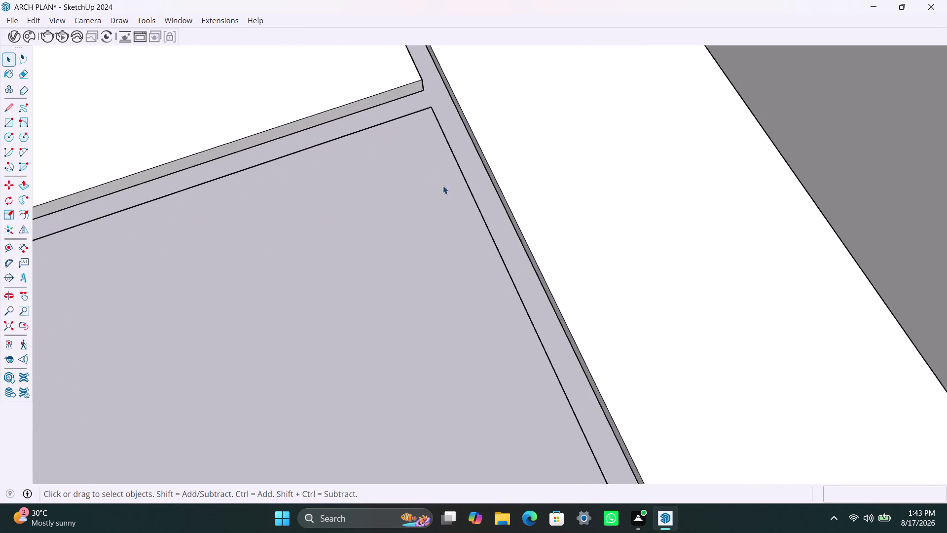
middle_drag(450, 199, 317, 161)
middle_drag(572, 173, 511, 198)
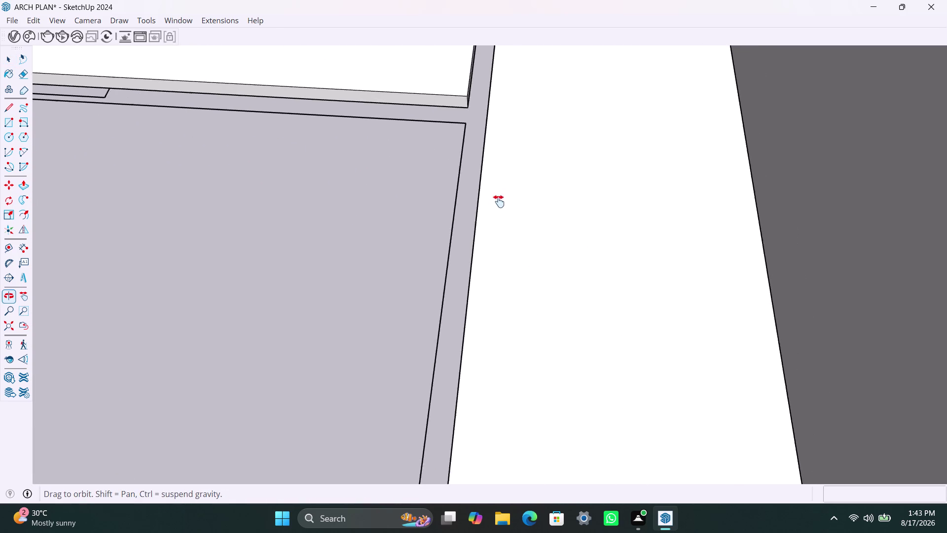
middle_drag(511, 198, 445, 211)
scroll(up, 3)
Pull the countertop's end face outward a short distance to lengthen the slab.
click(398, 96)
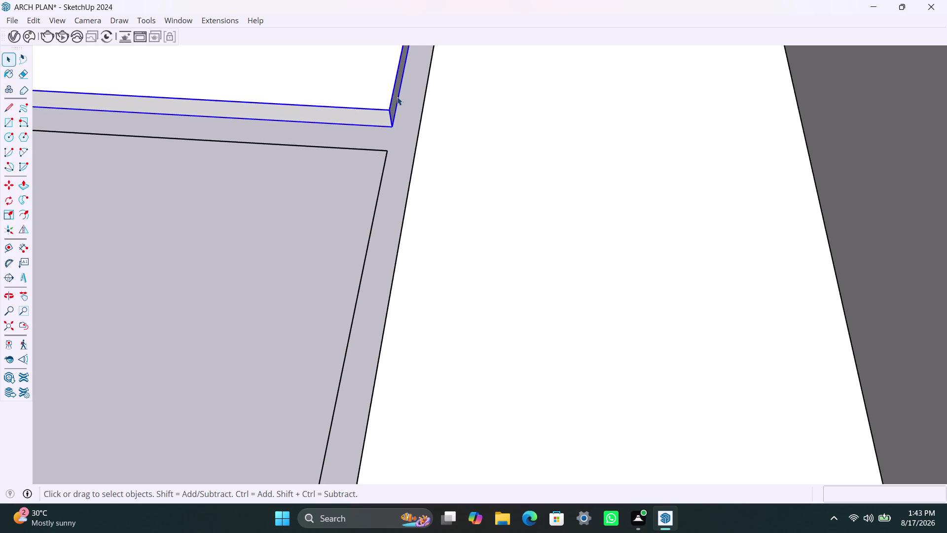
double_click(394, 98)
click(394, 101)
click(394, 101)
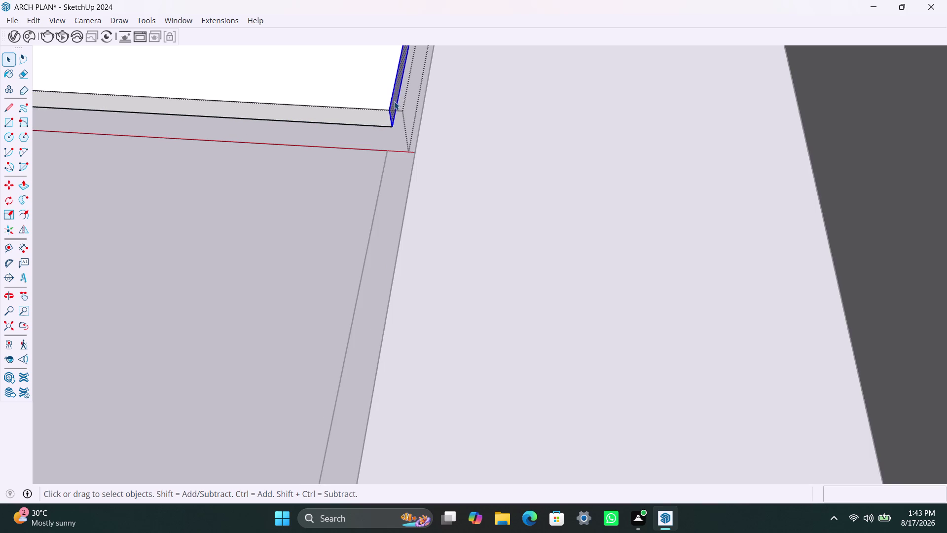
click(394, 101)
click(394, 103)
scroll(up, 3)
click(394, 103)
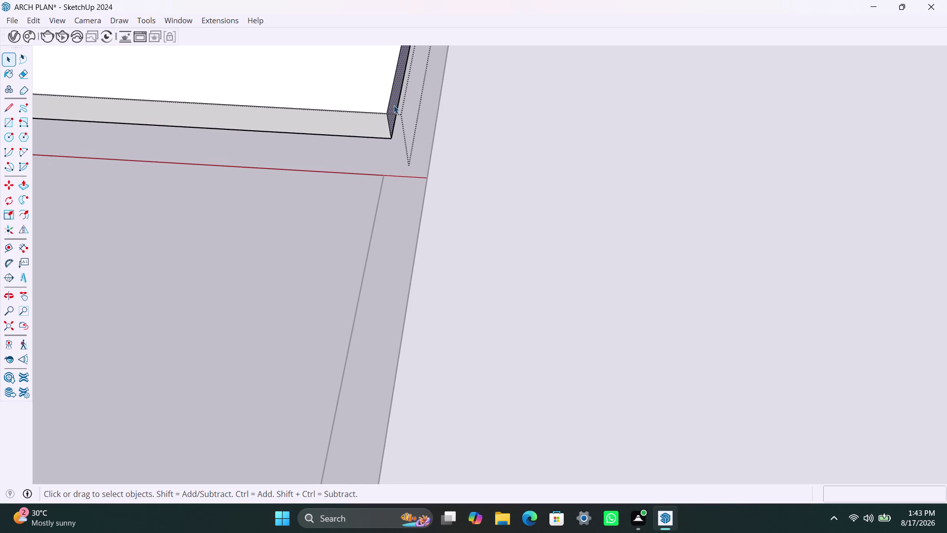
key(p)
click(727, 1)
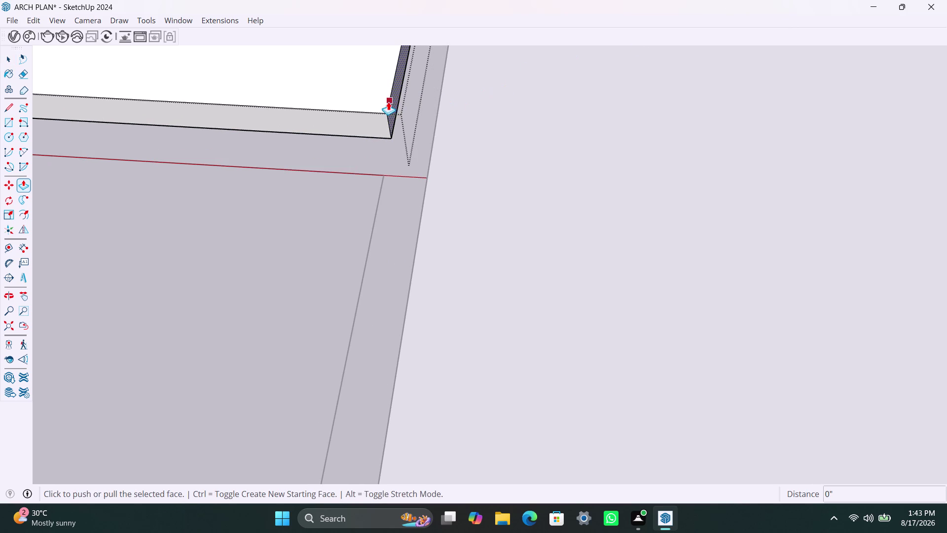
click(395, 104)
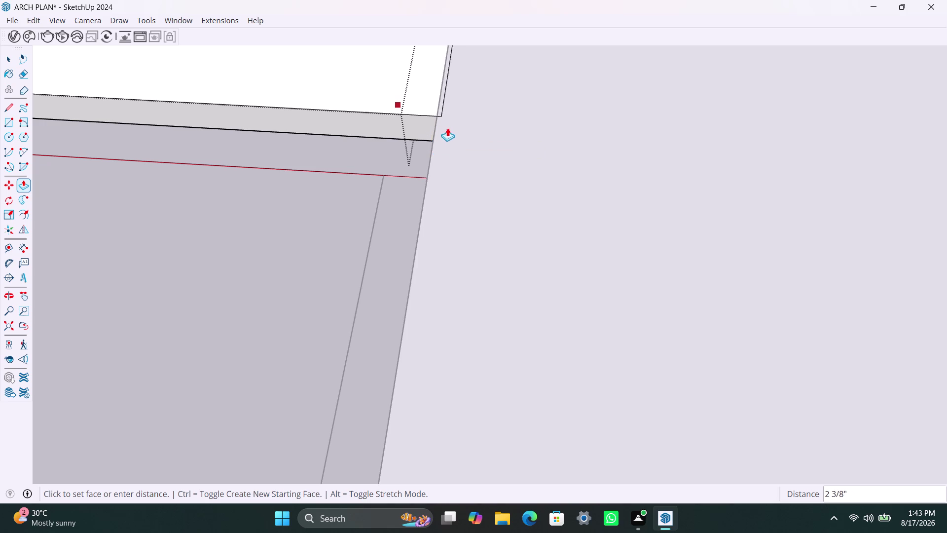
scroll(up, 3)
click(438, 129)
scroll(down, 3)
key(Escape)
key(space)
scroll(down, 3)
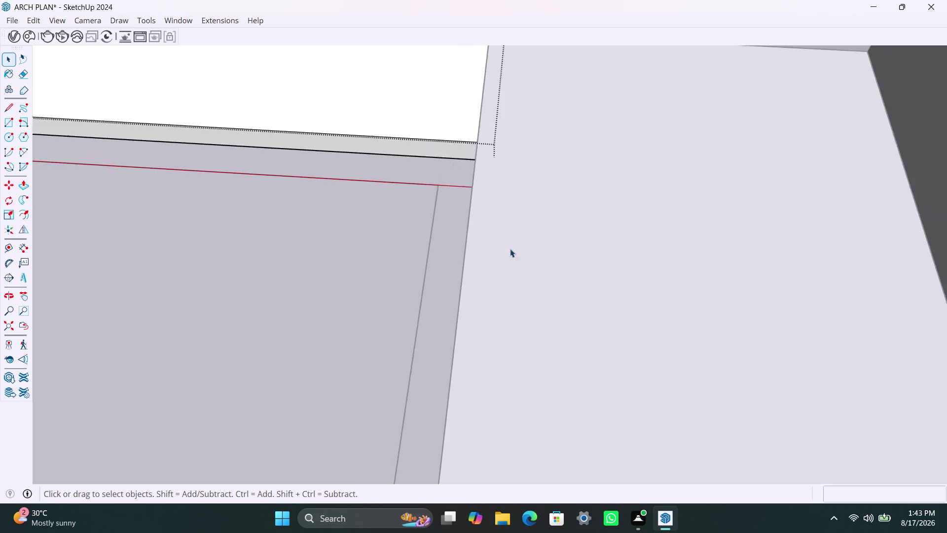
scroll(down, 3)
Orbit to the countertop's extended end and select its small end section.
middle_drag(445, 270, 595, 269)
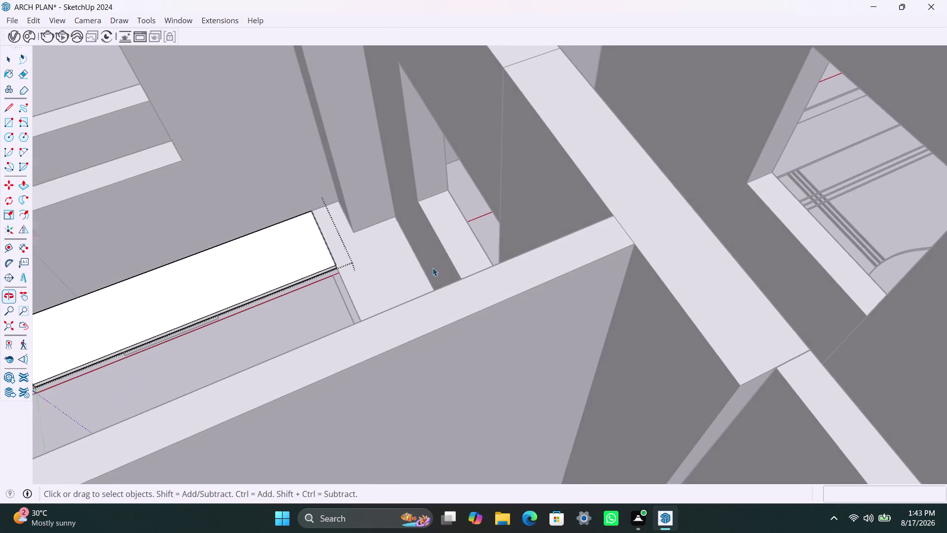
click(334, 296)
scroll(down, 3)
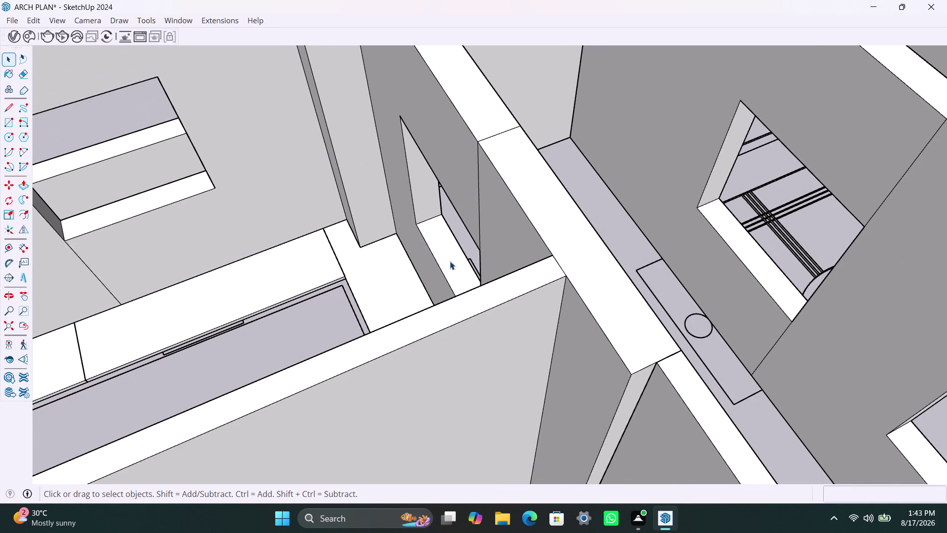
scroll(up, 3)
middle_drag(304, 322, 696, 275)
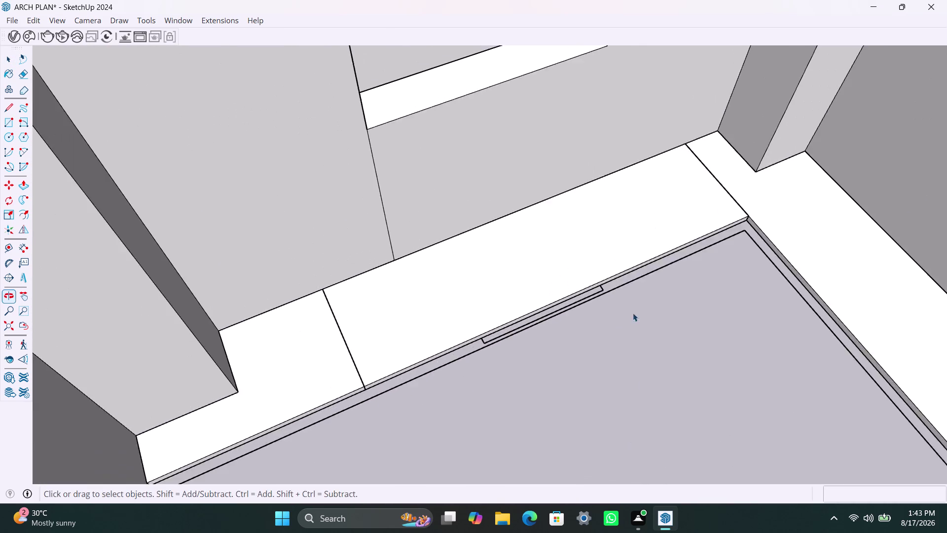
scroll(down, 3)
middle_drag(599, 409, 653, 372)
scroll(up, 3)
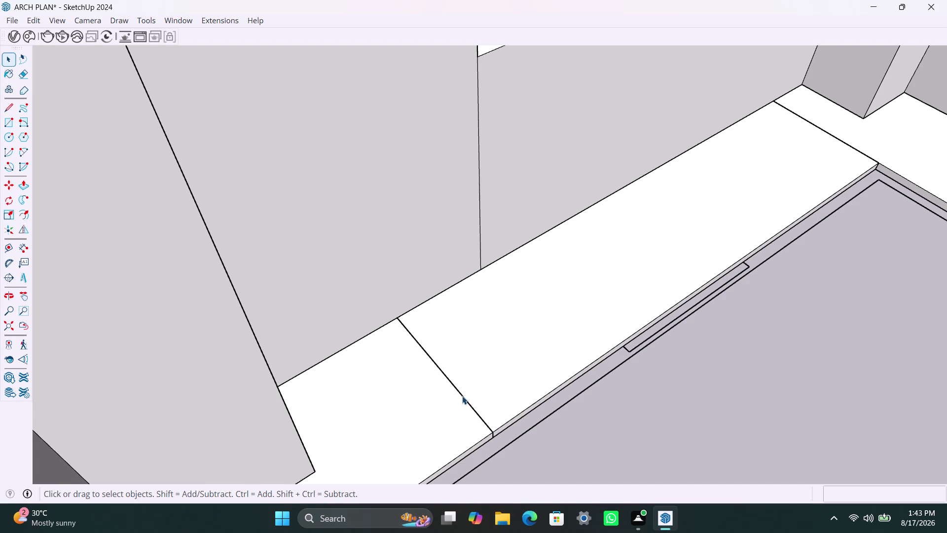
click(462, 395)
double_click(462, 398)
click(462, 399)
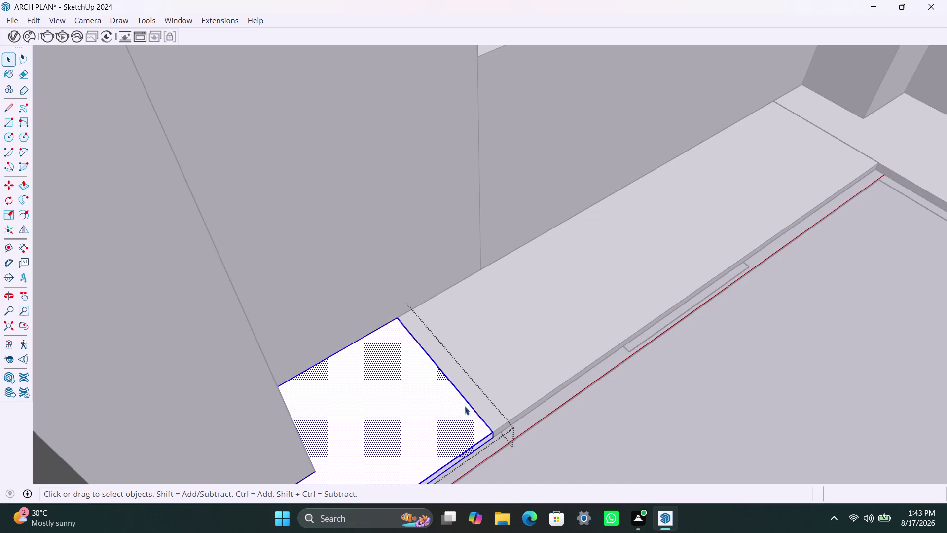
click(629, 421)
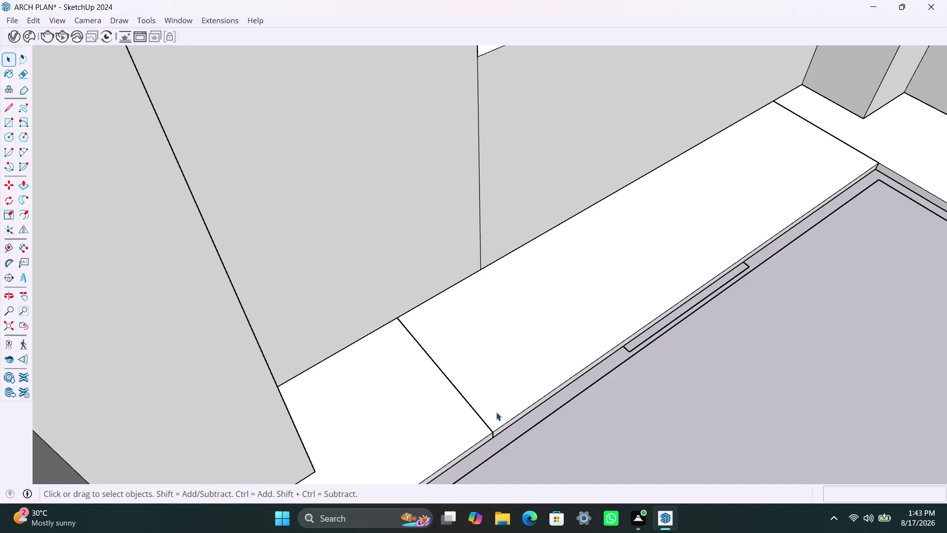
Orbit and zoom down into the kitchen to the wall corner beside the counter strip.
scroll(down, 3)
scroll(down, 3)
middle_drag(679, 393, 720, 396)
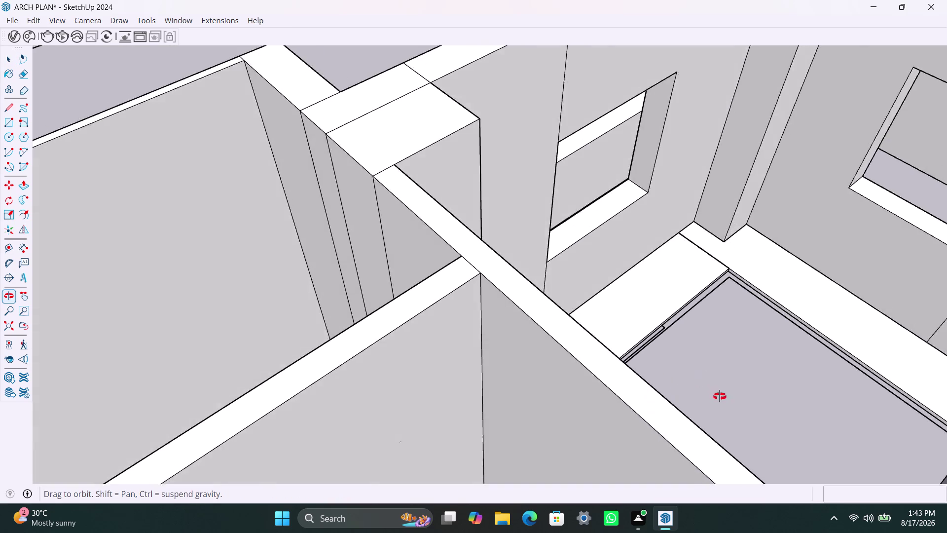
middle_drag(720, 396, 485, 388)
scroll(down, 3)
middle_drag(635, 404, 594, 297)
scroll(down, 3)
middle_drag(609, 395, 615, 350)
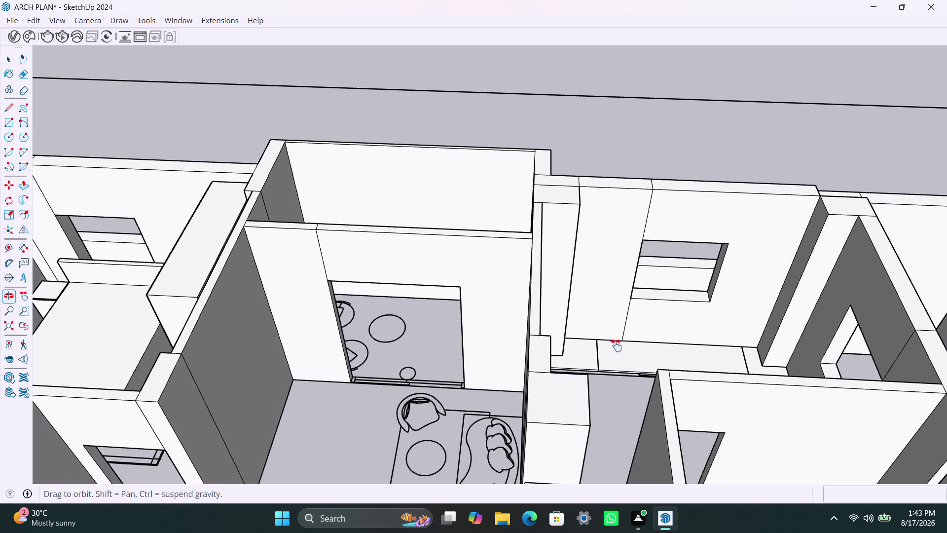
middle_drag(615, 350, 618, 320)
scroll(down, 3)
middle_drag(612, 356, 618, 425)
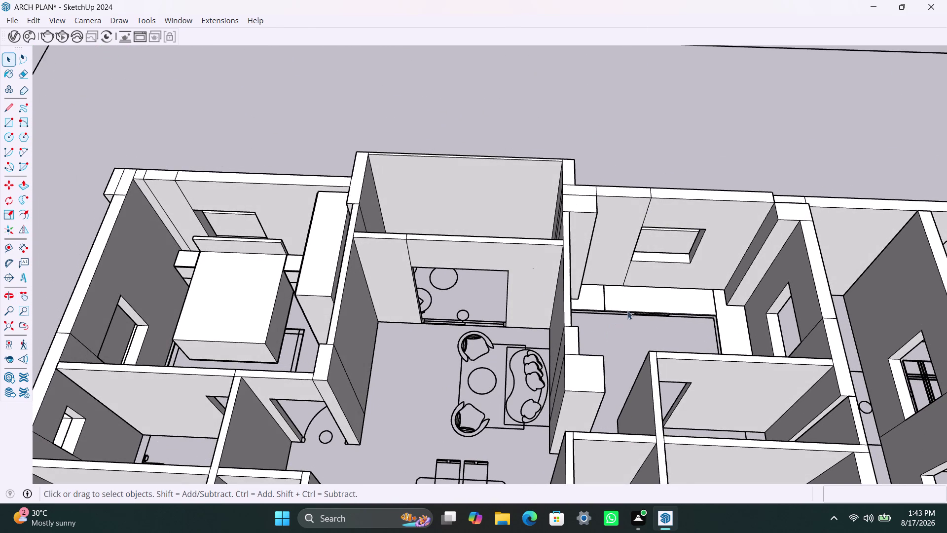
scroll(up, 3)
key(r)
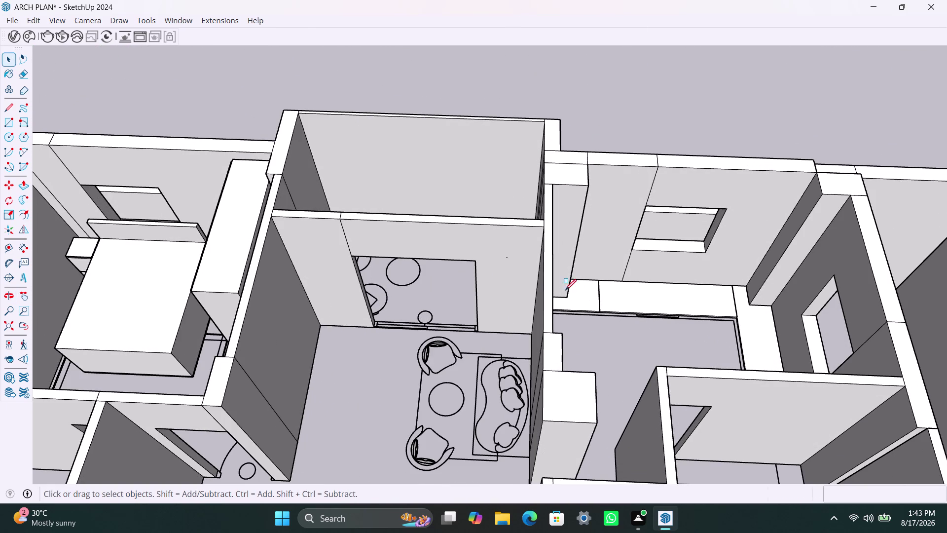
scroll(up, 3)
scroll(up, 3)
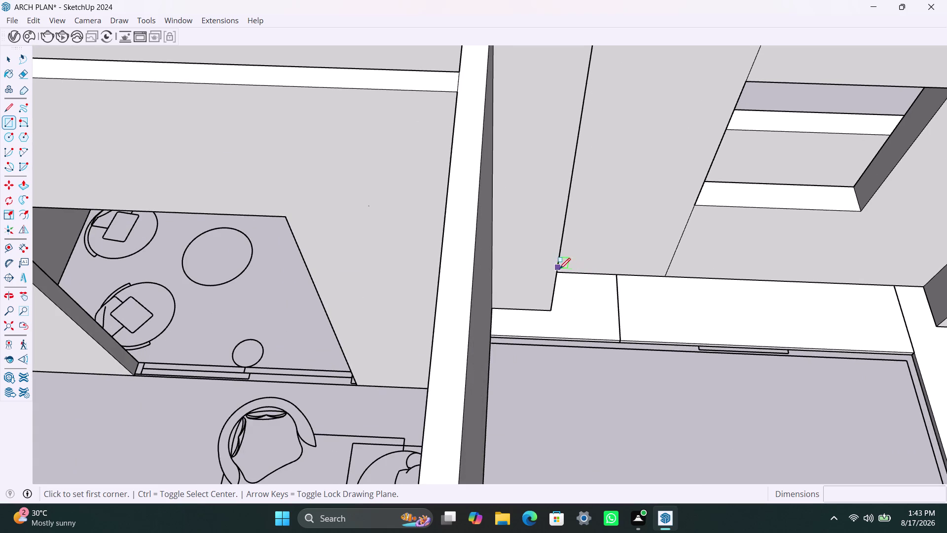
Draw a floor rectangle at the kitchen wall corner and make it a group.
middle_drag(573, 289, 538, 263)
scroll(up, 3)
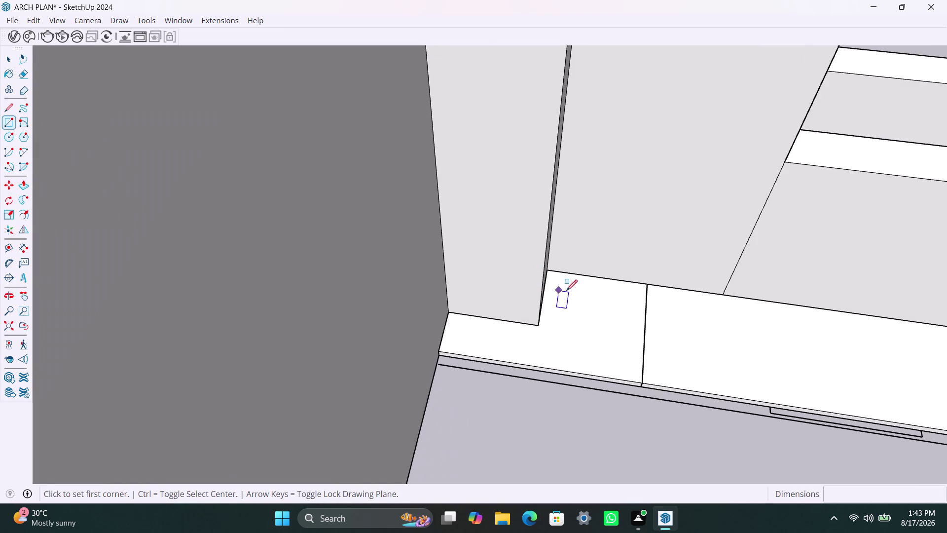
middle_drag(567, 290, 560, 282)
click(551, 270)
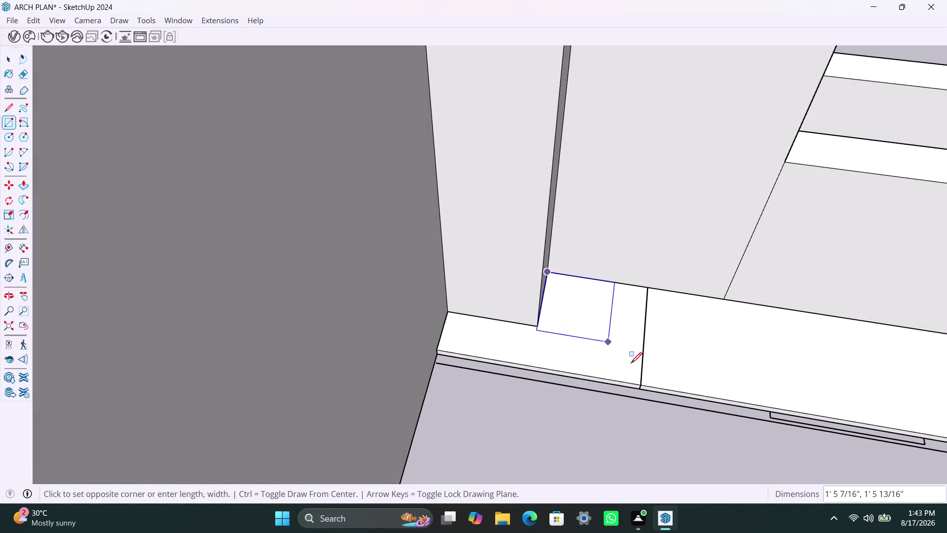
click(641, 380)
key(v)
double_click(624, 353)
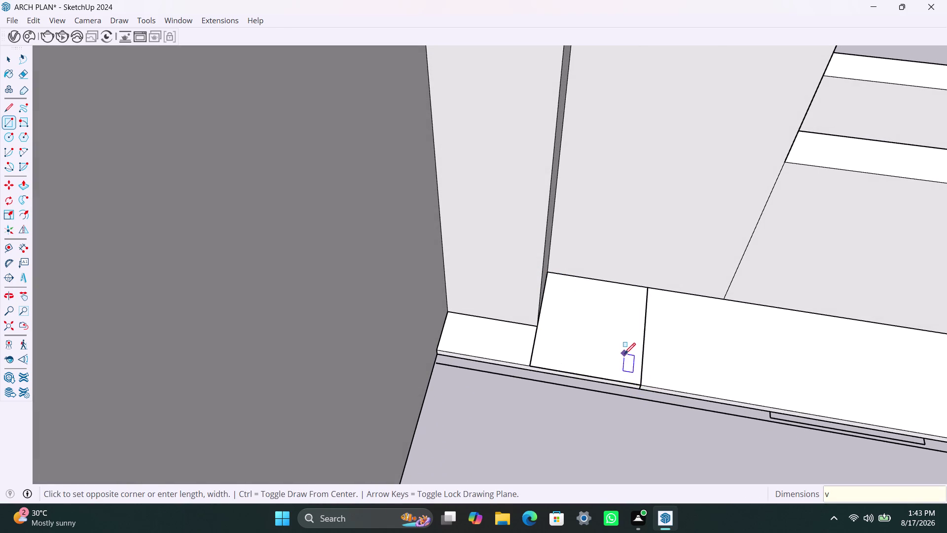
key(space)
double_click(617, 351)
right_click(617, 351)
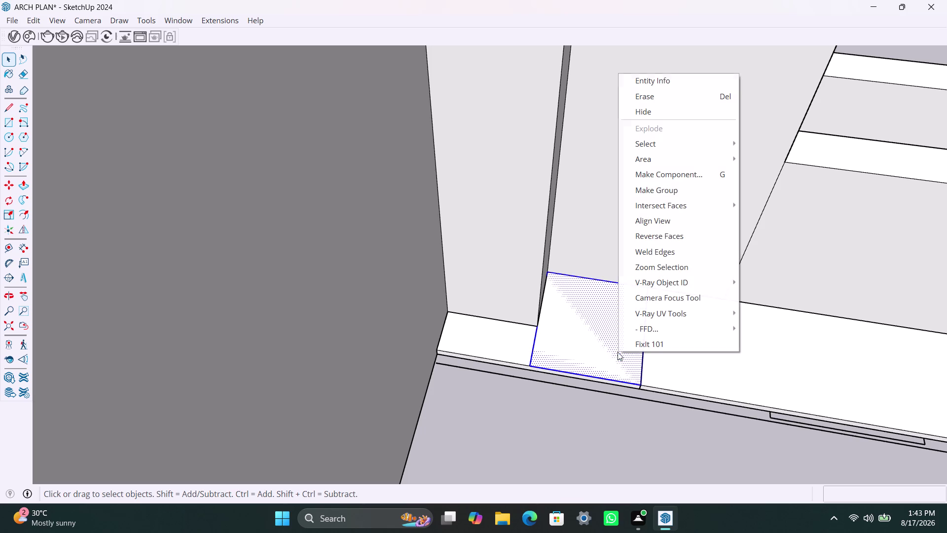
click(680, 196)
Inside the group, pull the rectangle up 3' into a cabinet box.
triple_click(600, 339)
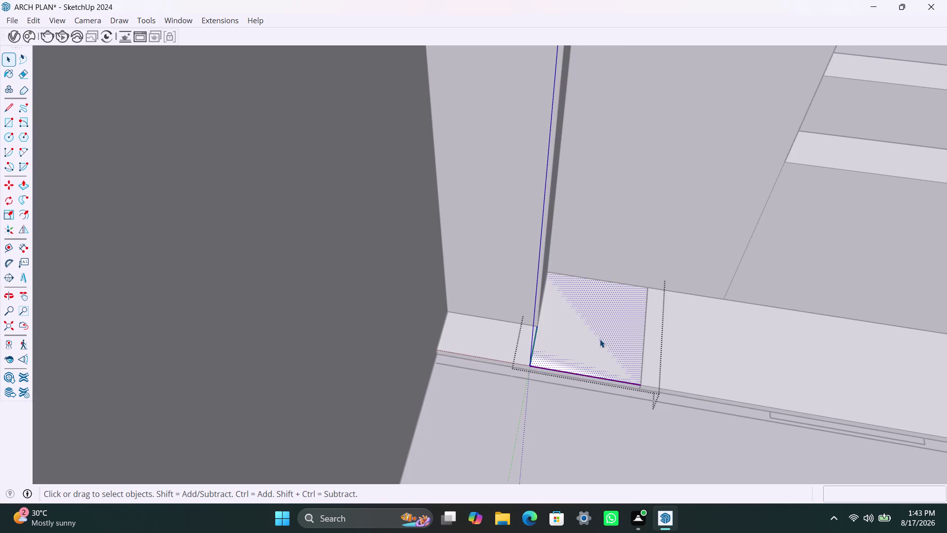
key(p)
click(599, 338)
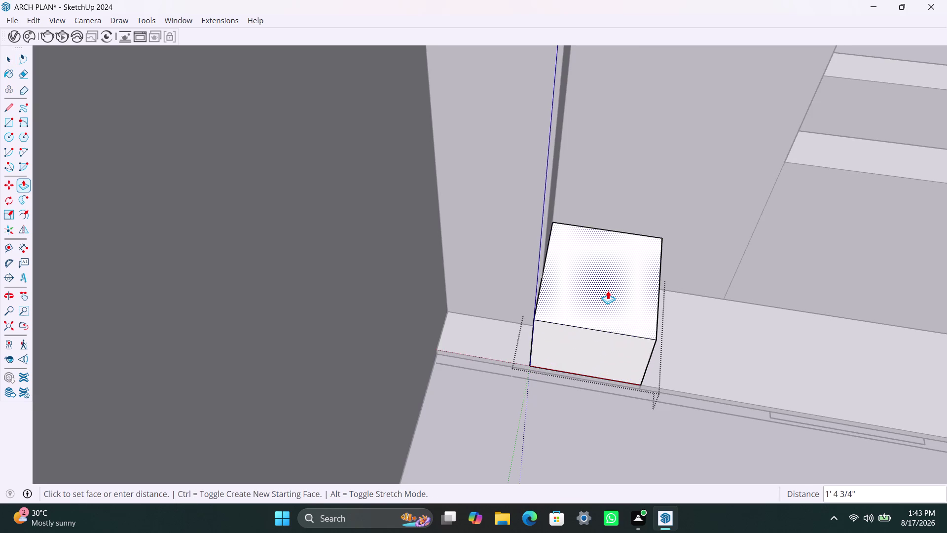
key(3)
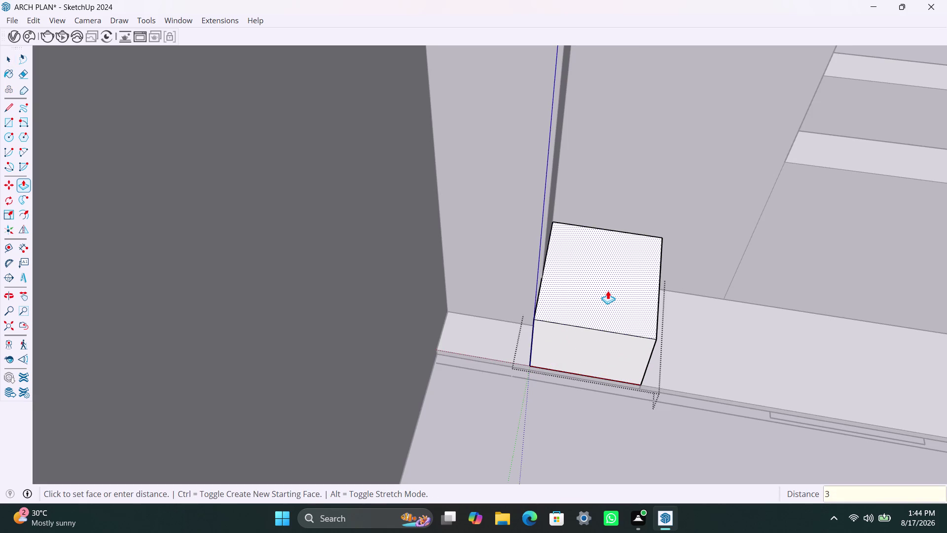
key(apostrophe)
key(Return)
key(space)
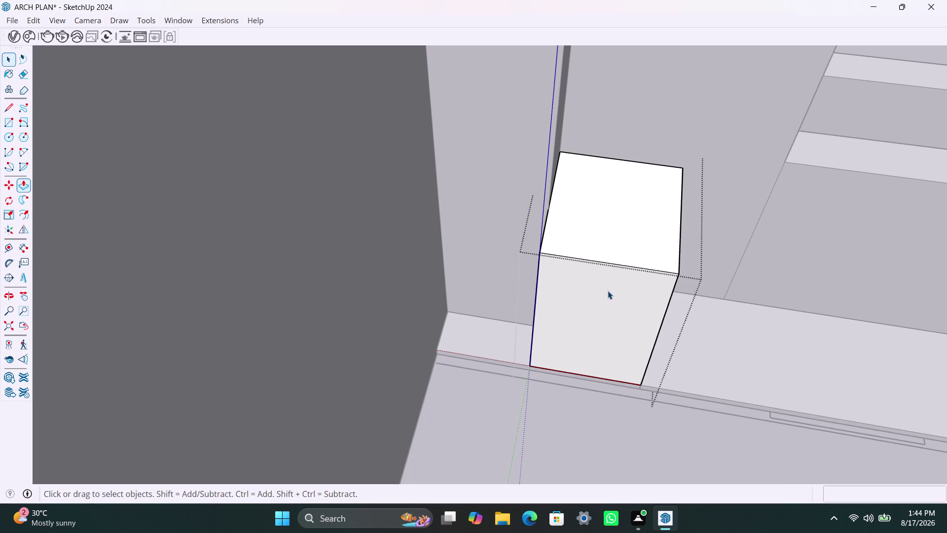
scroll(down, 3)
click(675, 399)
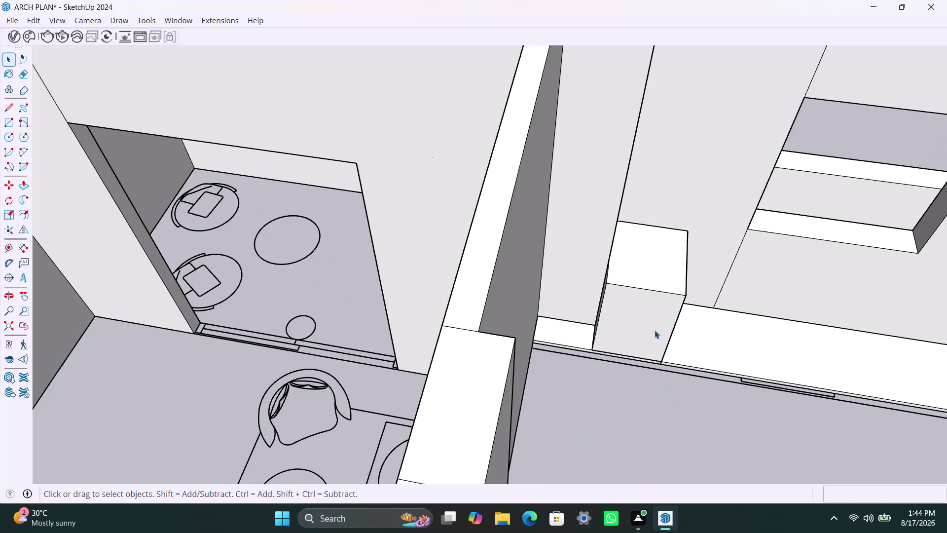
Copy the cabinet along the wall into second and third cabinets, undoing a misplaced fourth.
click(651, 320)
key(m)
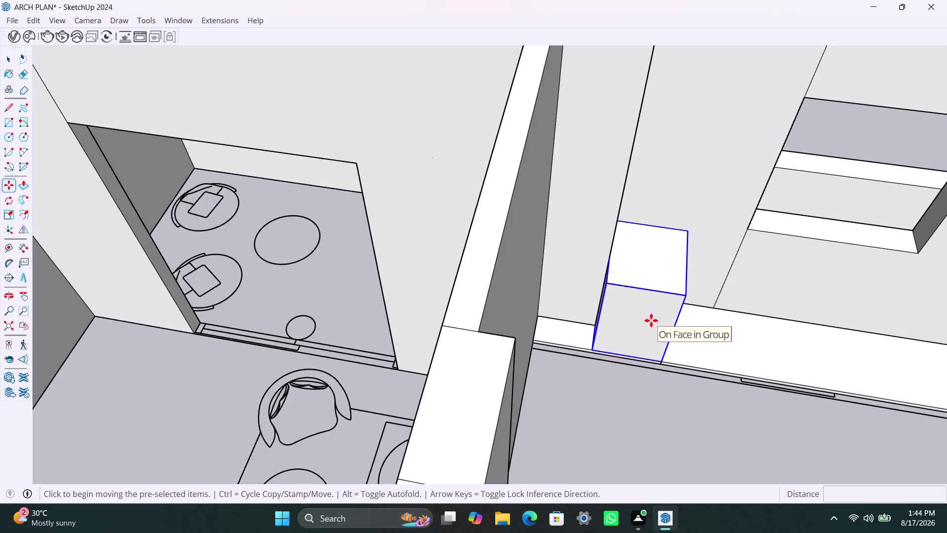
click(591, 351)
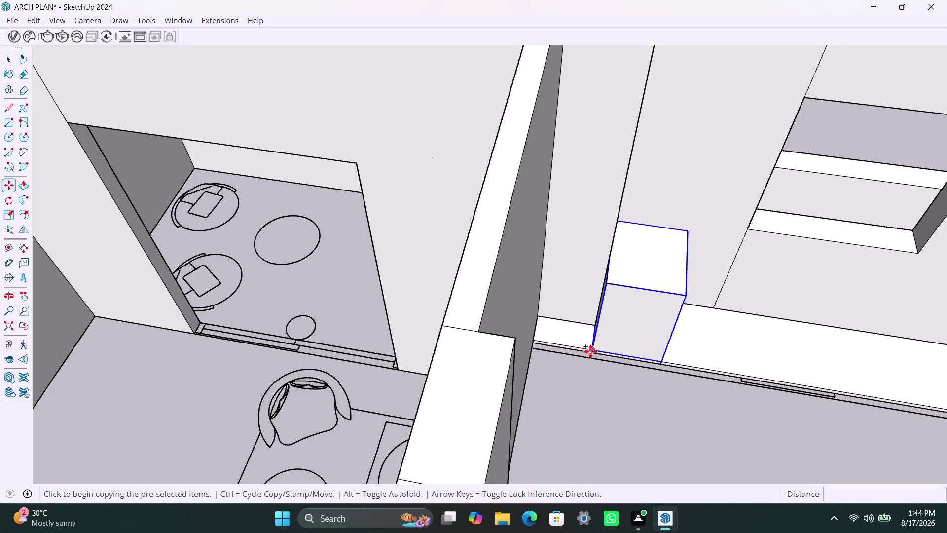
click(662, 359)
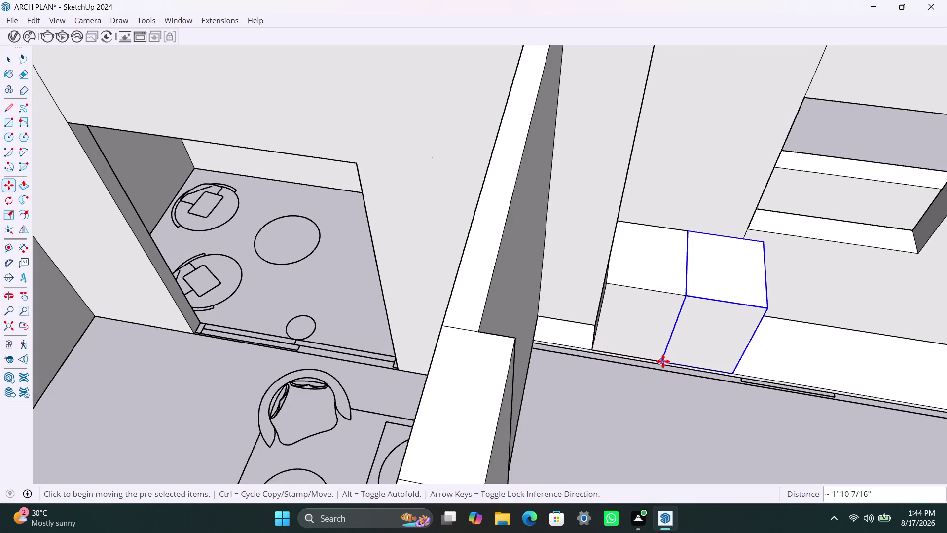
click(661, 361)
click(733, 368)
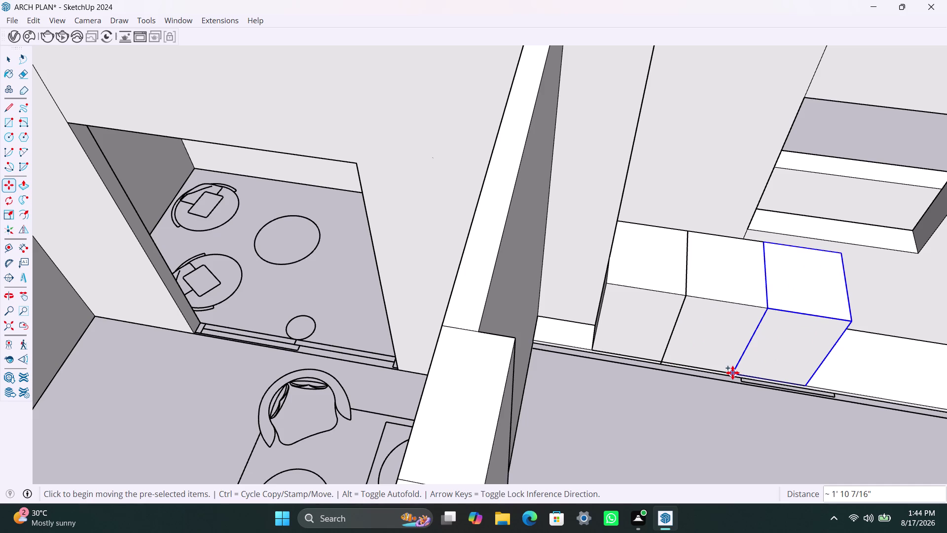
click(731, 372)
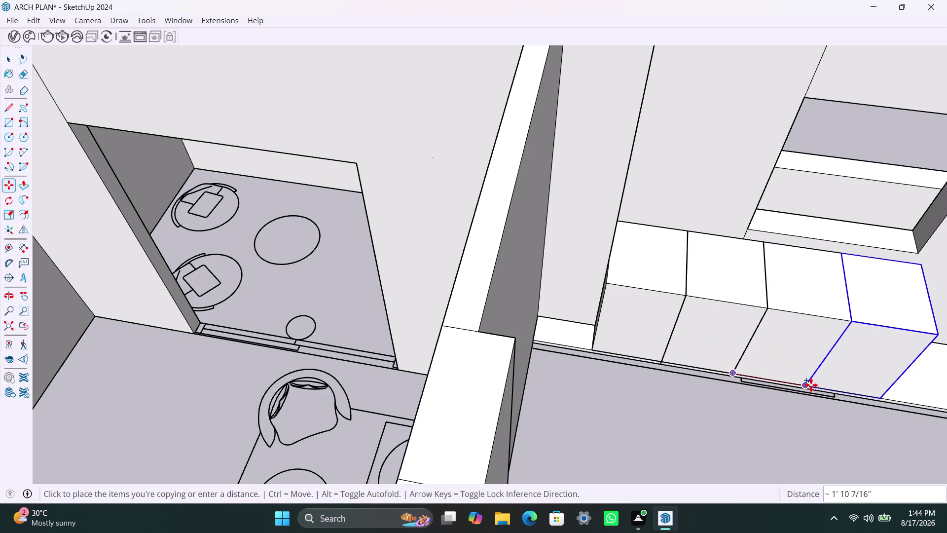
click(810, 385)
key(ctrl+z)
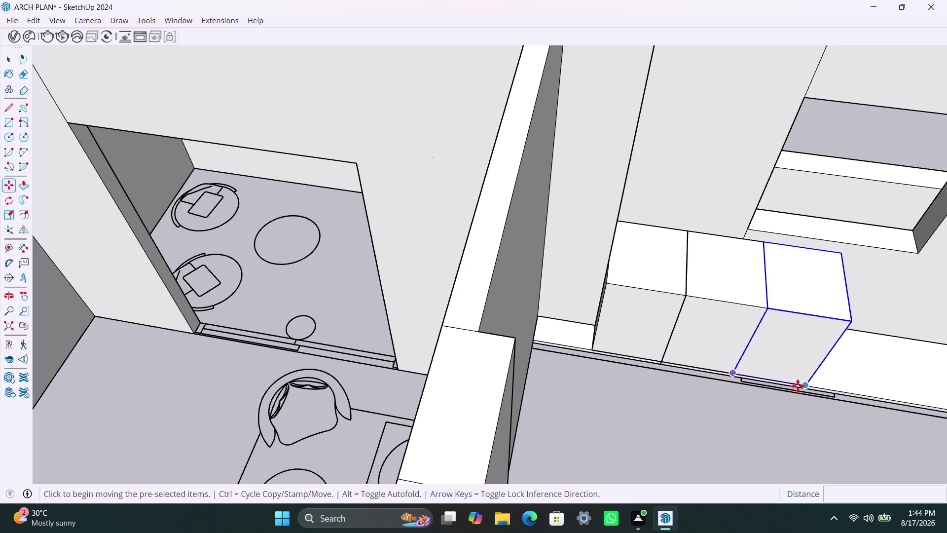
Add the fourth and fifth cabinet copies, ending at the wall's end.
key(m)
click(734, 376)
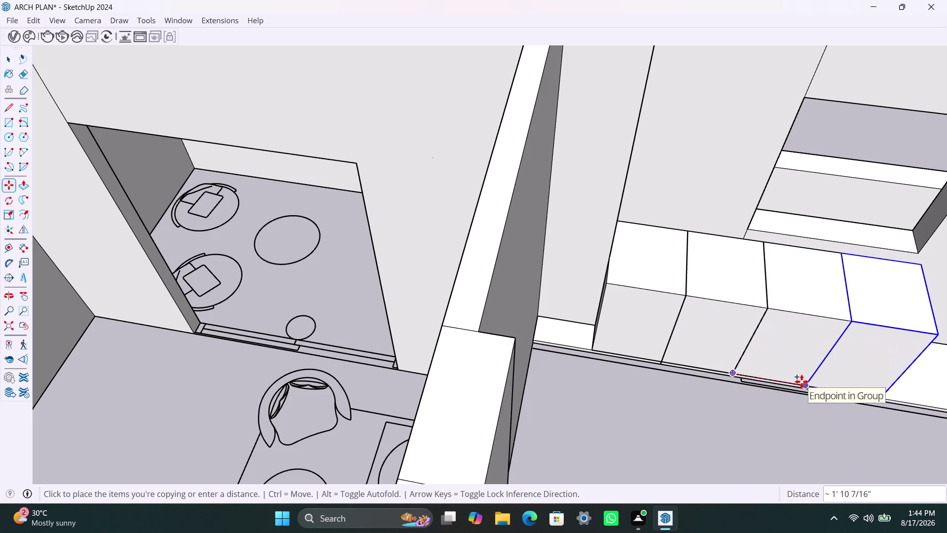
click(802, 381)
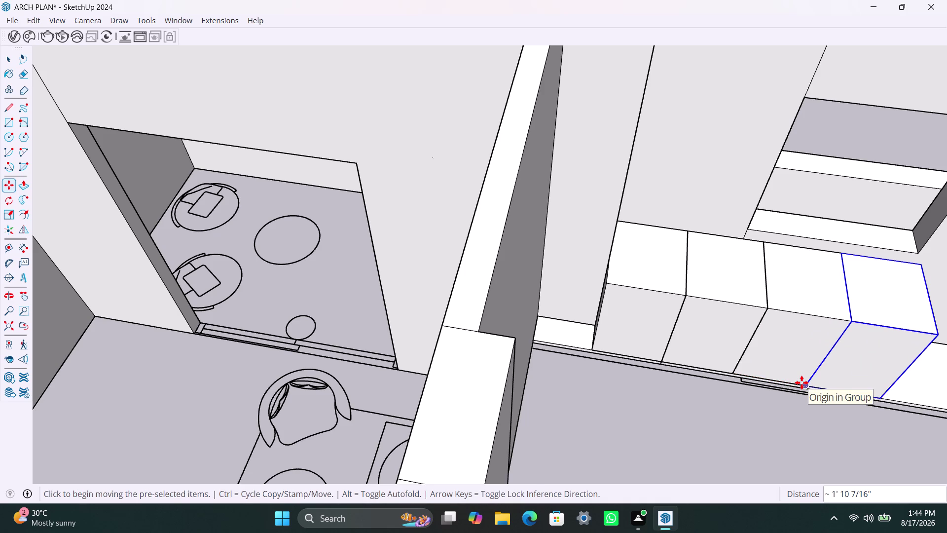
key(m)
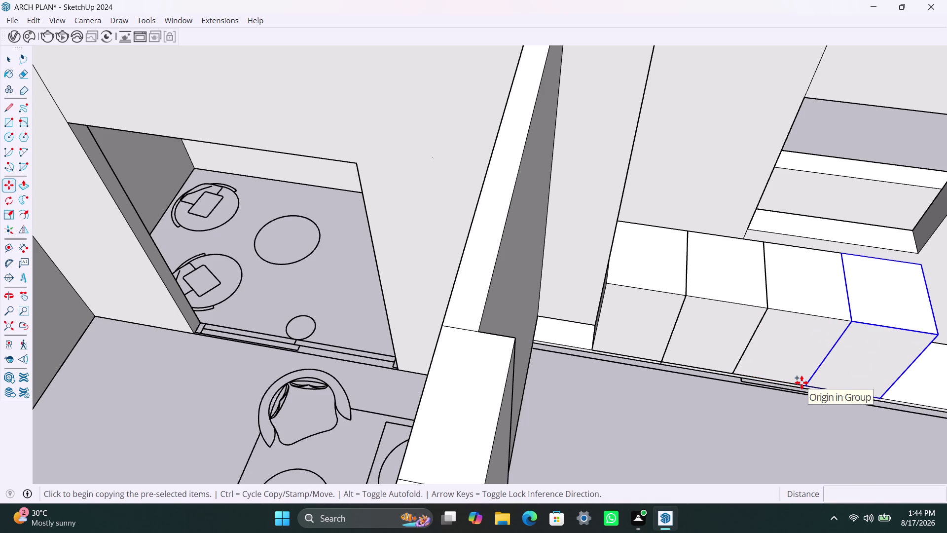
click(802, 382)
click(882, 396)
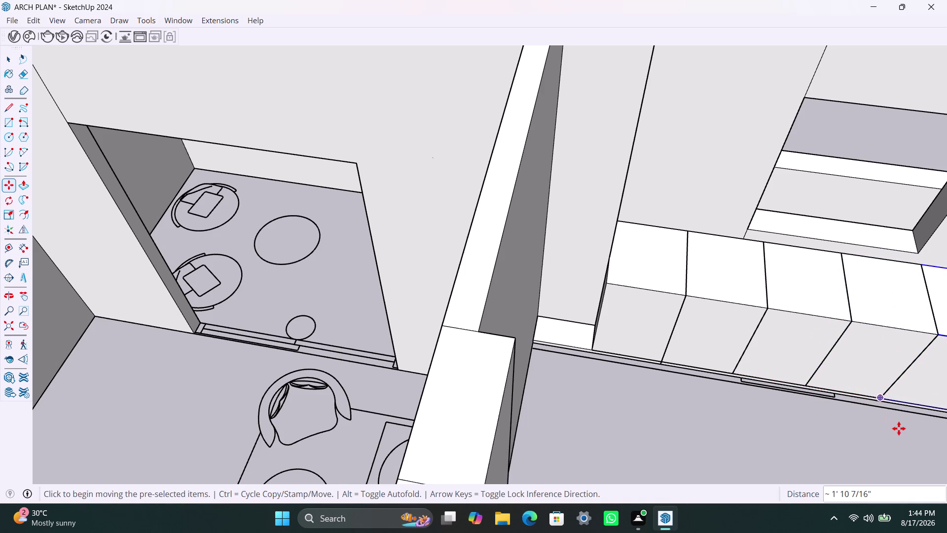
scroll(down, 3)
middle_drag(876, 430, 596, 376)
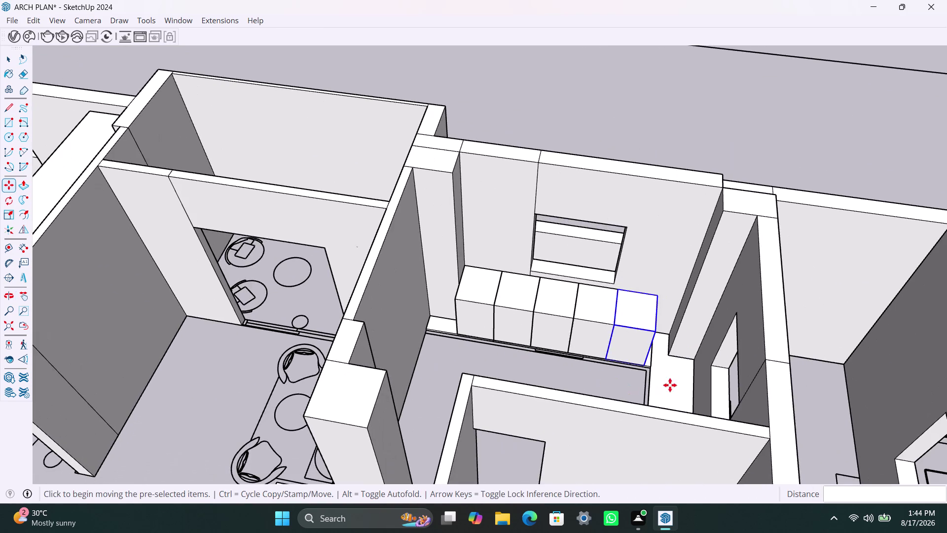
Inside the end cabinet group, push its side face outward.
scroll(up, 3)
scroll(up, 3)
middle_drag(625, 386, 560, 360)
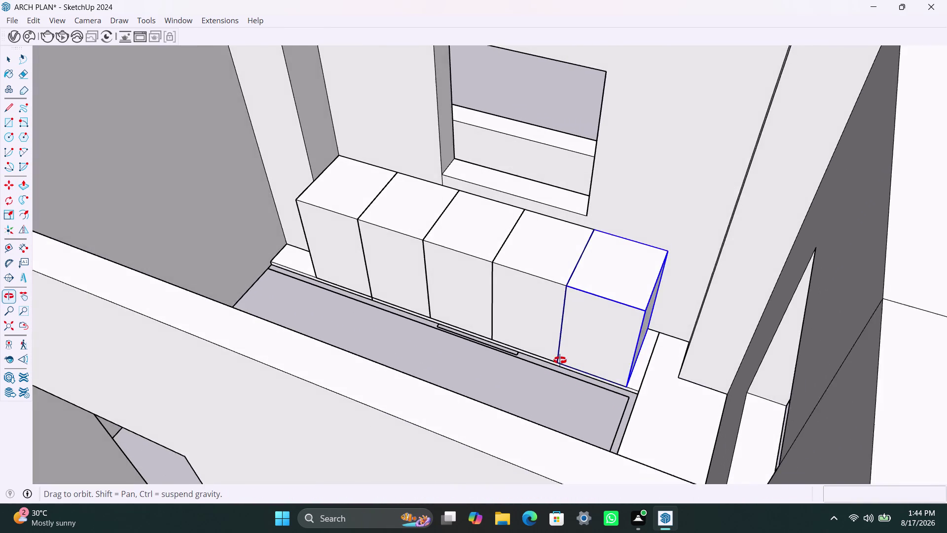
middle_drag(560, 360, 558, 359)
key(space)
double_click(642, 340)
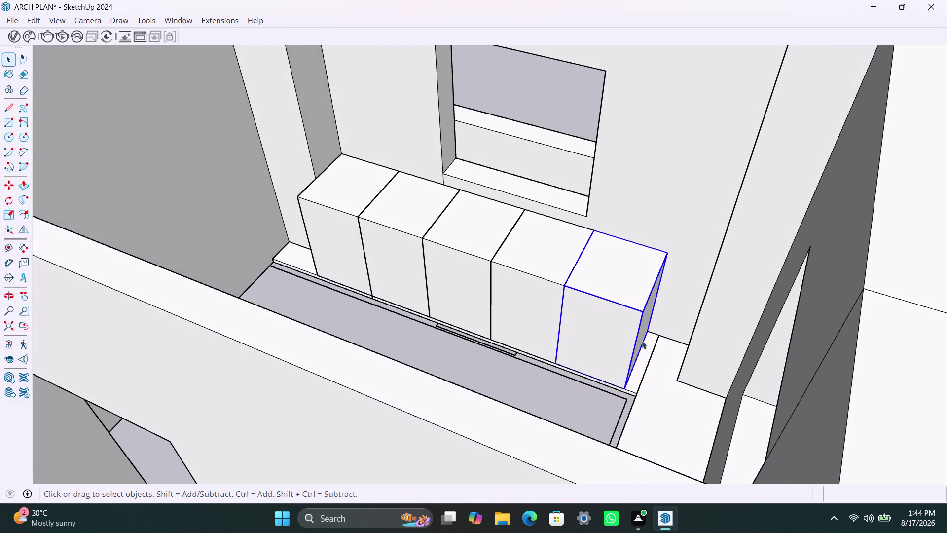
click(642, 340)
click(636, 340)
click(644, 330)
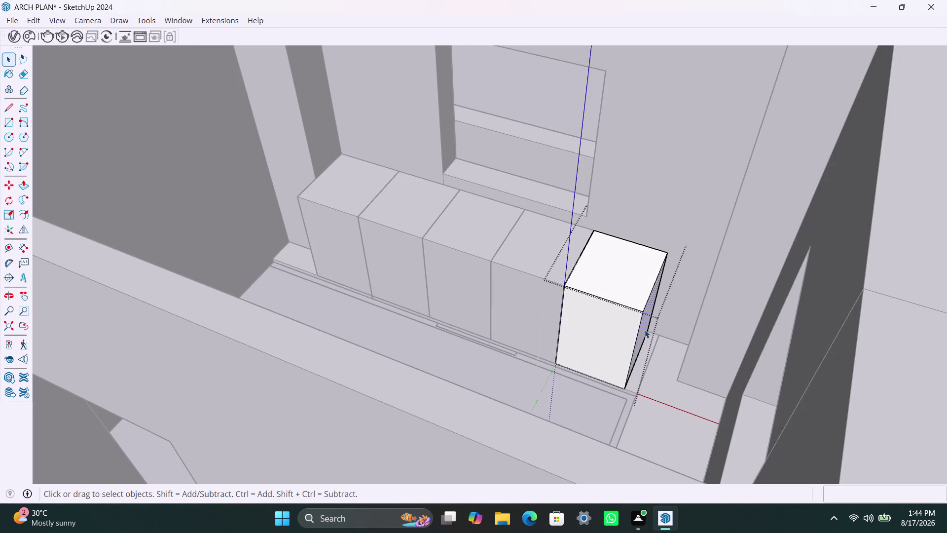
key(p)
click(645, 330)
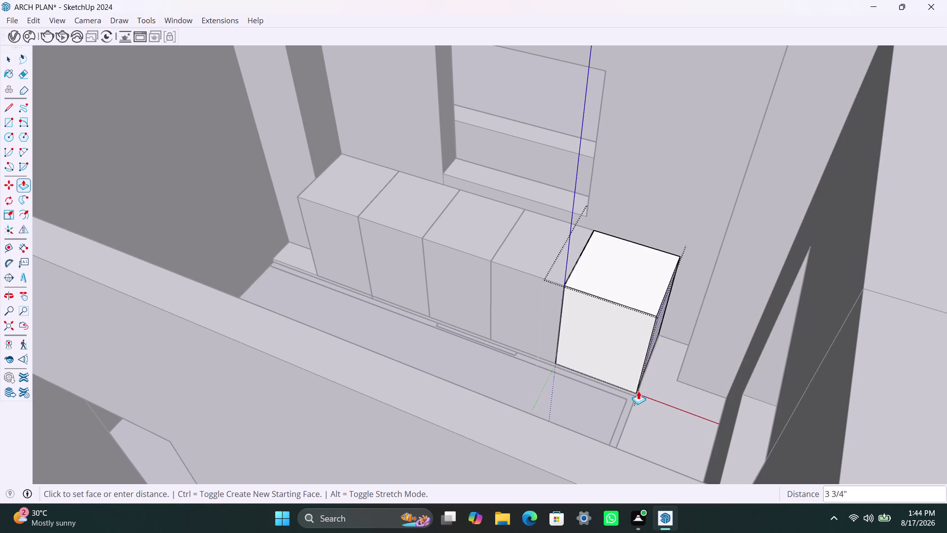
click(636, 392)
key(space)
click(558, 399)
Push the end cabinet's end face out until it meets the side wall.
scroll(down, 3)
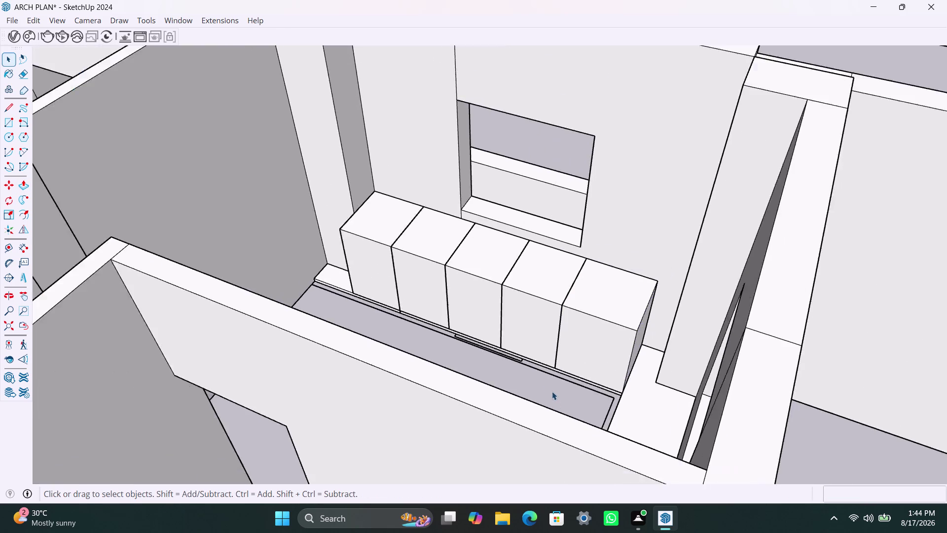
middle_drag(548, 398, 677, 420)
scroll(up, 3)
middle_drag(619, 364, 630, 388)
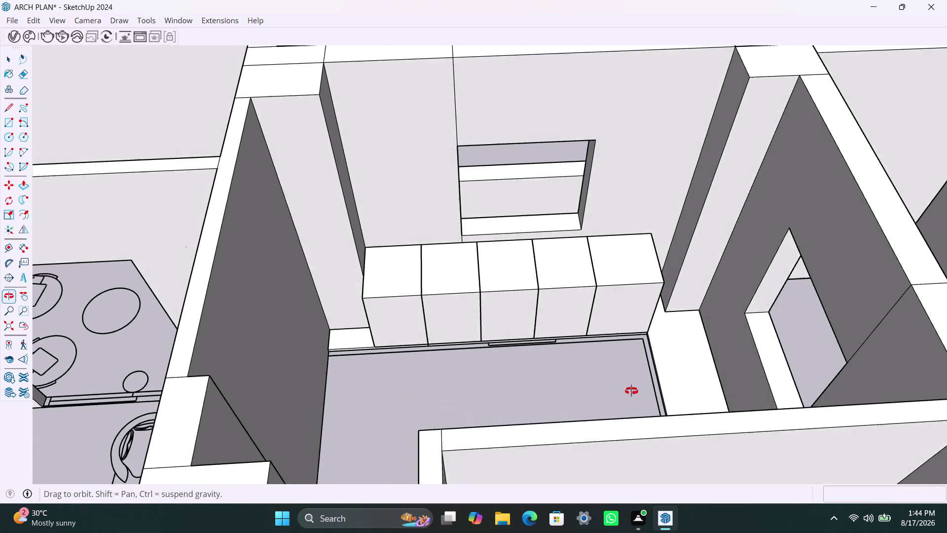
middle_drag(631, 388, 633, 396)
scroll(up, 3)
middle_drag(628, 381, 546, 349)
scroll(up, 3)
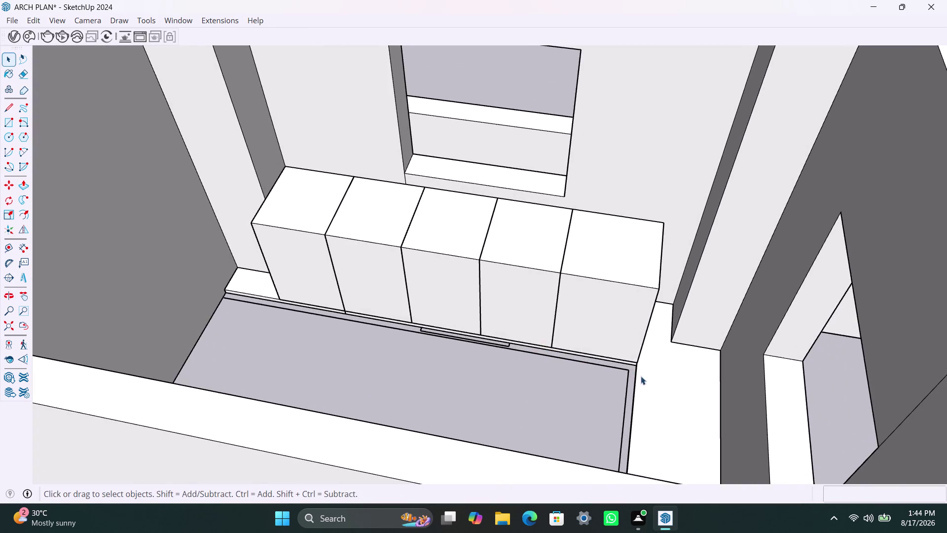
middle_drag(641, 376, 540, 354)
middle_drag(567, 401, 607, 416)
scroll(up, 3)
middle_drag(636, 366, 590, 365)
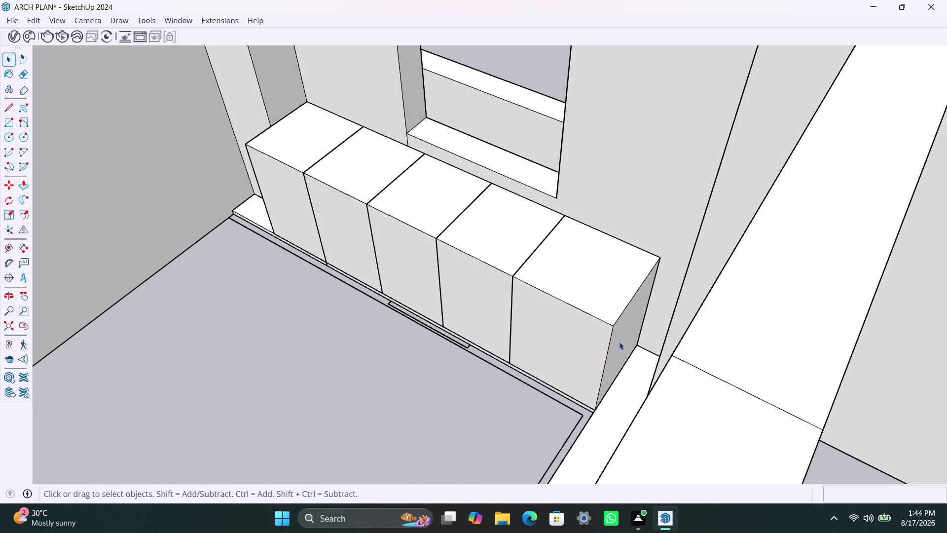
click(620, 339)
triple_click(620, 338)
click(625, 342)
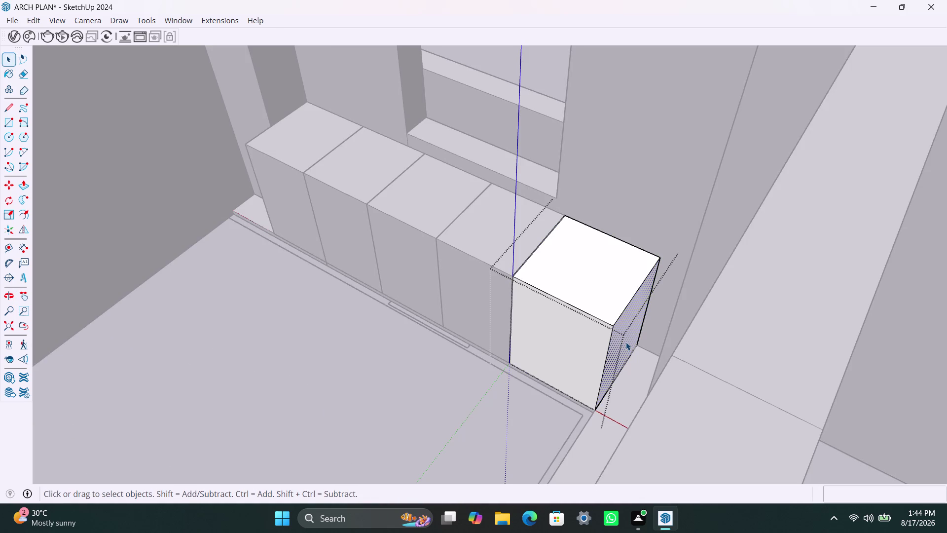
key(p)
click(626, 342)
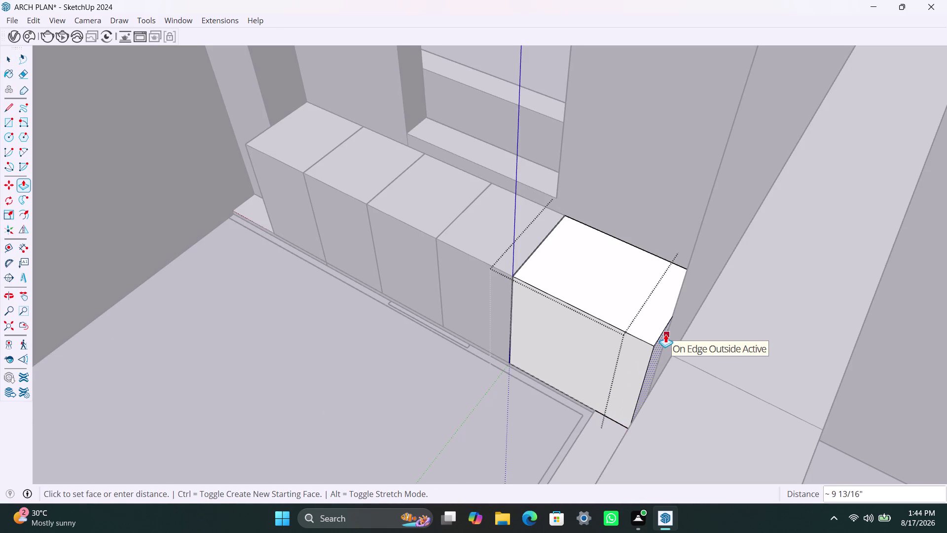
click(665, 334)
scroll(down, 3)
middle_drag(454, 375, 592, 405)
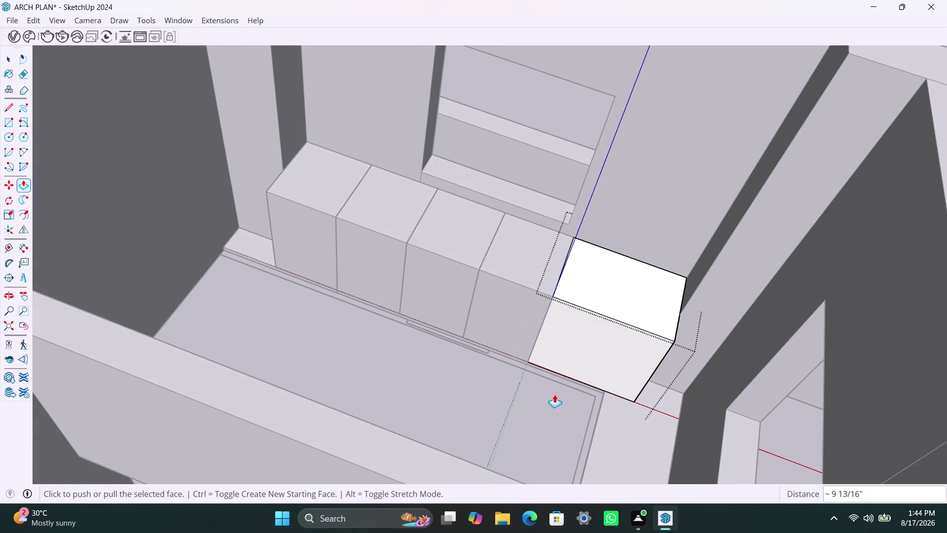
key(space)
click(489, 384)
Orbit around the kitchen to inspect the finished cabinet row and end cabinet.
scroll(down, 3)
middle_drag(482, 398, 619, 417)
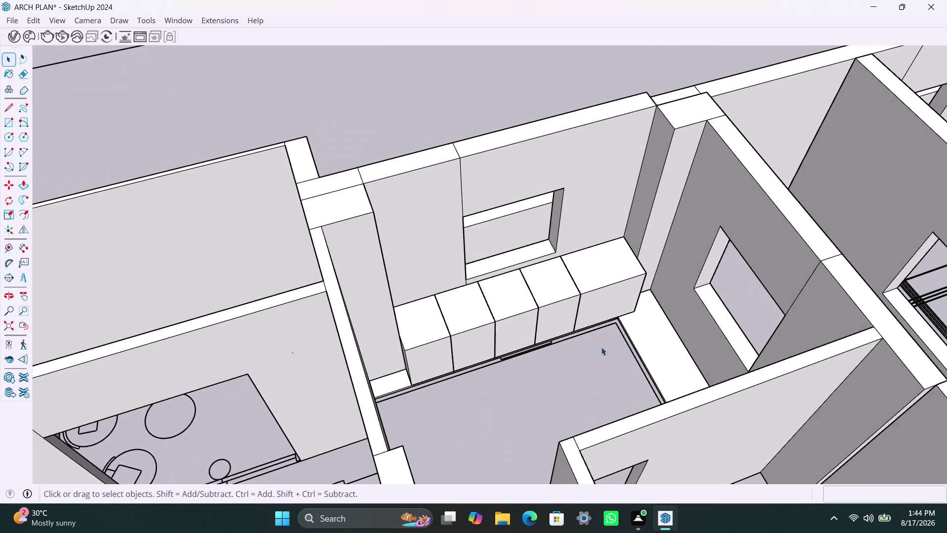
scroll(up, 3)
middle_drag(590, 371, 519, 375)
scroll(up, 3)
middle_drag(555, 395, 454, 371)
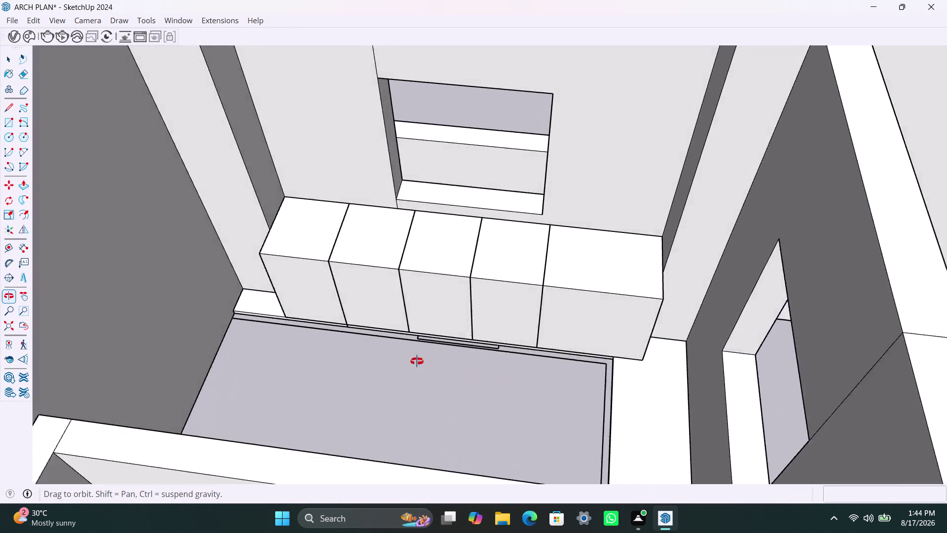
middle_drag(454, 371, 392, 357)
middle_drag(520, 371, 635, 407)
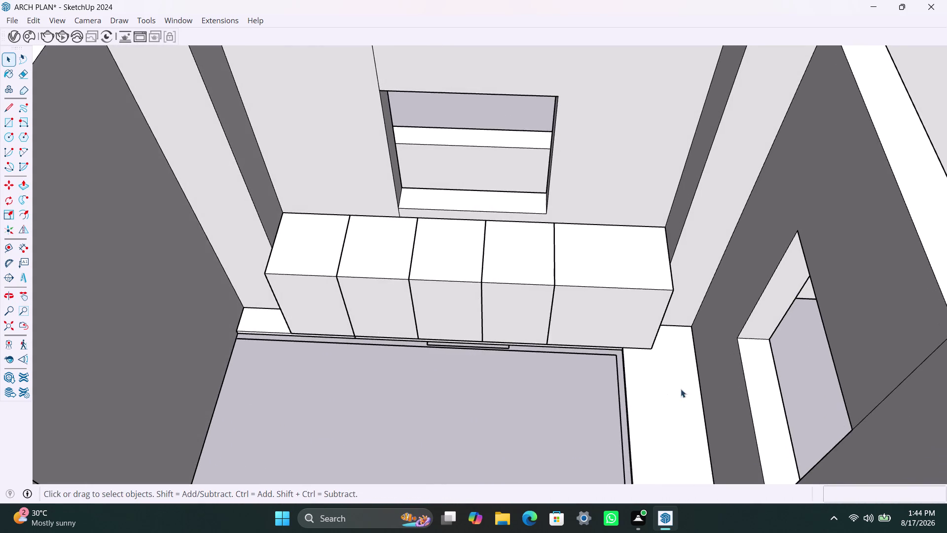
scroll(down, 3)
middle_drag(580, 404, 610, 420)
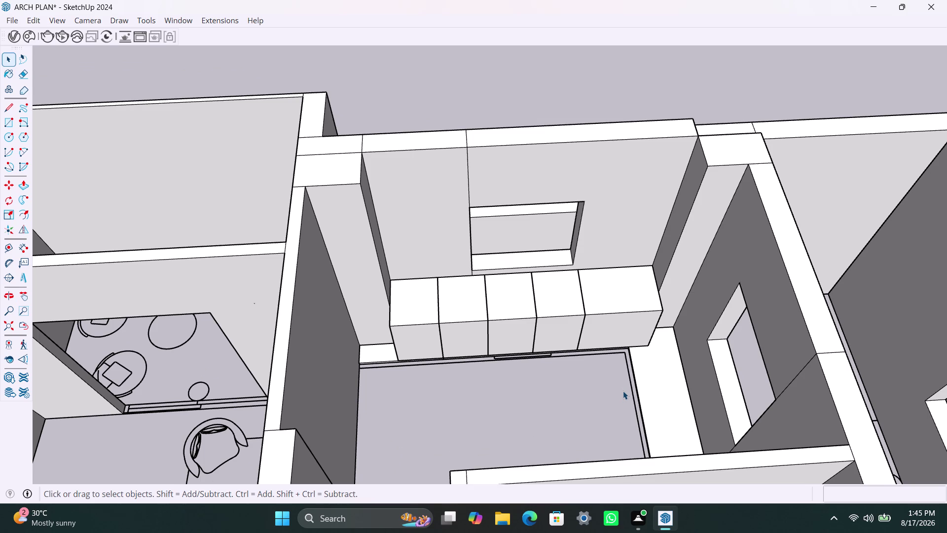
scroll(down, 3)
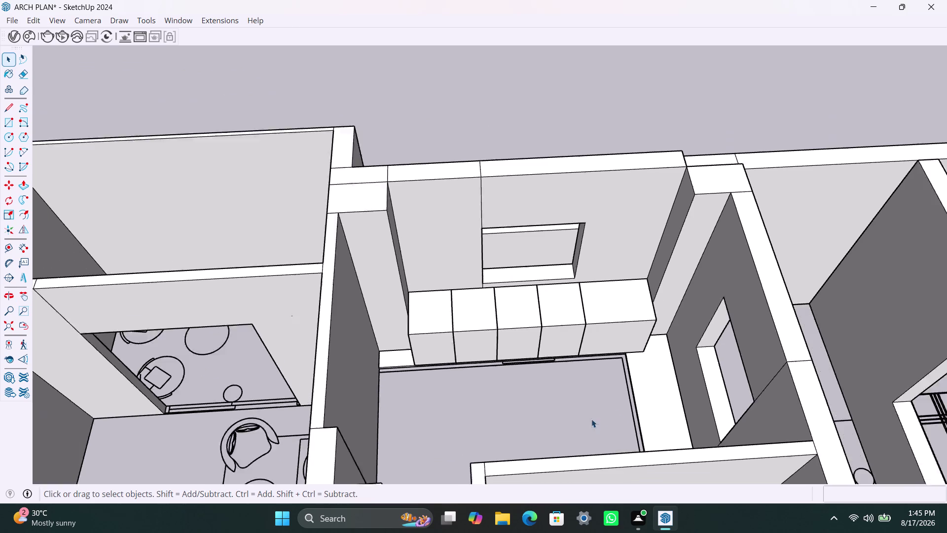
scroll(down, 3)
middle_drag(583, 419, 708, 435)
scroll(up, 3)
middle_drag(604, 360, 684, 403)
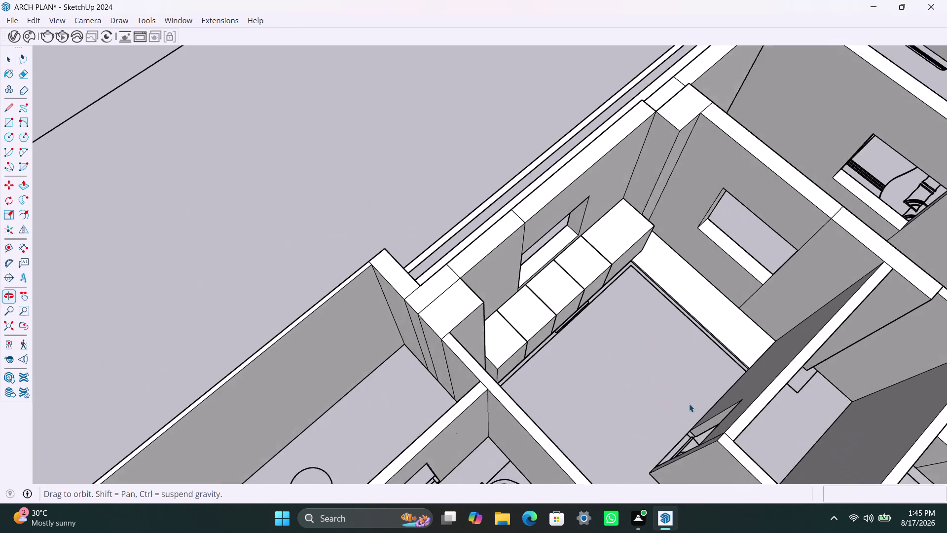
scroll(up, 3)
middle_drag(624, 328, 505, 338)
scroll(up, 3)
middle_drag(683, 323, 589, 334)
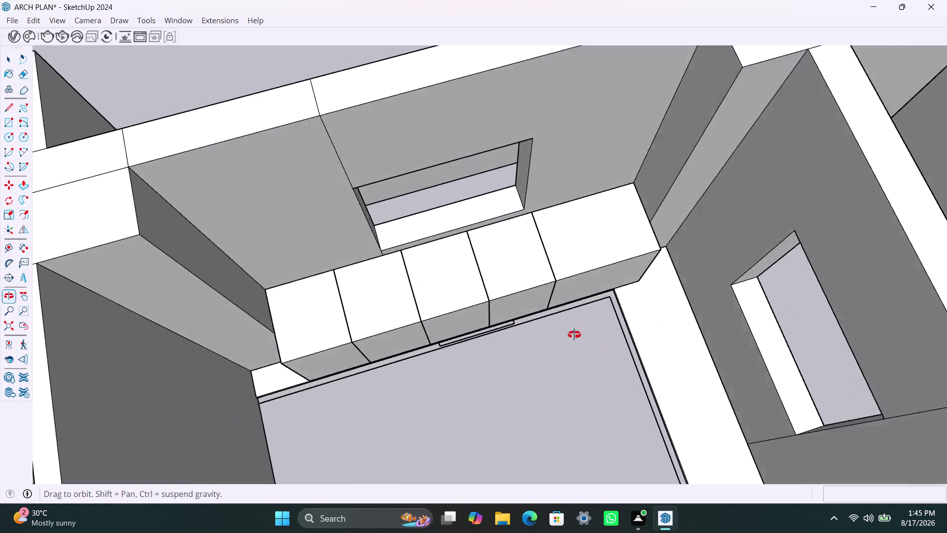
middle_drag(589, 334, 501, 325)
scroll(up, 3)
middle_drag(624, 395, 526, 360)
scroll(up, 3)
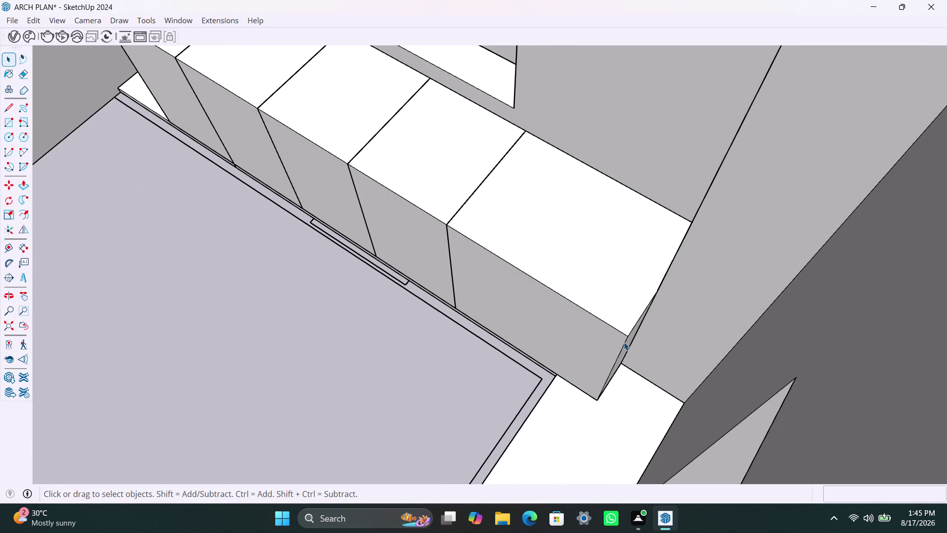
Inside the end cabinet, copy its wall-side corner edge inward to mark a narrow strip.
click(624, 341)
double_click(619, 354)
click(618, 354)
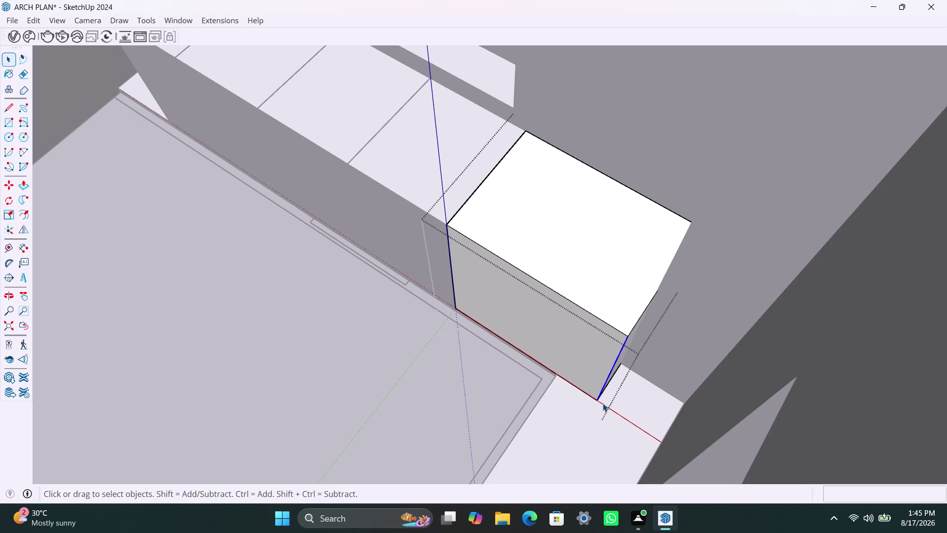
key(m)
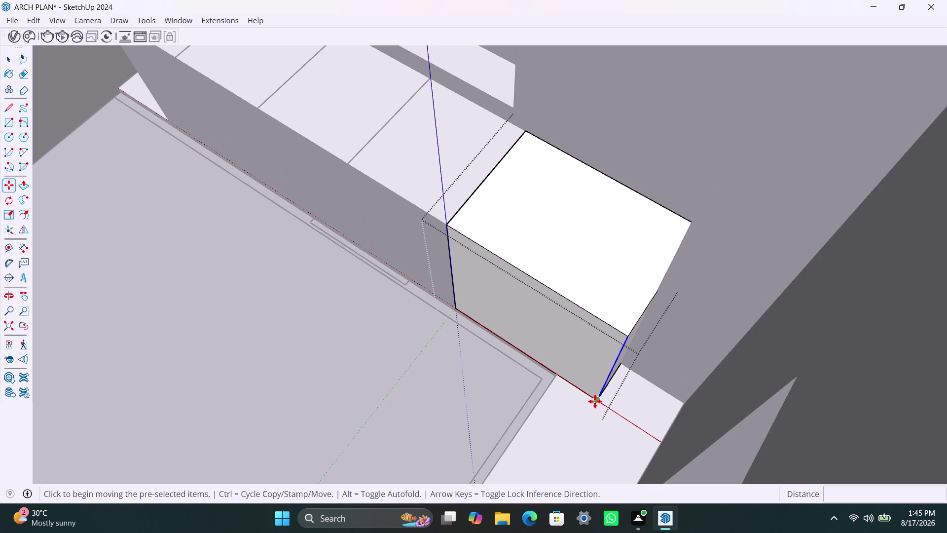
click(594, 402)
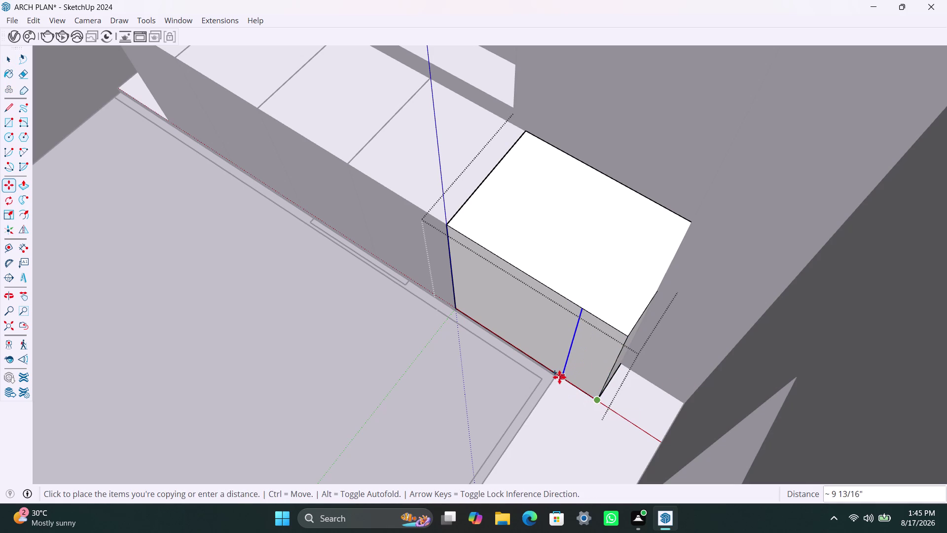
click(559, 377)
key(space)
Push the narrow corner strip back about 9 13/16" to form the notch, then exit the cabinet.
click(597, 360)
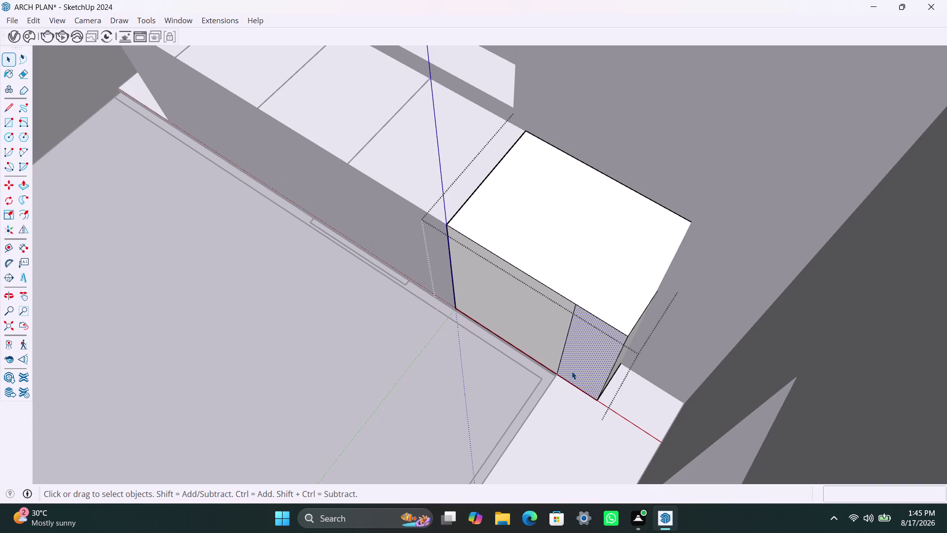
key(p)
click(574, 350)
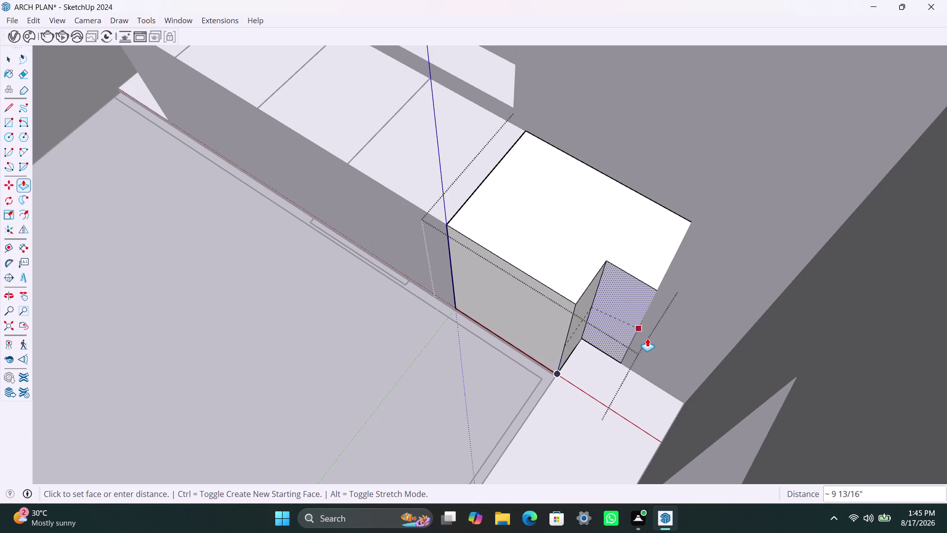
click(647, 338)
key(space)
click(483, 403)
Zoom out and orbit to see the kitchen cabinet row from above.
scroll(down, 3)
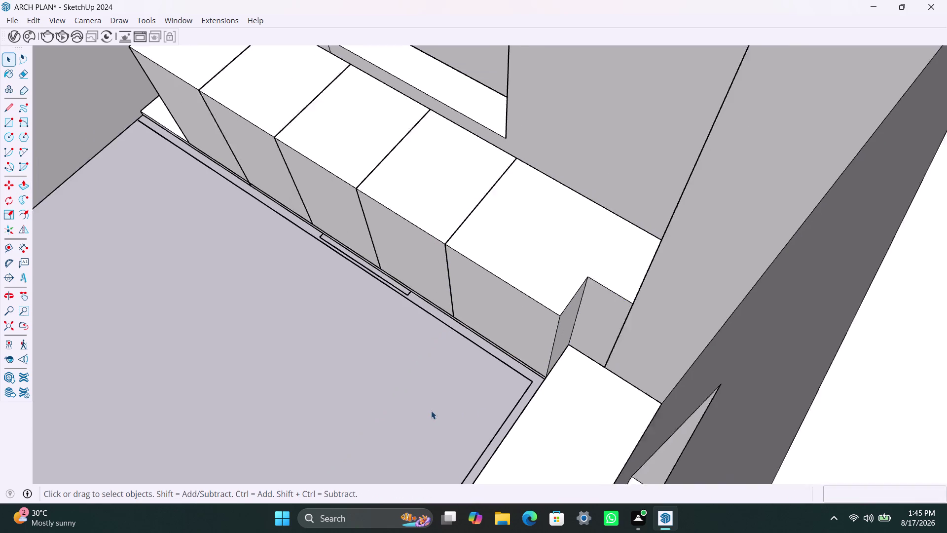
scroll(down, 3)
middle_drag(418, 418, 586, 400)
scroll(down, 3)
middle_drag(475, 440, 531, 441)
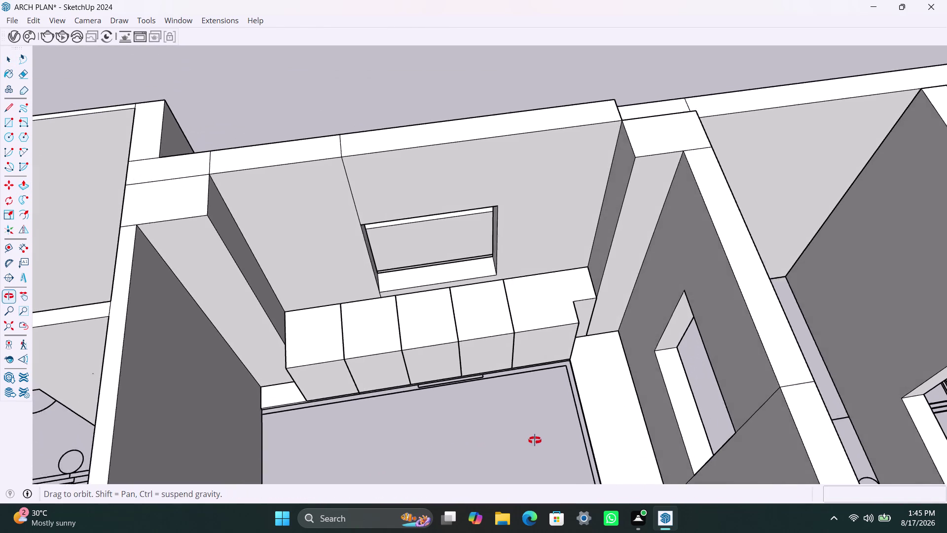
middle_drag(531, 440, 537, 437)
scroll(down, 3)
middle_drag(536, 452, 636, 446)
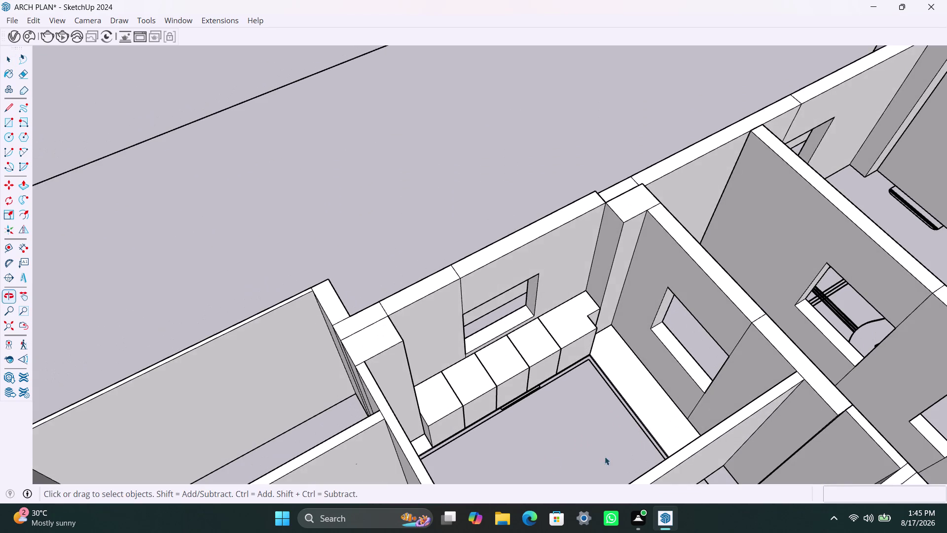
scroll(down, 3)
middle_drag(539, 461, 655, 438)
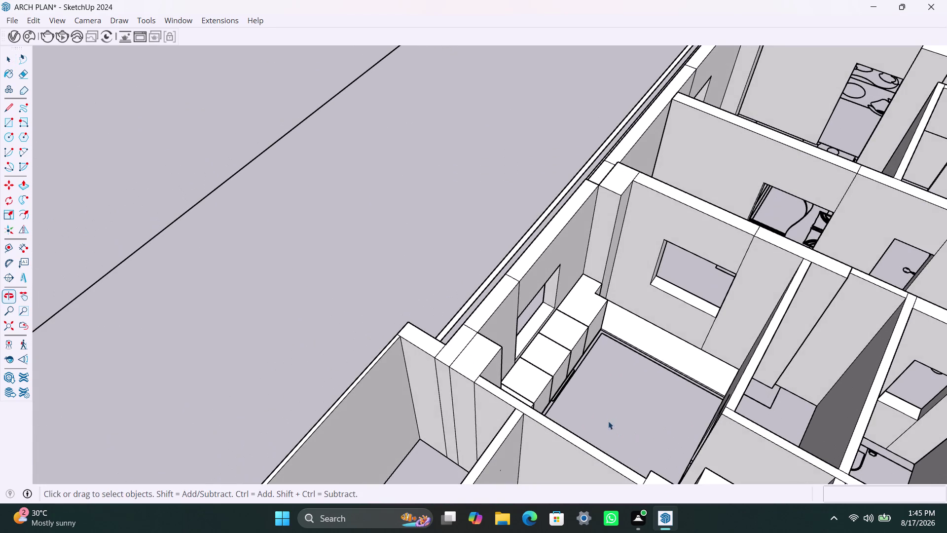
scroll(up, 3)
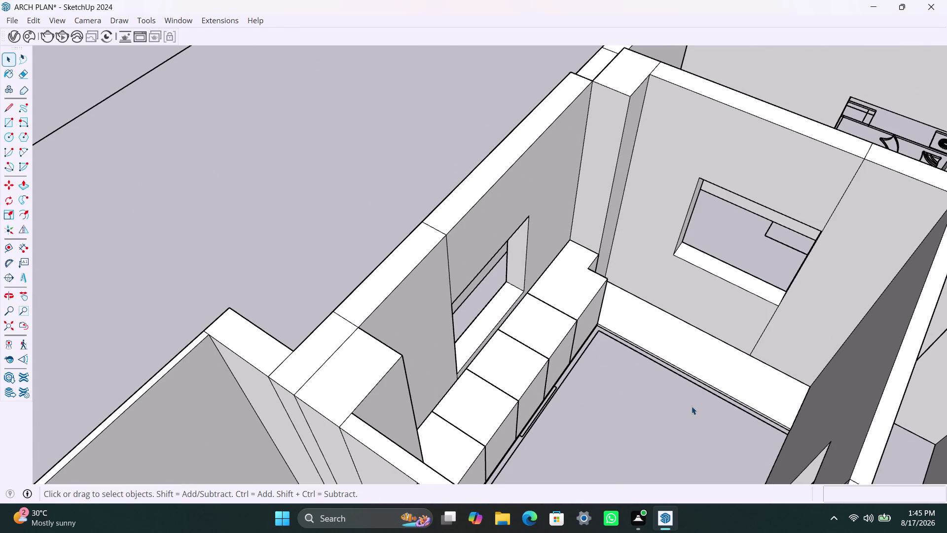
Orbit around to face the fronts of the other cabinet row.
key(r)
scroll(up, 3)
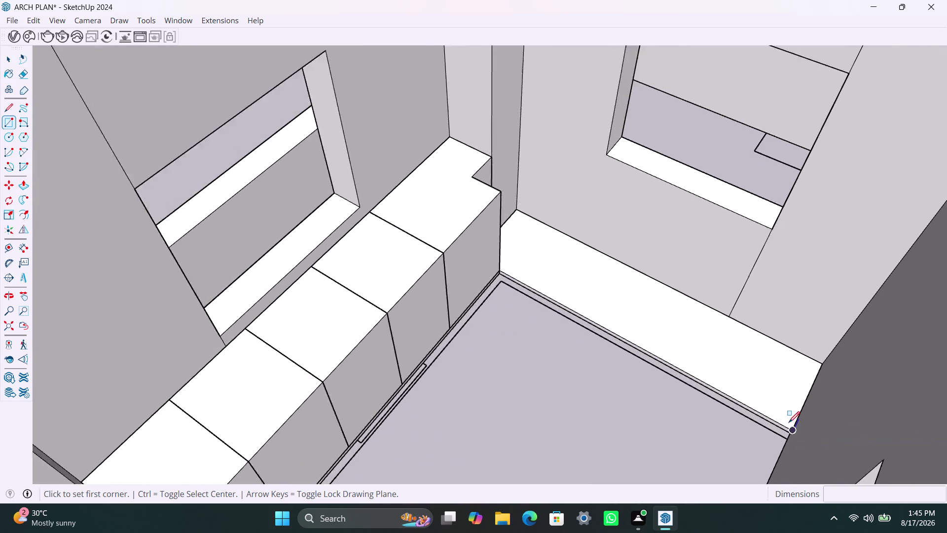
scroll(up, 3)
key(space)
scroll(down, 3)
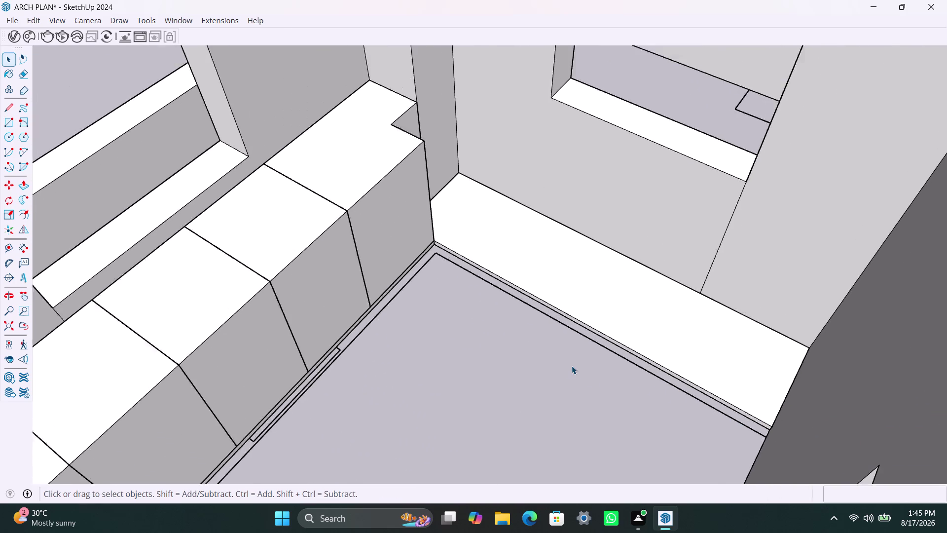
scroll(down, 3)
scroll(down, 3)
middle_drag(576, 396, 609, 339)
scroll(up, 3)
middle_drag(587, 364, 434, 389)
scroll(up, 3)
middle_drag(320, 318, 327, 330)
Push the front faces of the first two cabinets in the row to a new depth.
click(307, 319)
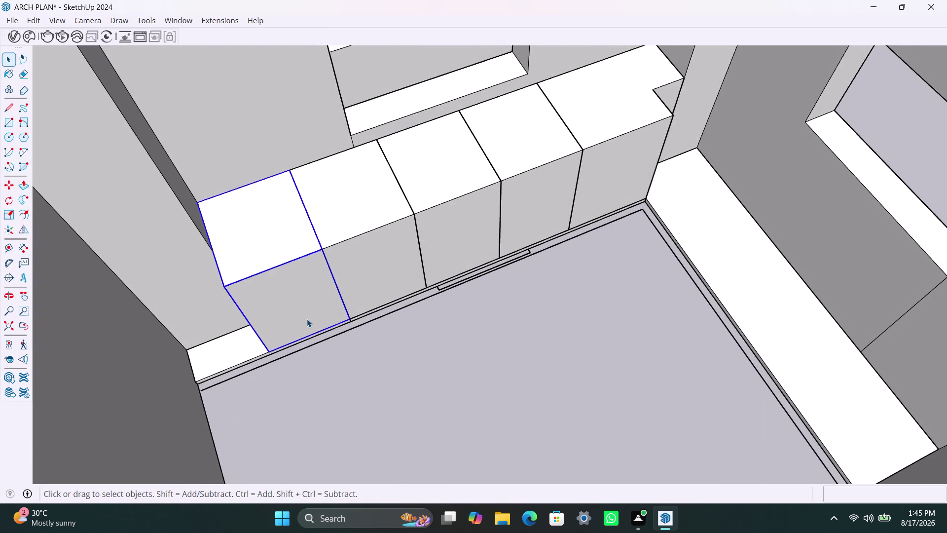
double_click(307, 319)
key(p)
click(306, 318)
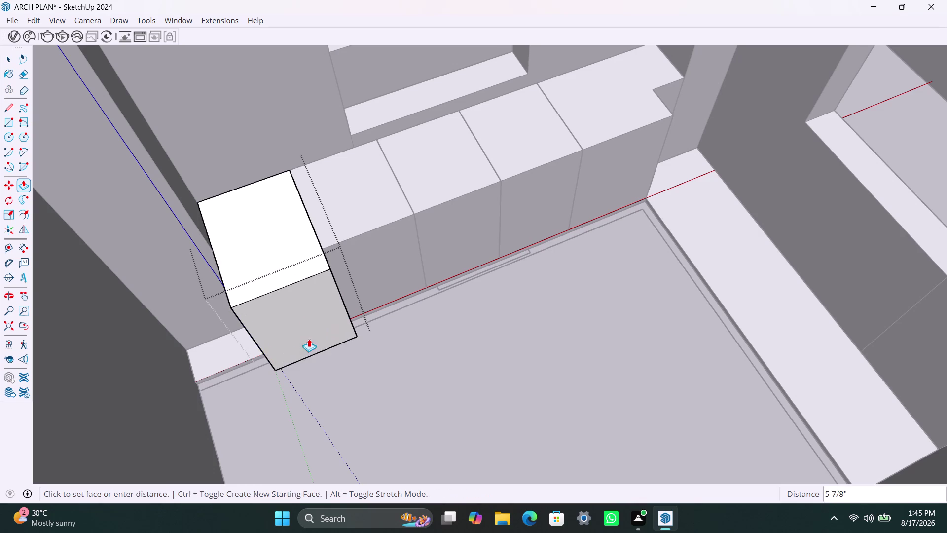
click(246, 370)
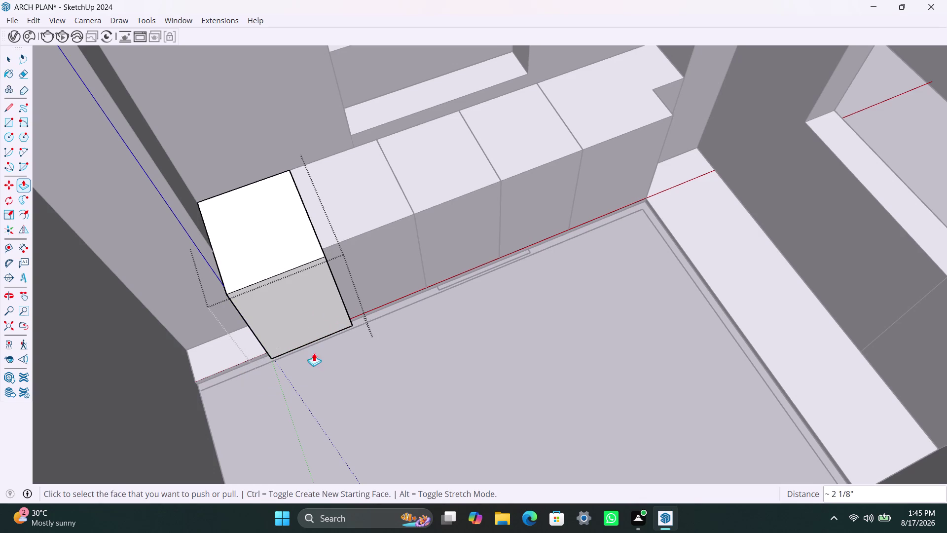
key(space)
click(377, 283)
double_click(377, 282)
click(378, 282)
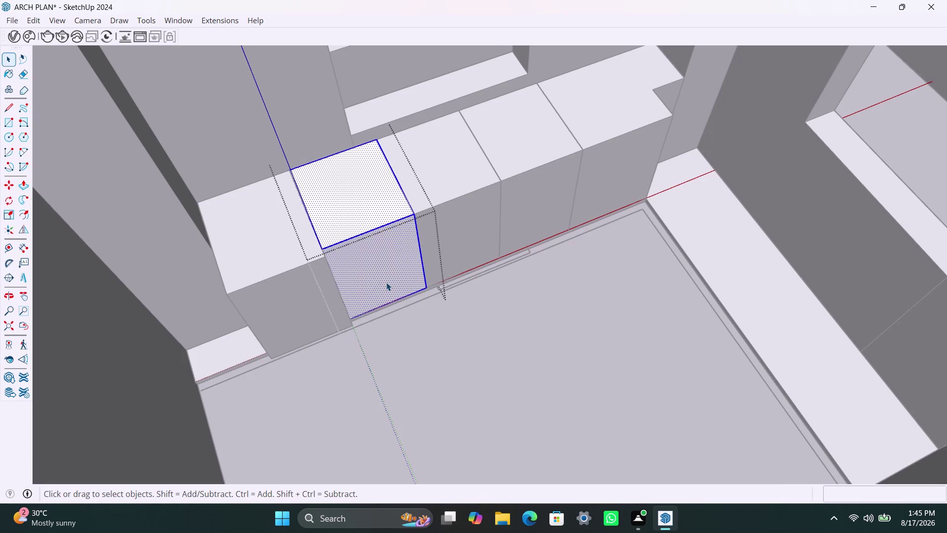
key(p)
click(386, 282)
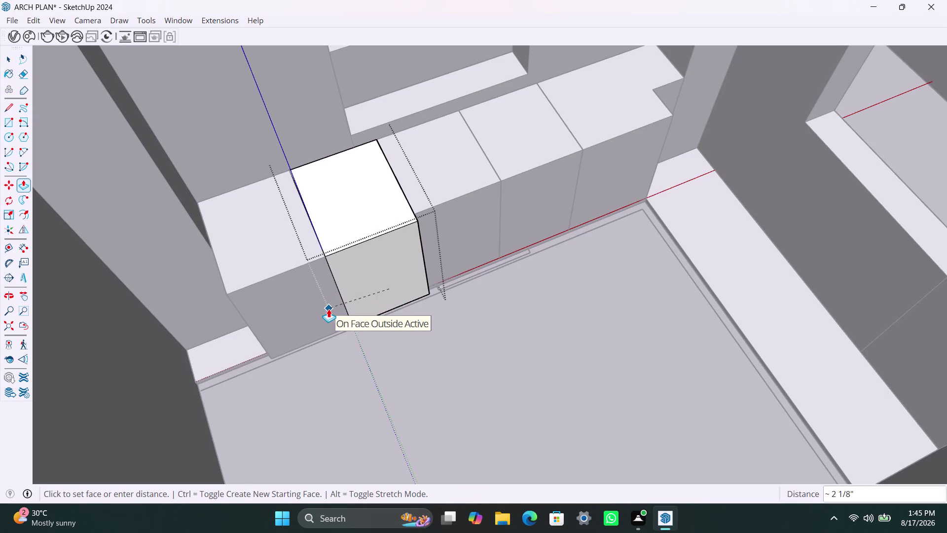
click(329, 309)
key(space)
Push the third cabinet's front and the corner cabinet's front to match.
triple_click(463, 248)
key(p)
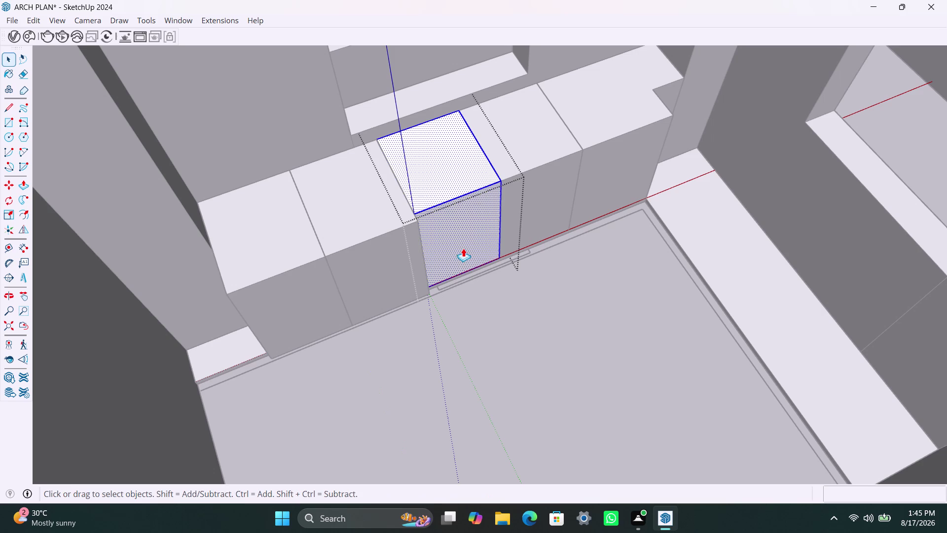
click(463, 248)
click(407, 277)
key(space)
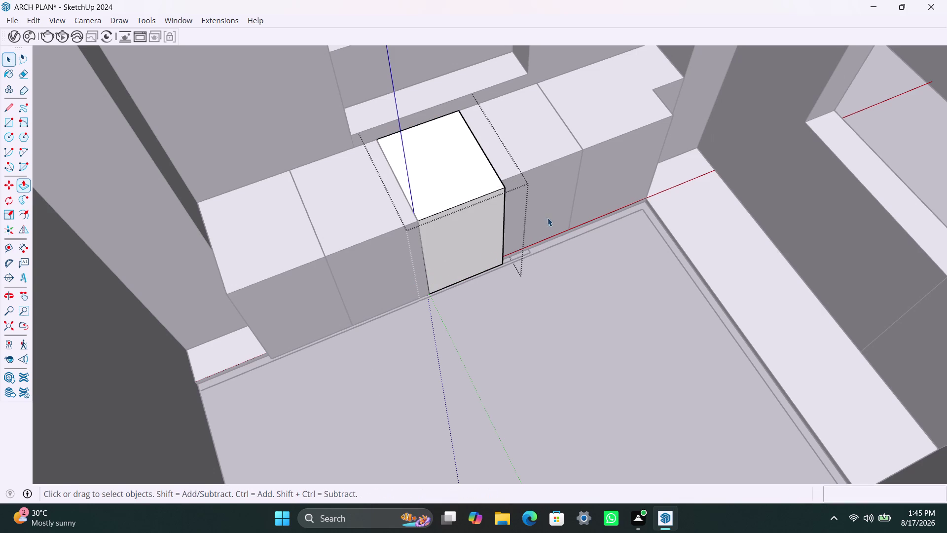
click(552, 215)
double_click(551, 214)
click(551, 215)
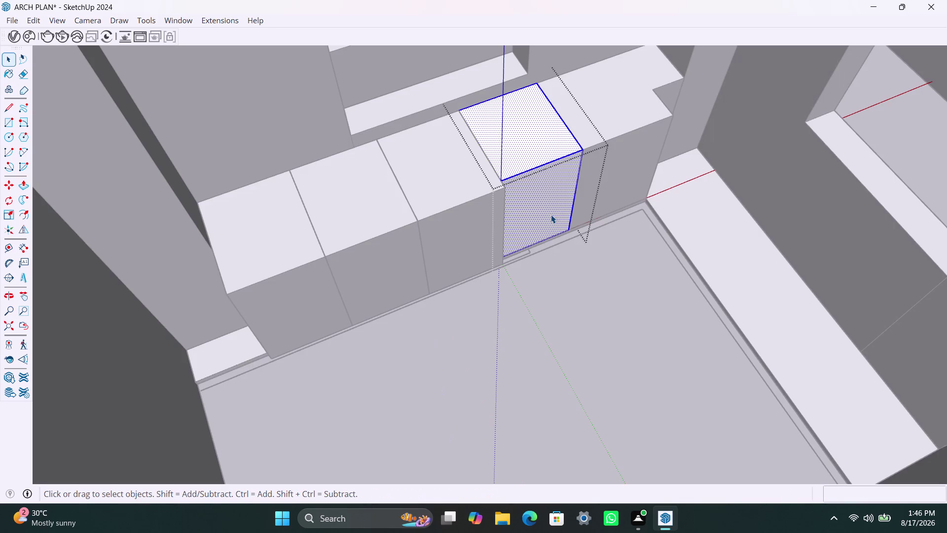
key(p)
click(551, 215)
click(476, 244)
key(space)
Extend the corner cabinet block into the corner by pushing its face about 2 1/8".
triple_click(627, 181)
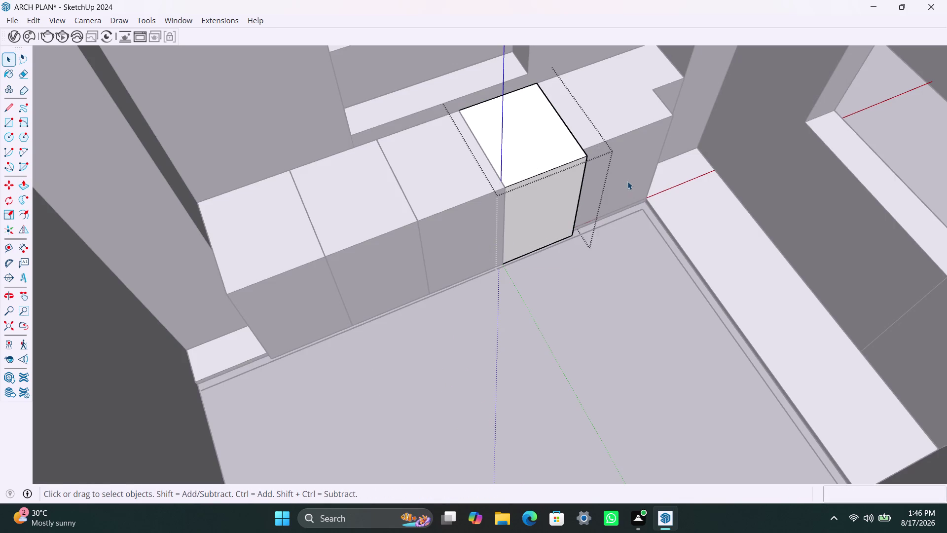
double_click(628, 181)
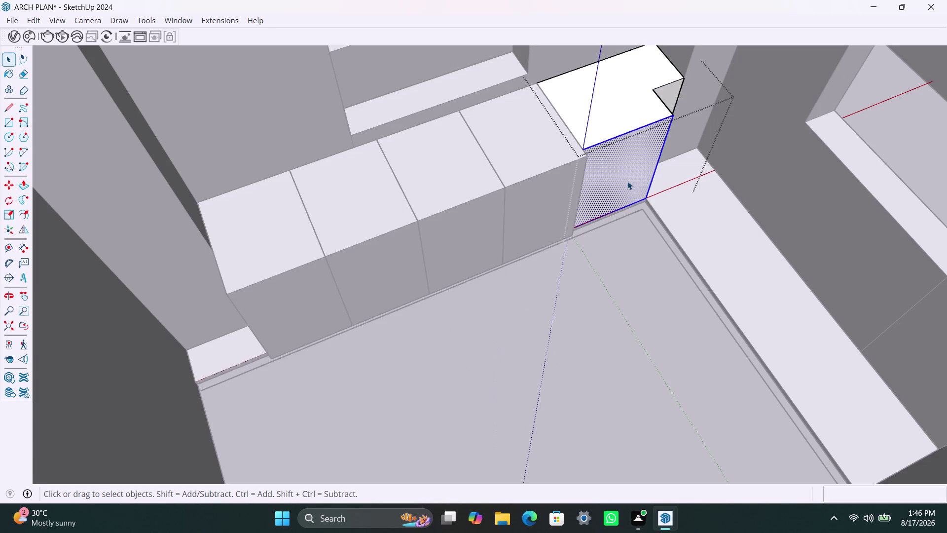
key(p)
click(627, 181)
click(565, 207)
key(space)
click(579, 300)
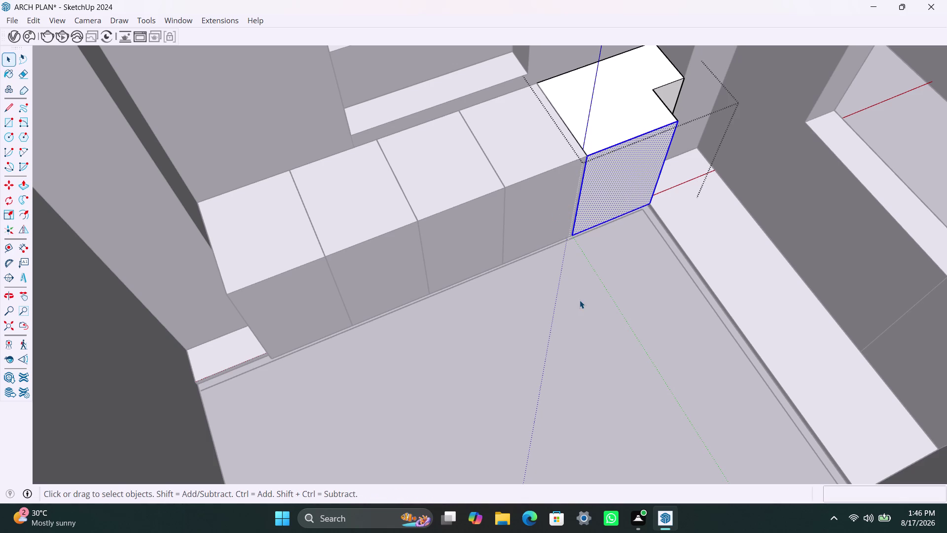
Turn the view toward the next wall.
scroll(down, 3)
scroll(down, 3)
middle_drag(523, 363, 705, 376)
scroll(up, 3)
middle_drag(569, 322, 659, 363)
middle_drag(604, 307, 563, 377)
scroll(up, 3)
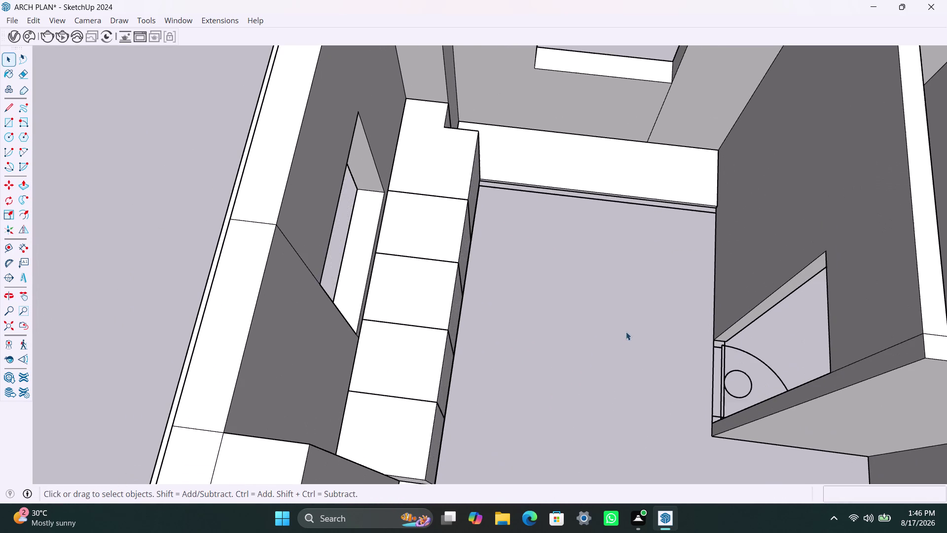
Draw a cabinet footprint rectangle from the counter strip to the corner below the window.
middle_drag(610, 335, 596, 374)
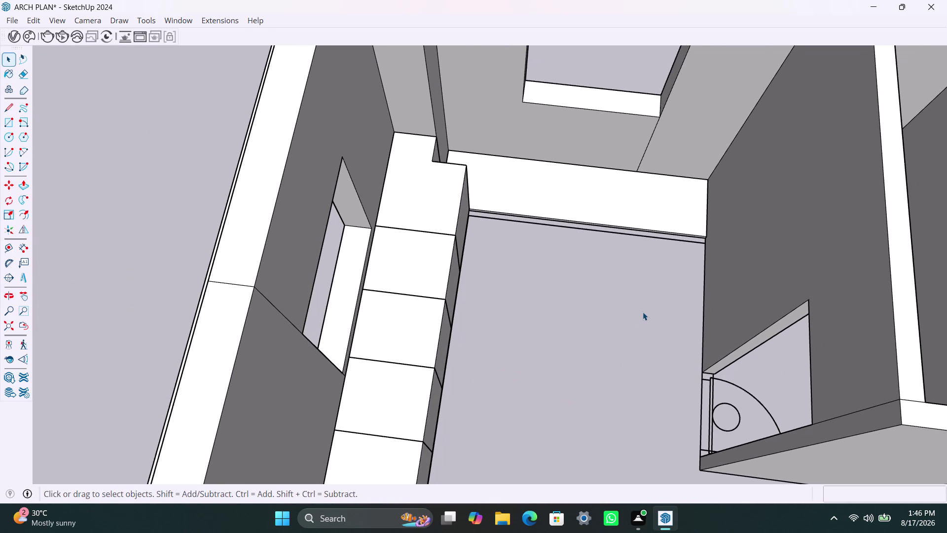
key(r)
click(705, 179)
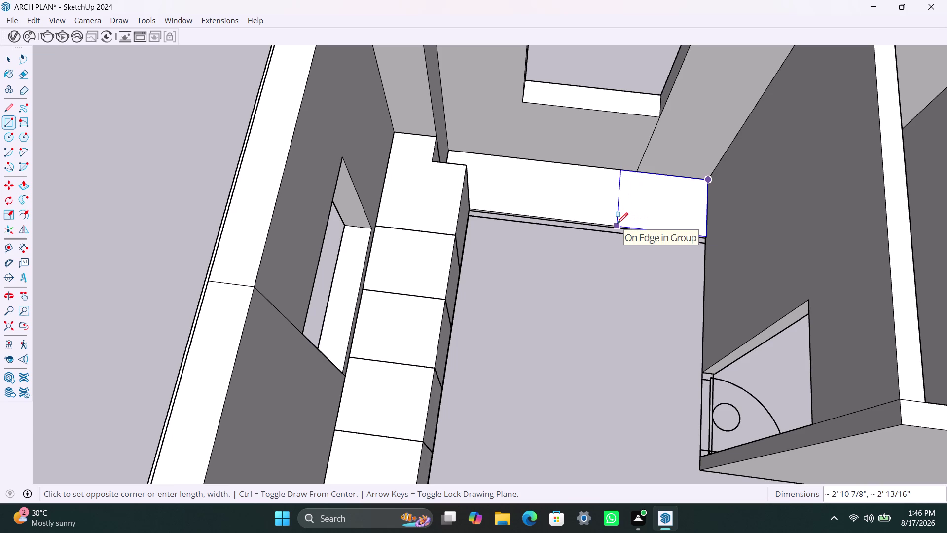
click(617, 224)
key(space)
double_click(666, 215)
right_click(665, 216)
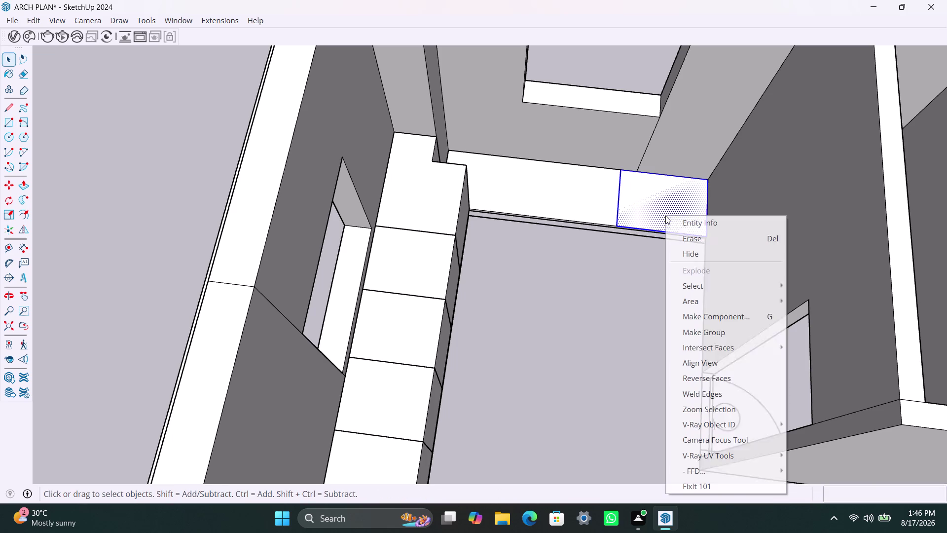
click(713, 328)
Extrude the footprint up 3' into a cabinet box.
double_click(675, 218)
click(675, 214)
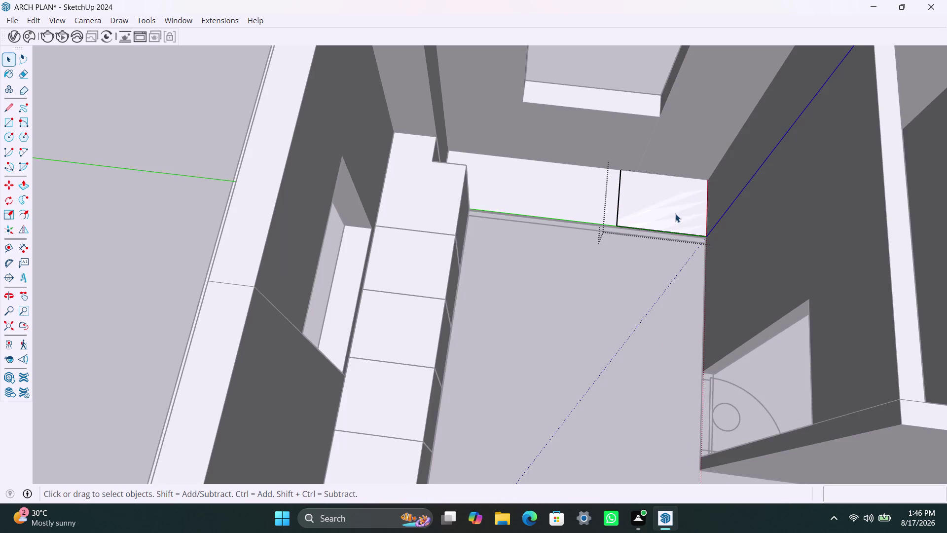
key(p)
click(675, 213)
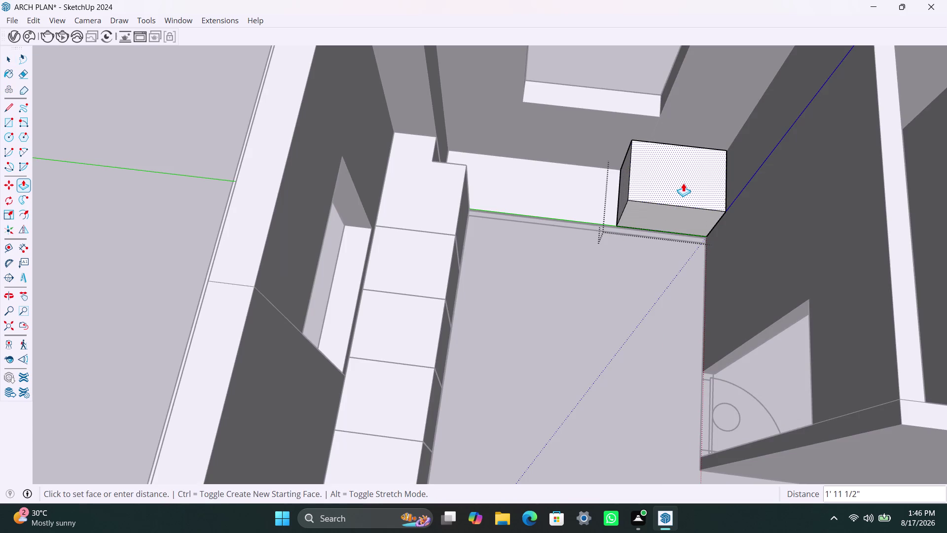
text(3')
key(Return)
key(space)
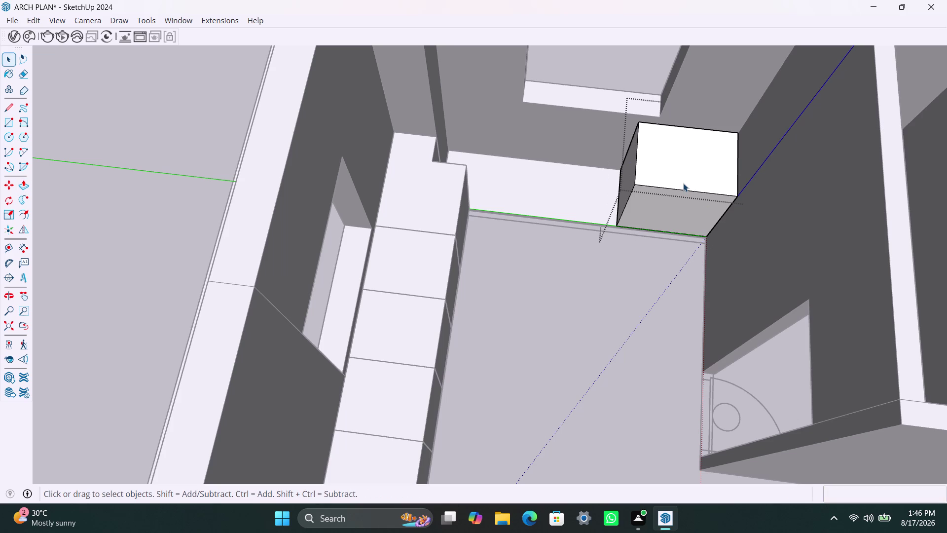
scroll(up, 3)
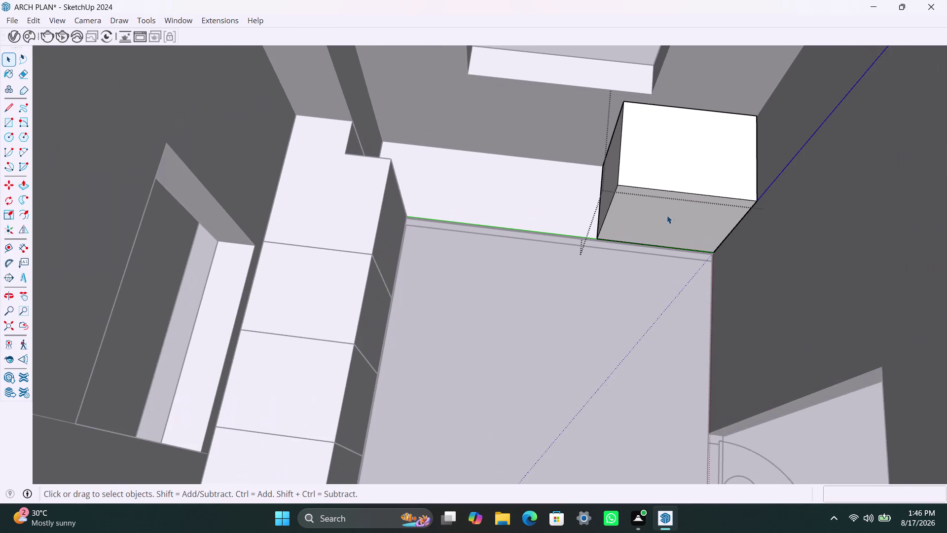
middle_drag(661, 228, 588, 133)
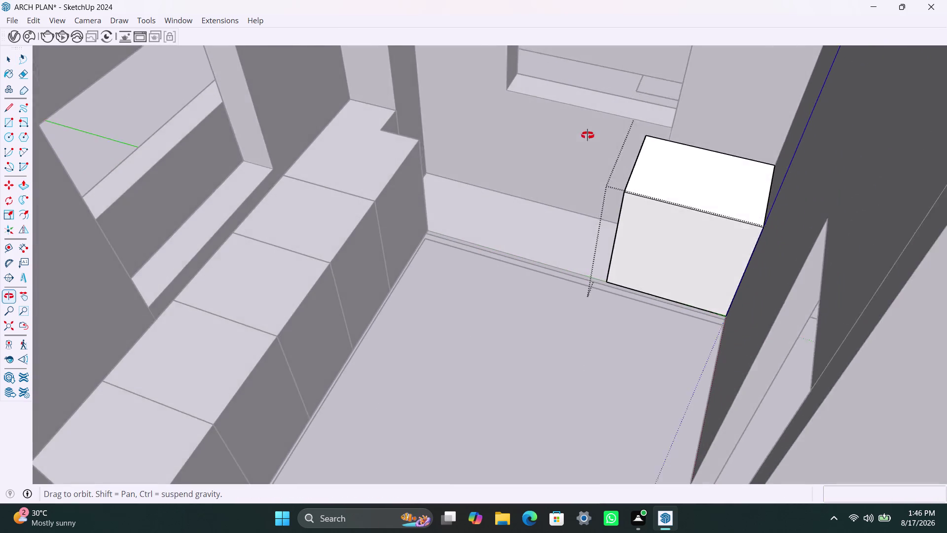
middle_drag(588, 133, 614, 172)
scroll(down, 3)
middle_drag(647, 247, 624, 297)
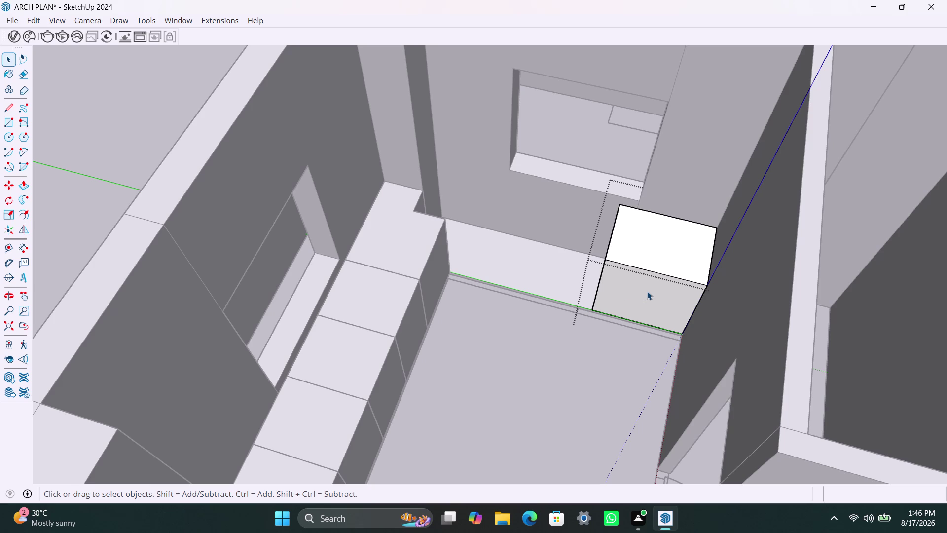
Copy the cabinet box beside the original, snapped to the wall edge.
click(616, 293)
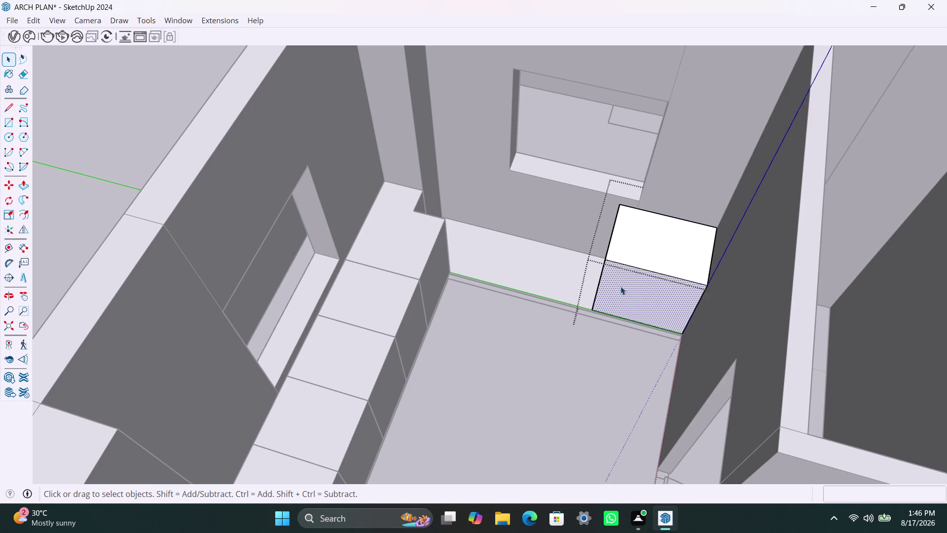
click(577, 375)
click(632, 269)
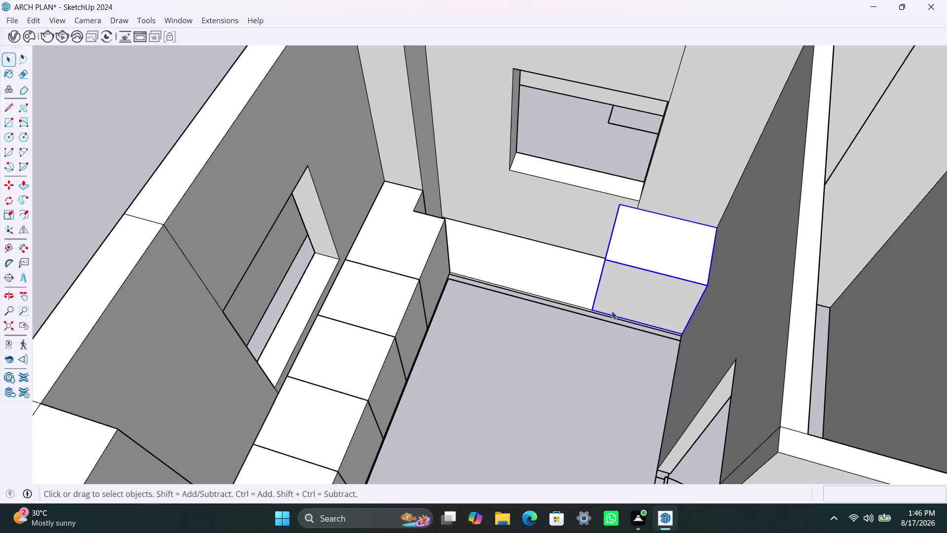
key(m)
click(590, 312)
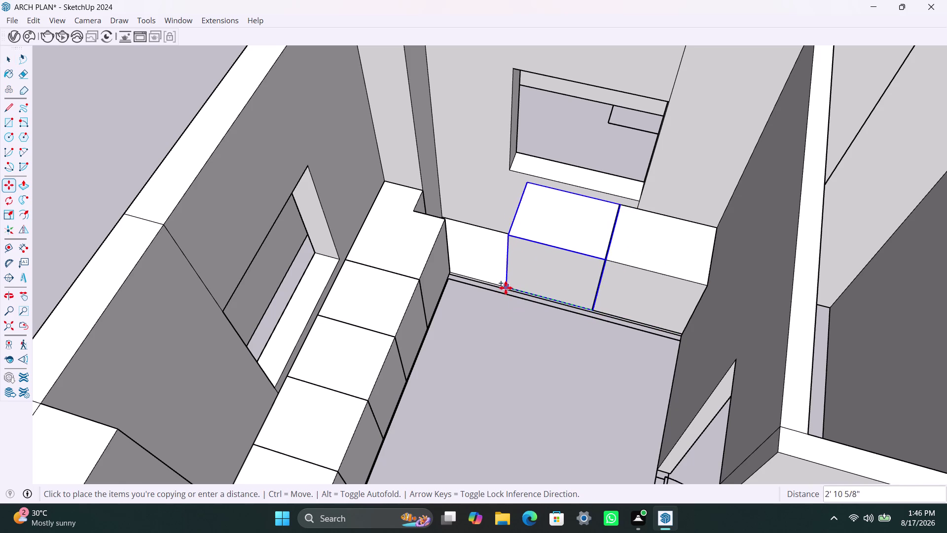
click(504, 287)
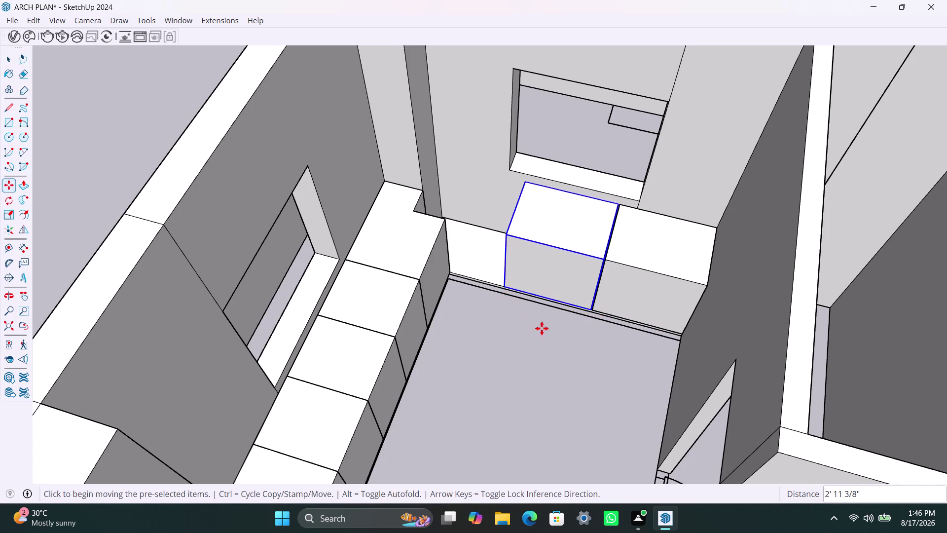
scroll(up, 3)
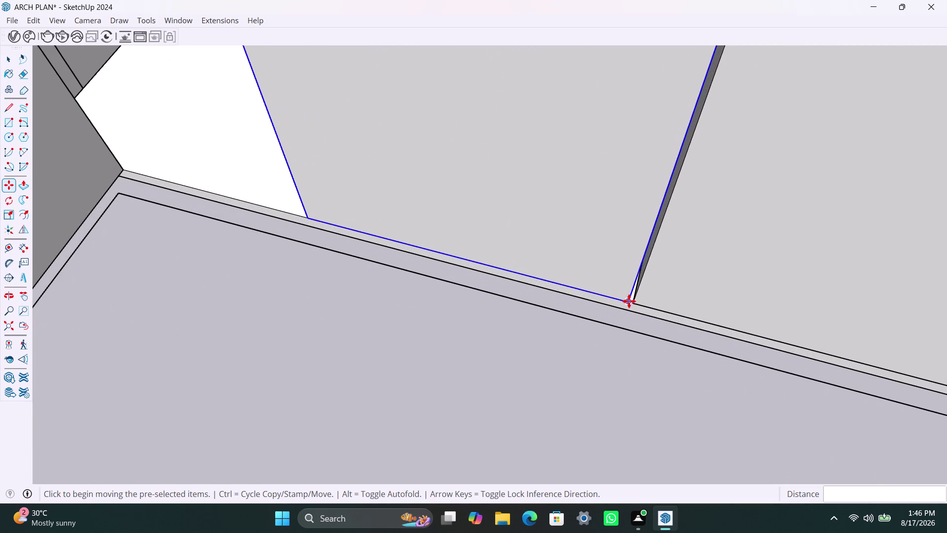
click(628, 300)
click(633, 302)
key(space)
scroll(down, 3)
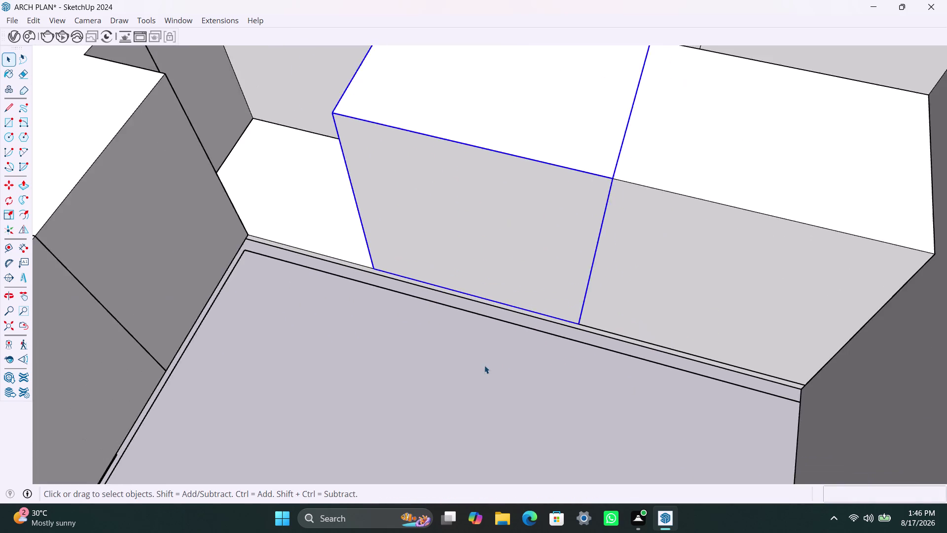
scroll(down, 3)
Adjust the depth of the copied box's front face.
click(594, 324)
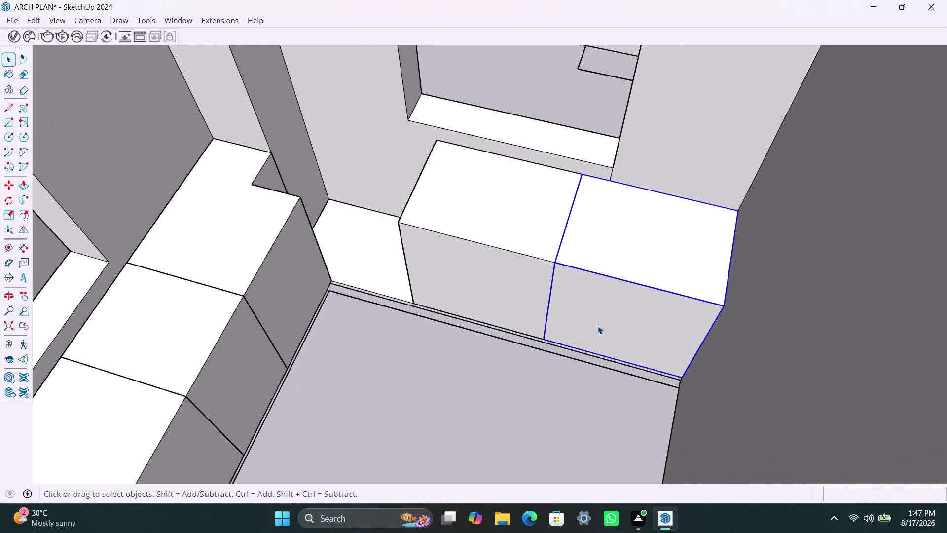
triple_click(597, 326)
click(603, 326)
key(p)
click(603, 326)
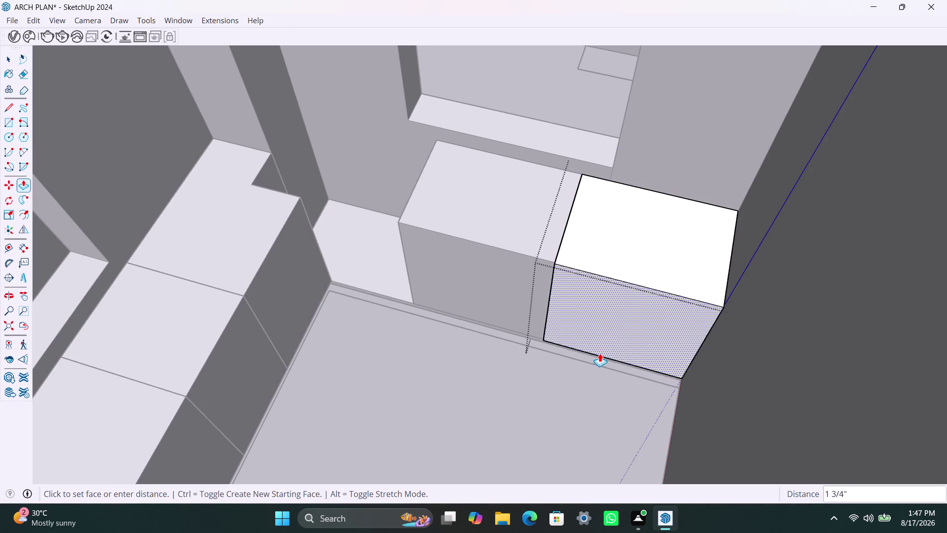
click(503, 339)
key(space)
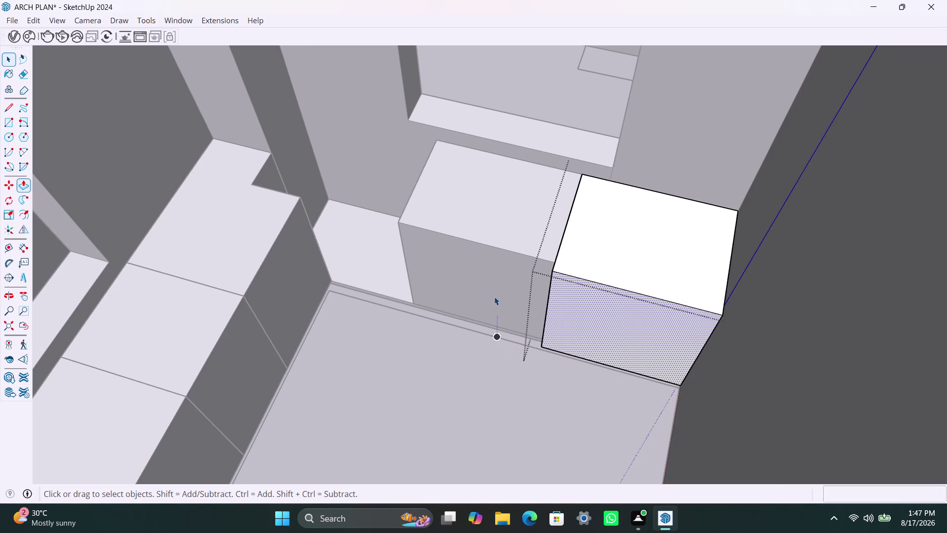
Pull the copied box's front forward flush with the original cabinet.
click(494, 295)
double_click(494, 296)
key(p)
click(499, 297)
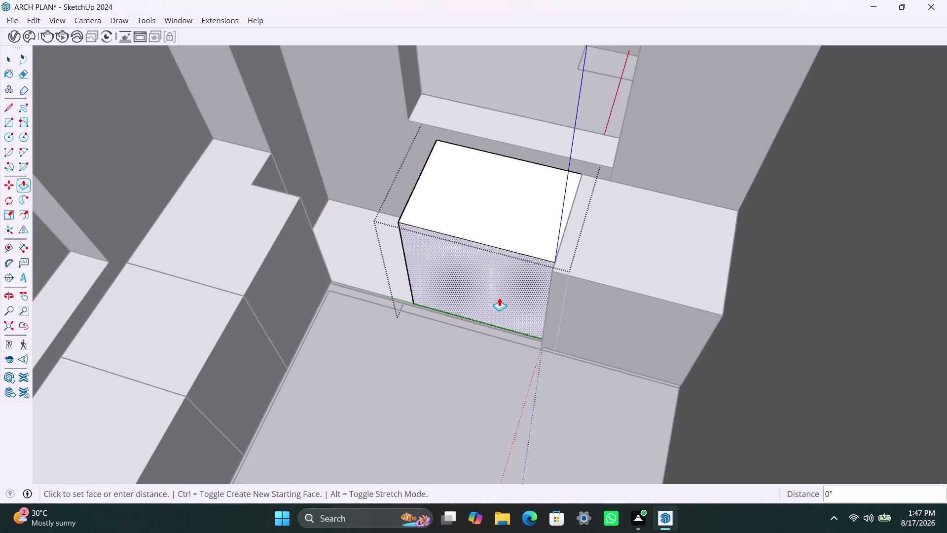
click(560, 313)
key(space)
click(491, 363)
Orbit to check both cabinet boxes and select one of them.
scroll(down, 3)
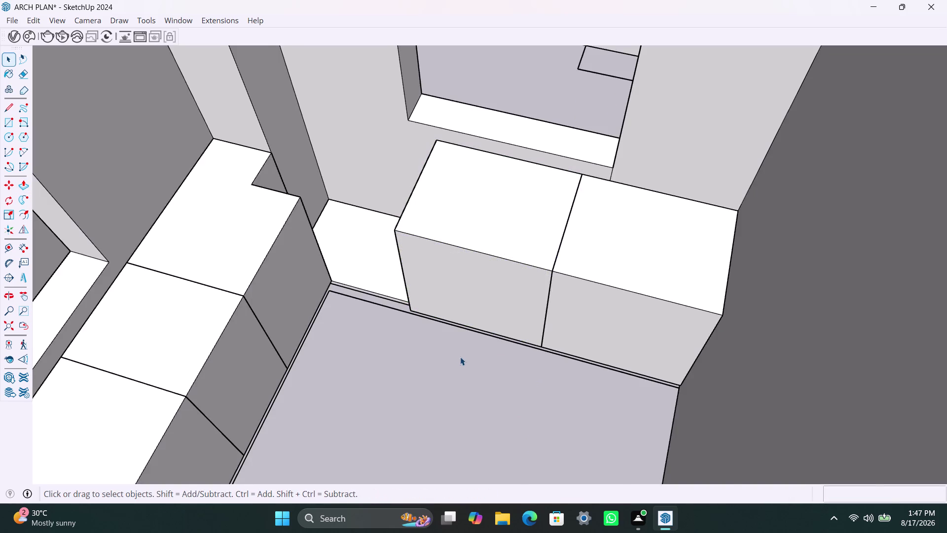
scroll(down, 3)
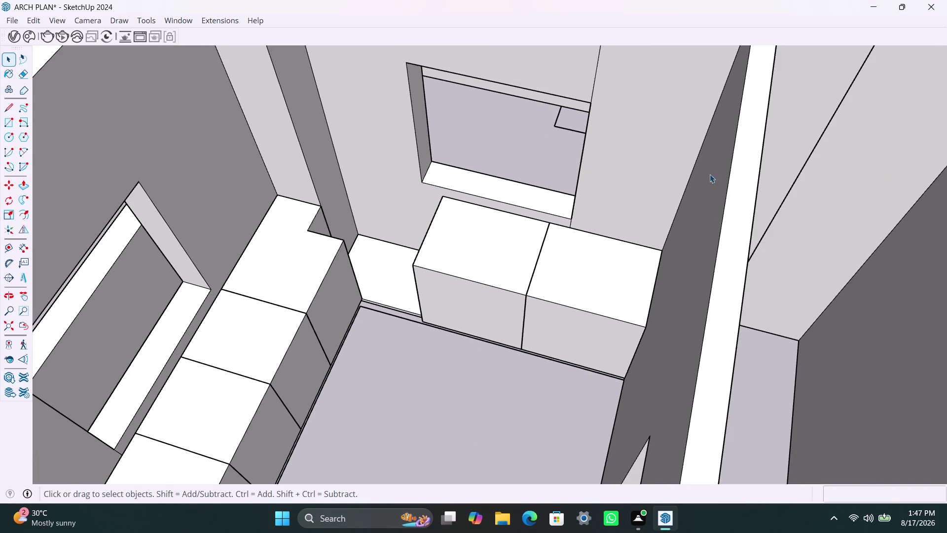
scroll(down, 3)
middle_drag(484, 353, 525, 348)
scroll(up, 3)
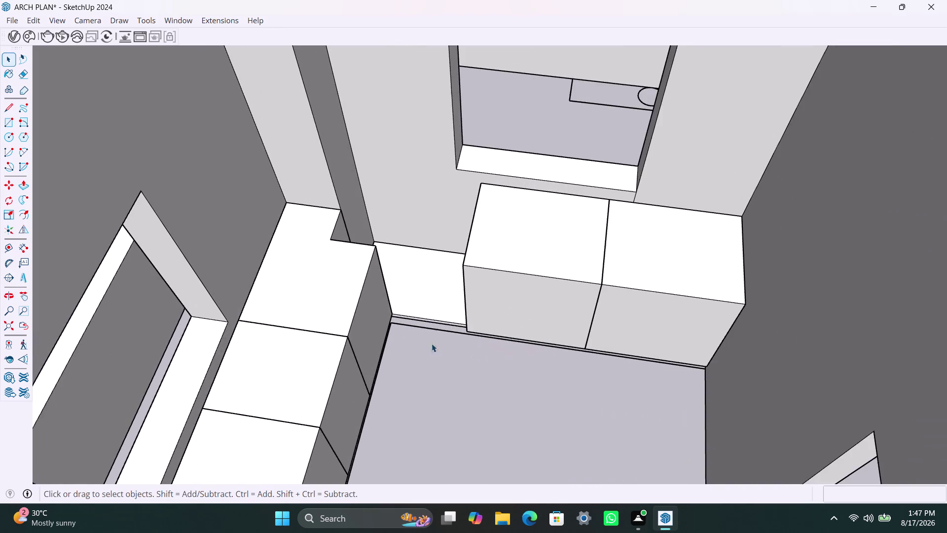
middle_drag(431, 344, 331, 399)
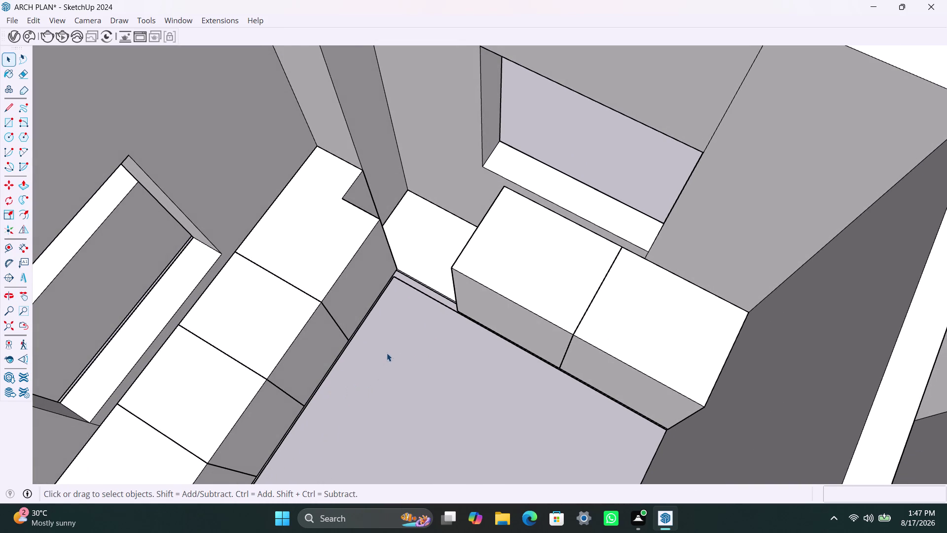
click(513, 331)
Copy the cabinet box from its bottom corner to the inside corner and inspect it.
key(m)
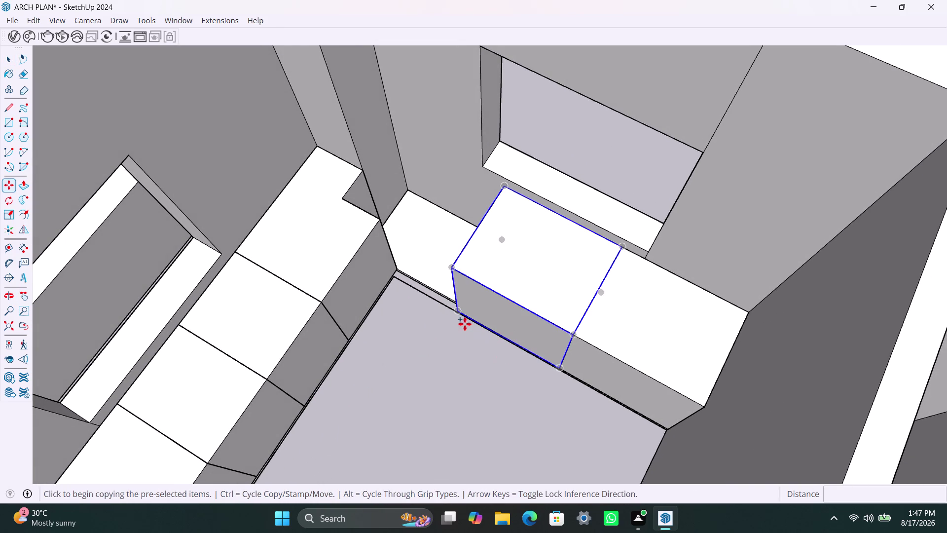
click(556, 371)
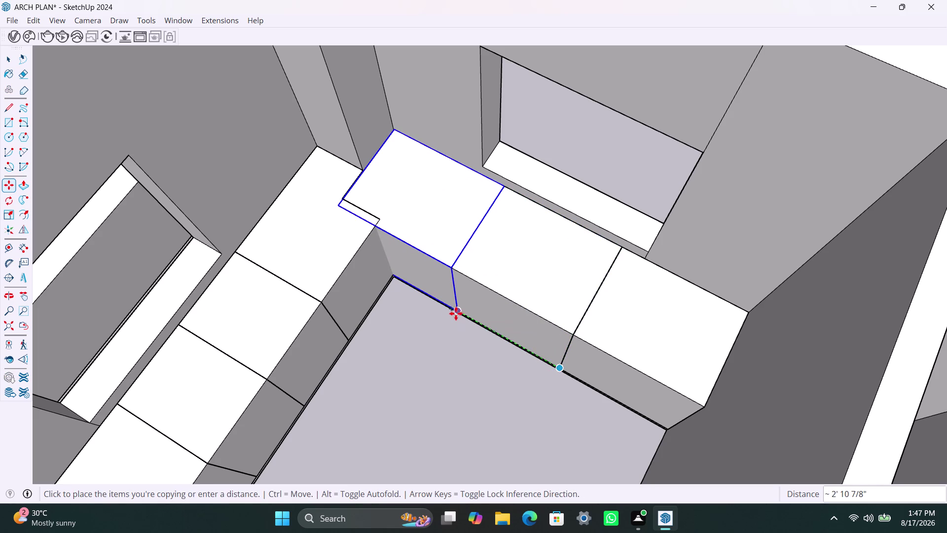
click(454, 315)
key(space)
scroll(up, 3)
middle_drag(340, 251, 342, 253)
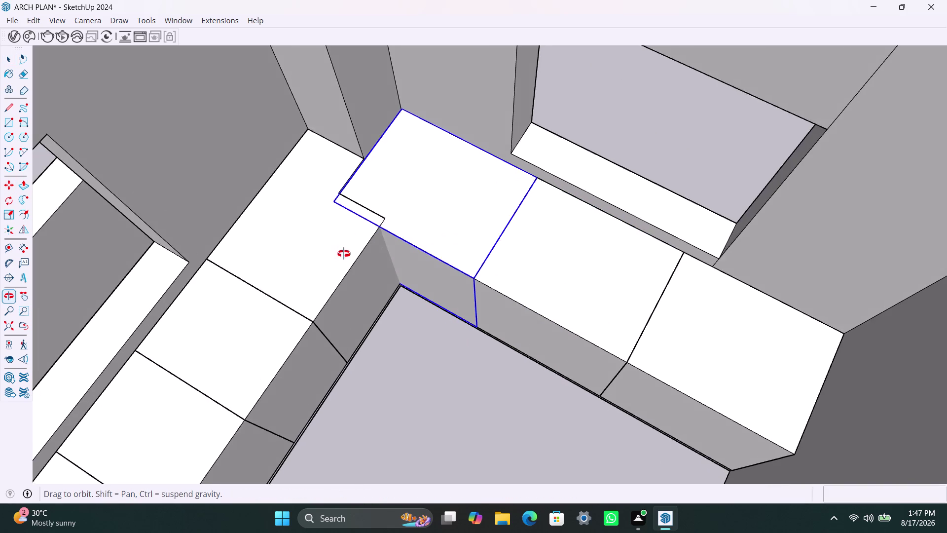
middle_drag(342, 253, 415, 256)
scroll(up, 3)
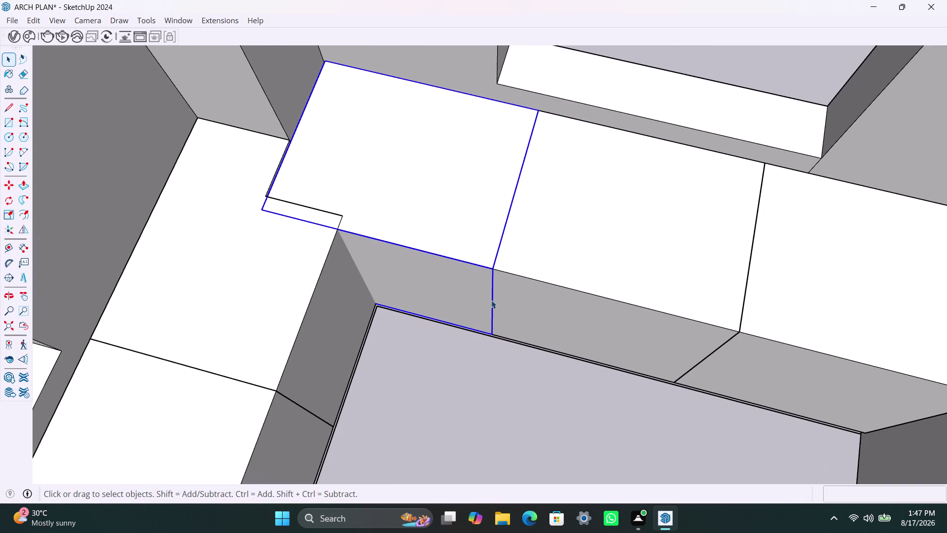
Select the corner cabinet block and open its group for editing.
click(467, 301)
click(524, 316)
click(480, 369)
click(492, 316)
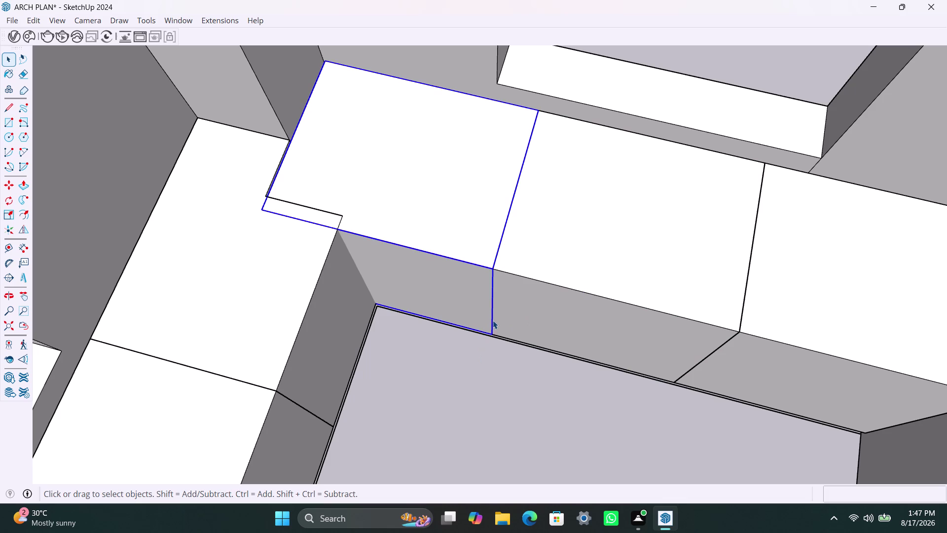
double_click(493, 321)
click(491, 322)
click(481, 318)
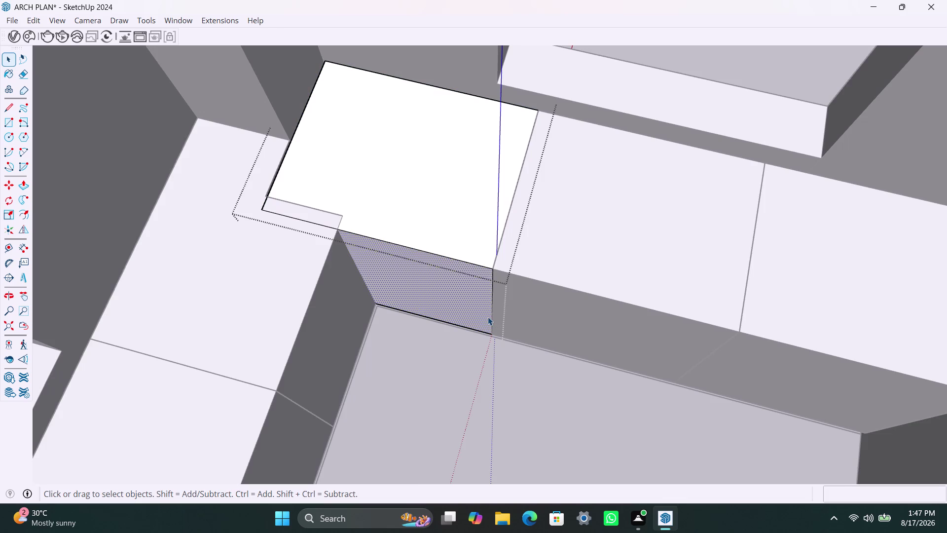
Select the cabinet's front face together with its bottom edge.
scroll(up, 3)
scroll(up, 3)
click(494, 345)
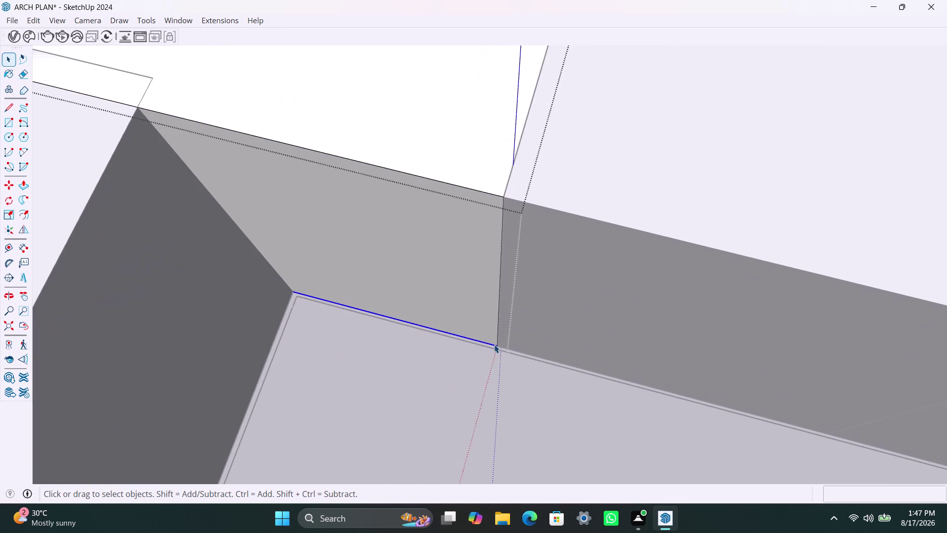
click(498, 343)
double_click(498, 343)
double_click(492, 340)
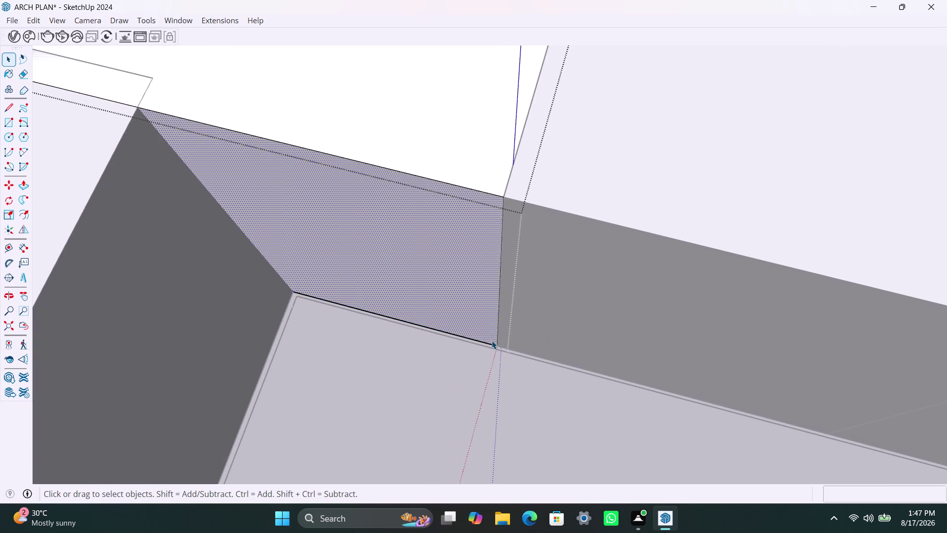
click(496, 334)
click(497, 333)
click(496, 332)
scroll(down, 3)
click(435, 351)
click(458, 309)
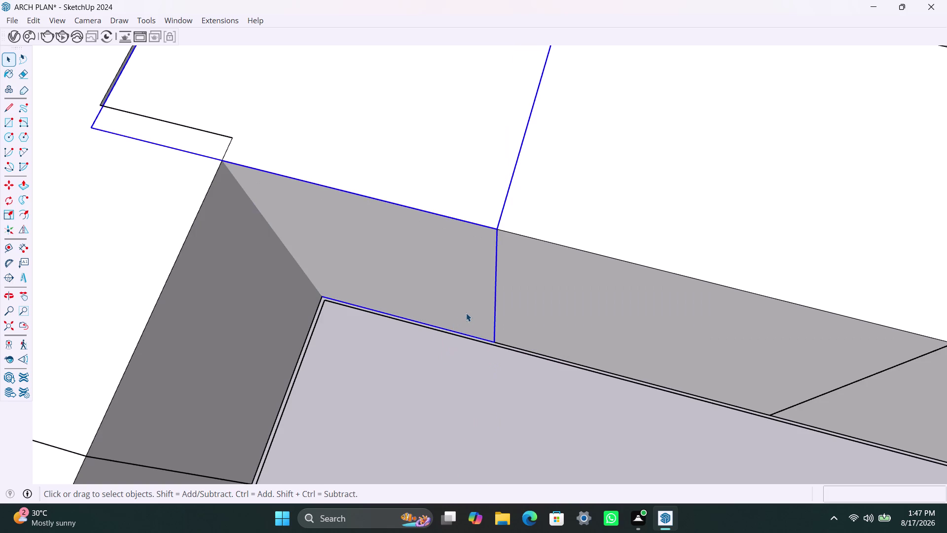
Leave the cabinet group, then reopen it and select the vertical front edge.
key(m)
click(479, 314)
click(467, 313)
key(space)
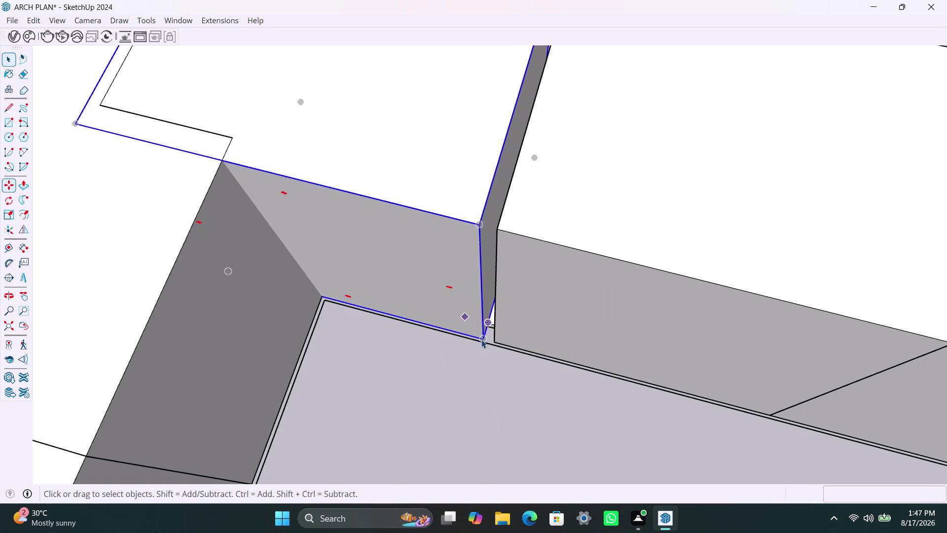
click(482, 333)
click(482, 361)
click(483, 332)
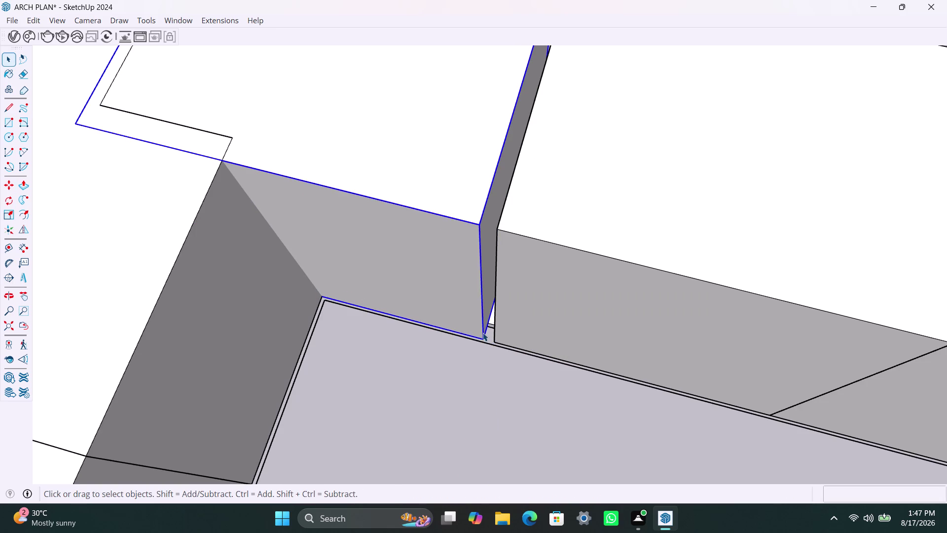
double_click(483, 333)
click(483, 332)
click(482, 327)
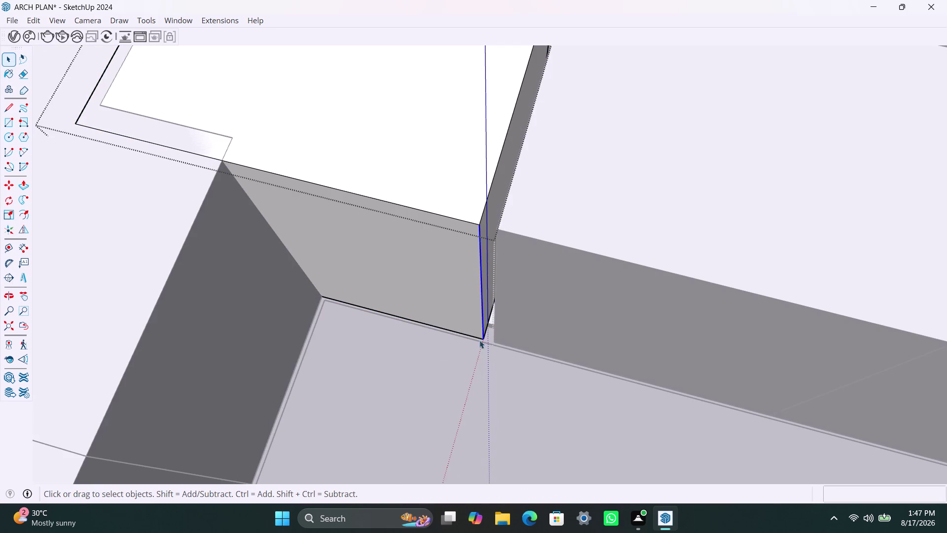
Copy the vertical front edge about 4 11/16" left along the front face.
key(m)
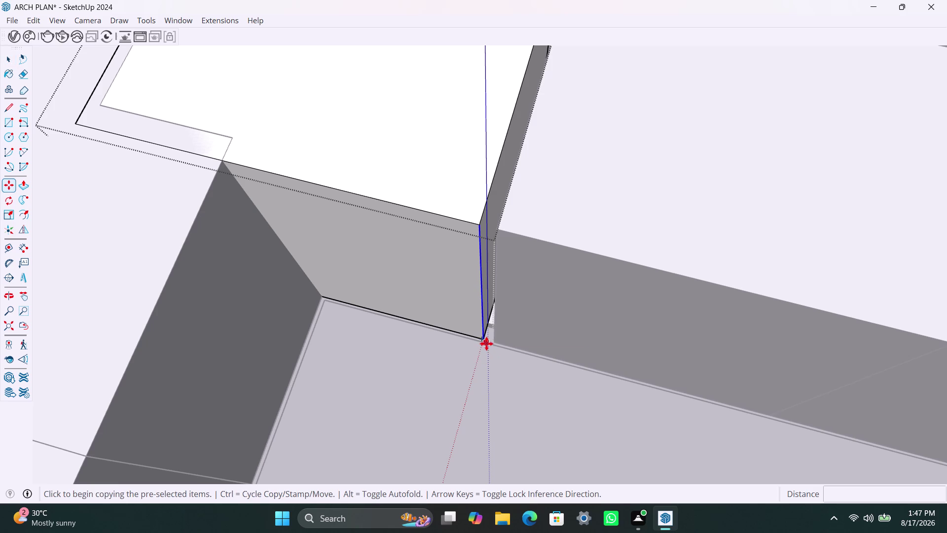
click(480, 338)
click(448, 329)
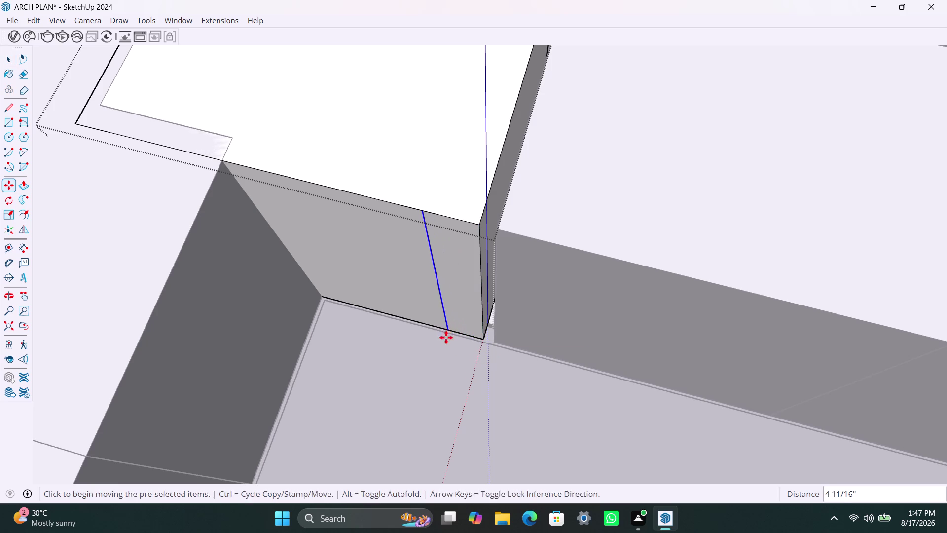
key(space)
click(449, 378)
click(457, 242)
key(m)
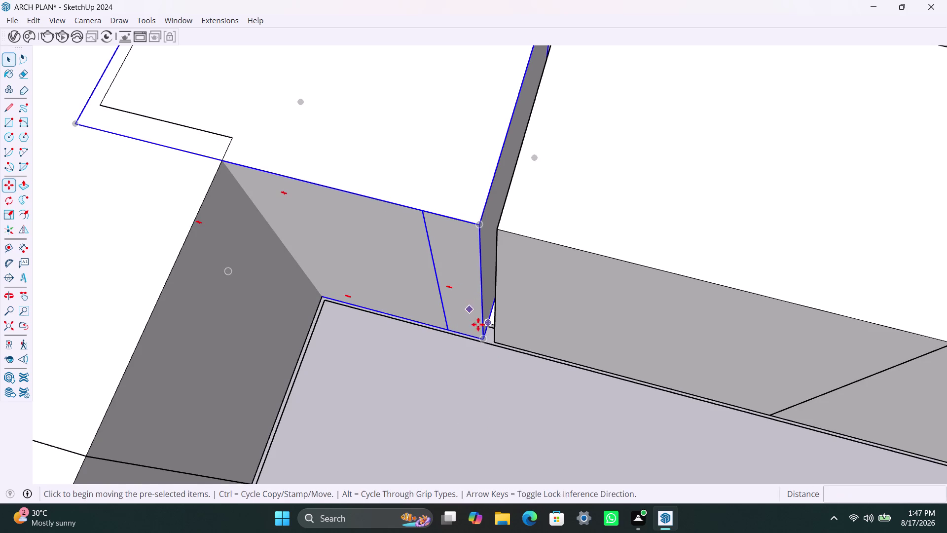
click(480, 339)
click(494, 339)
Try moving the copied vertical line, then undo the move that distorted the face.
key(space)
click(456, 375)
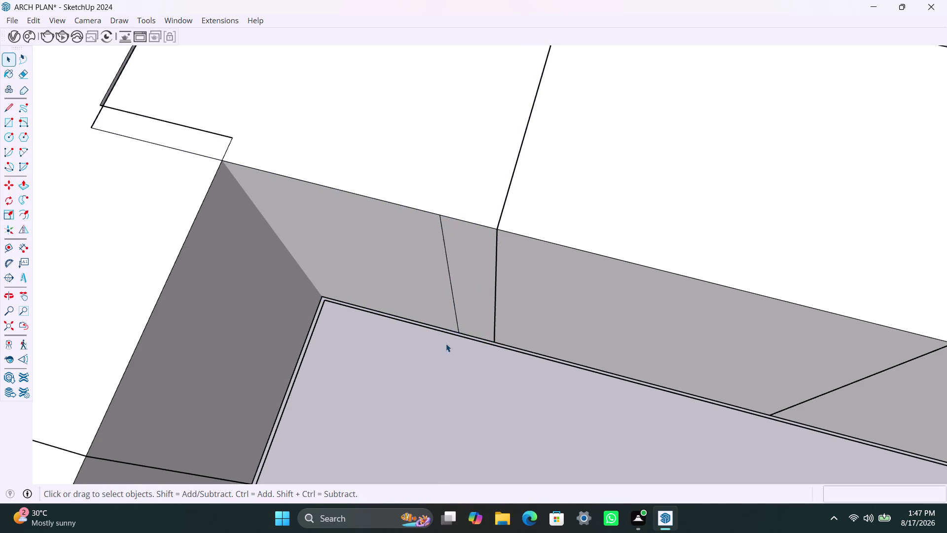
click(456, 323)
double_click(456, 327)
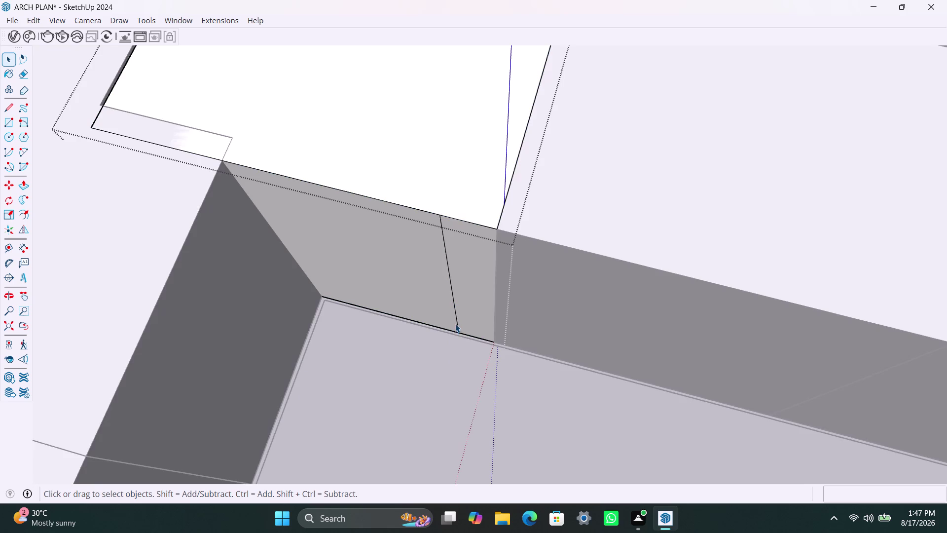
click(455, 324)
key(m)
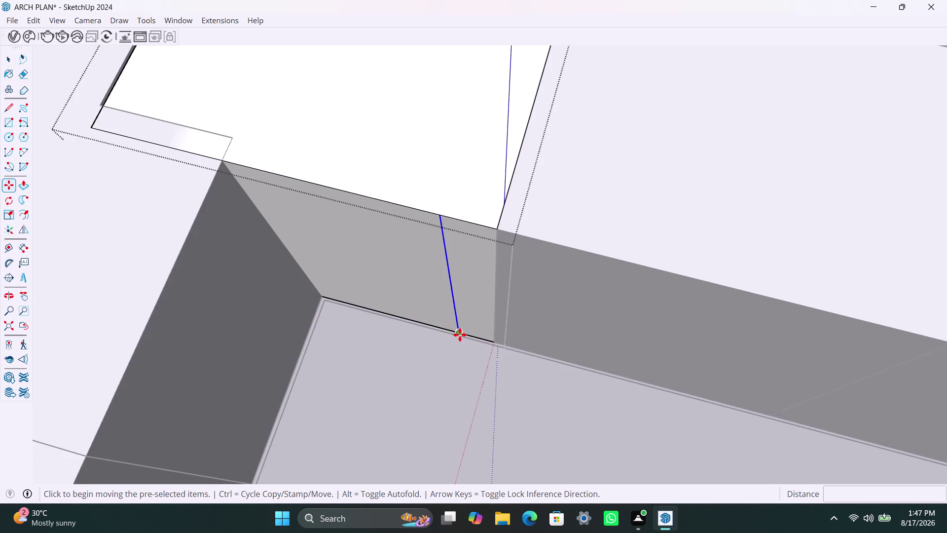
click(460, 334)
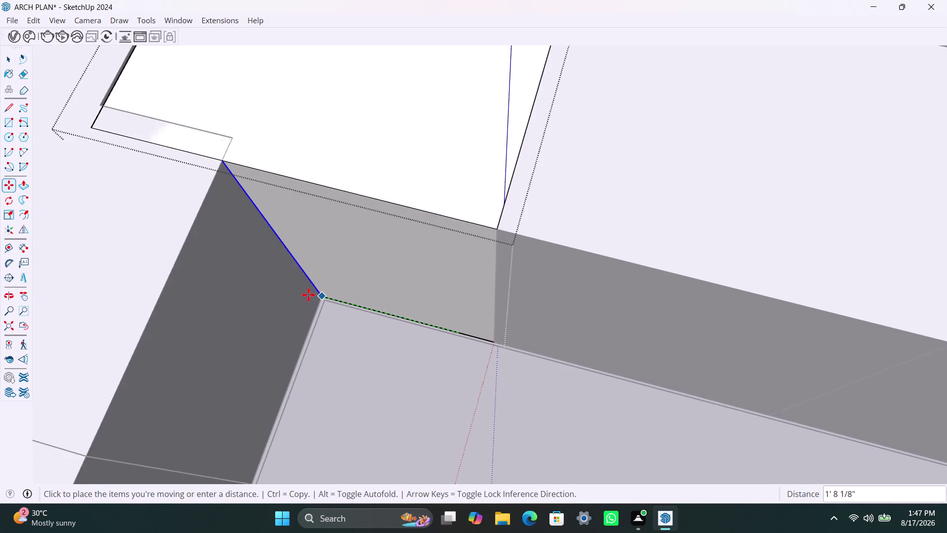
key(Escape)
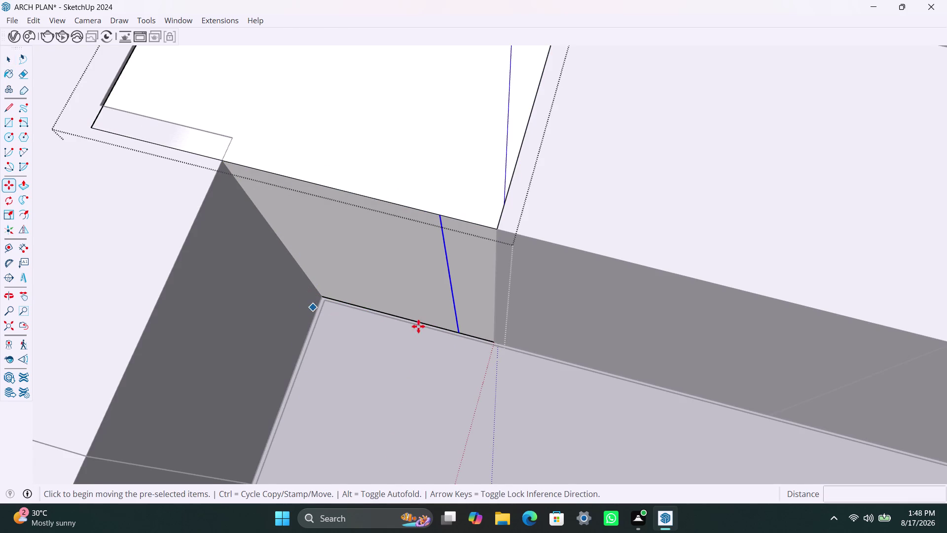
click(459, 333)
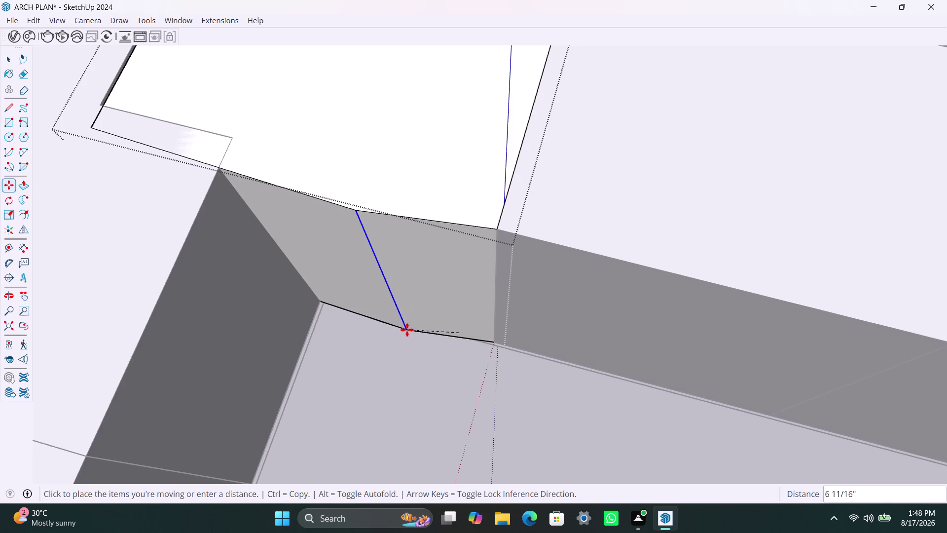
click(318, 297)
key(space)
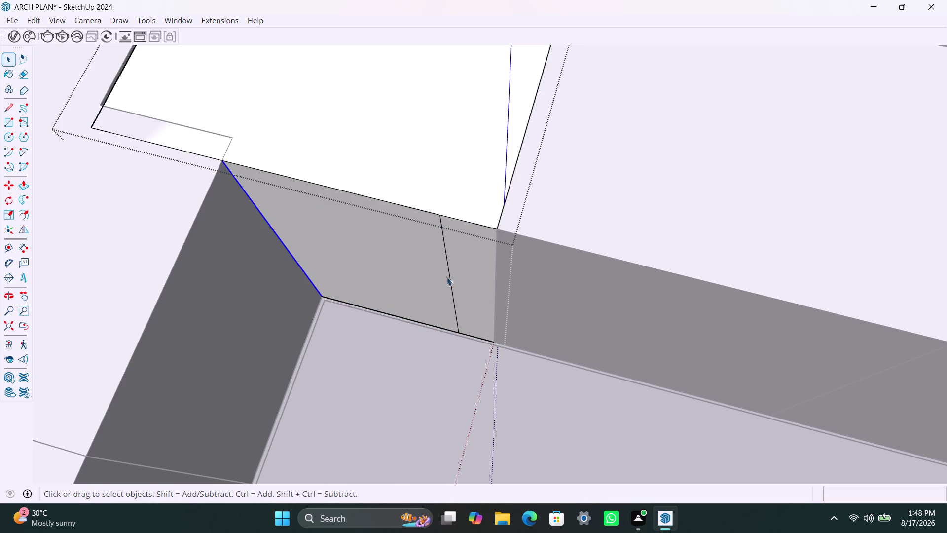
Delete the extra vertical line and select the cabinet's front face.
click(449, 277)
key(BackSpace)
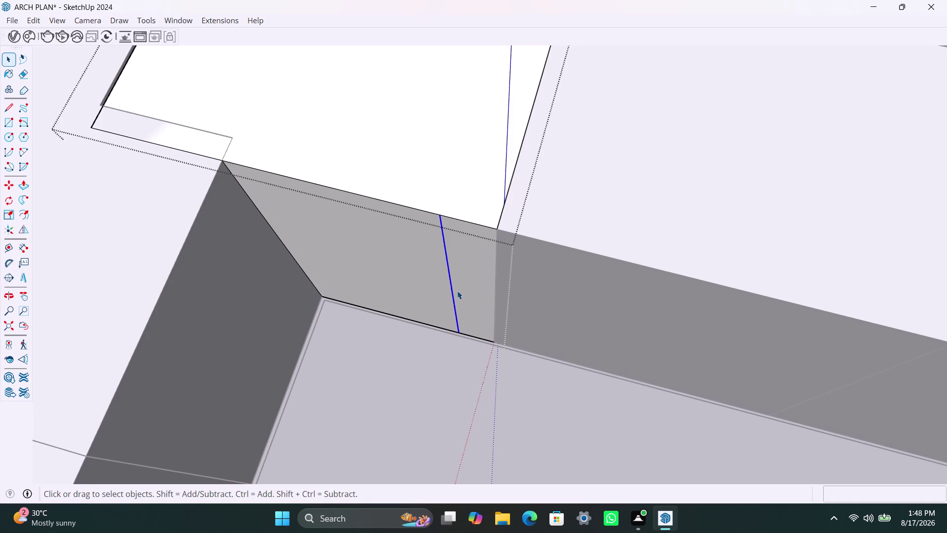
key(Delete)
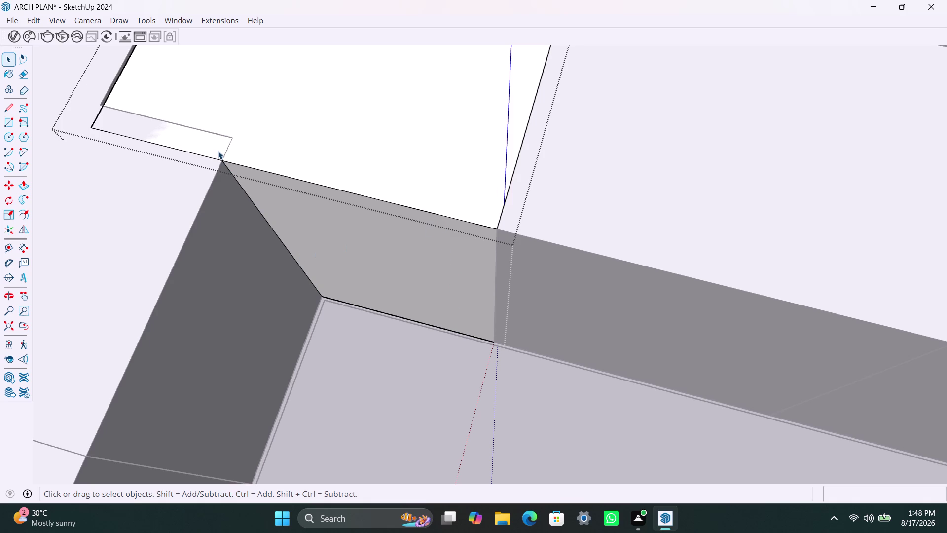
click(218, 151)
click(219, 140)
click(241, 194)
click(343, 237)
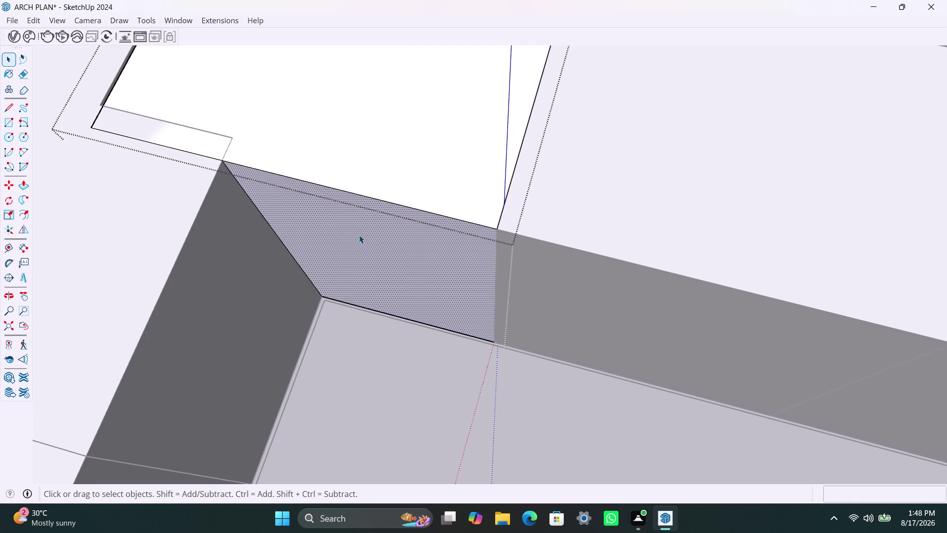
Pull the cabinet's front face outward to a new depth.
key(p)
click(358, 235)
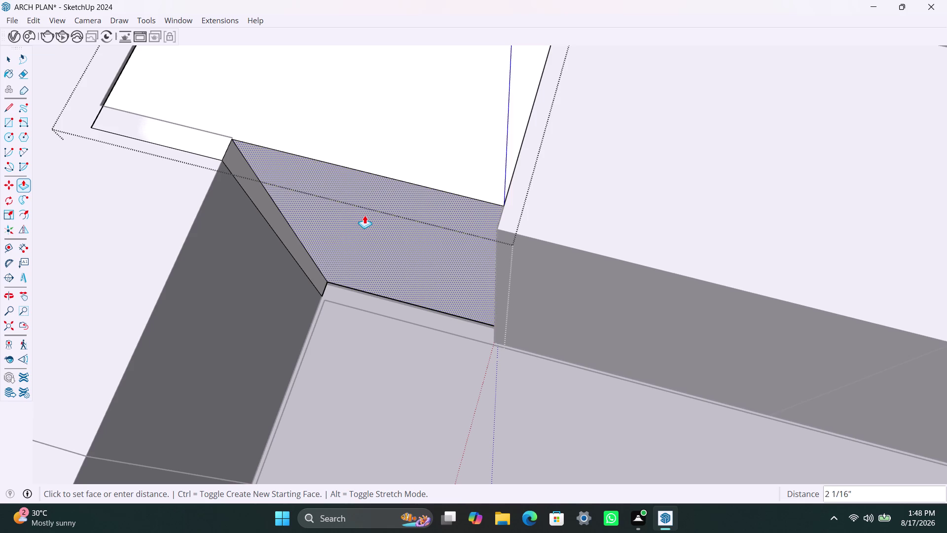
click(384, 197)
key(space)
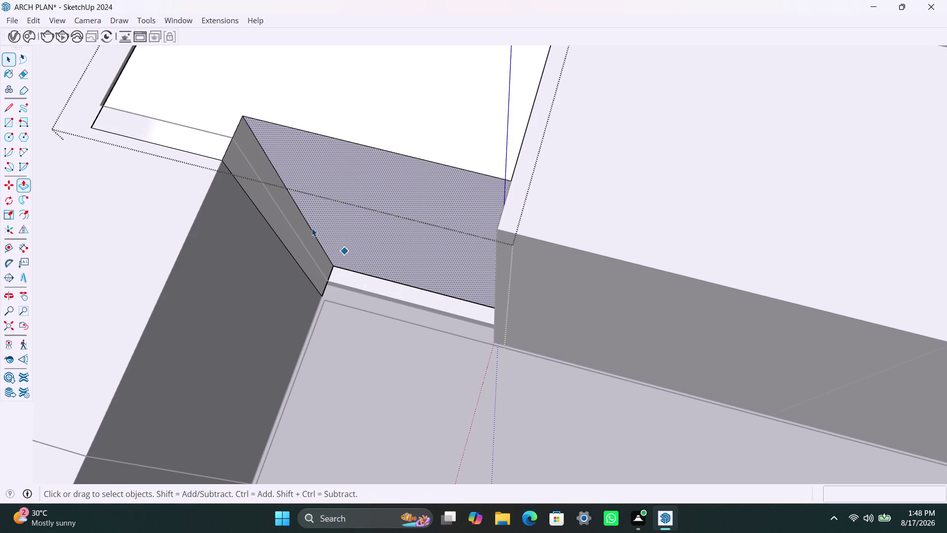
click(295, 226)
key(p)
click(292, 235)
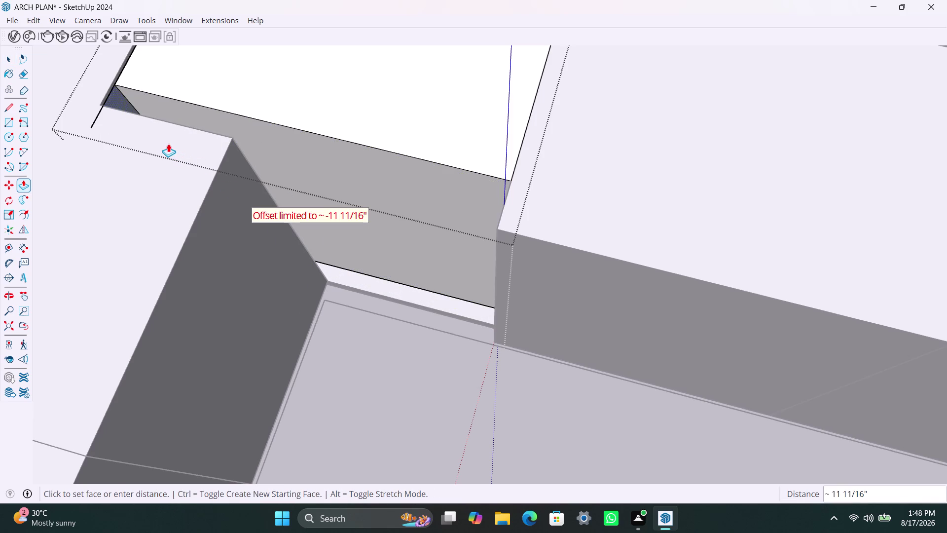
click(165, 141)
key(space)
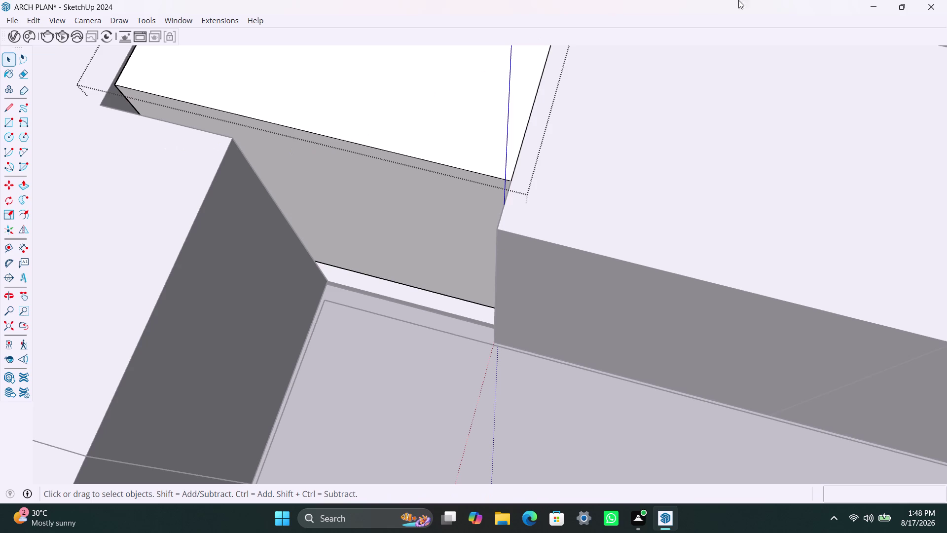
Copy the front vertical edge to the left corner, then undo it.
scroll(down, 3)
middle_drag(345, 296, 497, 270)
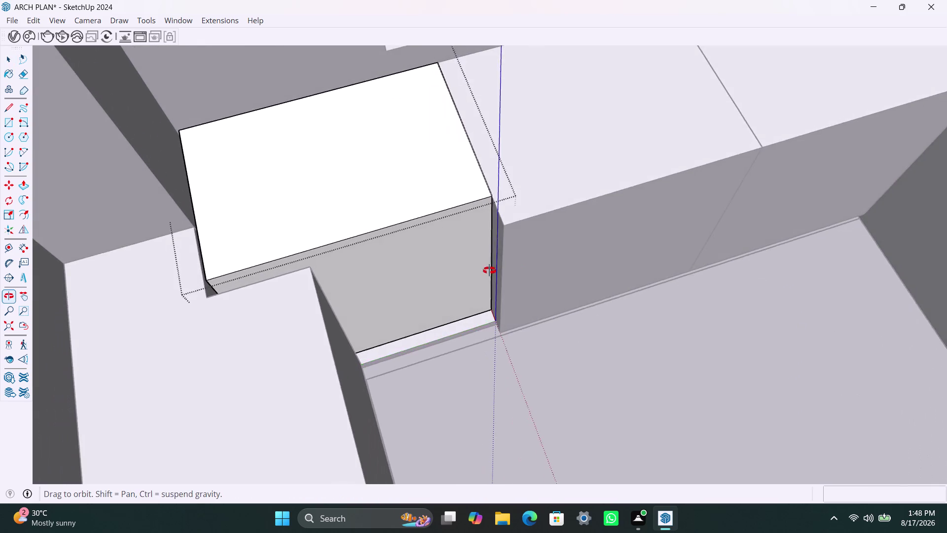
middle_drag(497, 271, 485, 271)
scroll(up, 3)
scroll(up, 3)
click(489, 255)
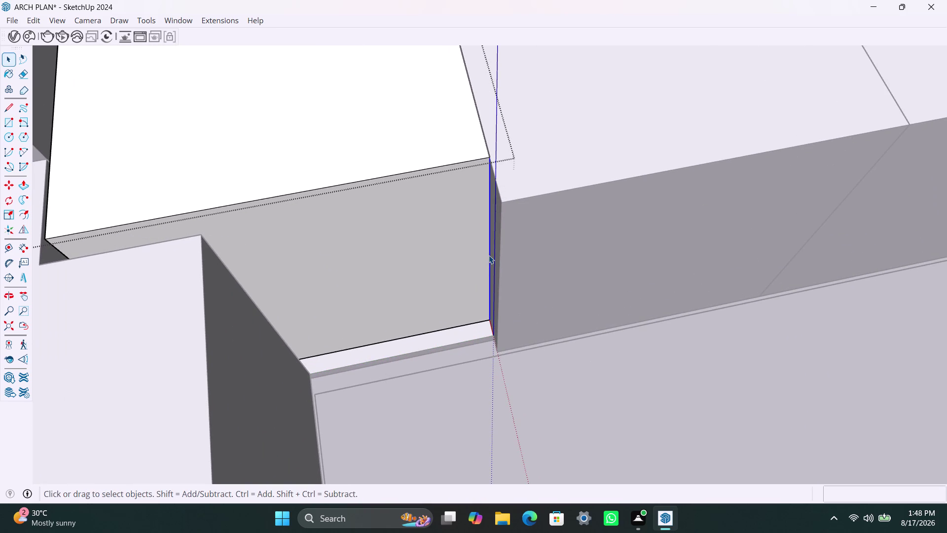
key(m)
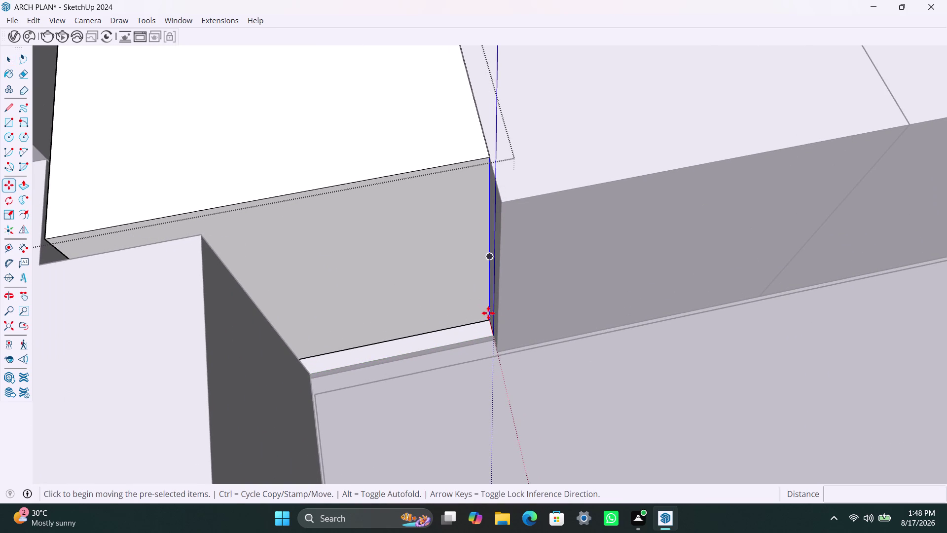
click(492, 325)
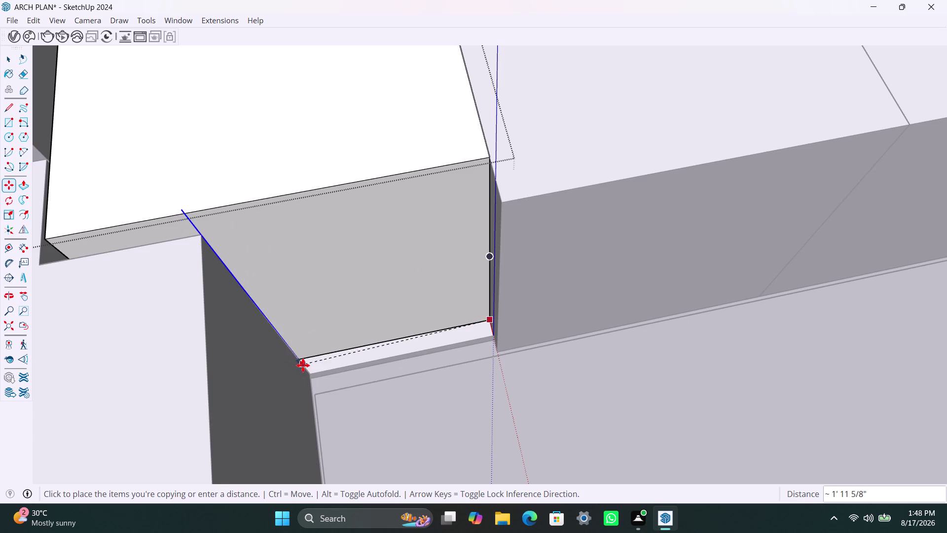
click(301, 363)
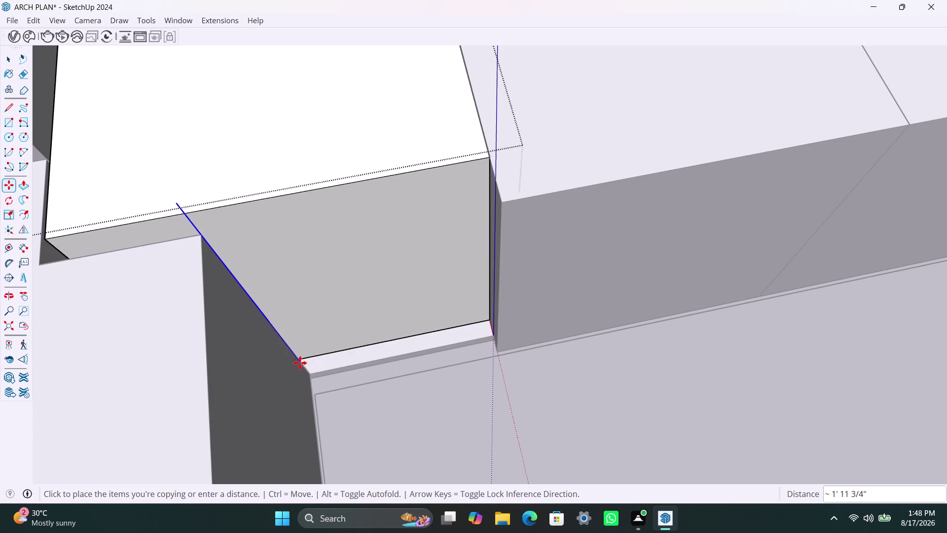
key(space)
click(154, 226)
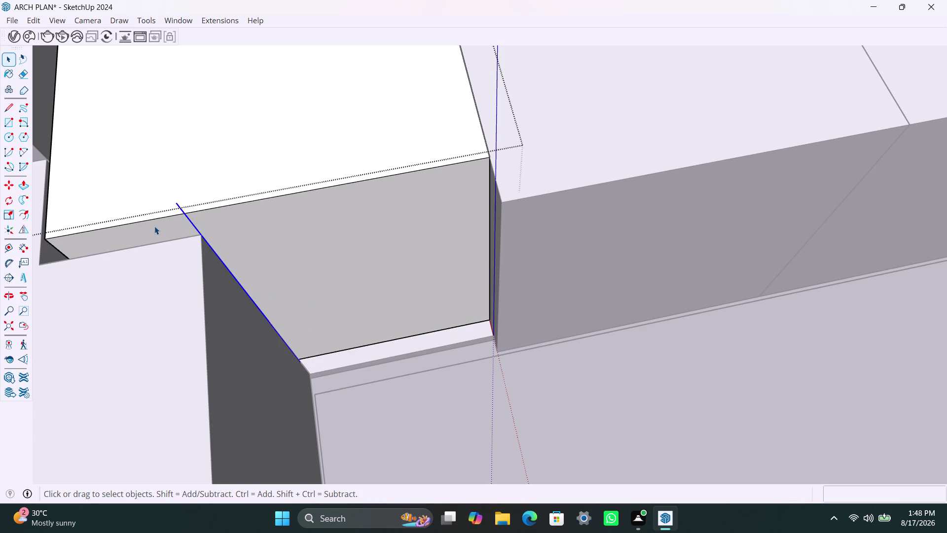
key(ctrl+z)
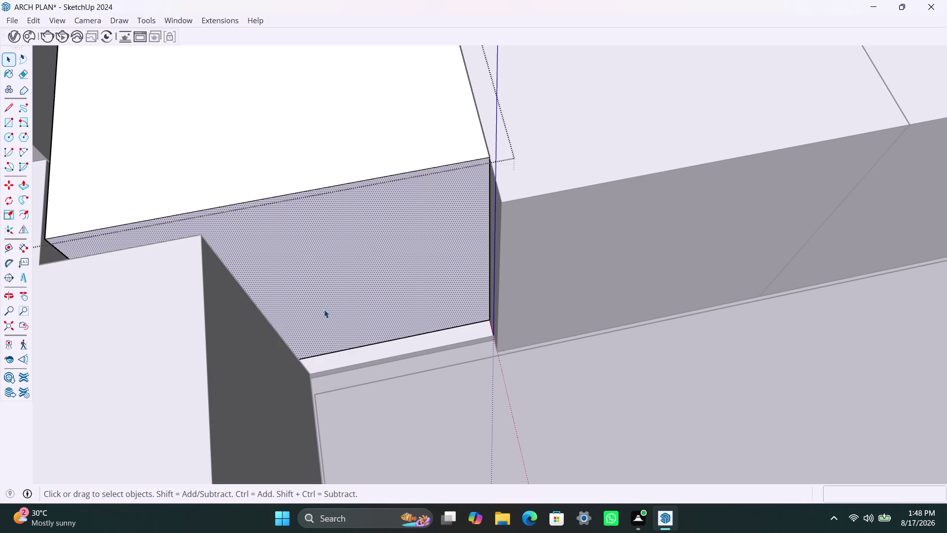
Copy the short end edge of the cabinet front to its inner corner.
scroll(down, 3)
scroll(down, 3)
middle_drag(383, 298, 431, 298)
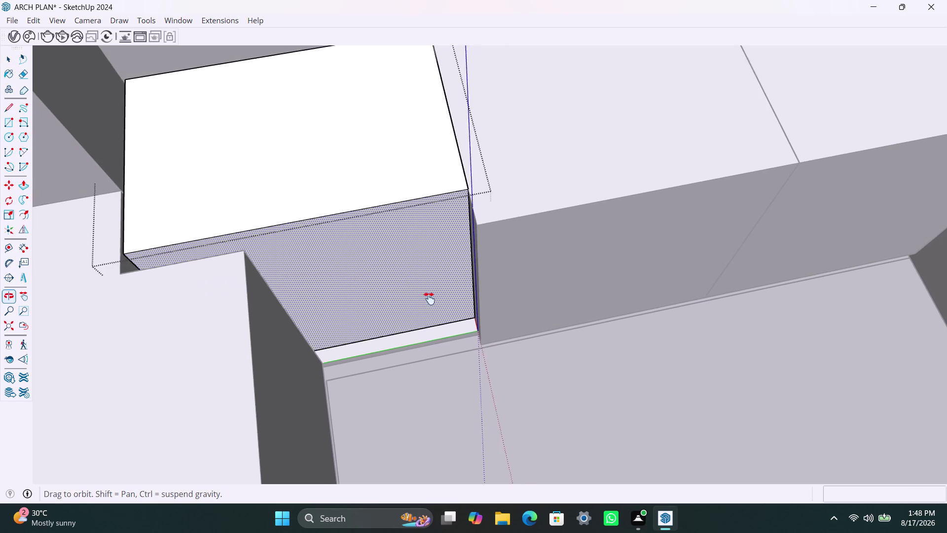
middle_drag(431, 297, 530, 298)
scroll(up, 3)
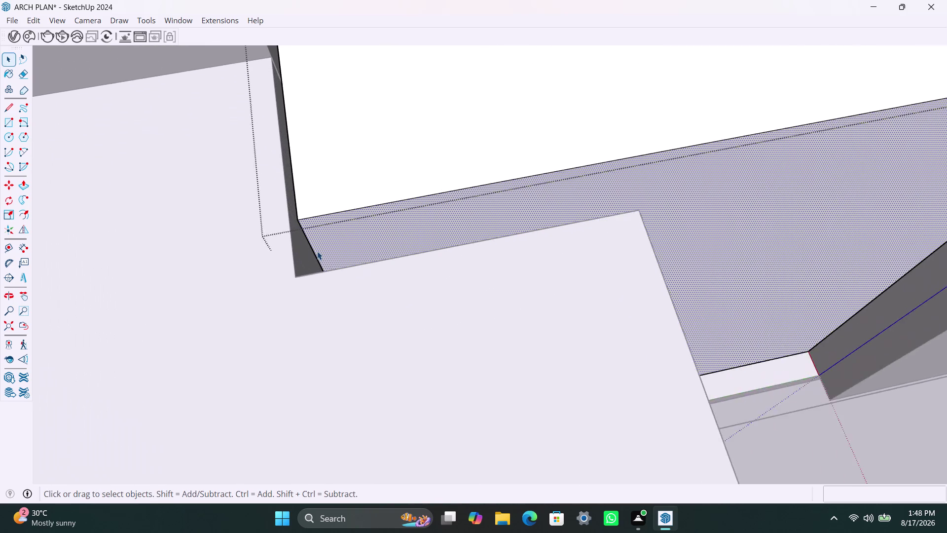
scroll(up, 3)
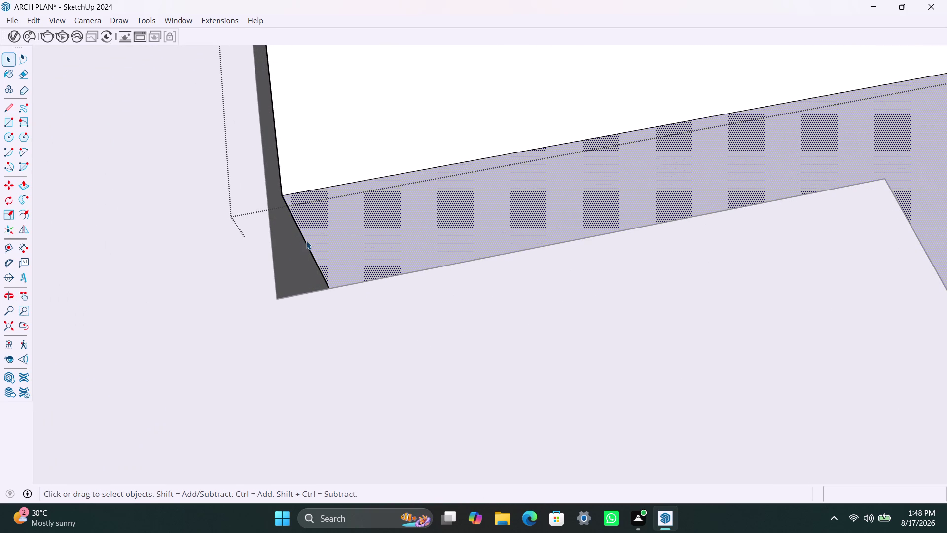
click(306, 241)
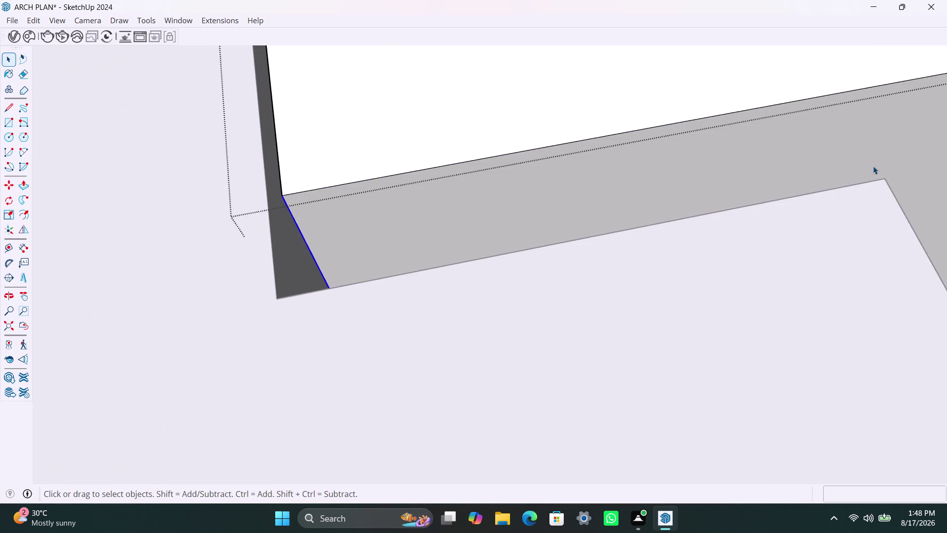
key(m)
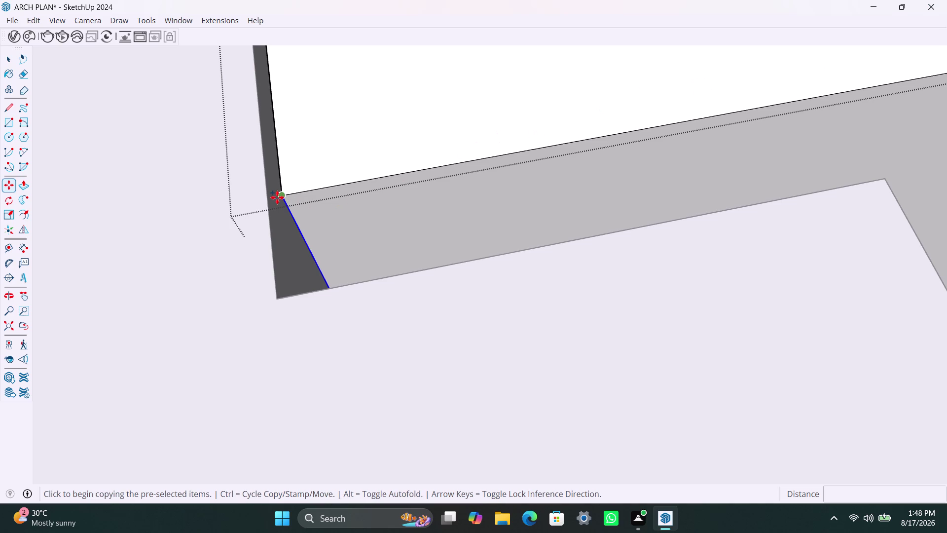
click(281, 197)
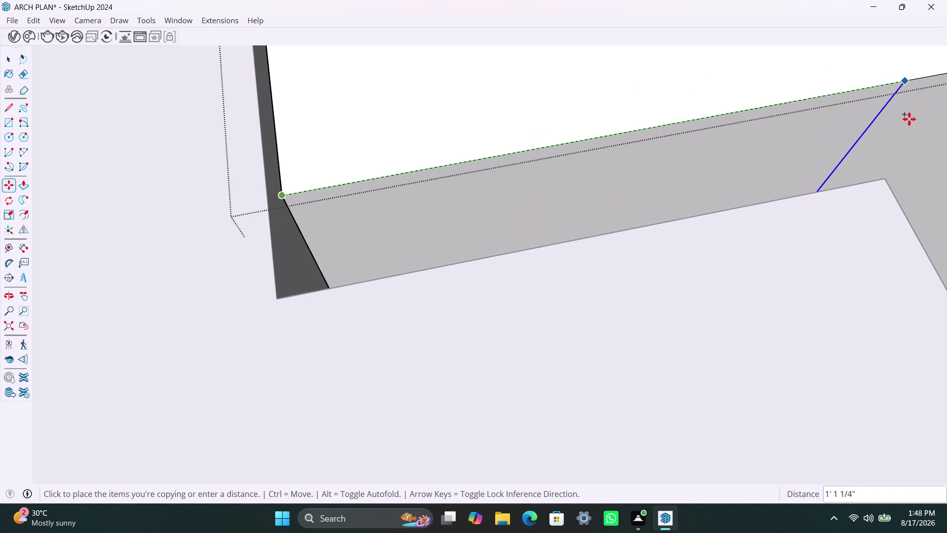
scroll(down, 3)
middle_drag(891, 171, 616, 203)
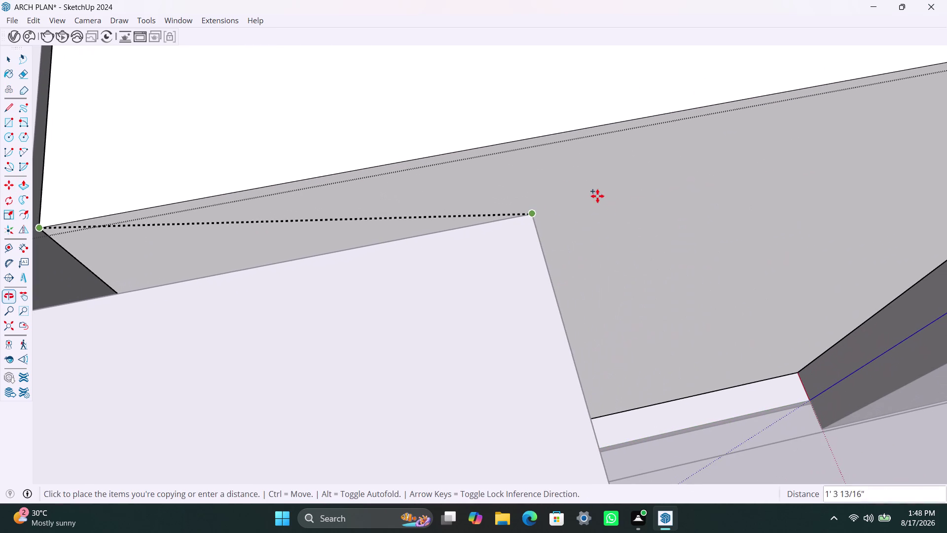
click(538, 140)
key(space)
click(616, 174)
scroll(down, 3)
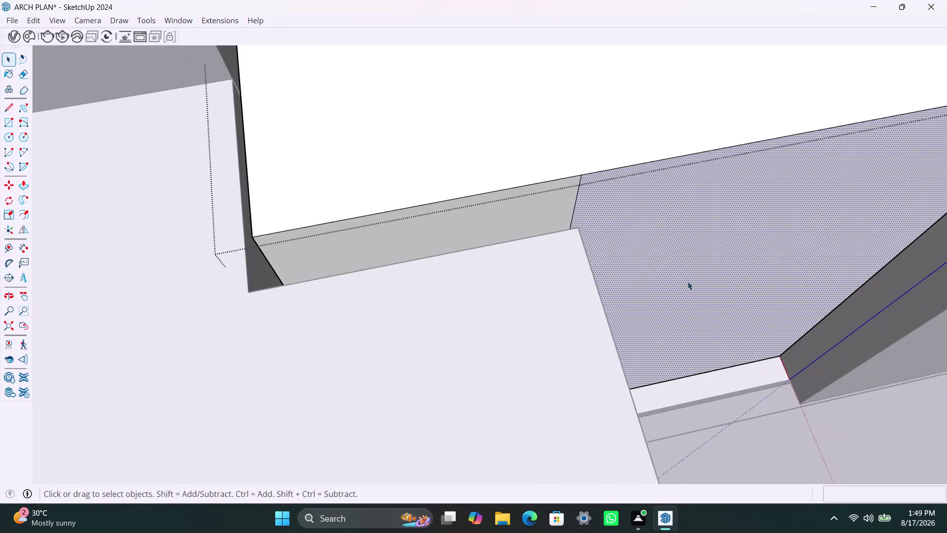
Push the narrow strip face at the inner corner back.
middle_drag(694, 283, 536, 270)
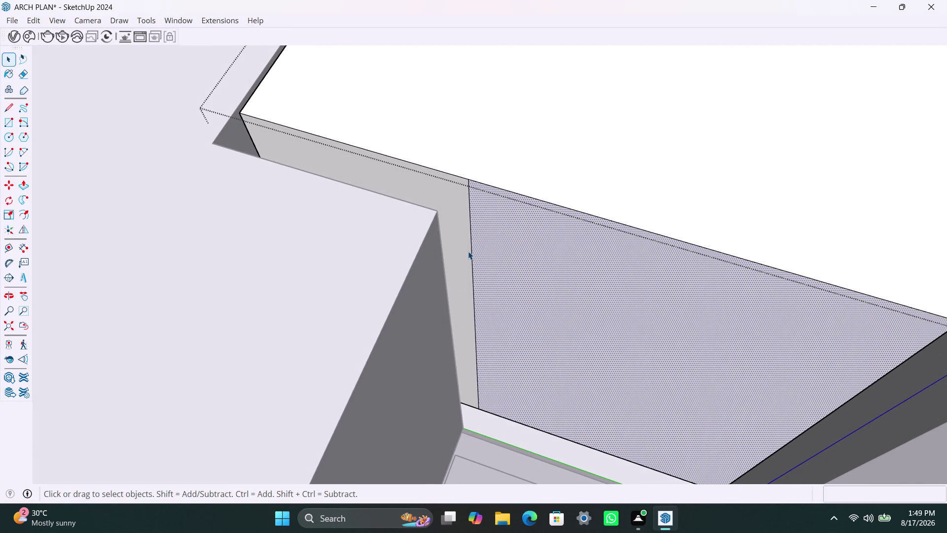
click(468, 251)
key(p)
click(468, 252)
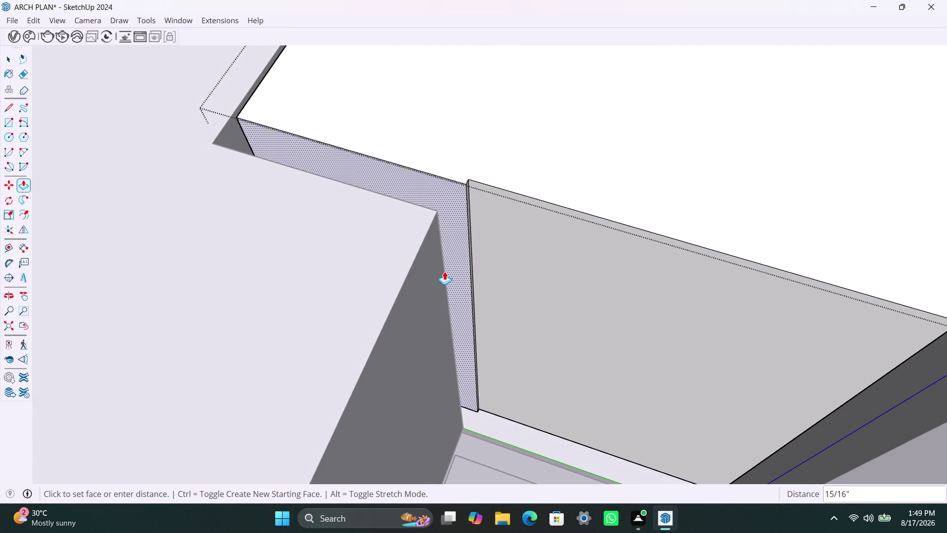
click(442, 273)
key(space)
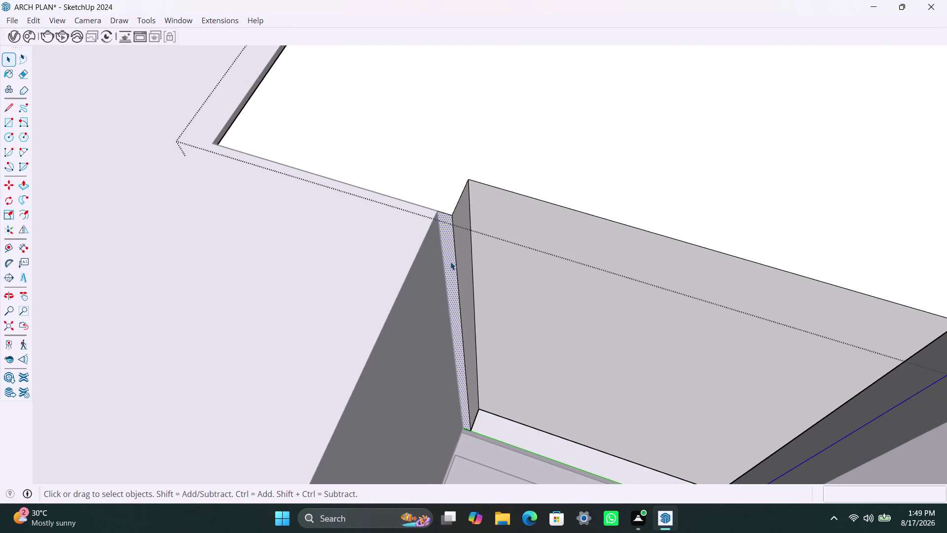
scroll(up, 3)
Copy the strip's vertical corner edge about 3/4 inch over.
click(458, 246)
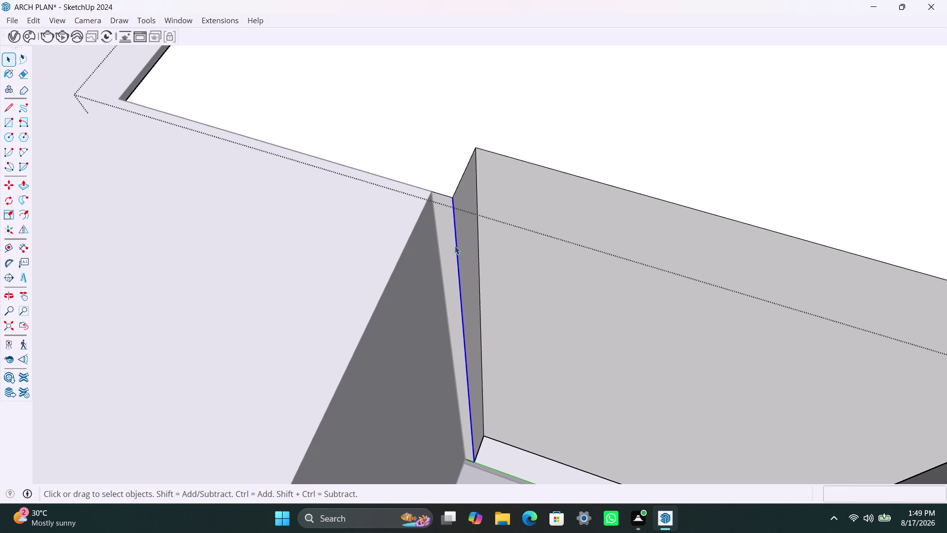
key(m)
click(452, 198)
click(434, 197)
key(space)
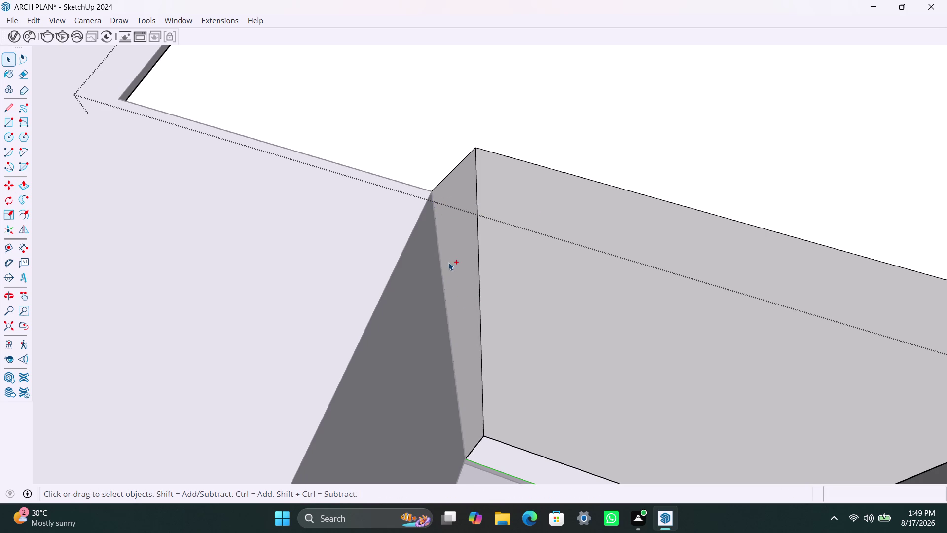
key(ctrl+z)
key(m)
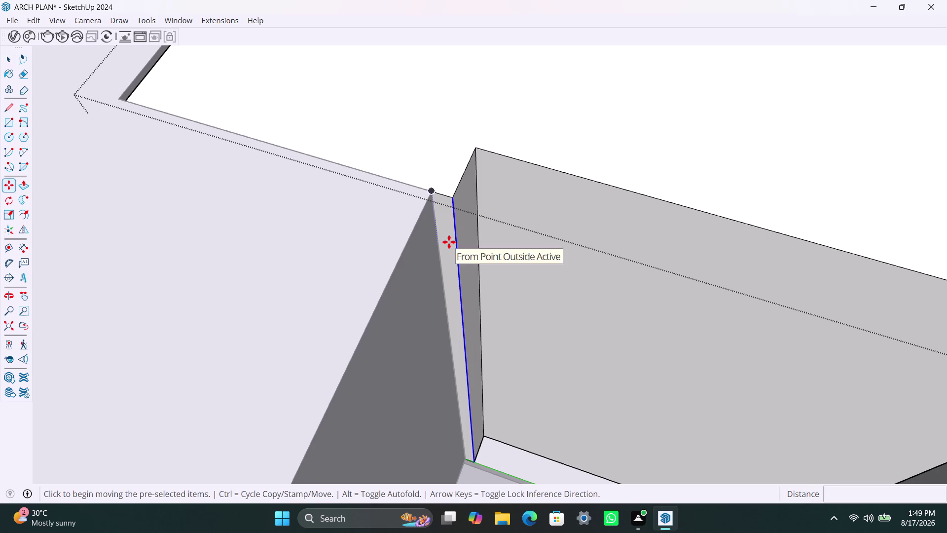
click(455, 199)
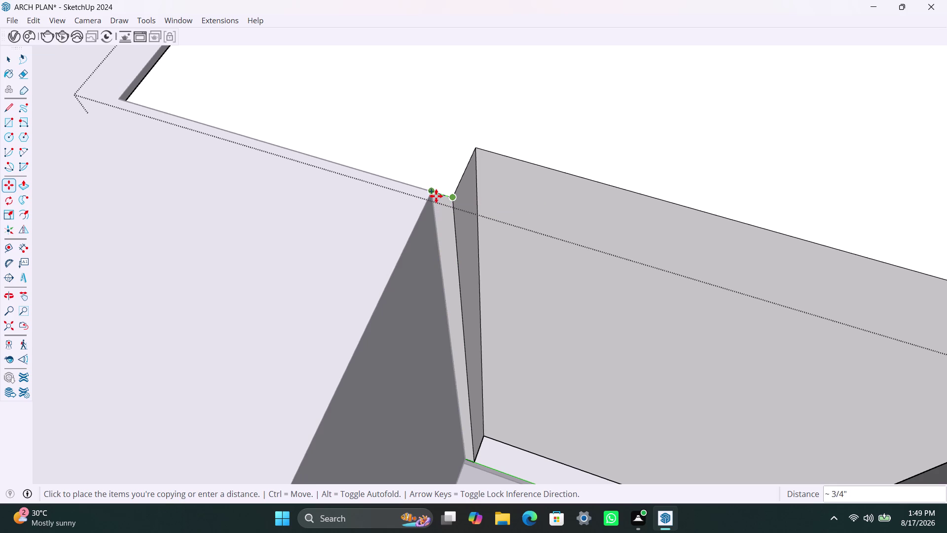
click(436, 197)
key(space)
click(448, 222)
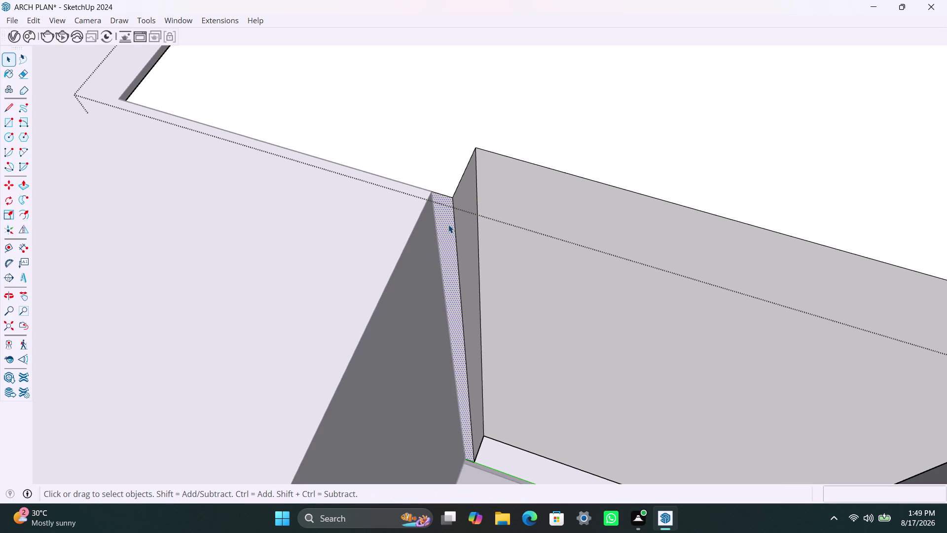
click(463, 225)
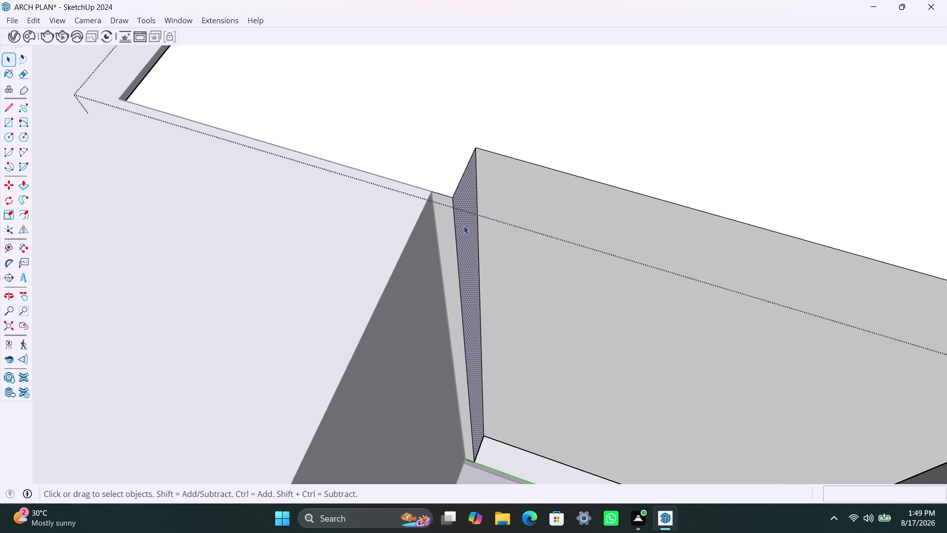
Push the narrow corner face inward to form the stepped notch.
key(p)
click(464, 226)
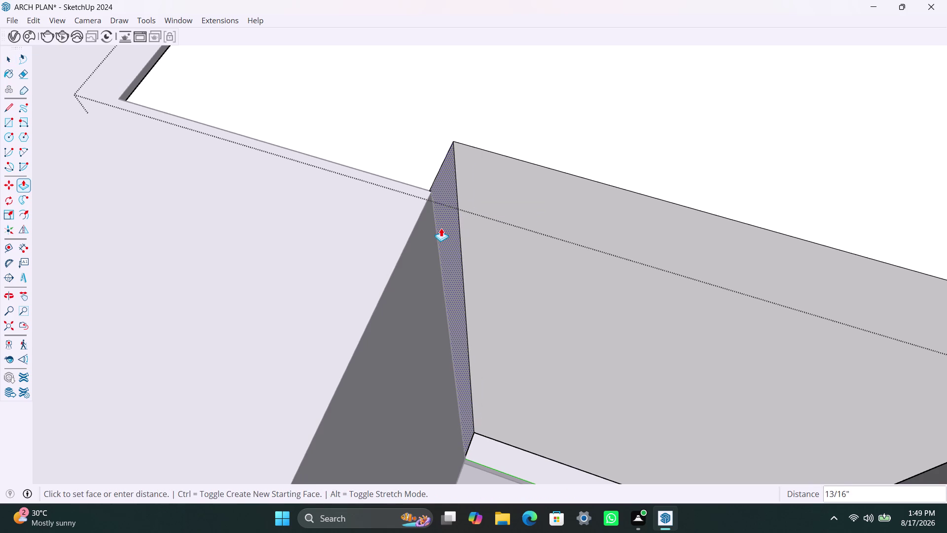
click(441, 233)
key(space)
scroll(down, 3)
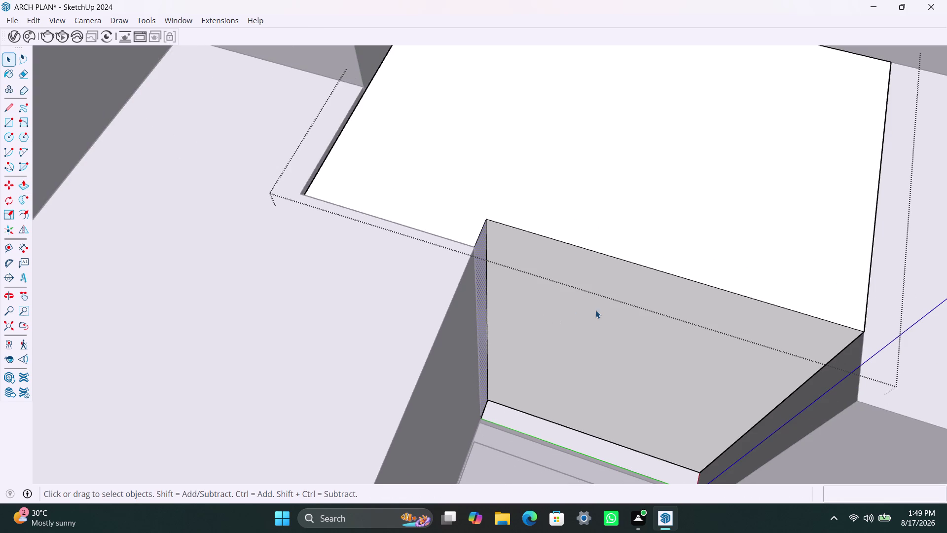
Pull the cabinet's front face forward a few inches to its final depth.
click(599, 308)
key(p)
click(602, 313)
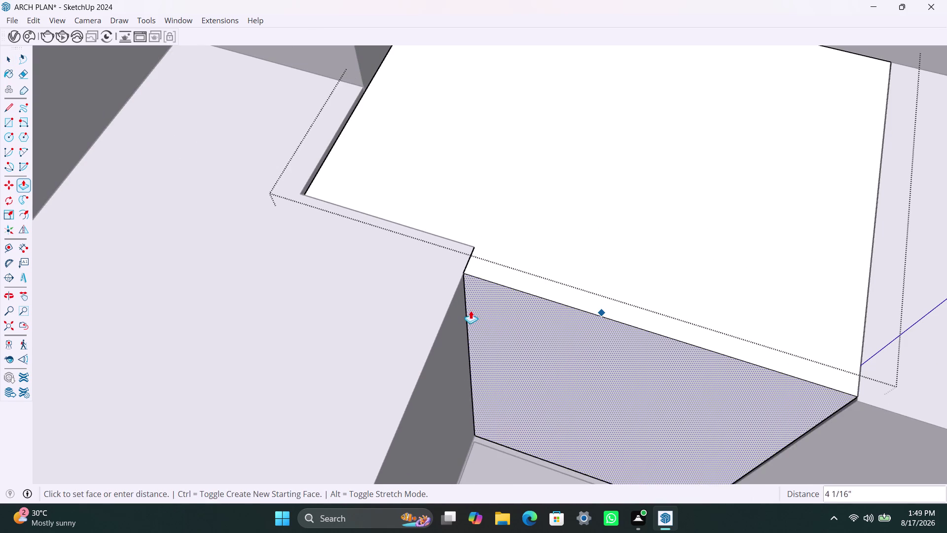
click(874, 423)
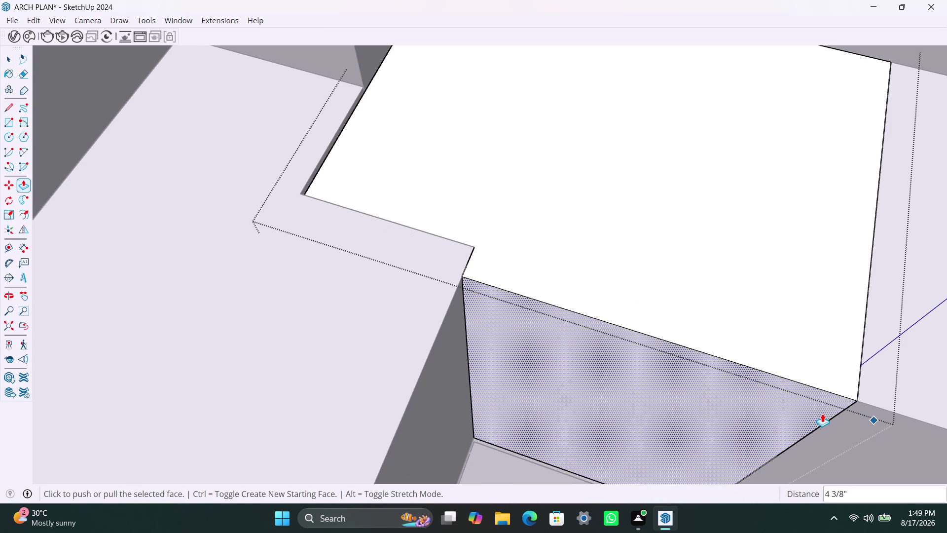
key(space)
scroll(down, 3)
scroll(down, 3)
click(514, 273)
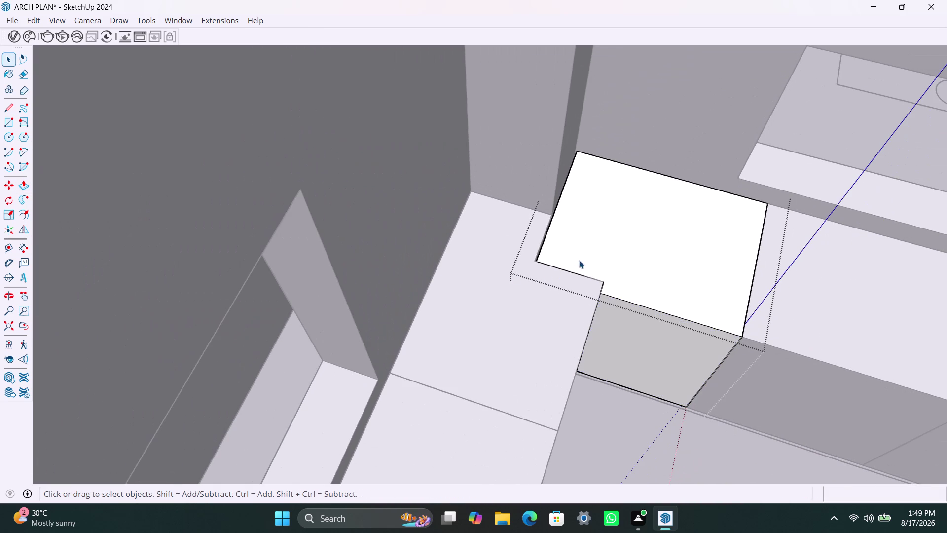
Select the cabinet's top face and try a Push/Pull on it.
scroll(up, 3)
middle_drag(541, 273, 586, 277)
scroll(up, 3)
click(550, 313)
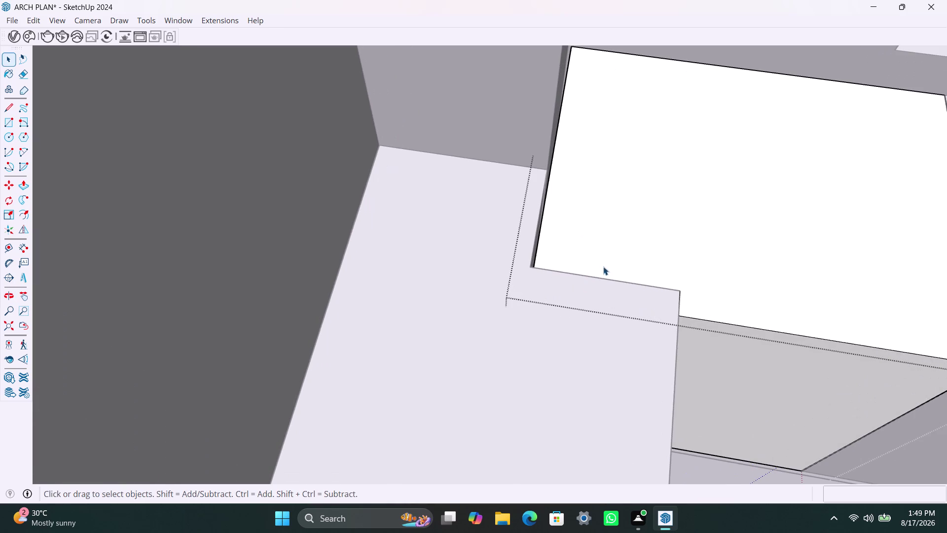
click(609, 253)
scroll(down, 3)
key(p)
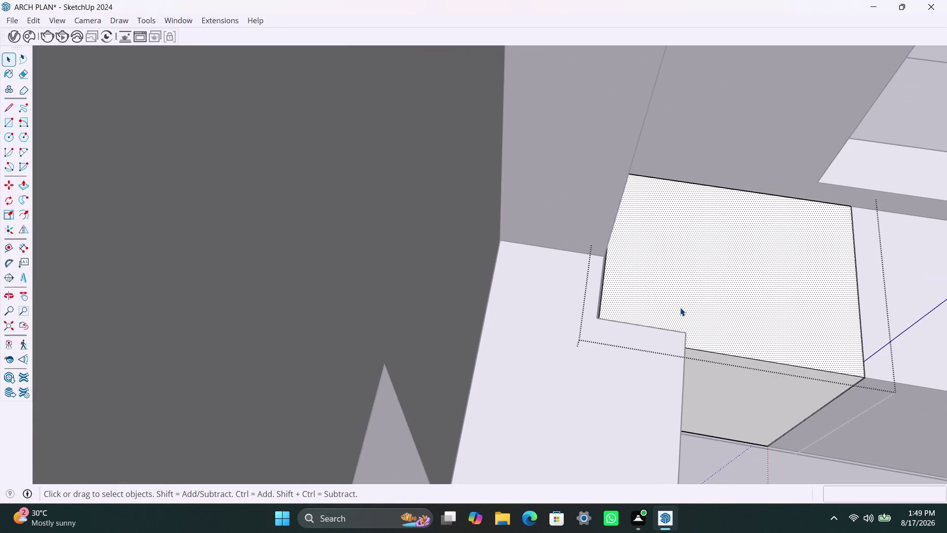
click(680, 307)
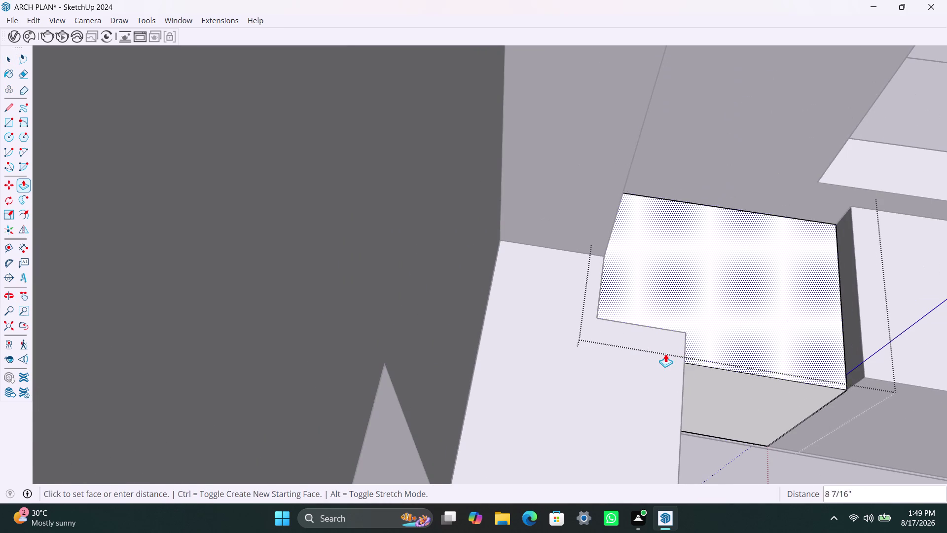
click(680, 329)
key(space)
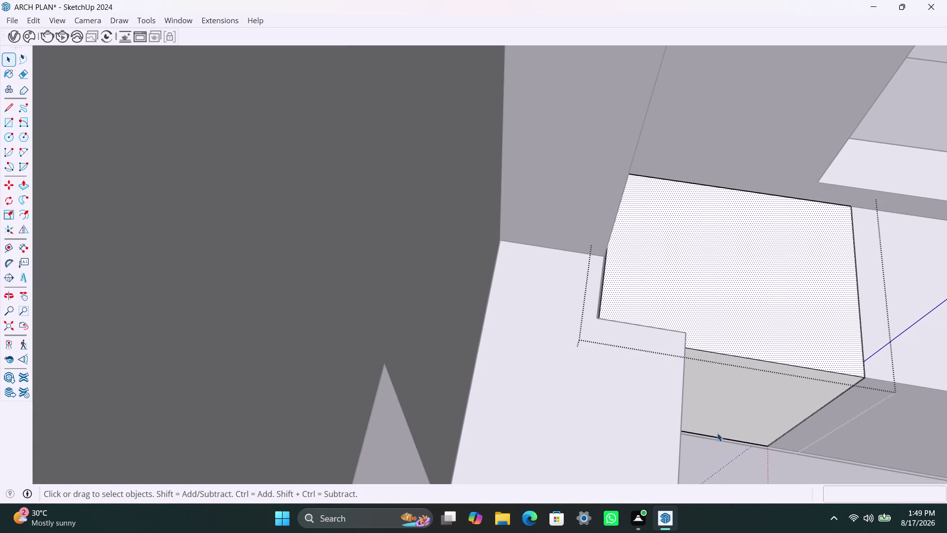
Clear the selection and zoom out to see the cabinets along the wall.
click(717, 432)
scroll(down, 3)
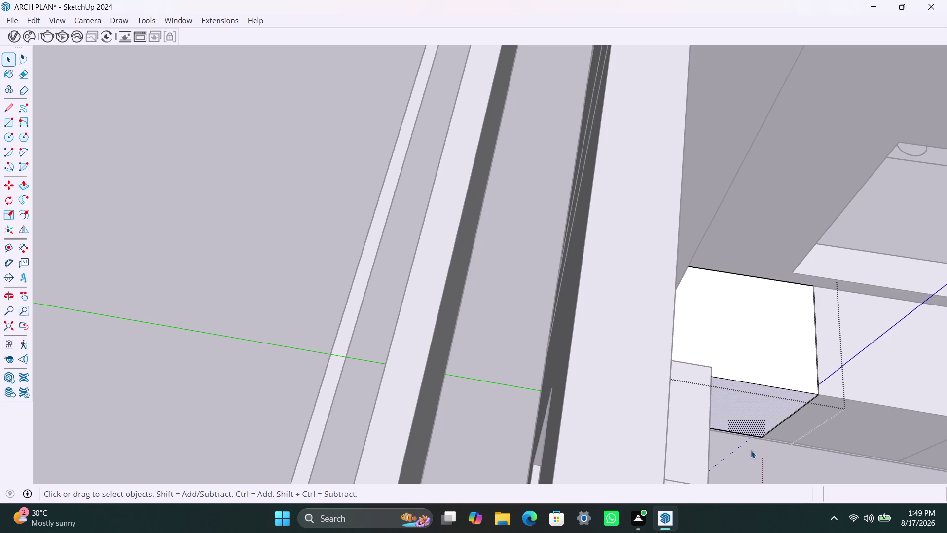
click(791, 433)
scroll(down, 3)
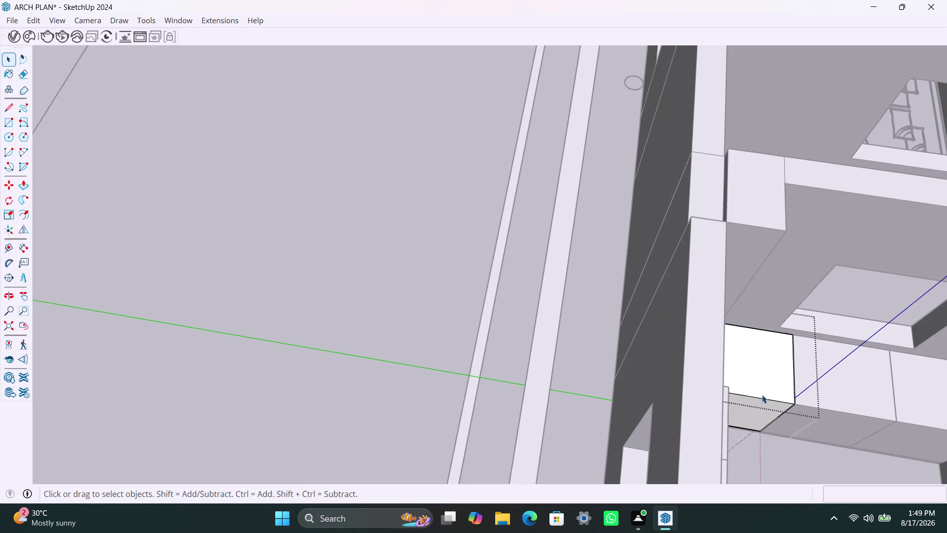
scroll(down, 3)
click(476, 329)
scroll(down, 3)
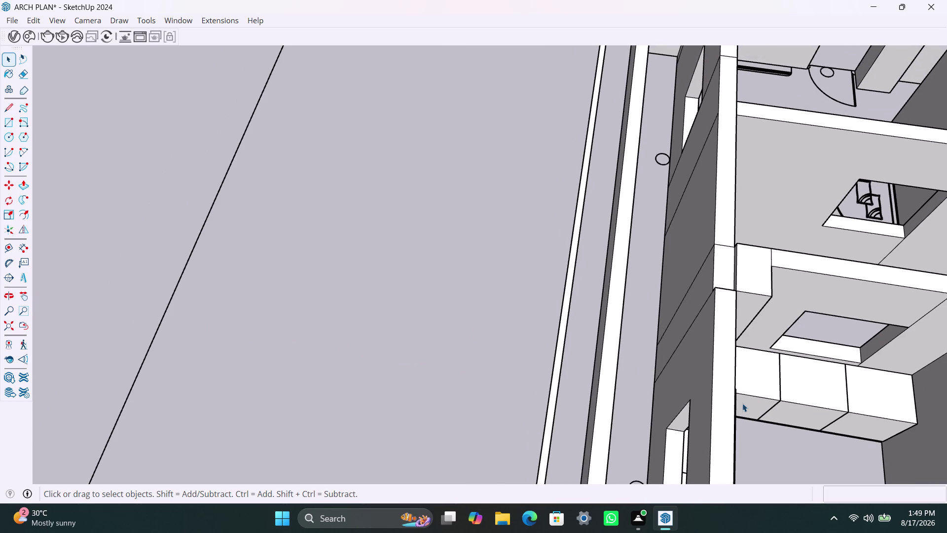
middle_drag(747, 405, 657, 381)
scroll(up, 3)
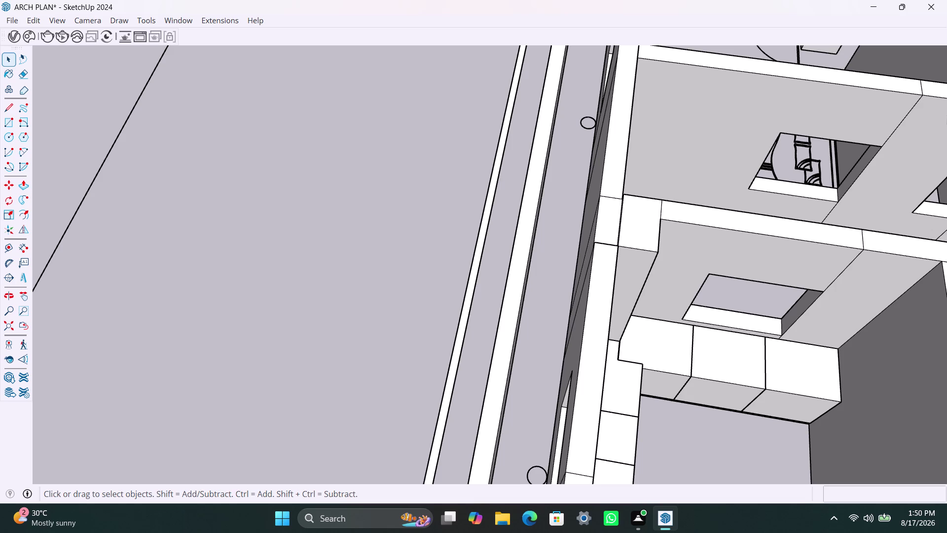
Orbit to an overview of the cabinet run and select the corner cabinet's front face.
scroll(down, 3)
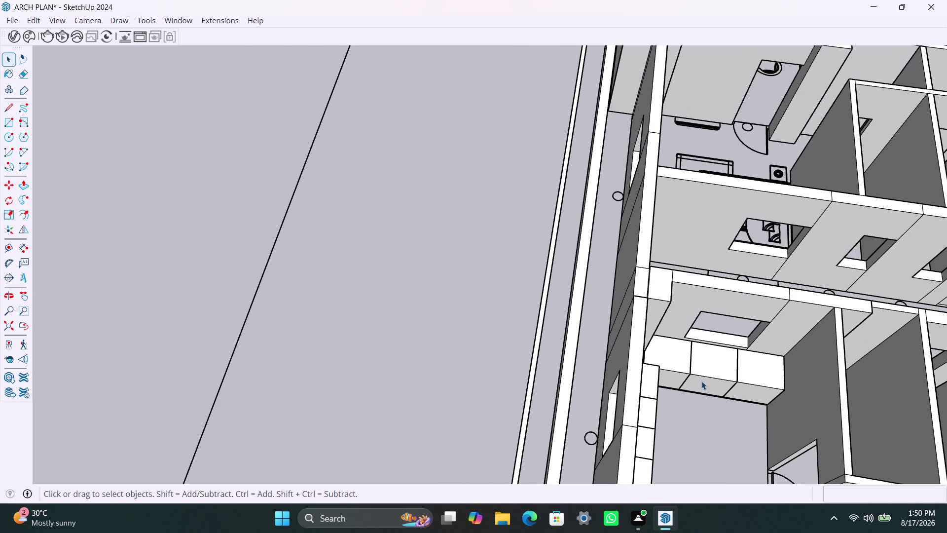
middle_drag(701, 381, 648, 315)
scroll(up, 3)
middle_drag(685, 352, 674, 298)
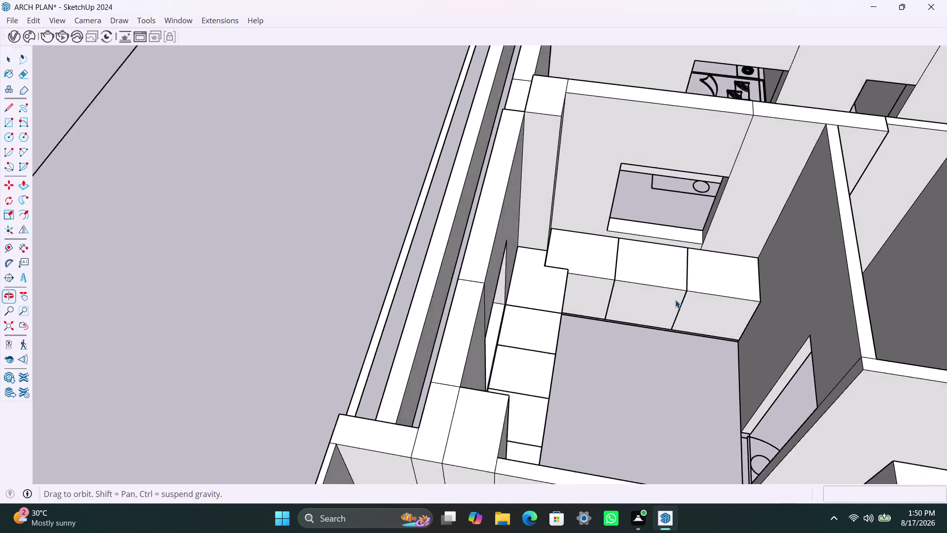
scroll(up, 3)
triple_click(712, 323)
Inset the corner cabinet's front face by 2.5 mm.
click(710, 324)
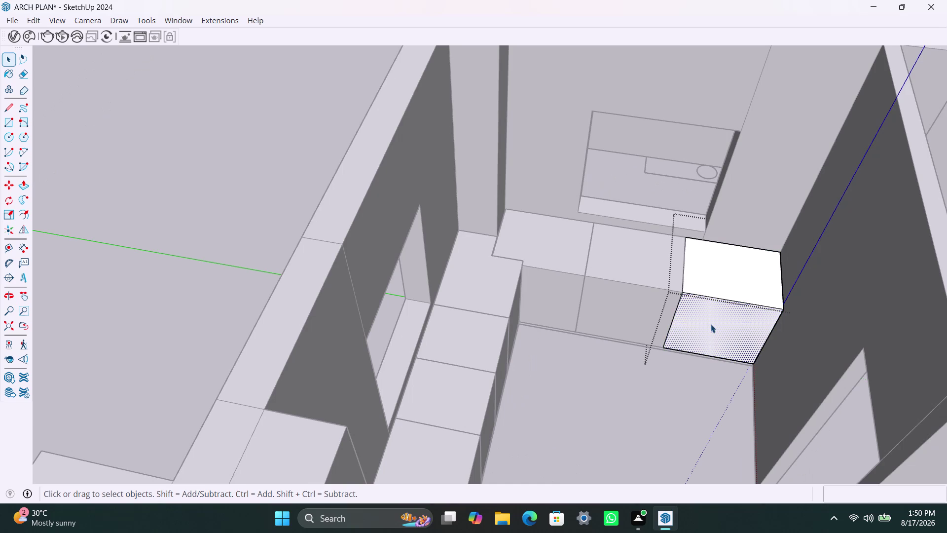
scroll(up, 3)
click(706, 327)
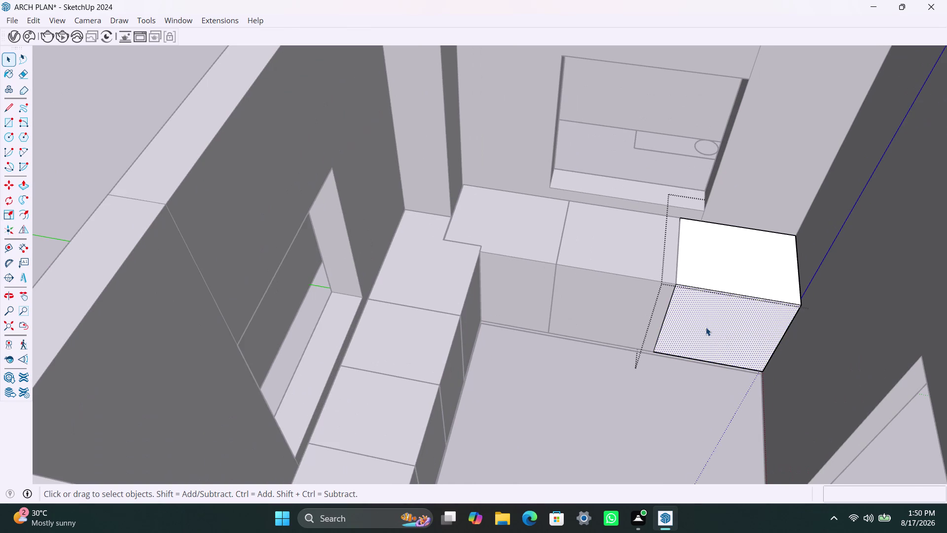
scroll(up, 3)
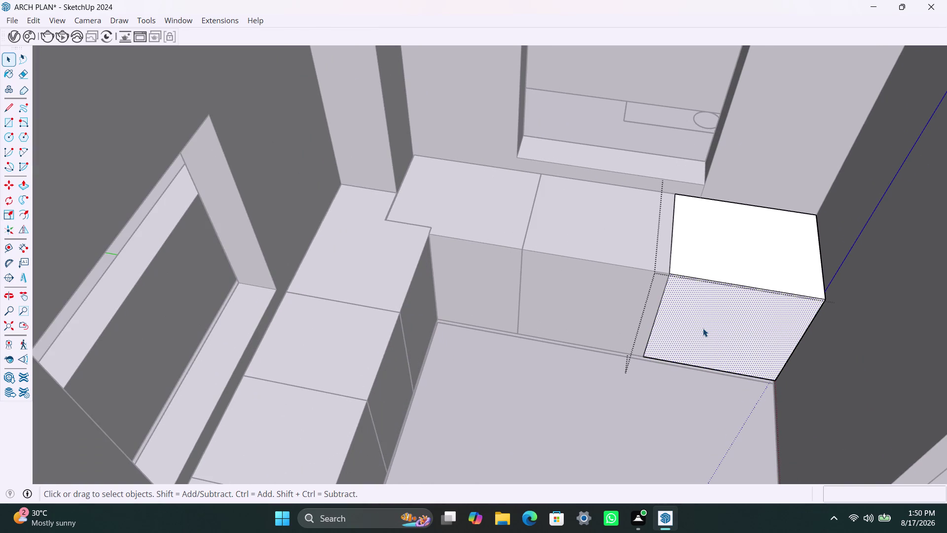
key(f)
click(685, 310)
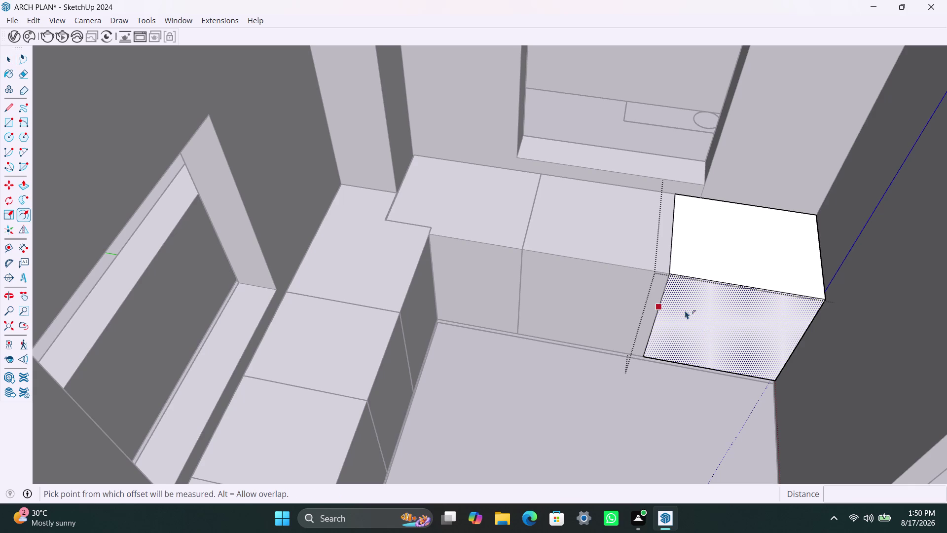
text(2.)
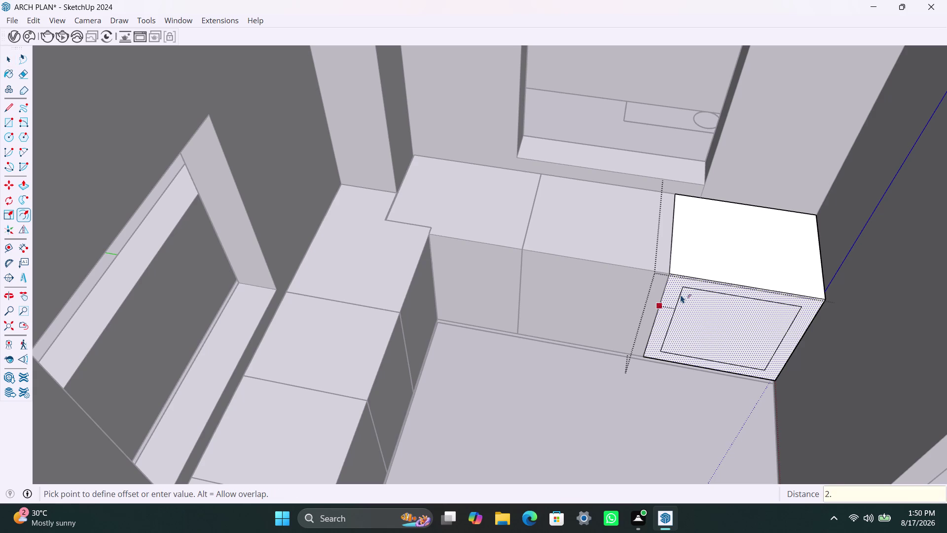
text(4)
key(BackSpace)
key(5)
text(mm)
key(Return)
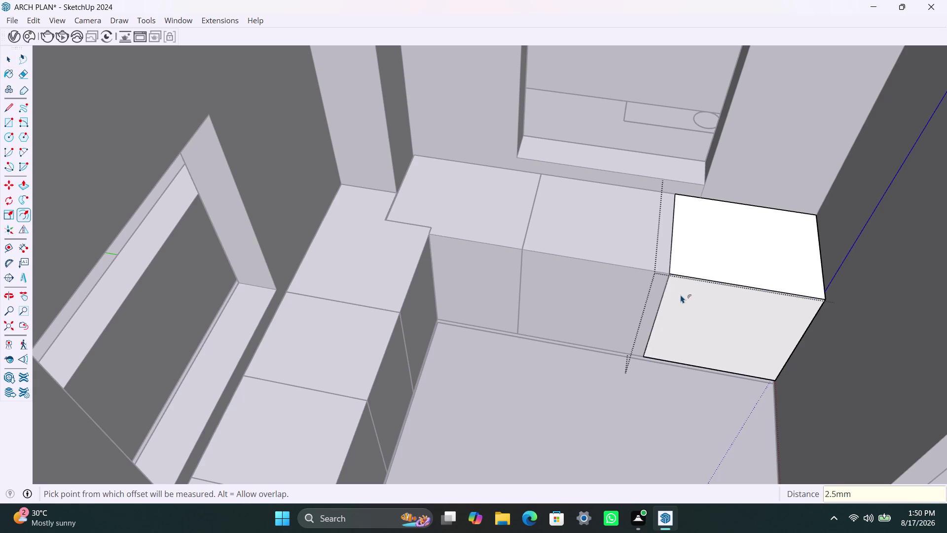
Add a second 18 mm inset on the corner cabinet's front face.
click(678, 298)
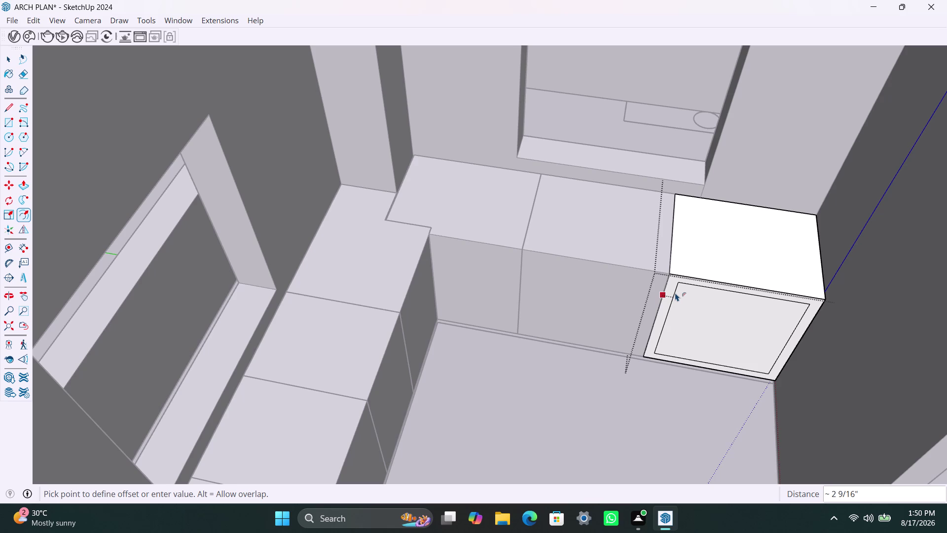
text(18mm)
key(Return)
key(space)
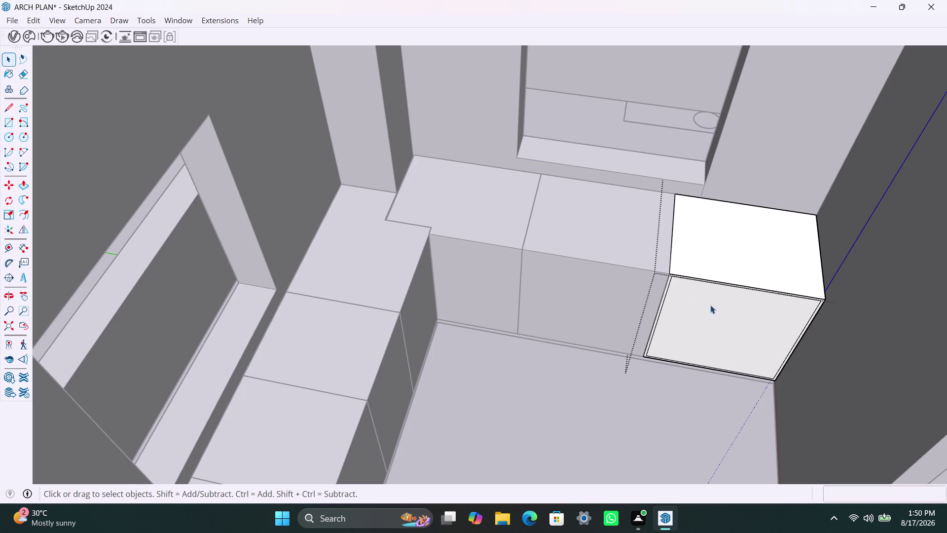
Push the inner front face back to recess the cabinet front.
click(710, 305)
key(p)
click(711, 306)
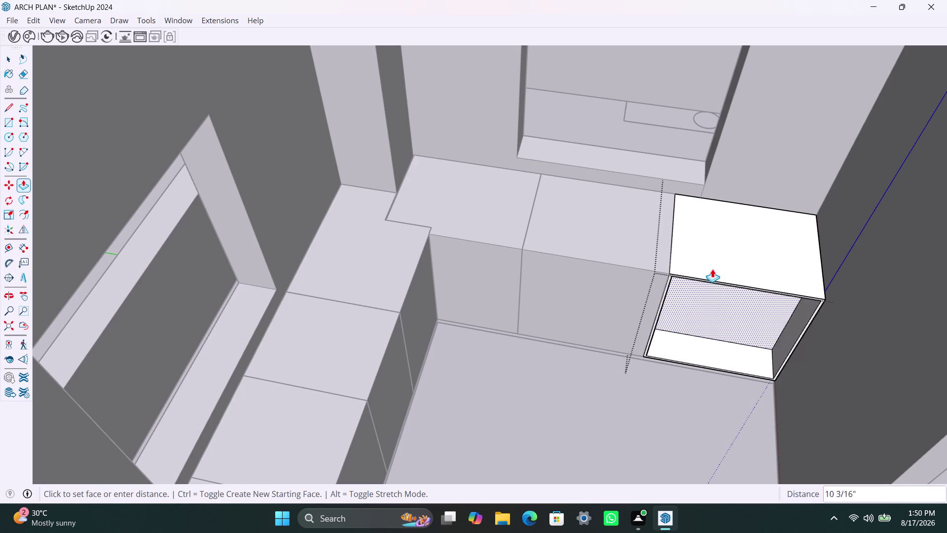
click(715, 248)
key(space)
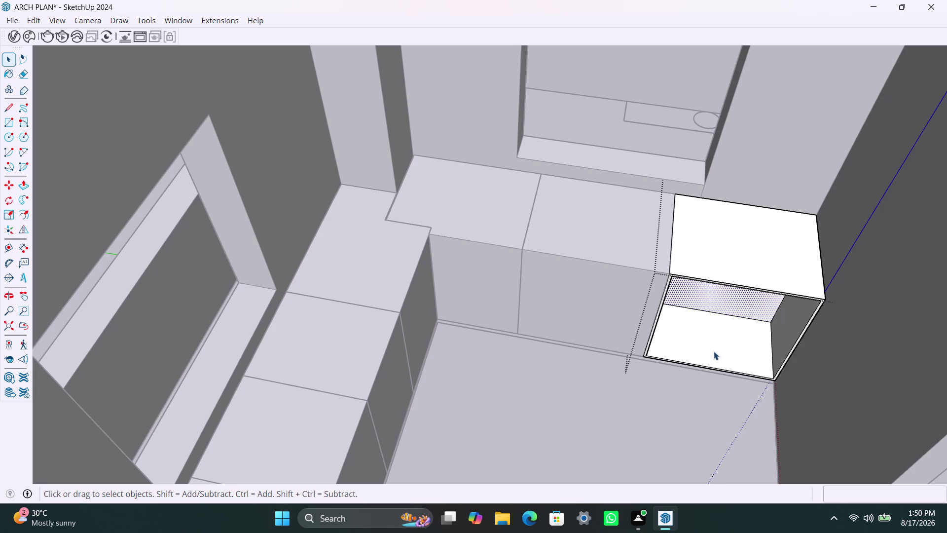
middle_drag(710, 359, 709, 309)
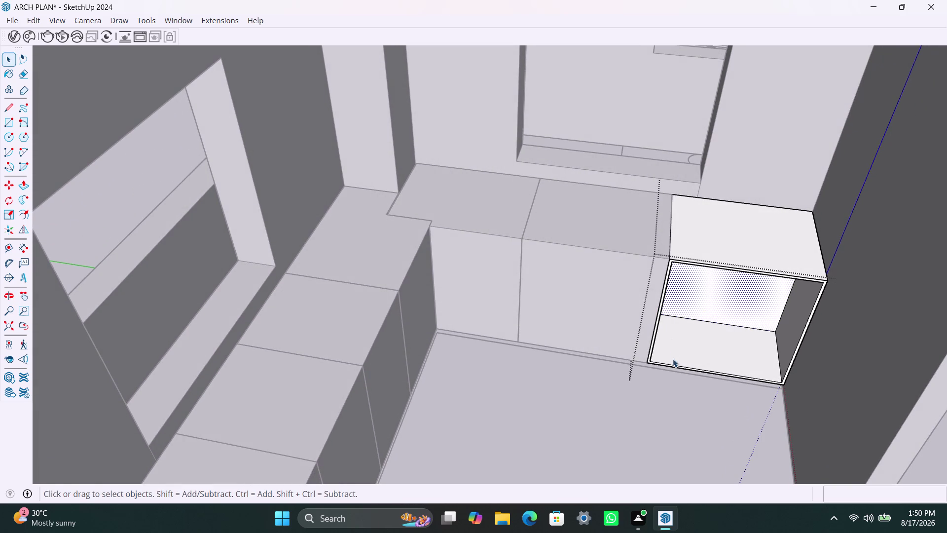
Draw the left door rectangle inside the recess and make it a group.
key(r)
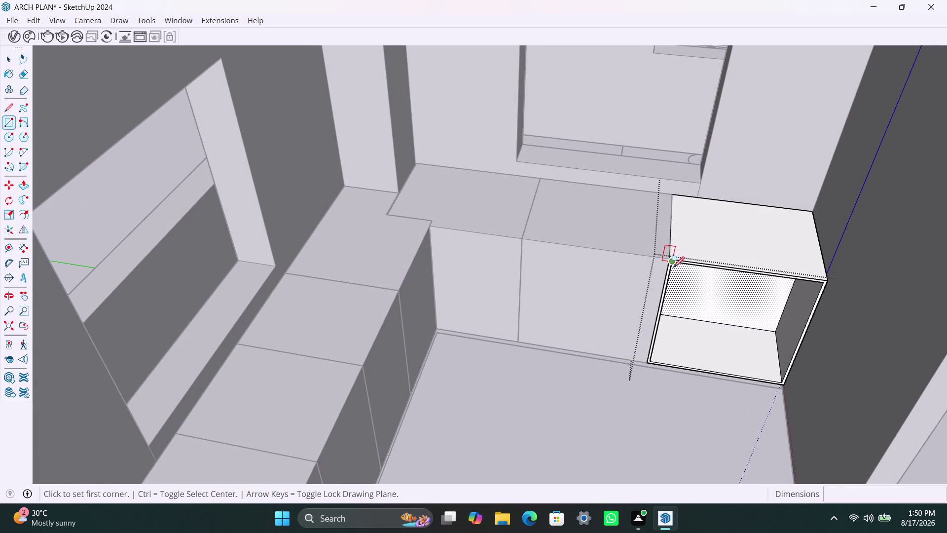
click(673, 263)
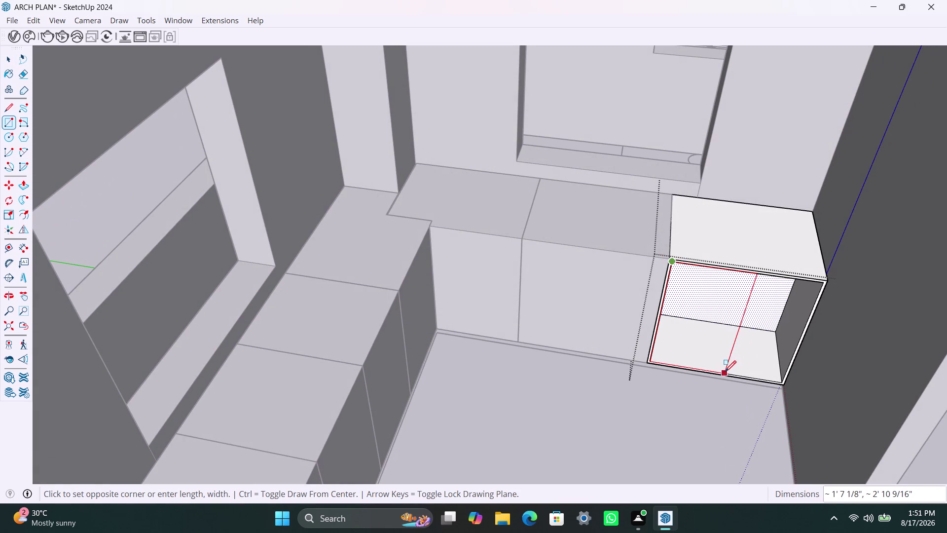
click(719, 371)
key(space)
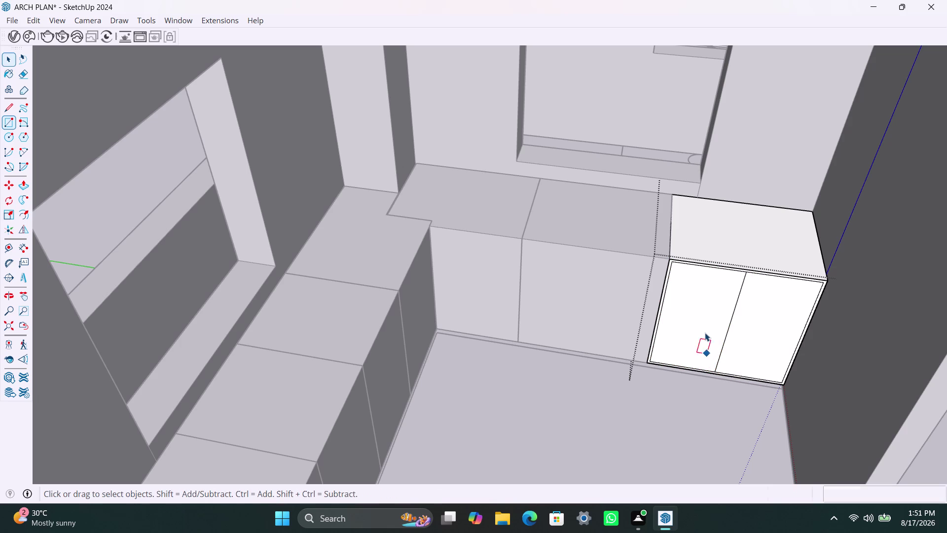
double_click(705, 333)
right_click(704, 332)
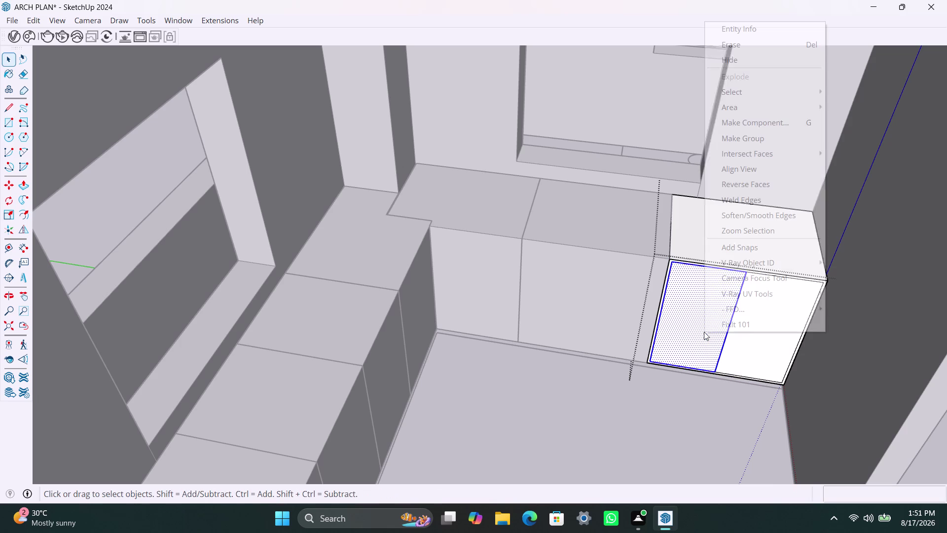
click(769, 142)
Pull the left door panel out to an 18 mm thickness.
triple_click(715, 321)
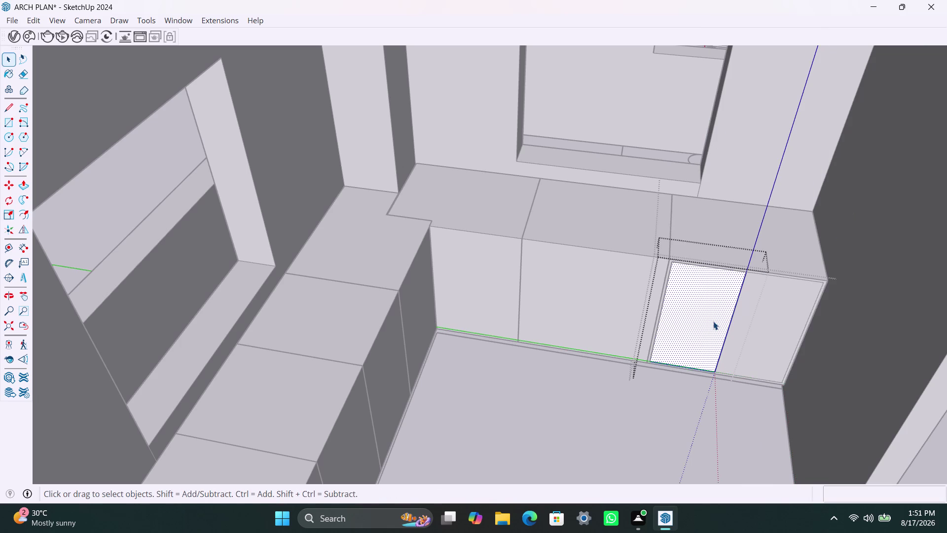
key(p)
click(714, 321)
text(1)
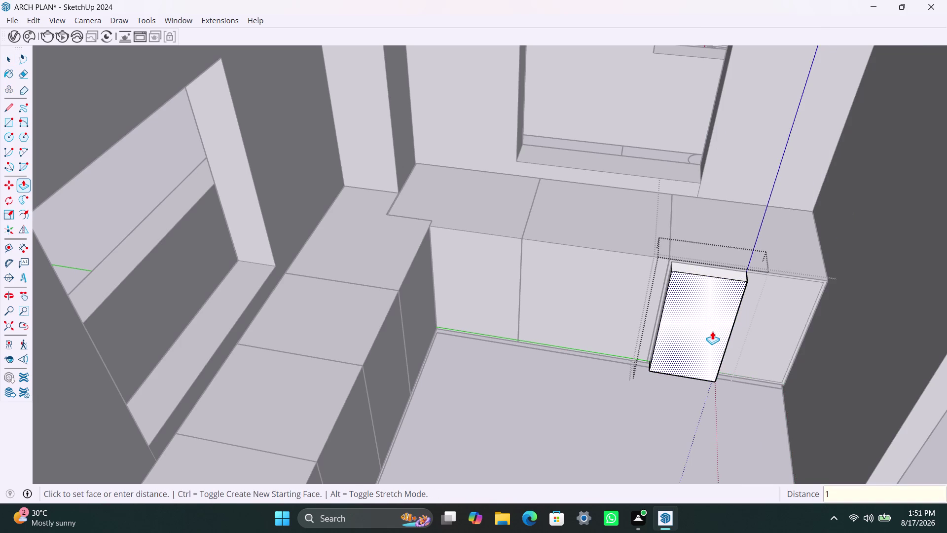
text(8mm)
key(Return)
key(space)
click(678, 430)
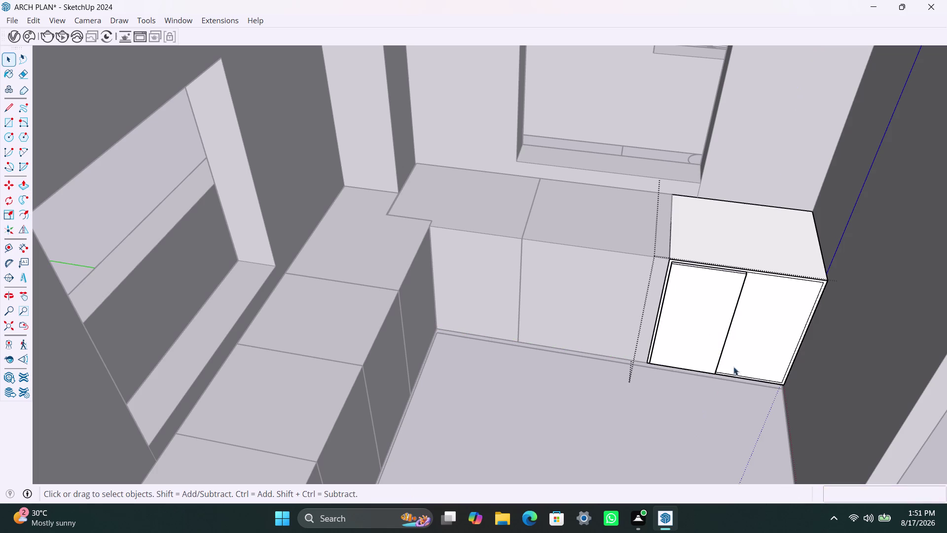
Copy the left door panel to its right to form a side-by-side pair.
click(747, 344)
key(Delete)
click(702, 334)
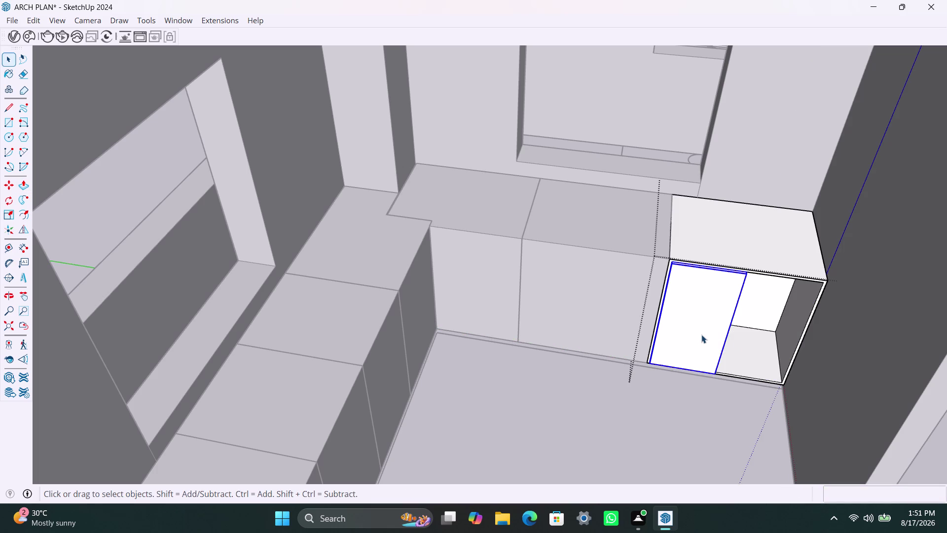
key(m)
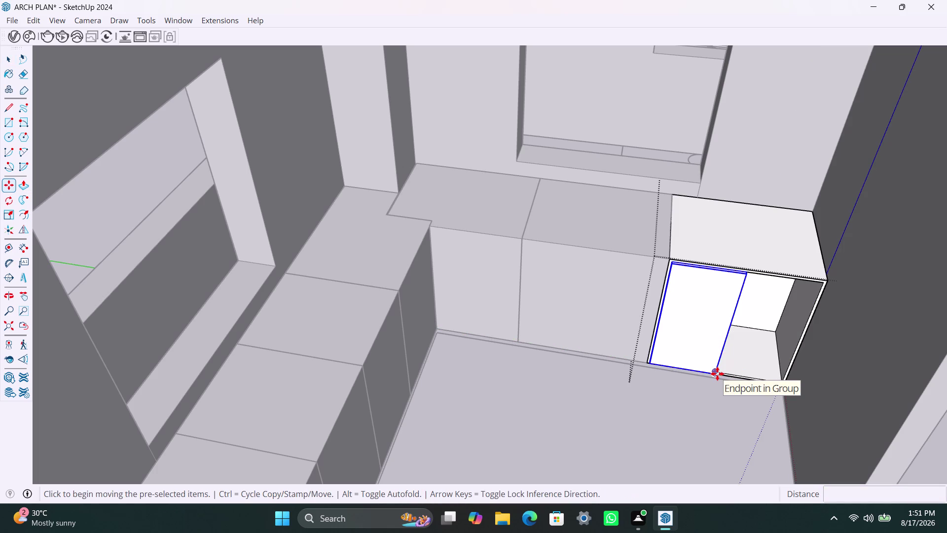
click(717, 373)
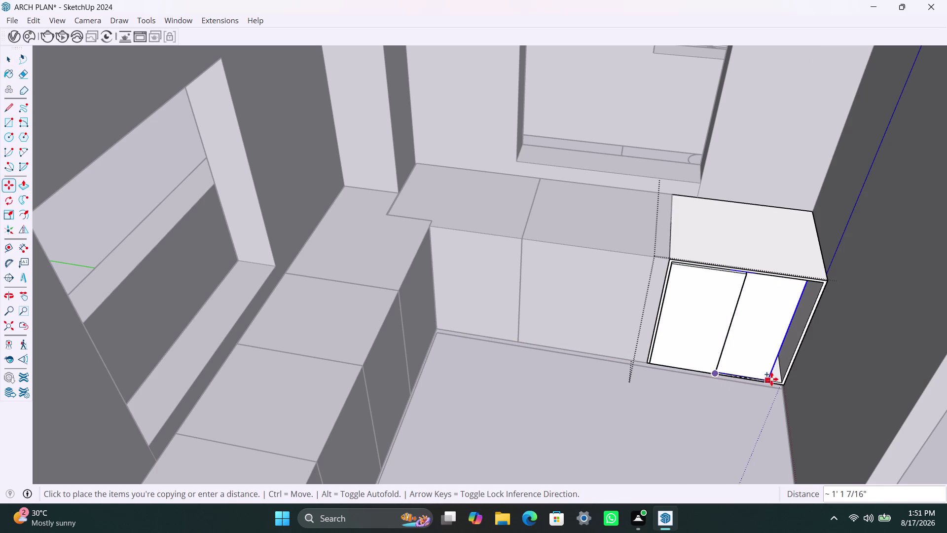
click(782, 380)
key(space)
click(709, 420)
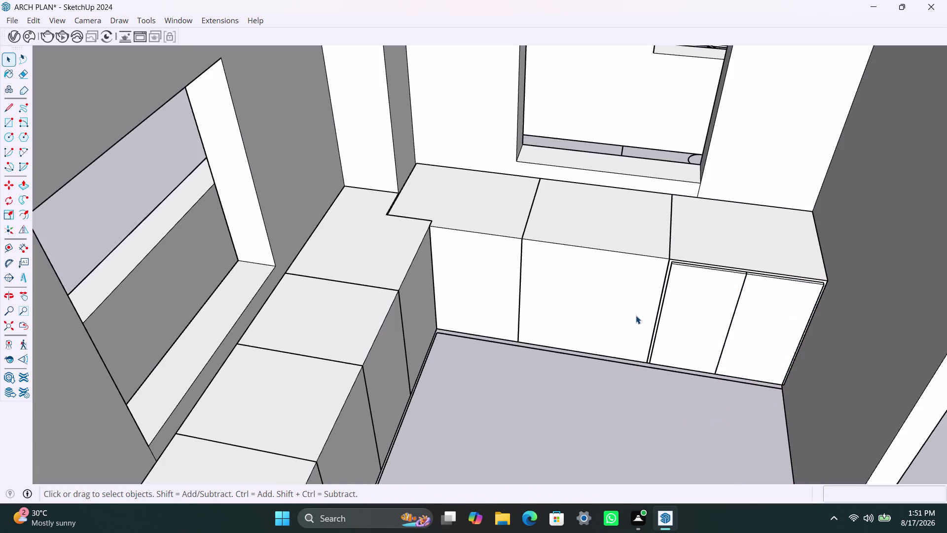
double_click(611, 288)
click(595, 289)
Inset the neighbouring cabinet's front face by 2.5 mm, then by 18 mm.
key(f)
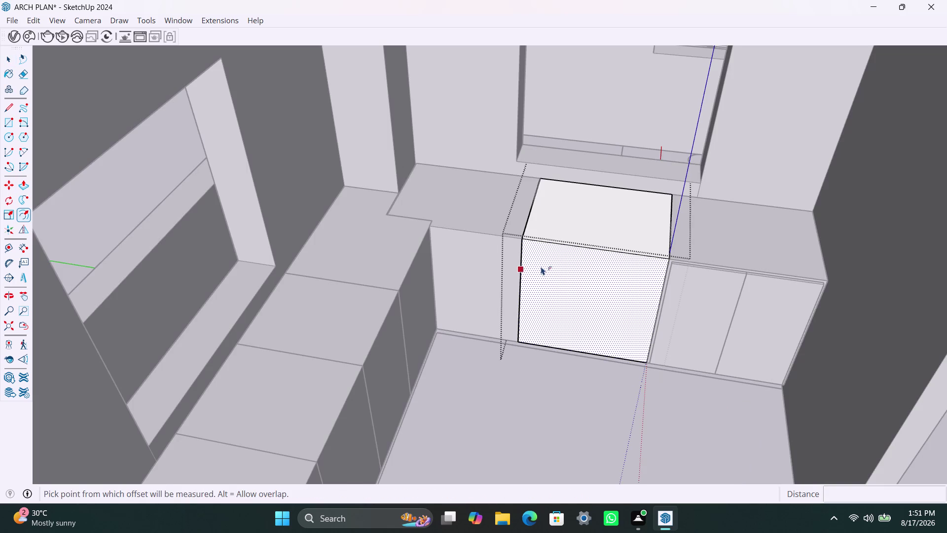
click(541, 267)
text(2.)
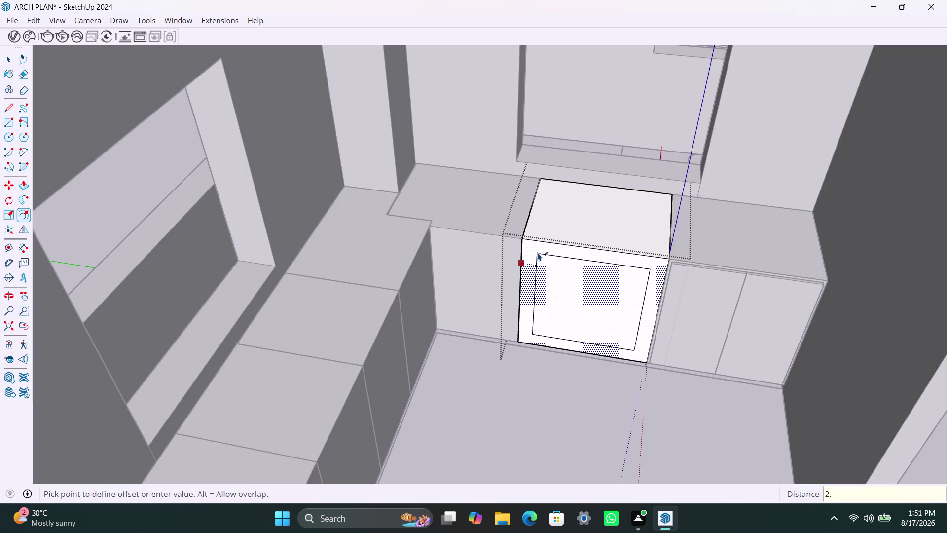
text(5mm)
key(Return)
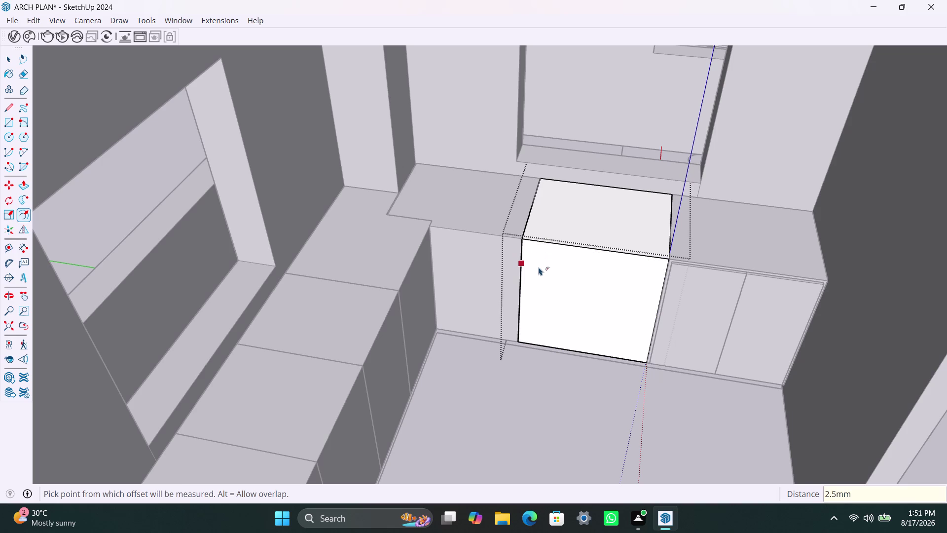
click(539, 267)
text(18mm)
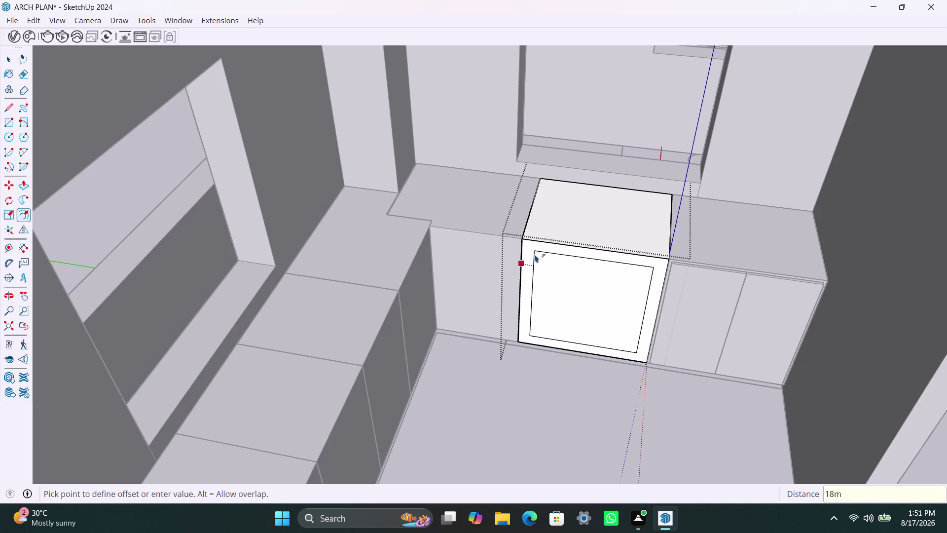
key(Return)
key(space)
click(595, 427)
Select and delete the thin inset border strip.
scroll(up, 3)
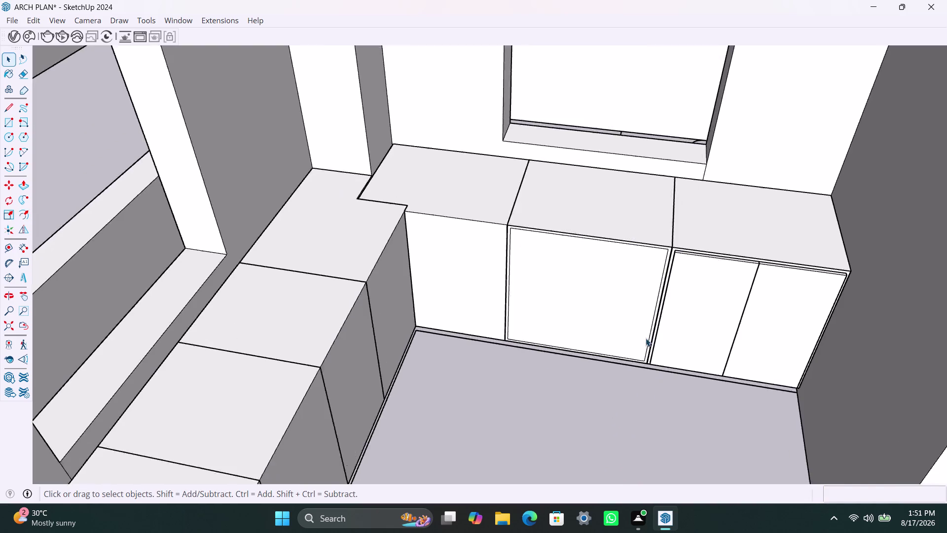
scroll(up, 3)
scroll(up, 3)
scroll(up, 3)
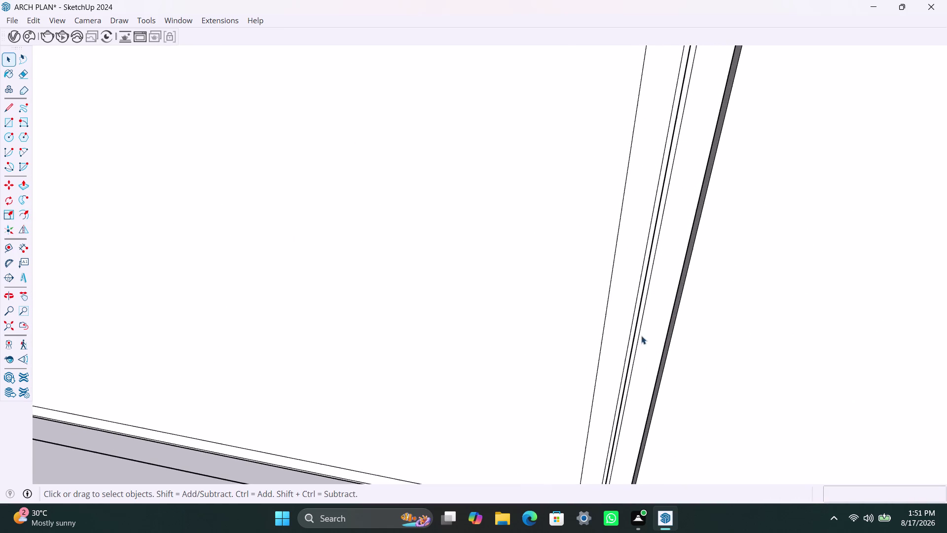
click(637, 333)
double_click(637, 332)
click(637, 331)
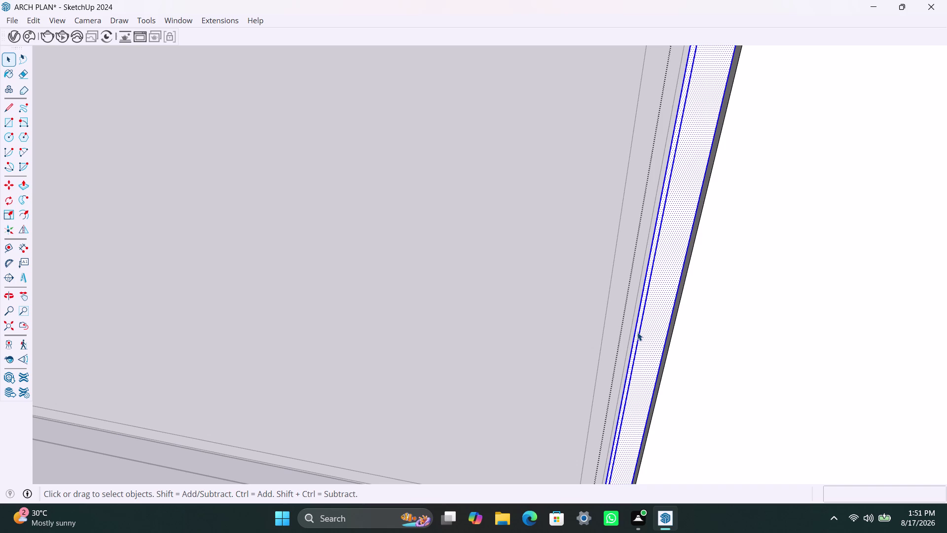
click(637, 332)
scroll(up, 3)
key(Delete)
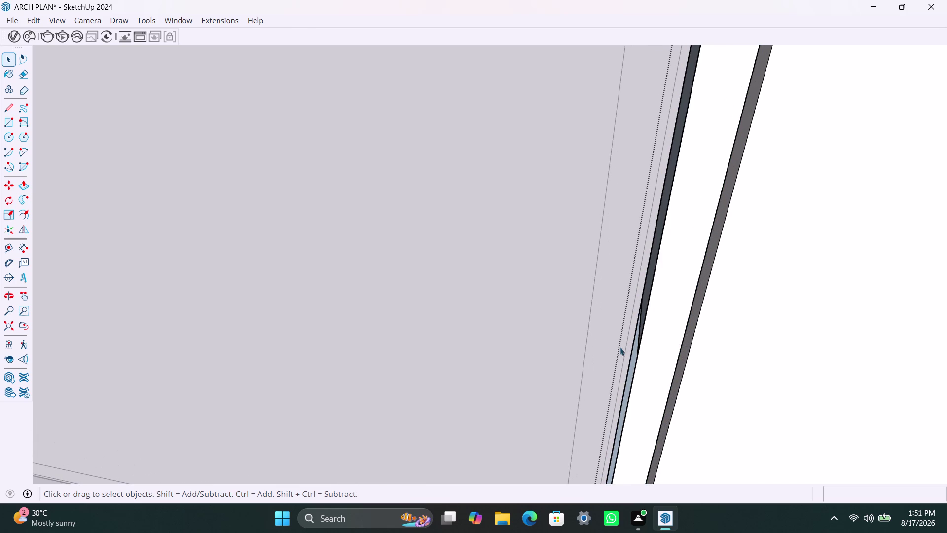
scroll(down, 3)
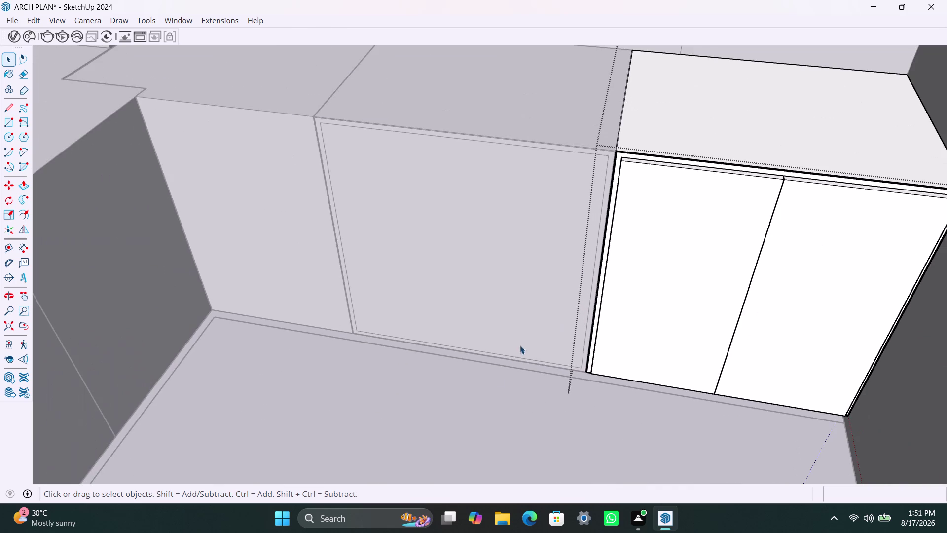
click(477, 424)
Select and delete the connected cabinet geometry.
scroll(up, 3)
scroll(up, 3)
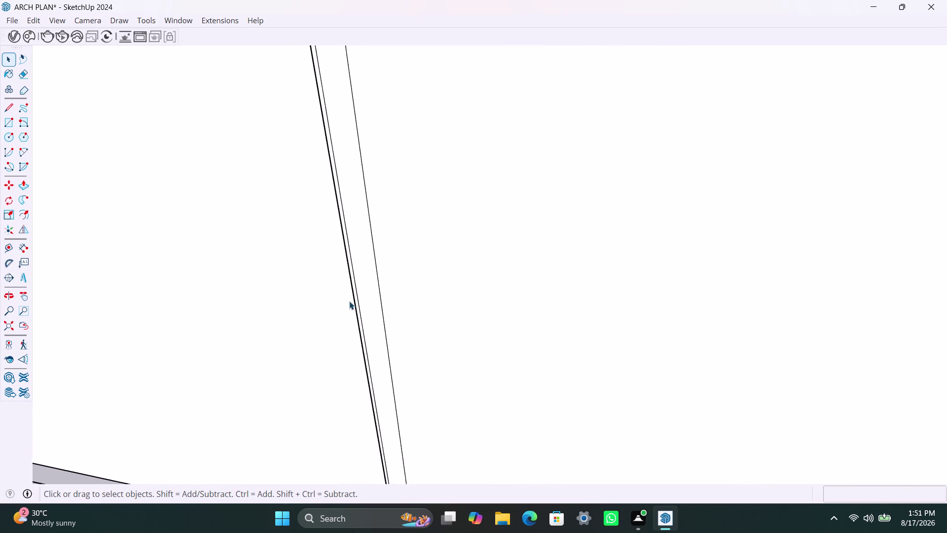
scroll(up, 3)
click(358, 285)
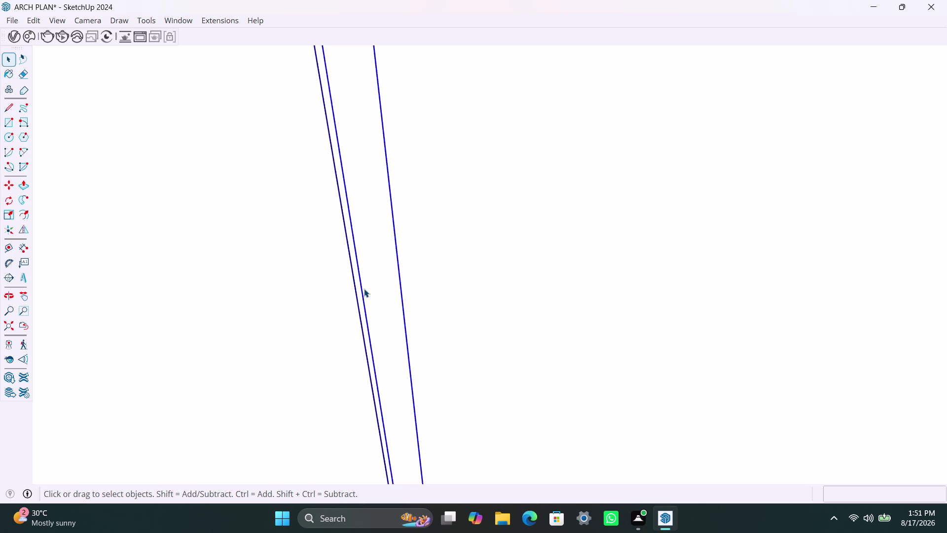
scroll(up, 3)
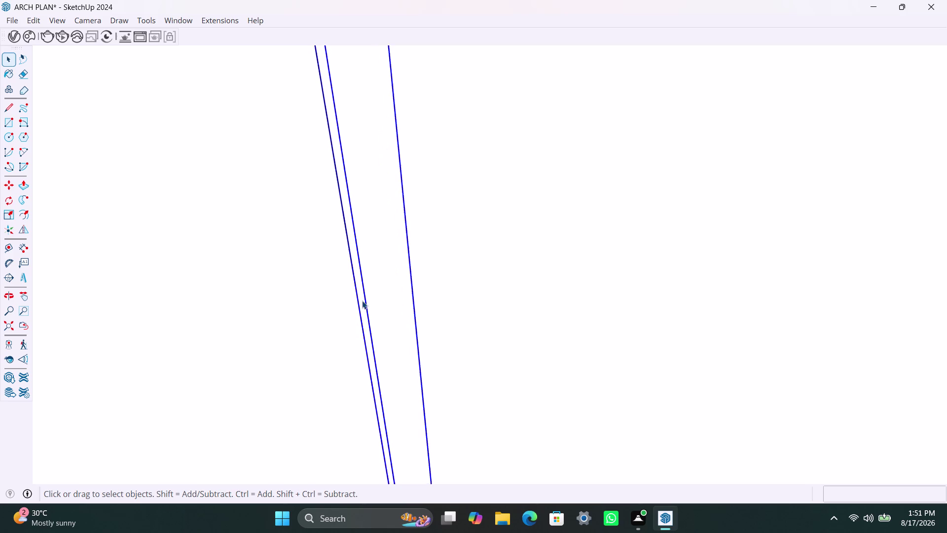
triple_click(362, 301)
click(362, 302)
click(363, 309)
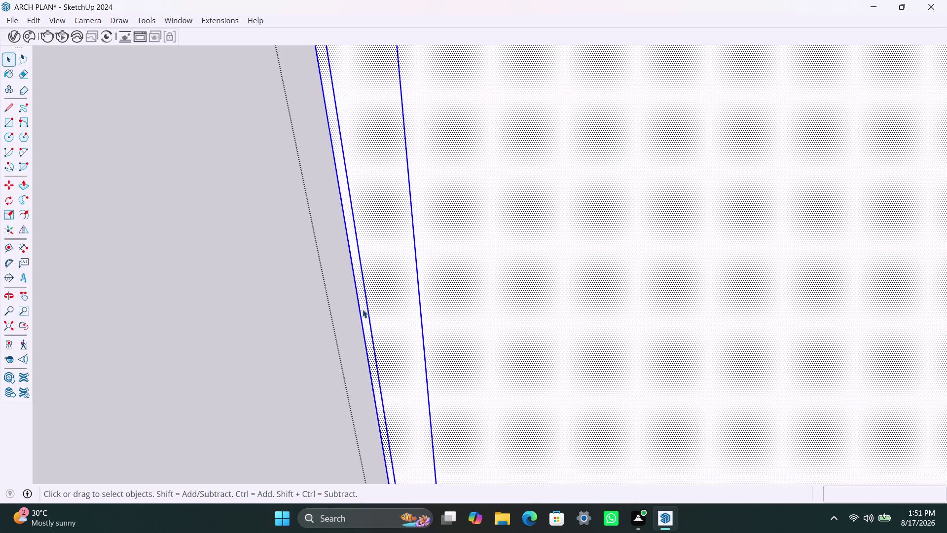
key(Delete)
scroll(down, 3)
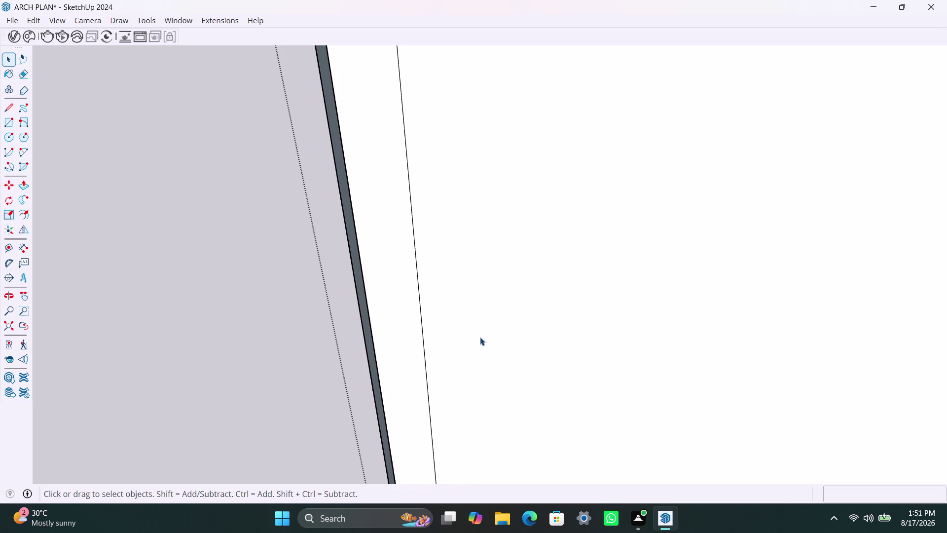
scroll(down, 3)
click(569, 325)
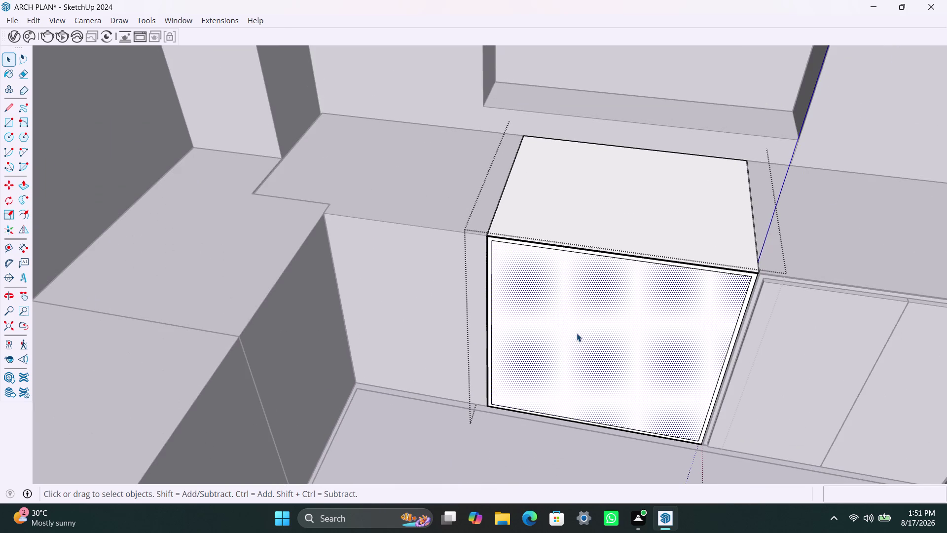
Push the cabinet's inner front face inward to hollow out the box.
key(p)
click(576, 333)
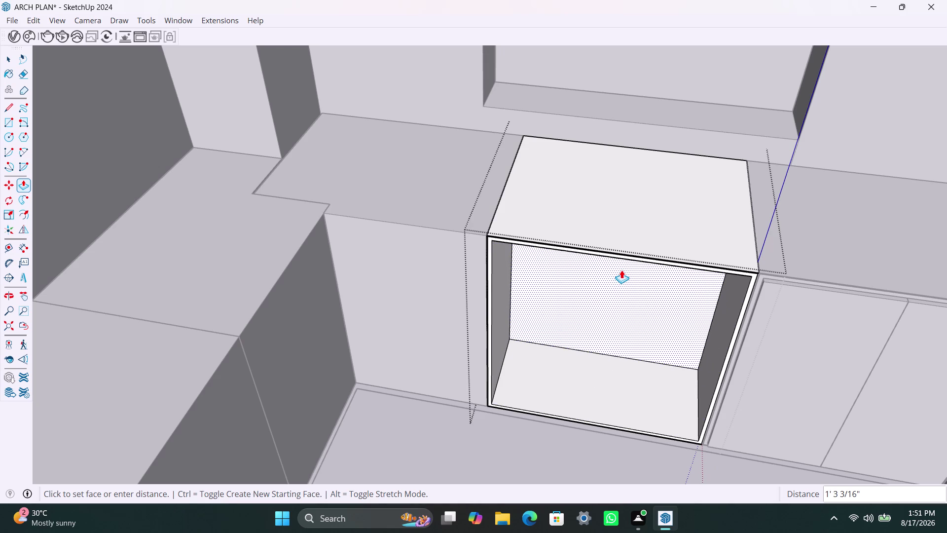
click(622, 269)
key(space)
click(486, 432)
middle_drag(537, 408, 586, 360)
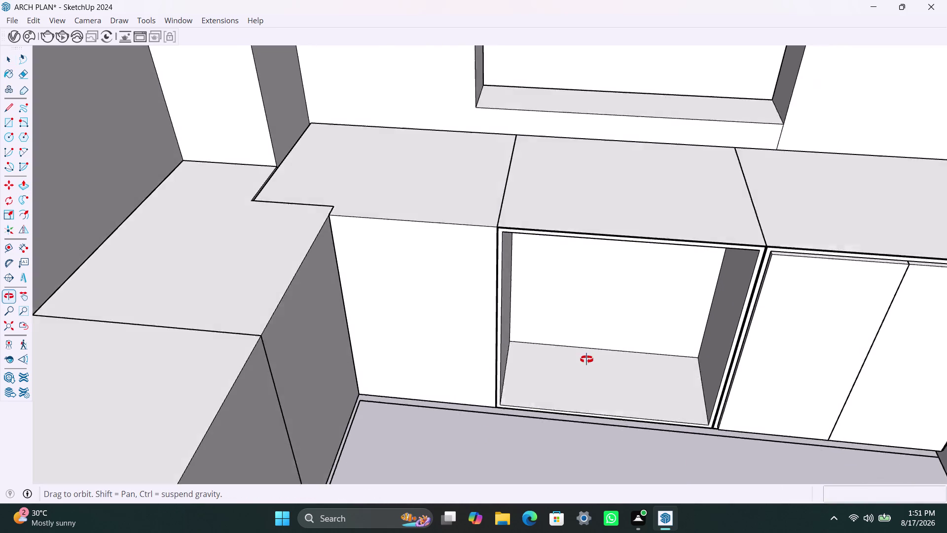
middle_drag(585, 360, 586, 359)
Draw a door rectangle over the left half of the opening and make it a group.
key(r)
scroll(up, 3)
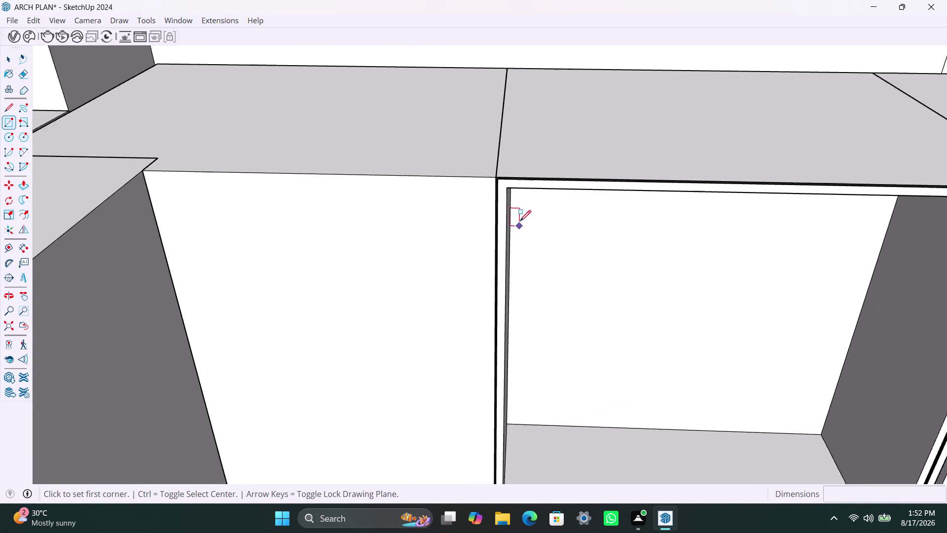
click(508, 181)
scroll(down, 3)
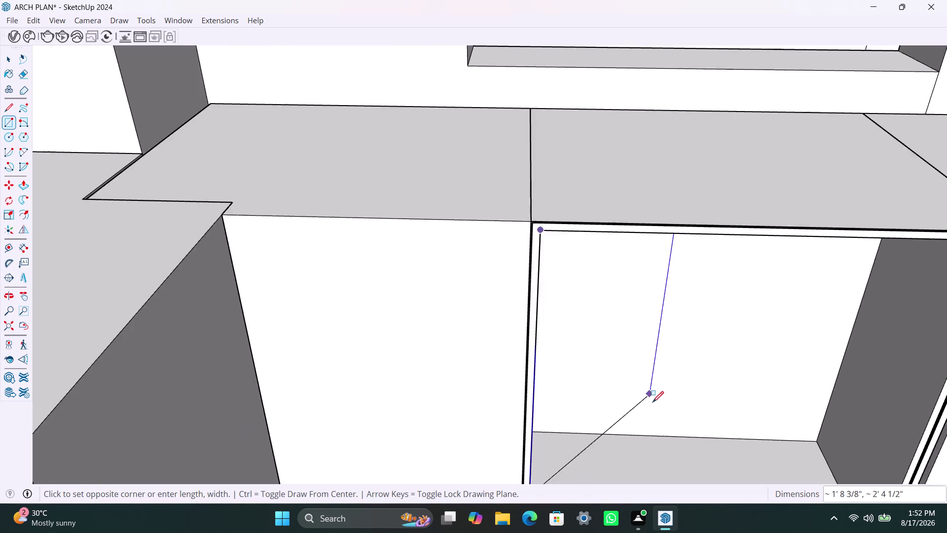
scroll(down, 3)
scroll(down, 3)
middle_drag(643, 394, 627, 319)
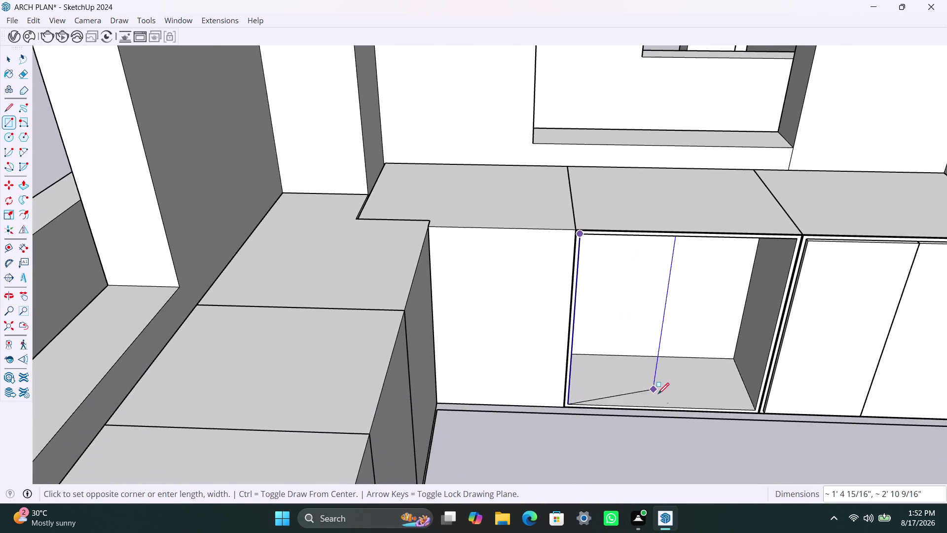
click(669, 404)
key(space)
double_click(641, 371)
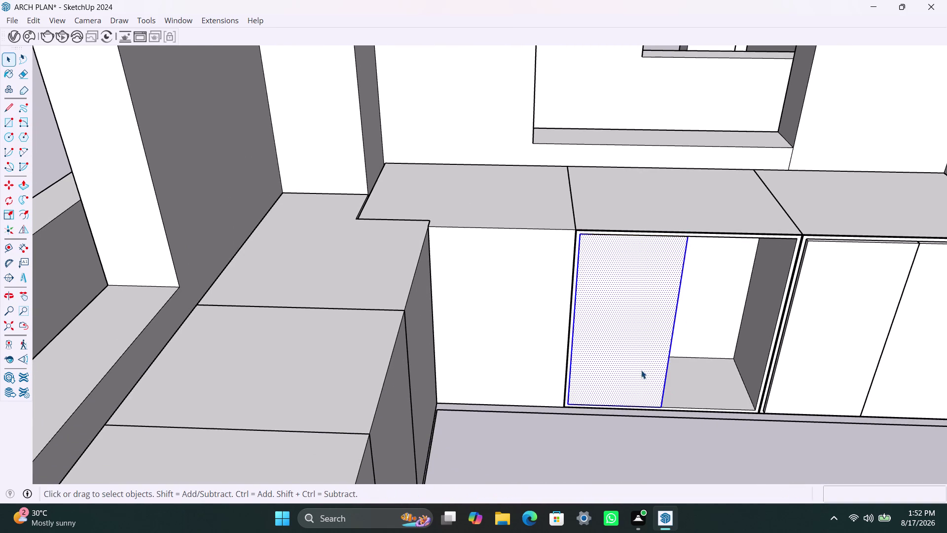
right_click(641, 370)
click(696, 204)
triple_click(647, 342)
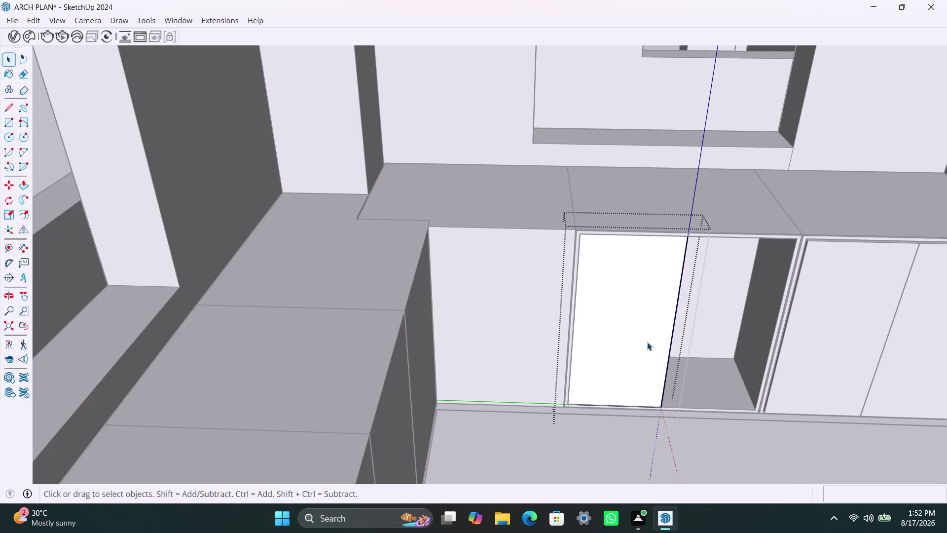
Extrude the door rectangle 18mm inside its group, then select the finished panel.
key(p)
click(648, 342)
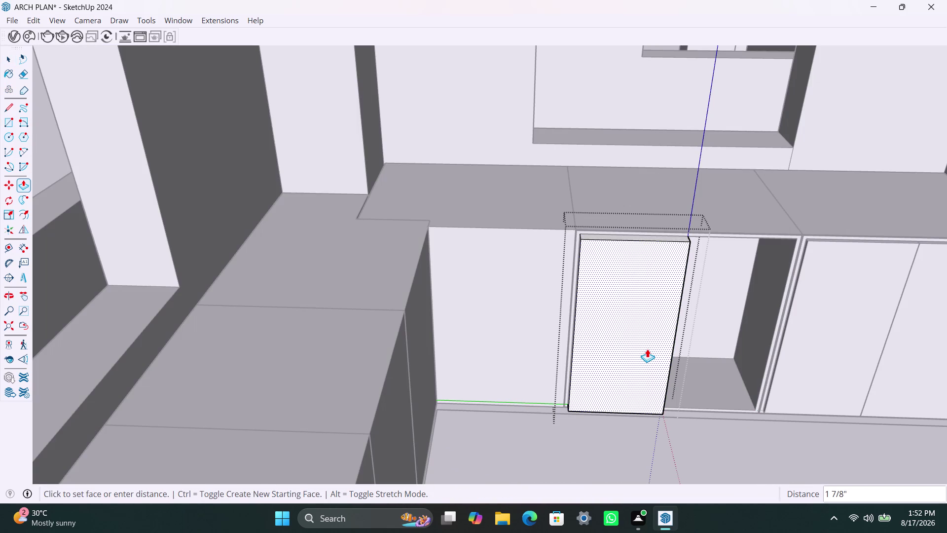
text(18mm)
key(Return)
key(space)
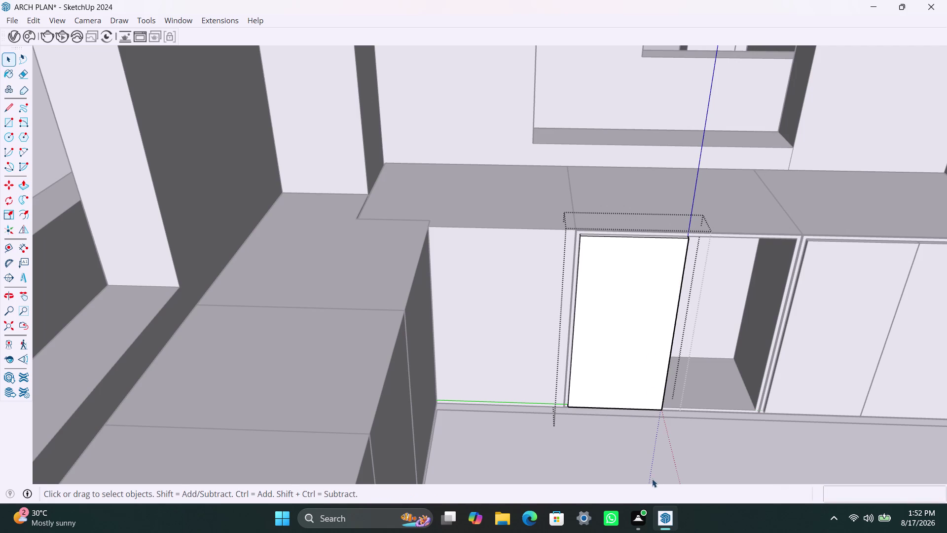
click(651, 479)
click(627, 399)
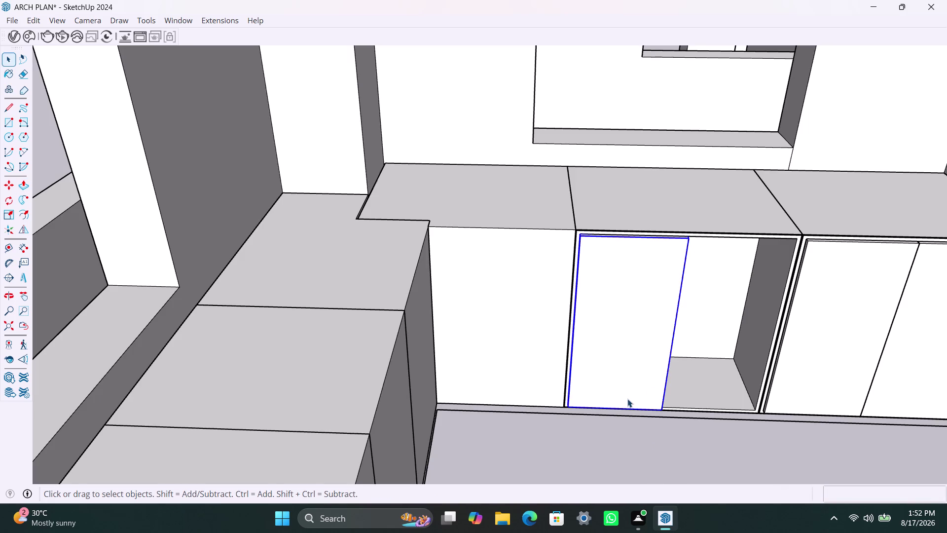
scroll(left, 3)
scroll(right, 3)
scroll(up, 3)
scroll(right, 3)
scroll(left, 3)
scroll(right, 3)
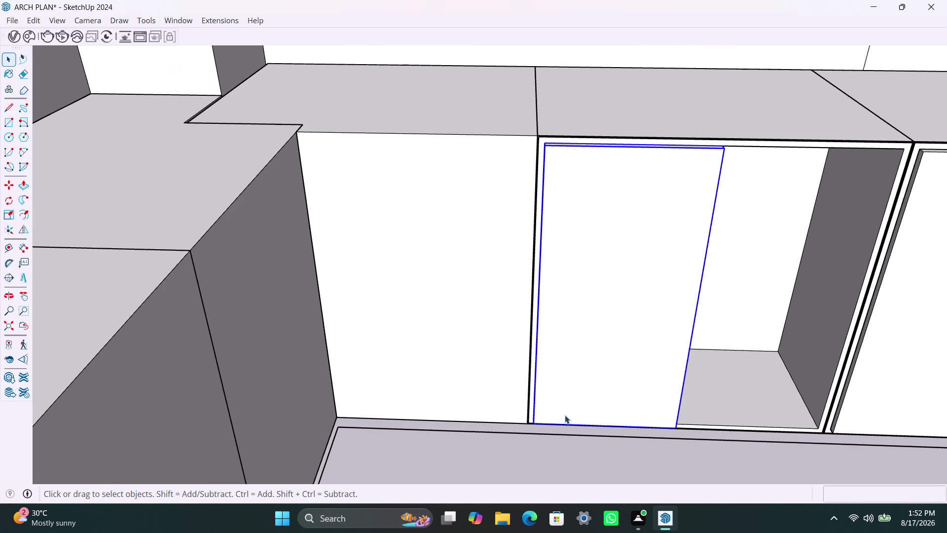
Copy the door panel beside the first with Move, filling the opening.
key(m)
click(538, 422)
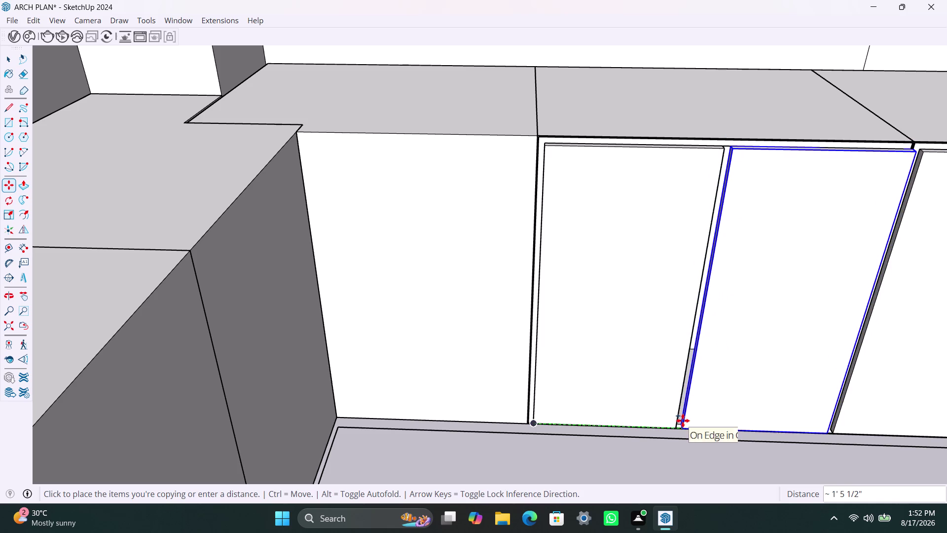
click(680, 424)
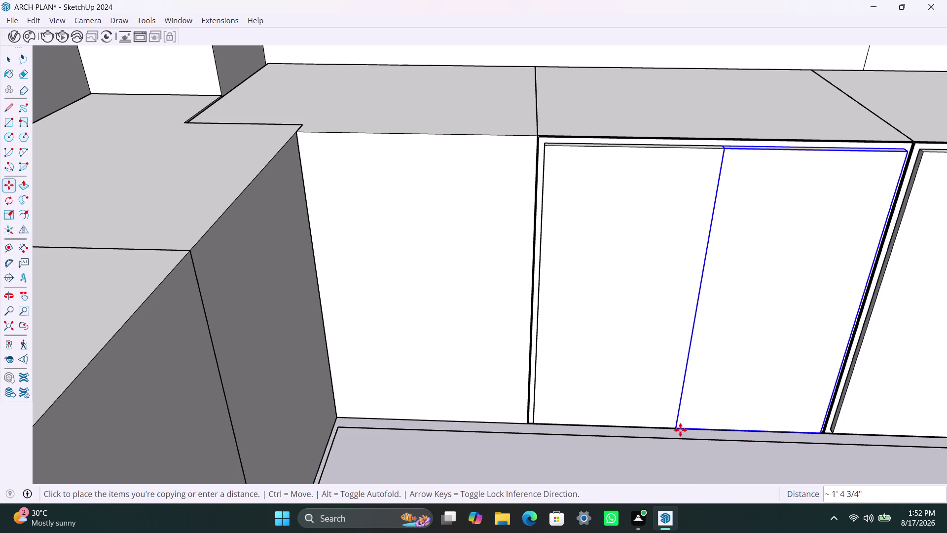
key(space)
scroll(down, 3)
middle_drag(587, 456, 595, 417)
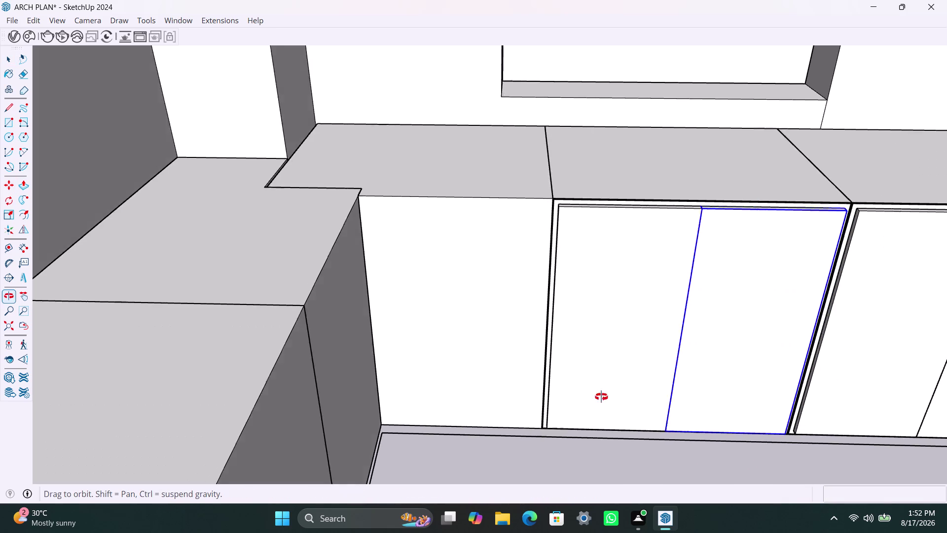
middle_drag(596, 417, 606, 362)
key(space)
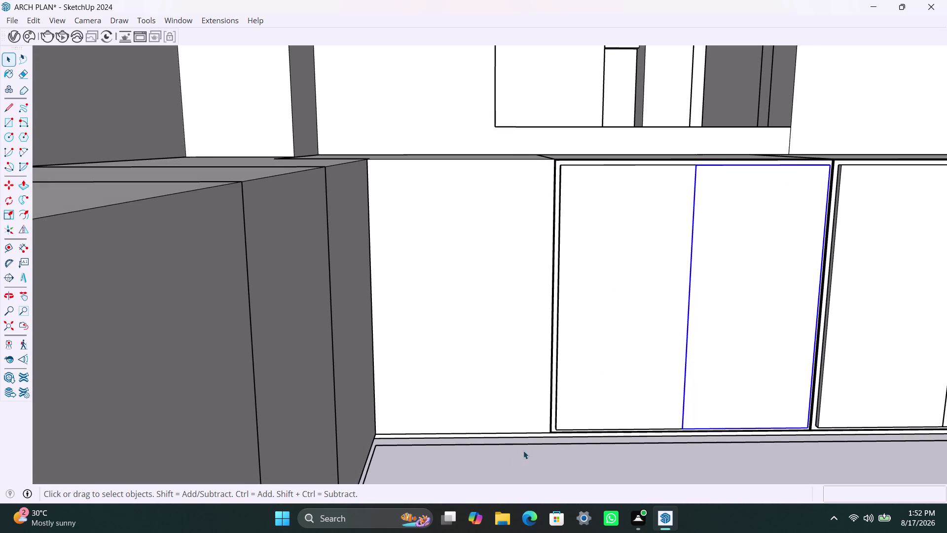
Offset the neighbouring corner cabinet's front face outline inward by 2.5mm and 18mm.
click(521, 466)
triple_click(469, 290)
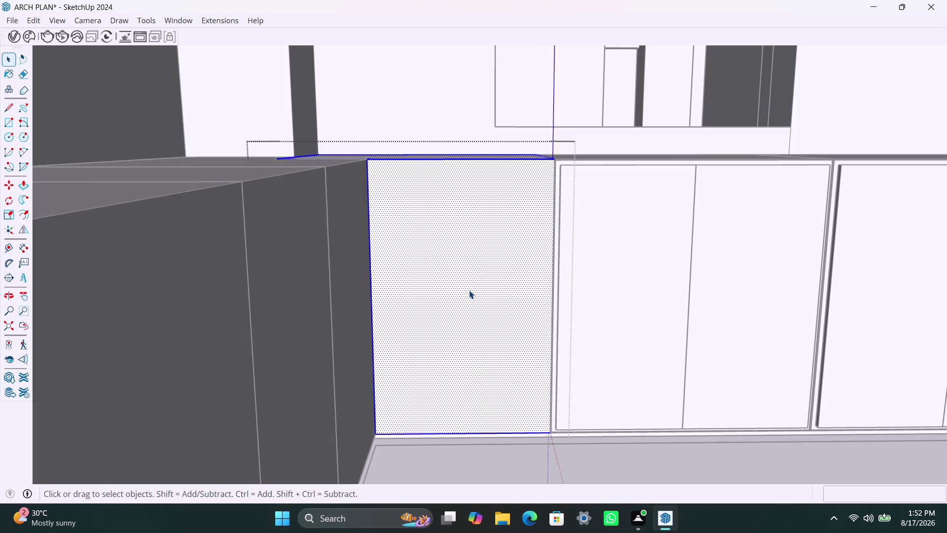
click(469, 290)
click(469, 290)
key(f)
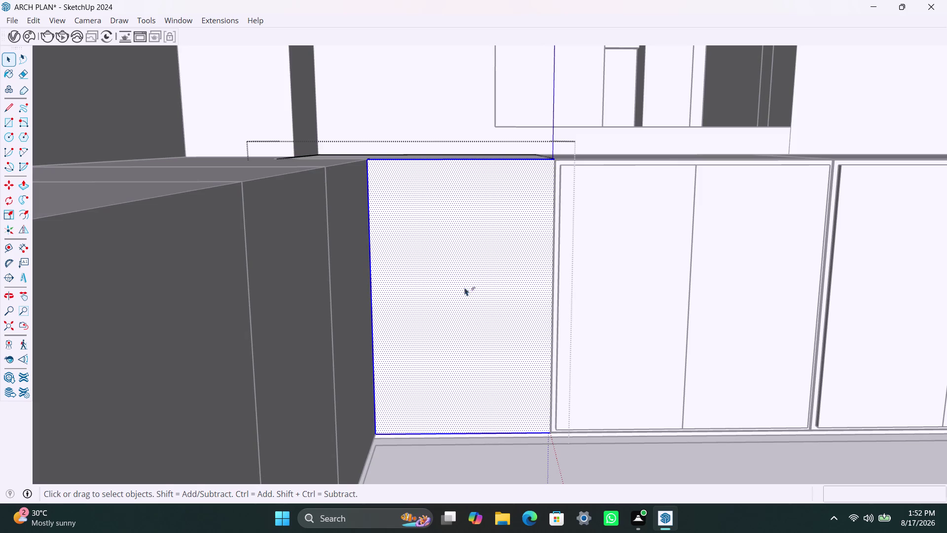
click(411, 226)
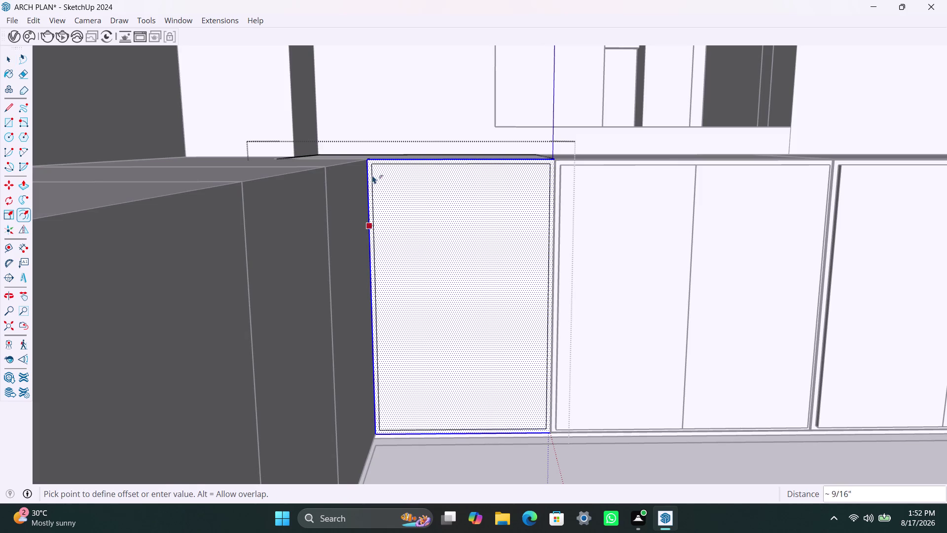
key(2)
text(.5)
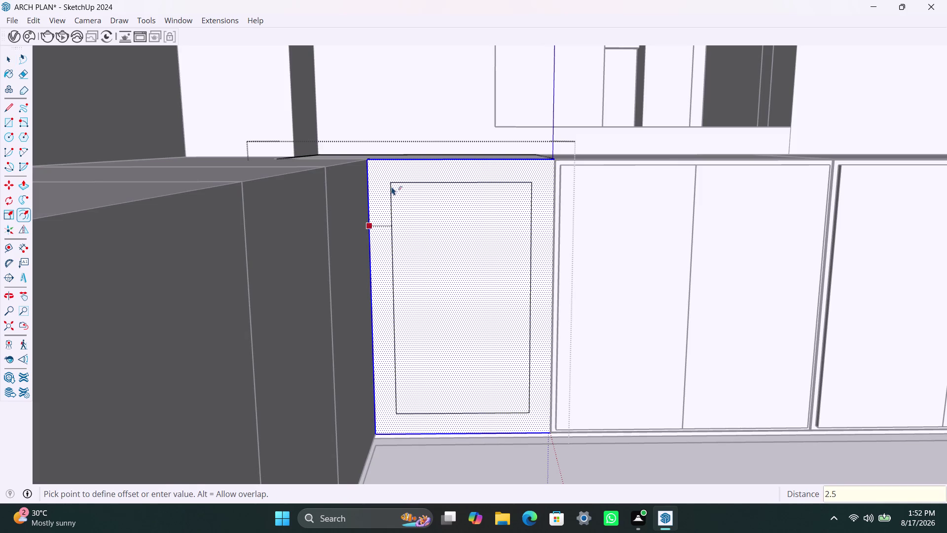
text(mm)
key(Return)
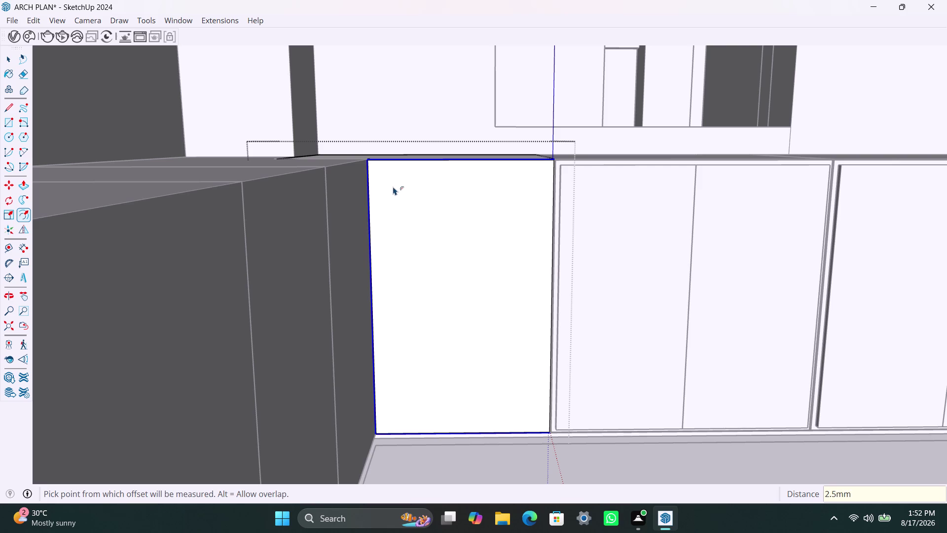
click(411, 244)
text(1)
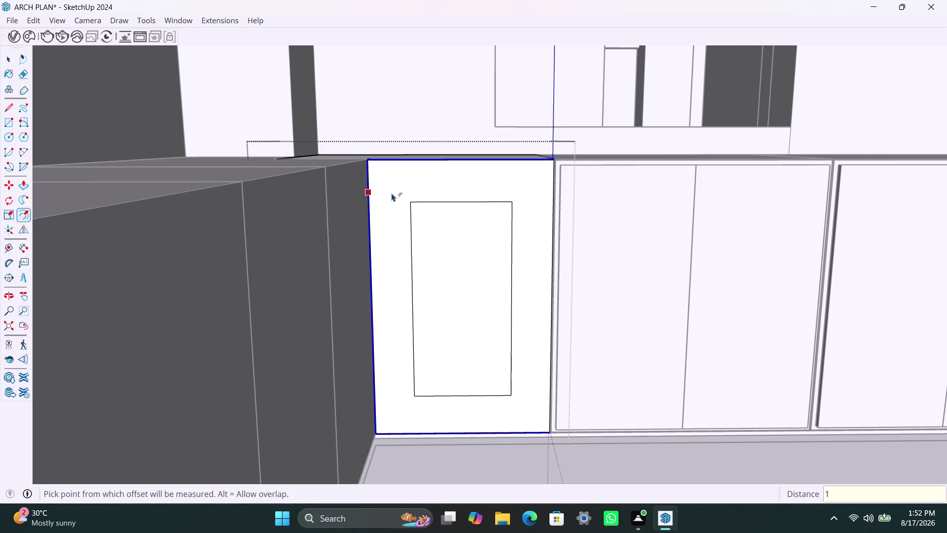
text(8mm)
key(Return)
key(space)
Push the inner front face into the corner cabinet to hollow it out.
click(429, 219)
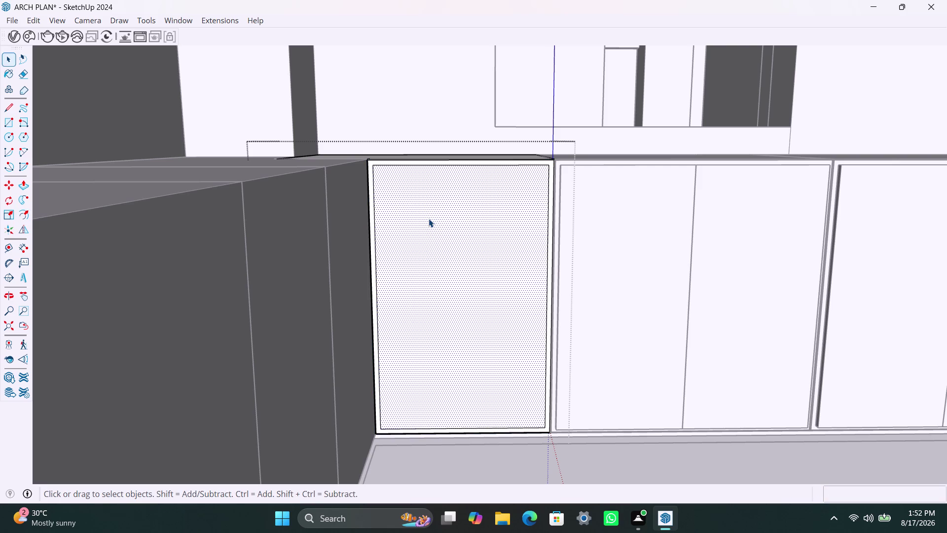
key(p)
click(431, 220)
scroll(down, 3)
middle_drag(479, 279, 488, 330)
key(Escape)
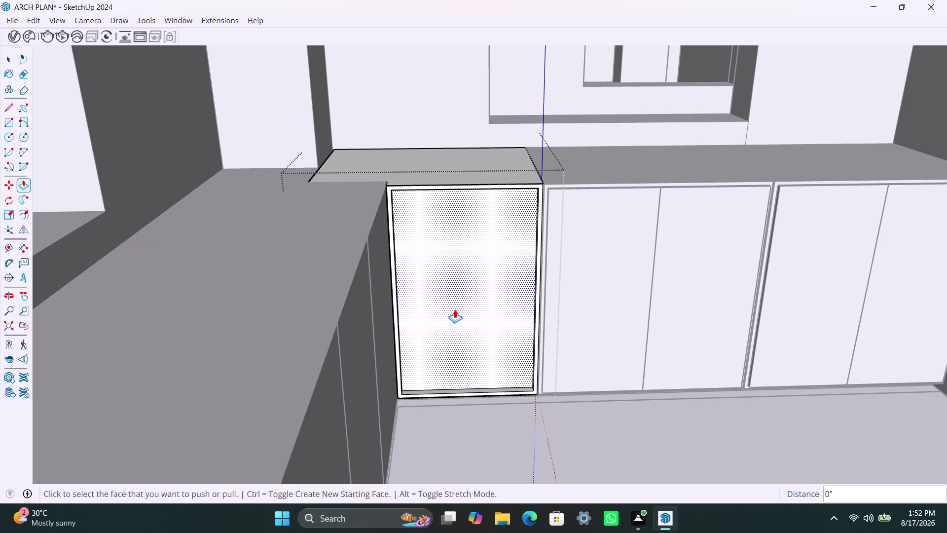
key(space)
click(463, 284)
key(p)
drag(465, 270, 467, 257)
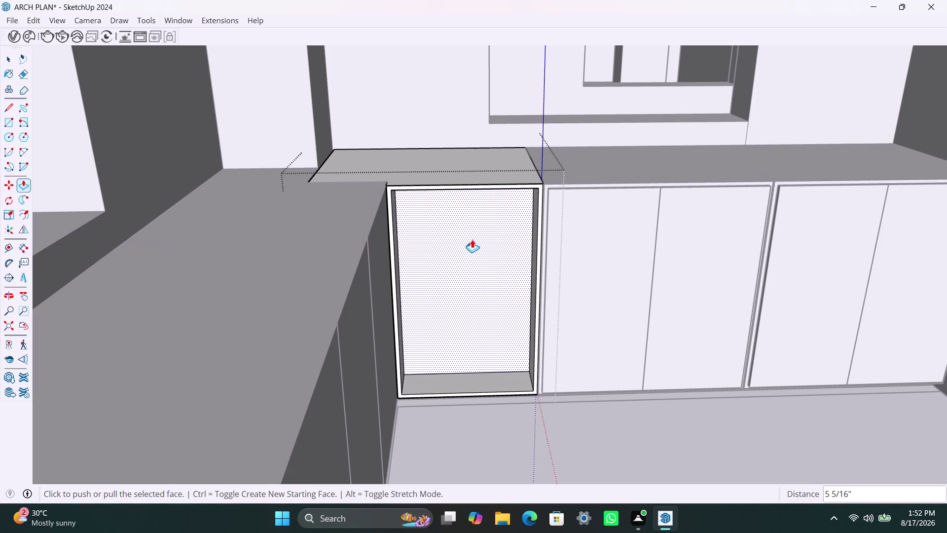
scroll(up, 3)
middle_drag(479, 282, 480, 311)
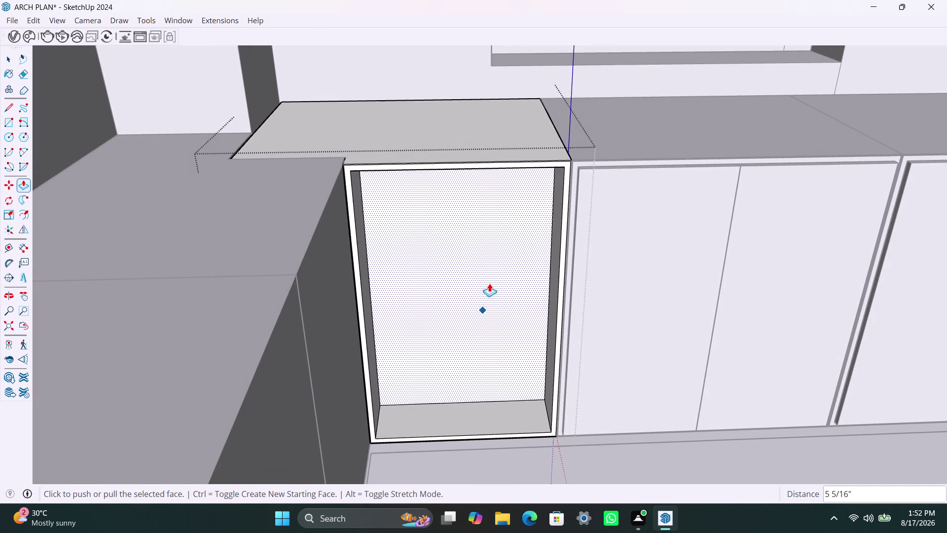
click(495, 263)
key(space)
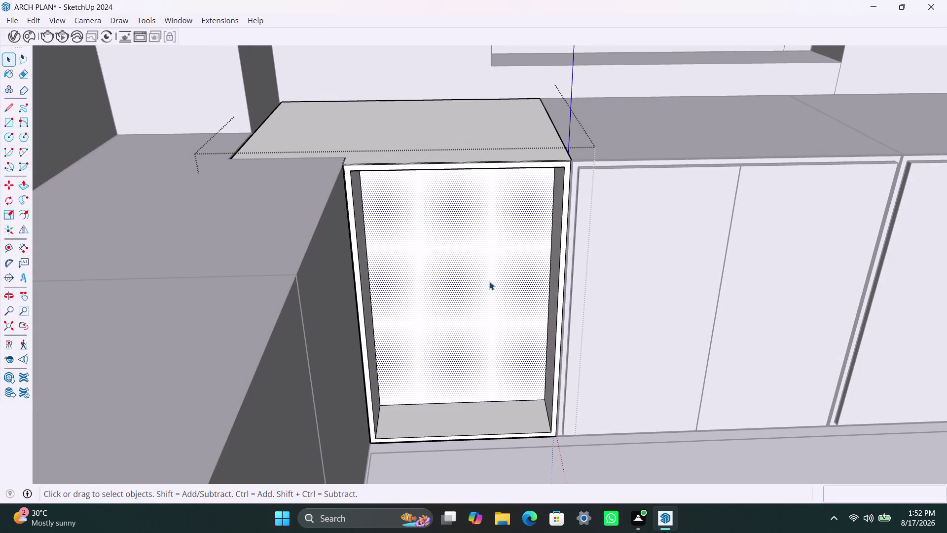
Draw a door rectangle across the opening and intersect it with the model.
key(r)
click(354, 172)
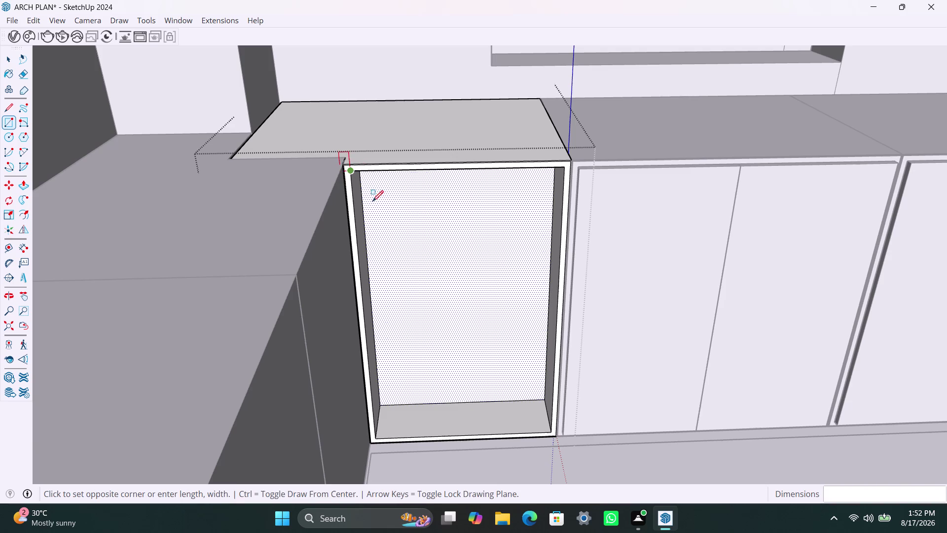
click(549, 434)
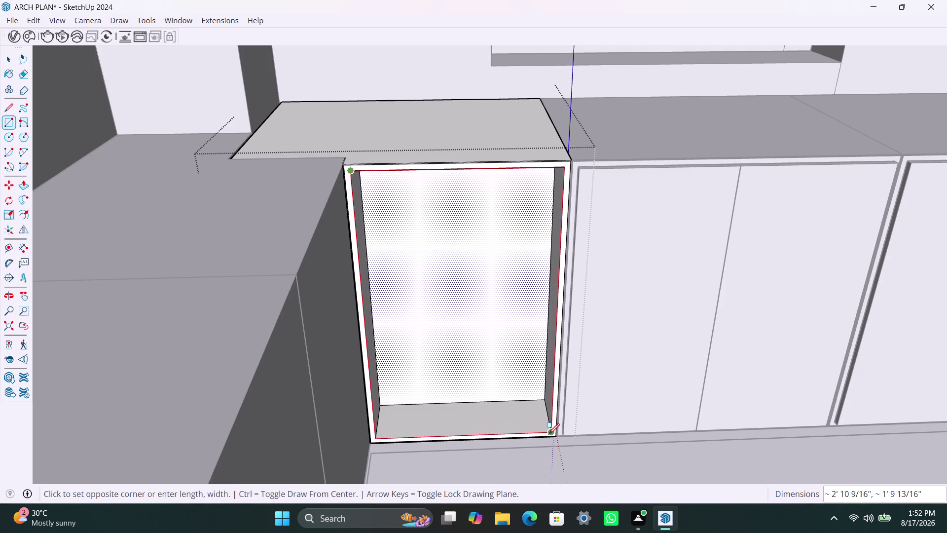
key(v)
double_click(516, 374)
text(v)
key(space)
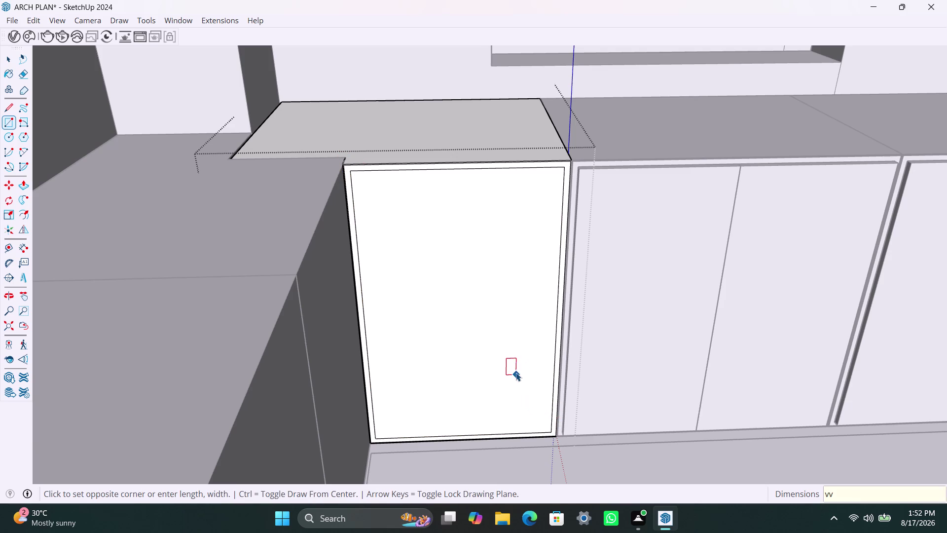
double_click(516, 372)
right_click(516, 372)
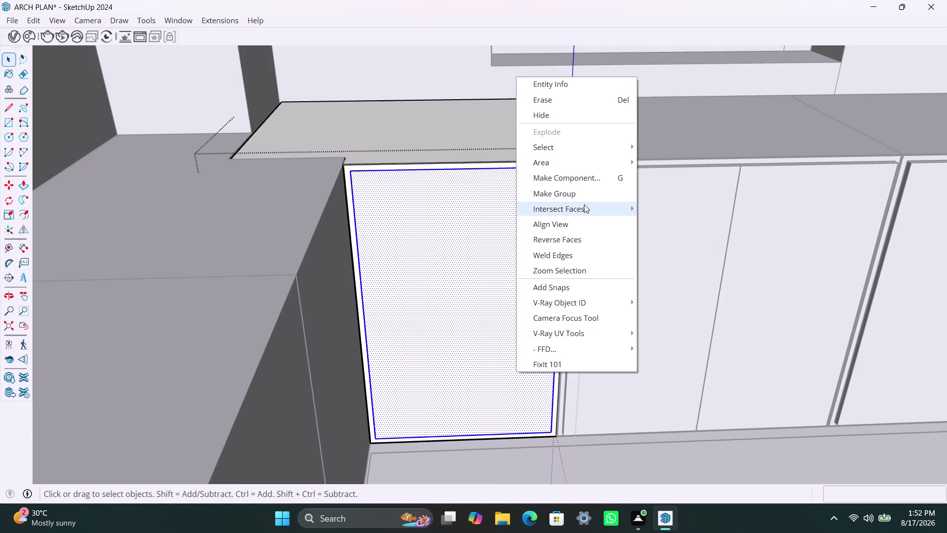
click(583, 198)
Extrude the door face 18mm and clear the selection.
triple_click(507, 337)
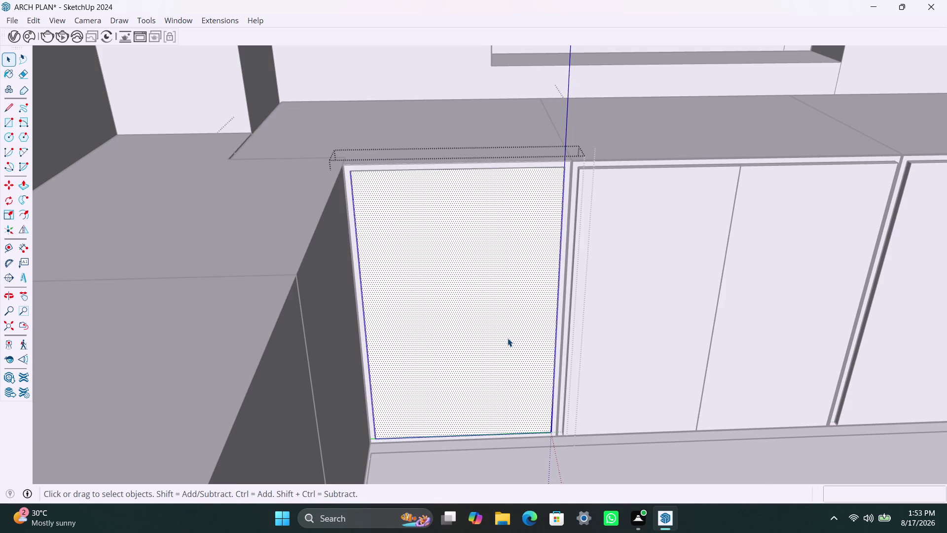
key(p)
click(508, 338)
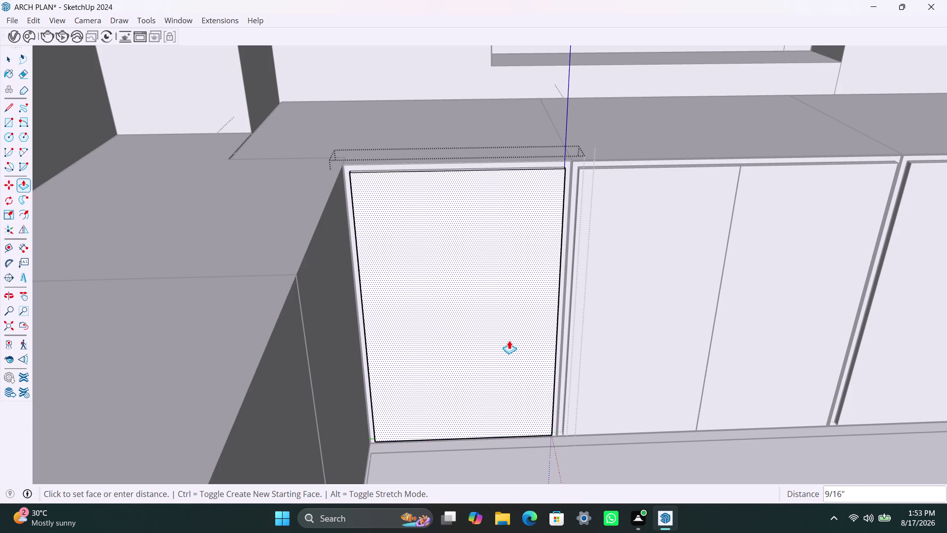
text(18mm)
key(Return)
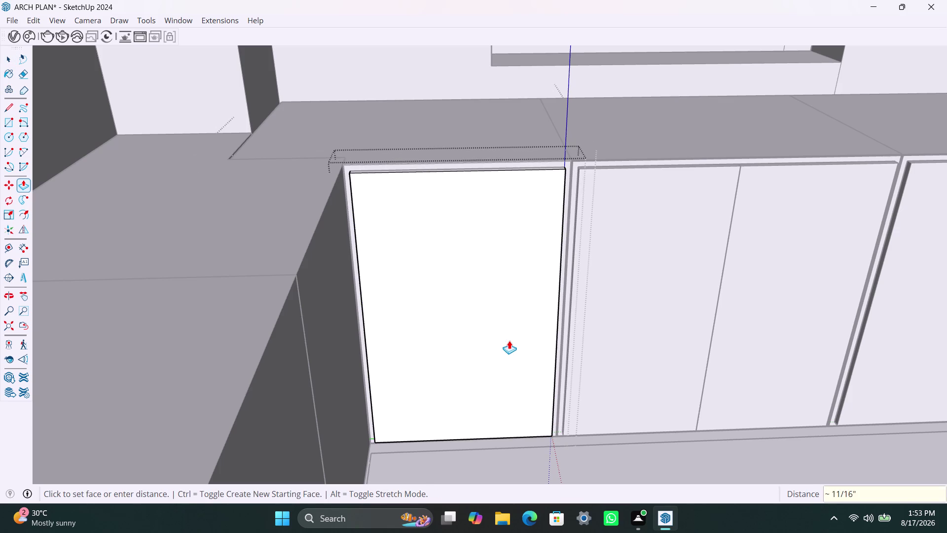
key(space)
click(596, 472)
Delete a selected element, then zoom back out.
scroll(up, 3)
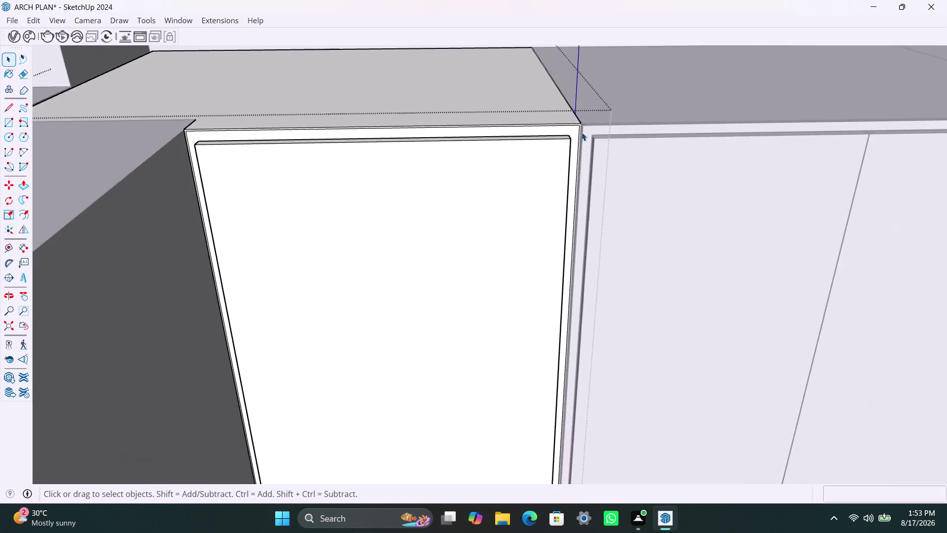
scroll(up, 3)
click(579, 122)
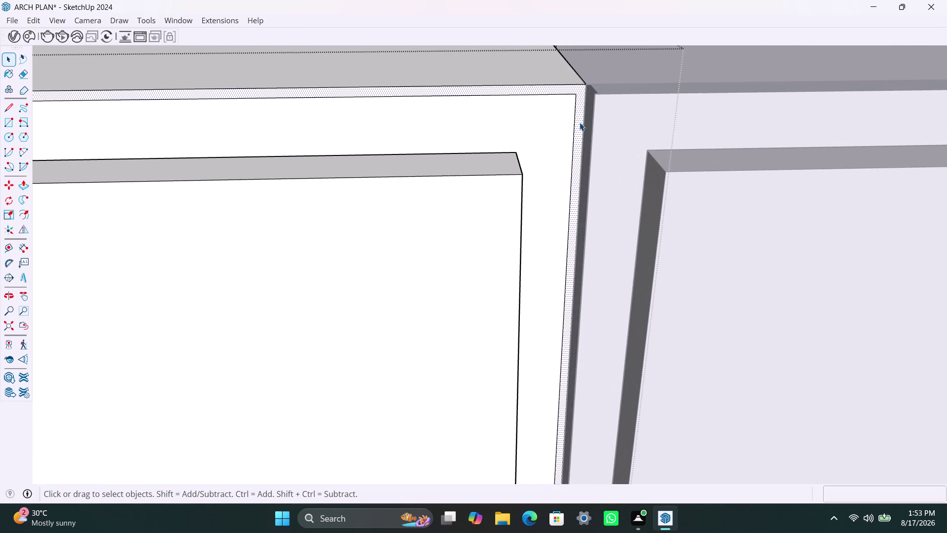
key(Delete)
scroll(down, 3)
scroll(down, 3)
scroll(down, 3)
scroll(down, 3)
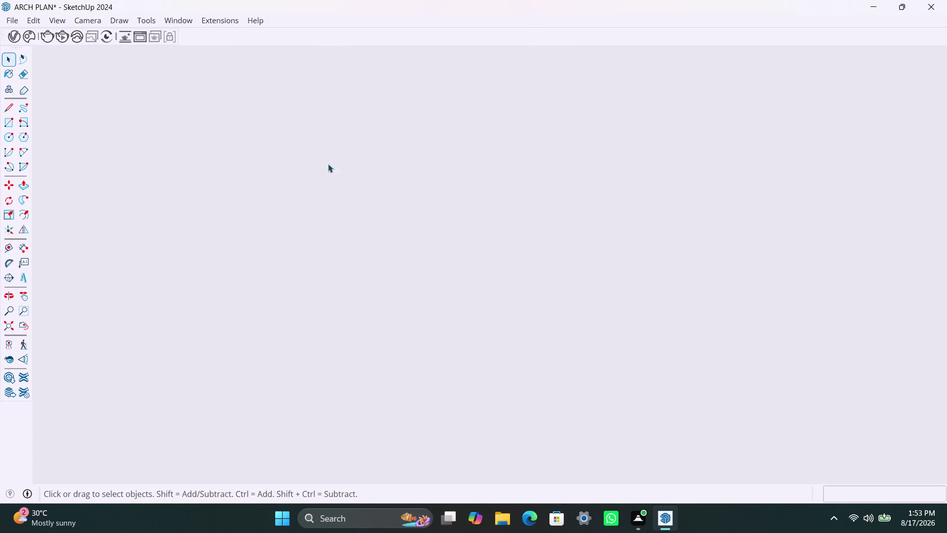
Zoom out to the whole house, then orbit and zoom onto the kitchen's end base cabinet.
click(10, 330)
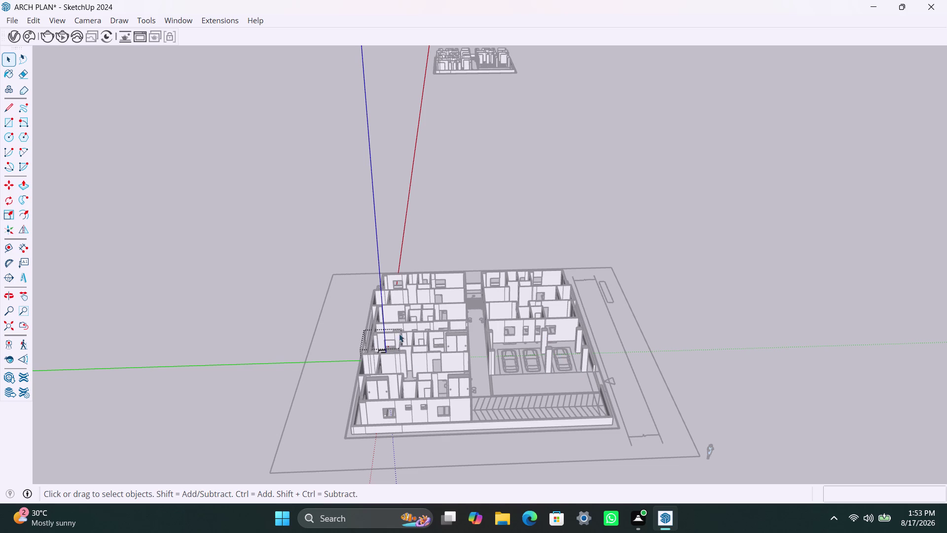
scroll(up, 3)
scroll(up, 3)
scroll(up, 3)
middle_drag(417, 334, 408, 366)
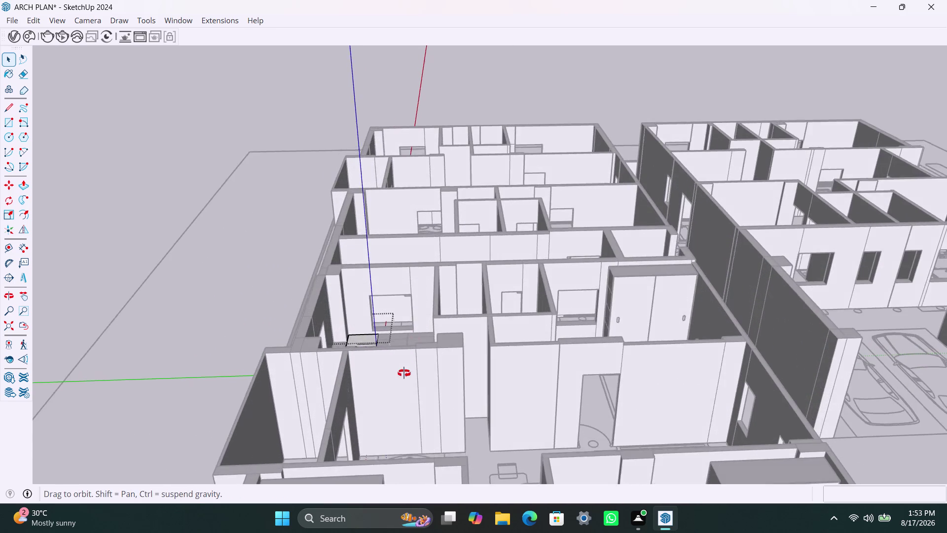
middle_drag(407, 367, 392, 404)
scroll(up, 3)
middle_drag(389, 426, 299, 472)
scroll(up, 3)
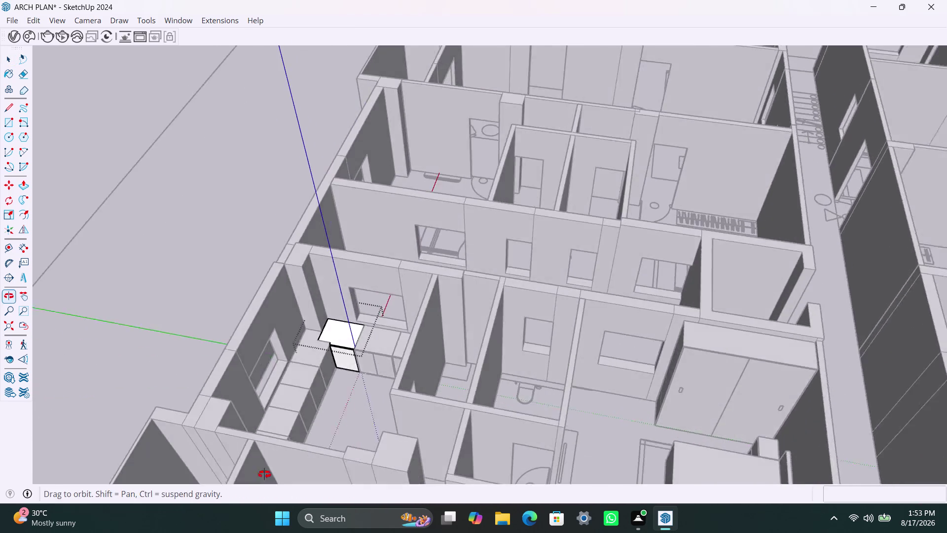
middle_drag(299, 472, 257, 474)
scroll(up, 3)
middle_drag(317, 411, 175, 434)
scroll(up, 3)
middle_drag(252, 357, 211, 391)
click(217, 336)
scroll(up, 3)
middle_drag(397, 231, 398, 231)
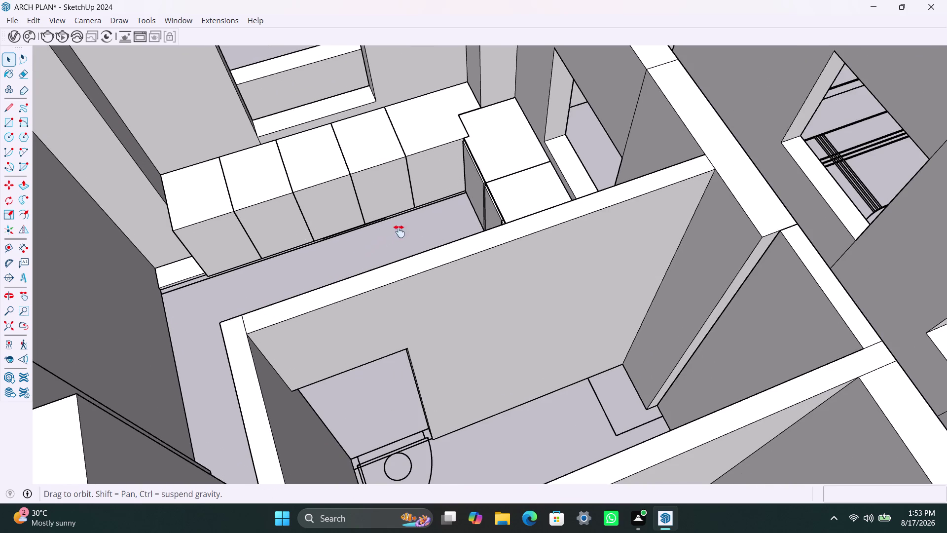
middle_drag(398, 231, 357, 294)
scroll(down, 3)
middle_drag(395, 284, 308, 256)
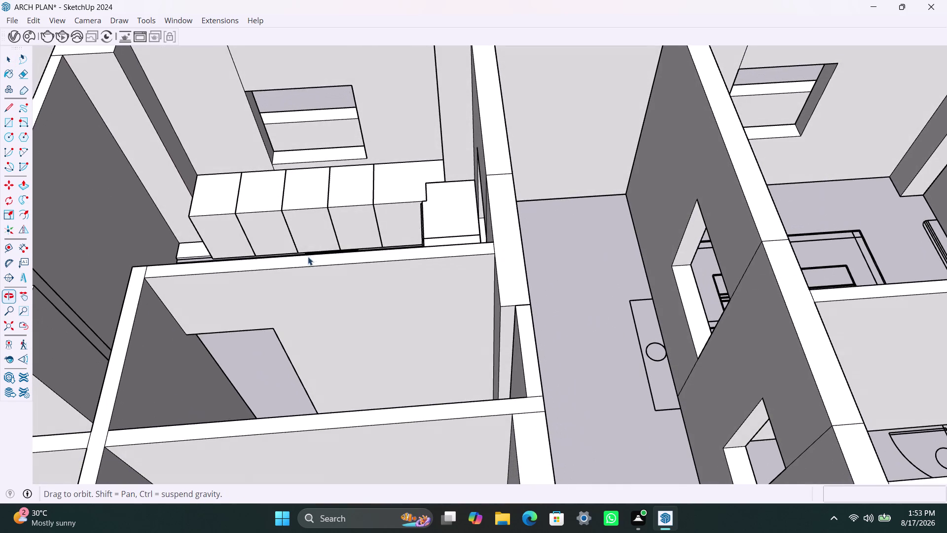
middle_drag(391, 215, 503, 249)
scroll(up, 3)
scroll(up, 3)
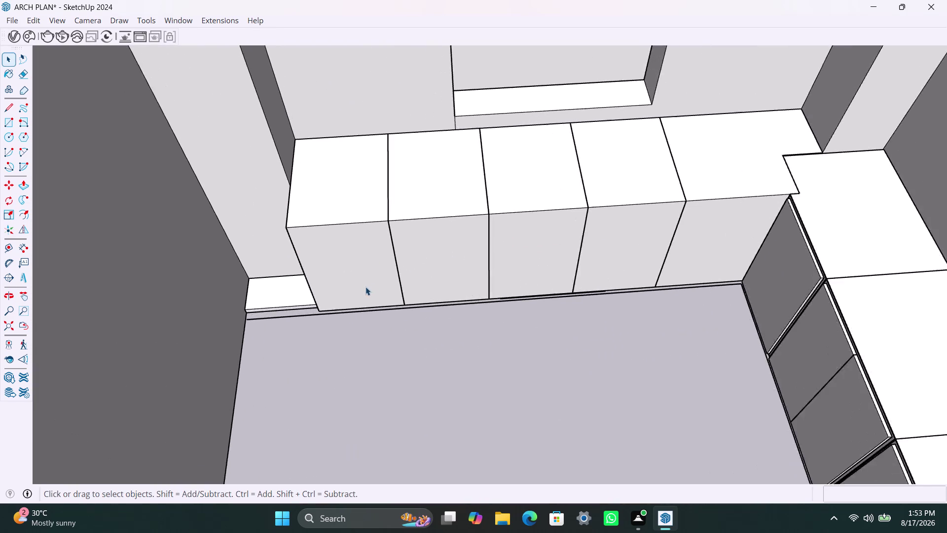
middle_drag(379, 280, 397, 266)
scroll(up, 3)
Offset the end cabinet's front face outline inward, first by 2.5mm, then by 18mm.
click(351, 261)
triple_click(352, 261)
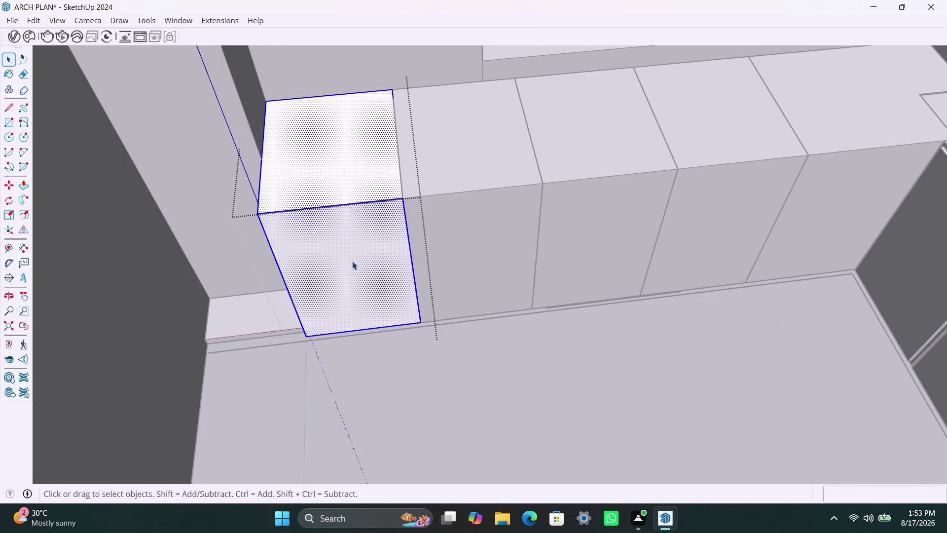
click(353, 261)
key(f)
click(311, 253)
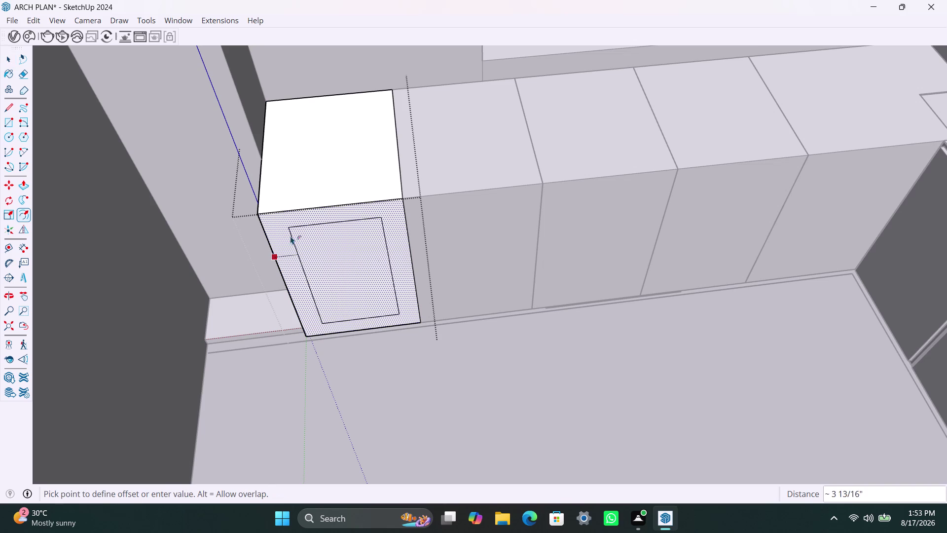
text(2.5)
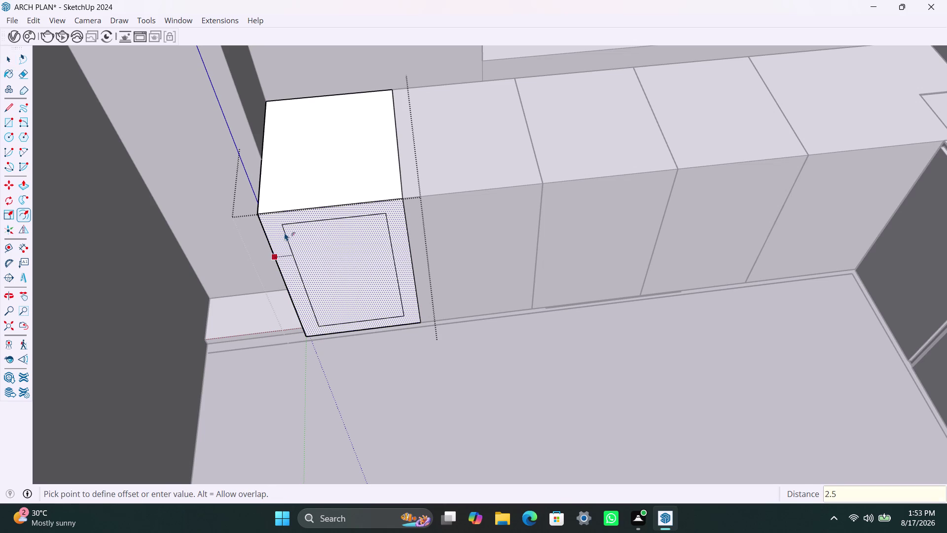
text(mm)
key(Return)
click(298, 242)
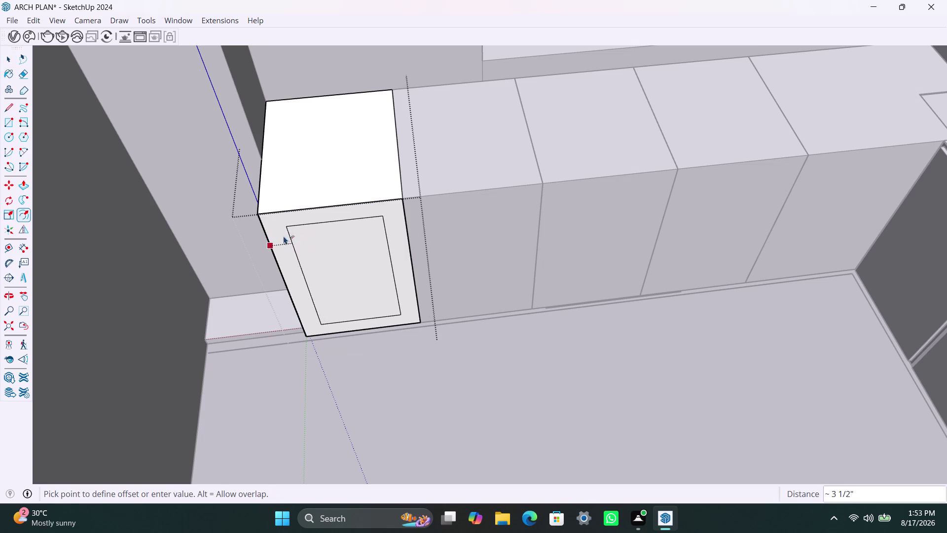
text(18mm)
key(Return)
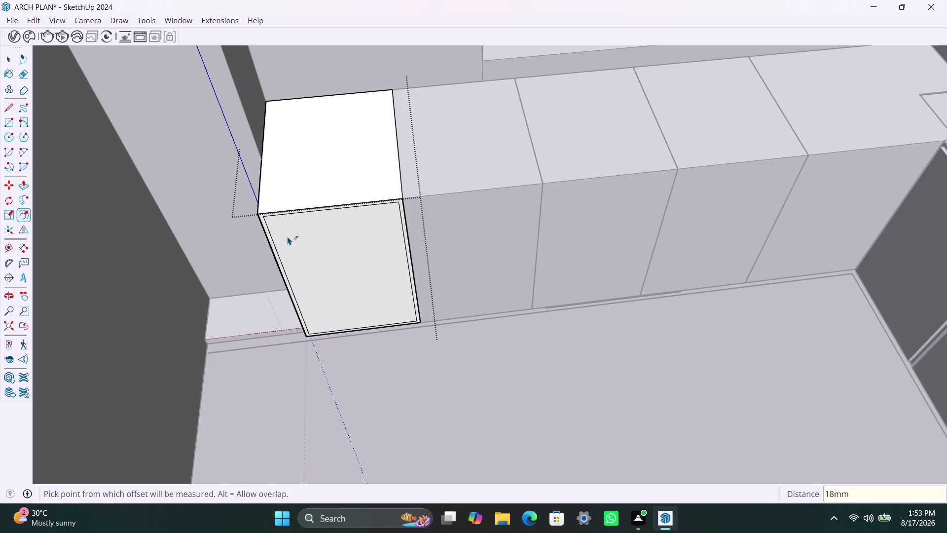
Push the inner front face back into the box, leaving an open shell with 18mm walls.
key(space)
click(327, 274)
key(p)
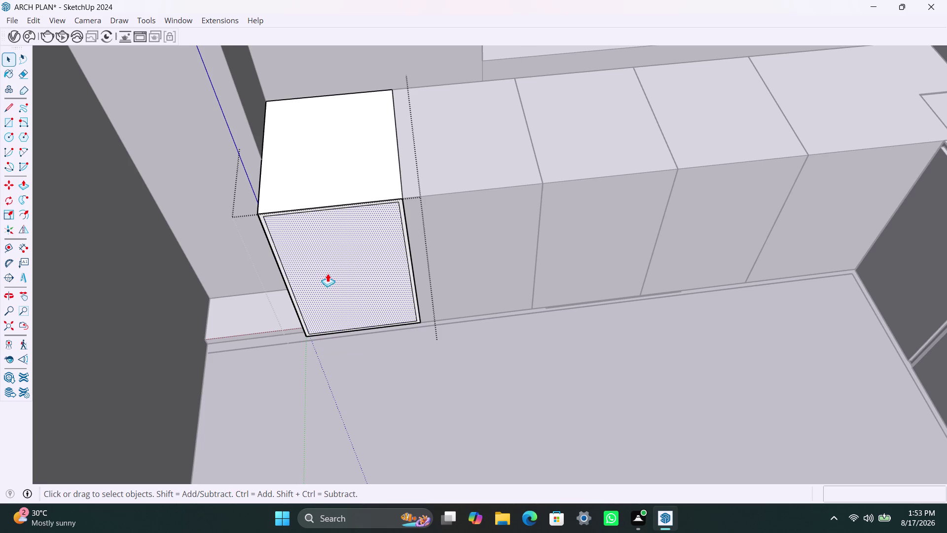
click(327, 273)
click(341, 216)
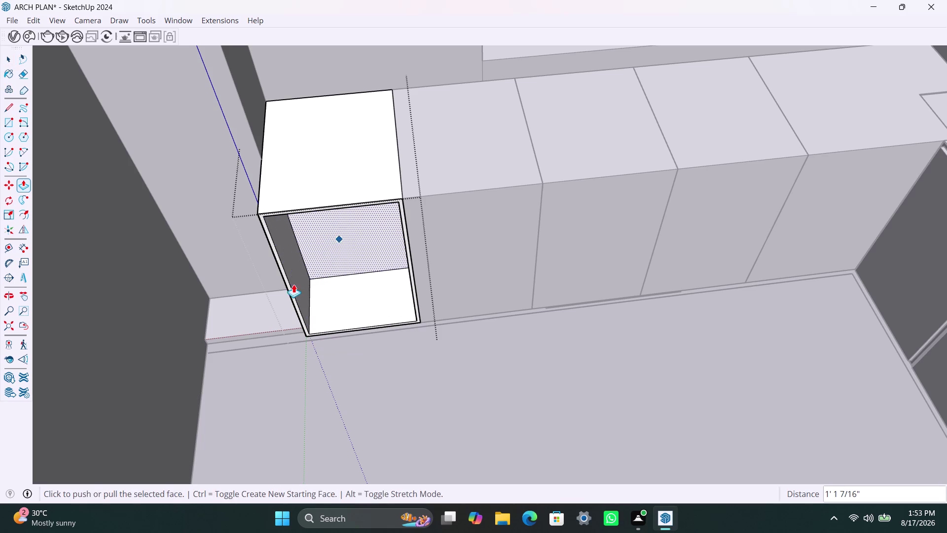
key(space)
scroll(up, 3)
click(280, 281)
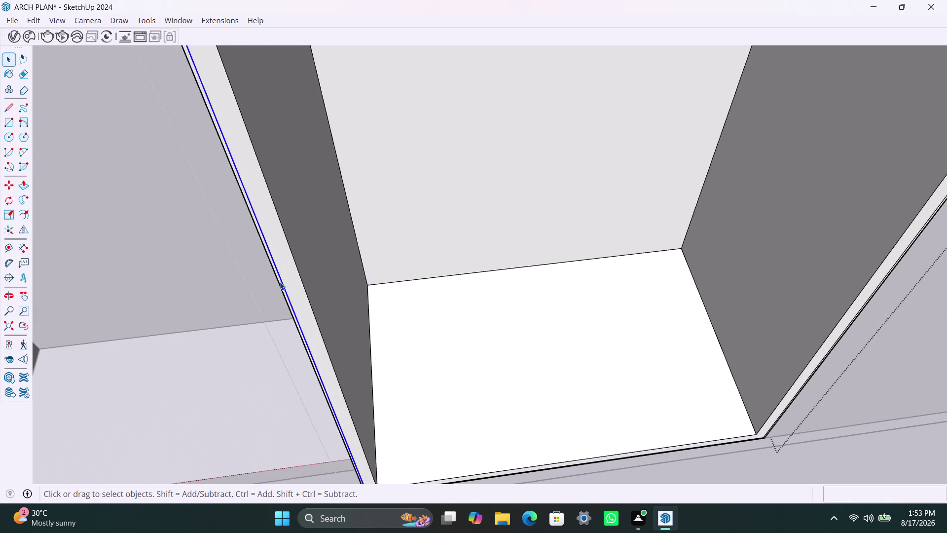
click(279, 282)
scroll(up, 3)
click(281, 283)
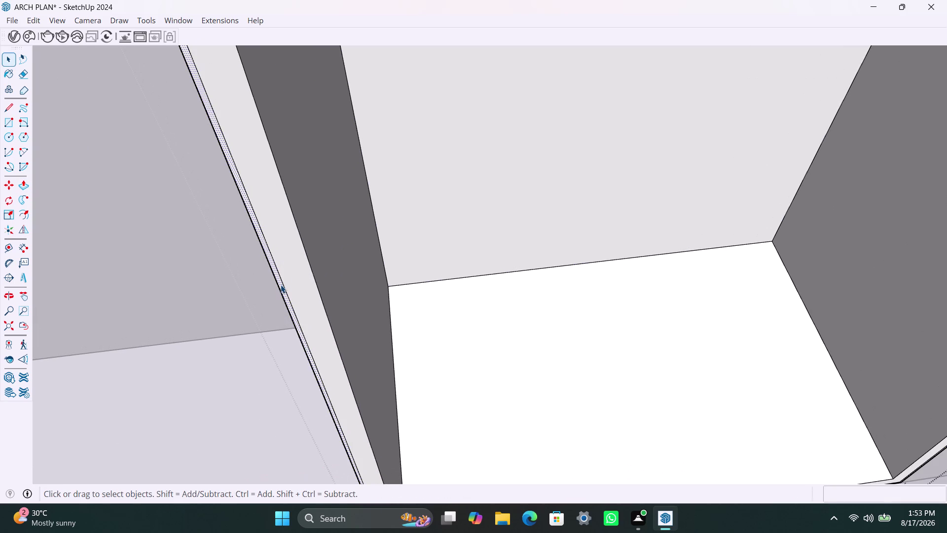
key(Delete)
scroll(down, 3)
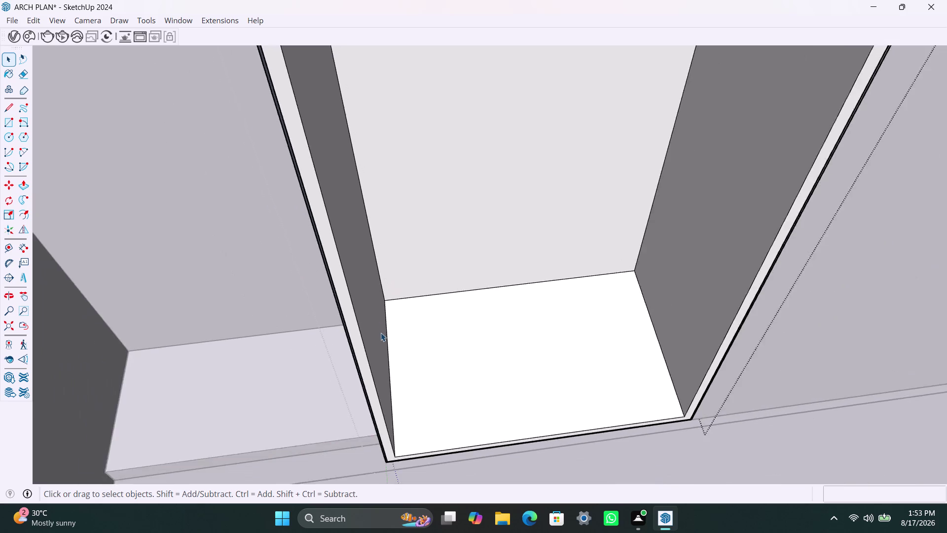
scroll(down, 3)
middle_drag(426, 346, 385, 292)
Draw a rectangle across the cabinet opening to form the door face.
key(r)
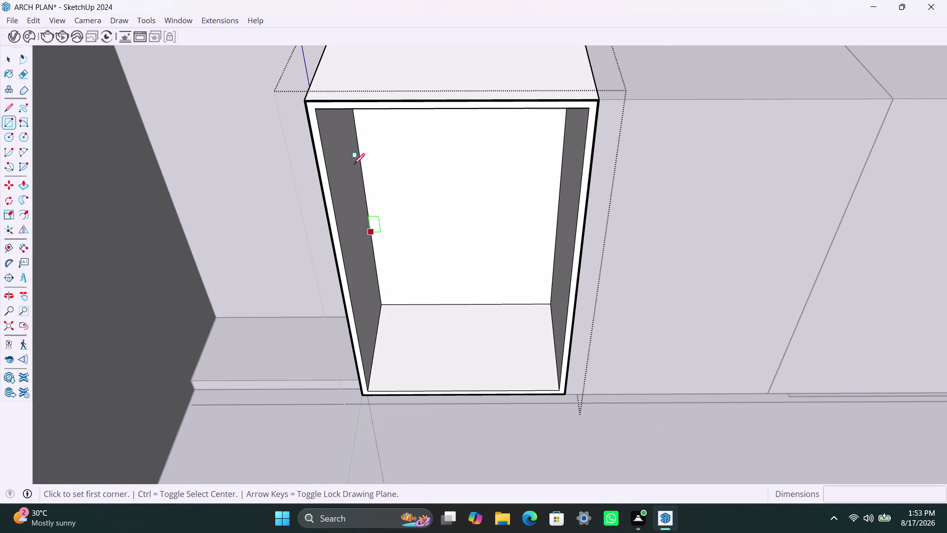
click(317, 113)
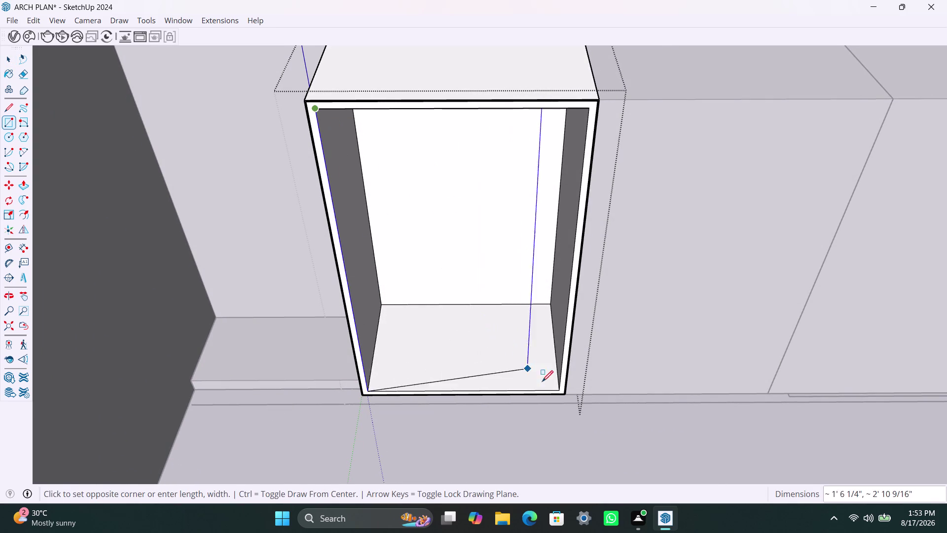
click(558, 392)
key(space)
double_click(502, 340)
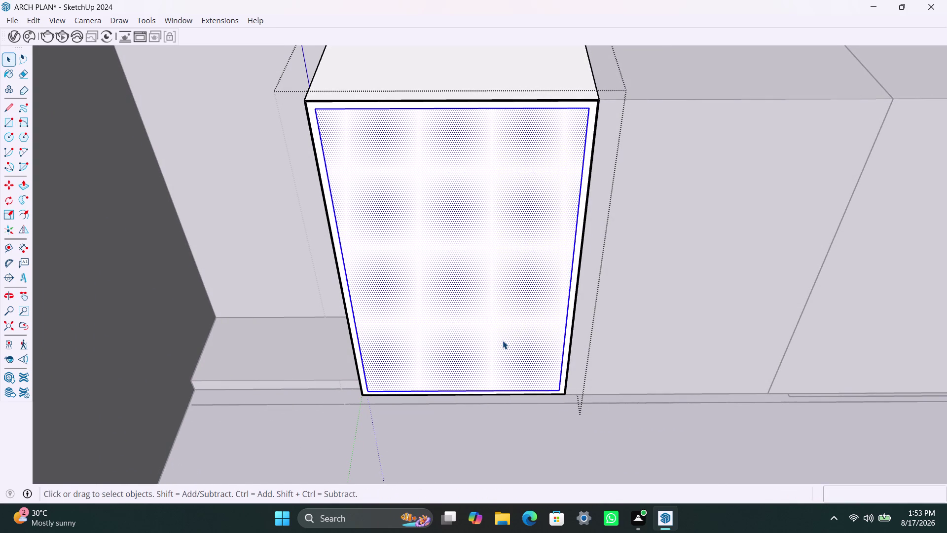
right_click(503, 341)
click(565, 167)
Pull the door face out to 18mm thick and orbit above to check the closed cabinet.
triple_click(479, 275)
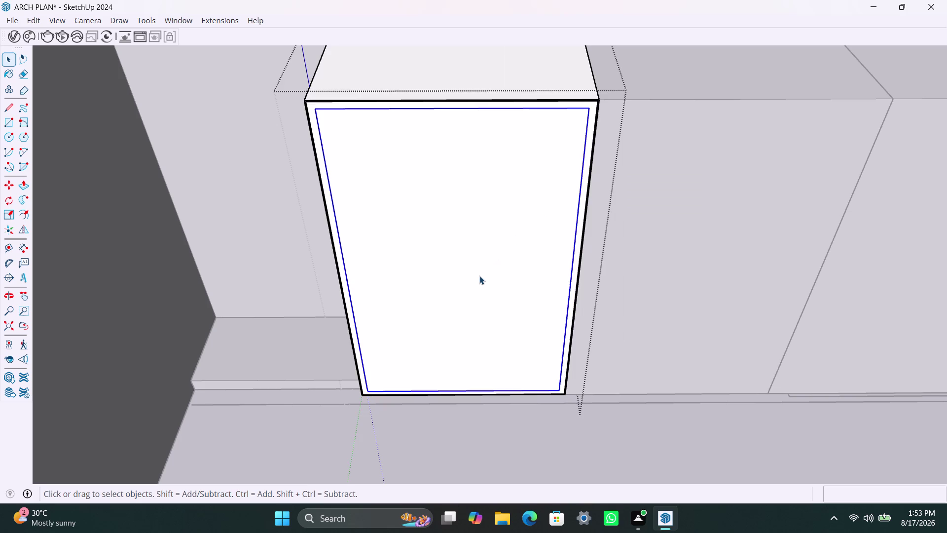
key(p)
click(479, 276)
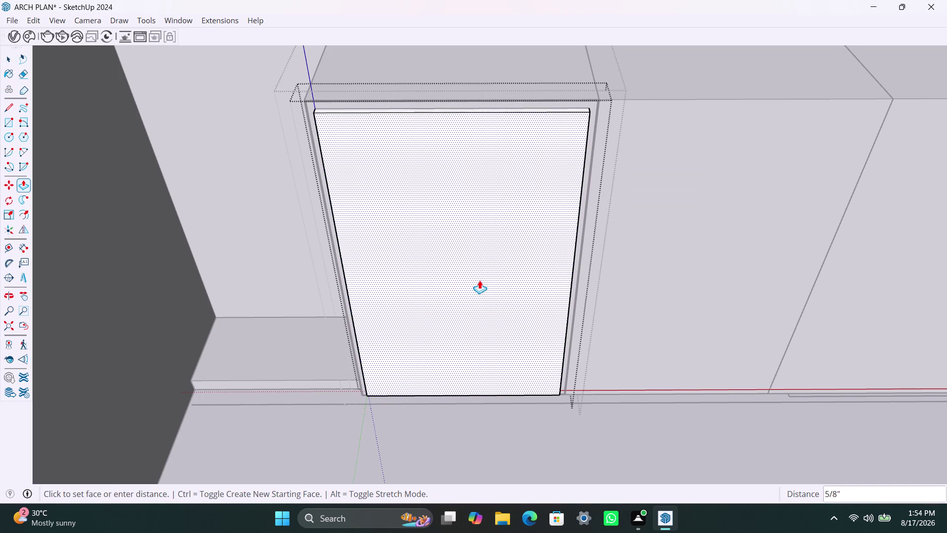
text(18mm)
key(Return)
key(space)
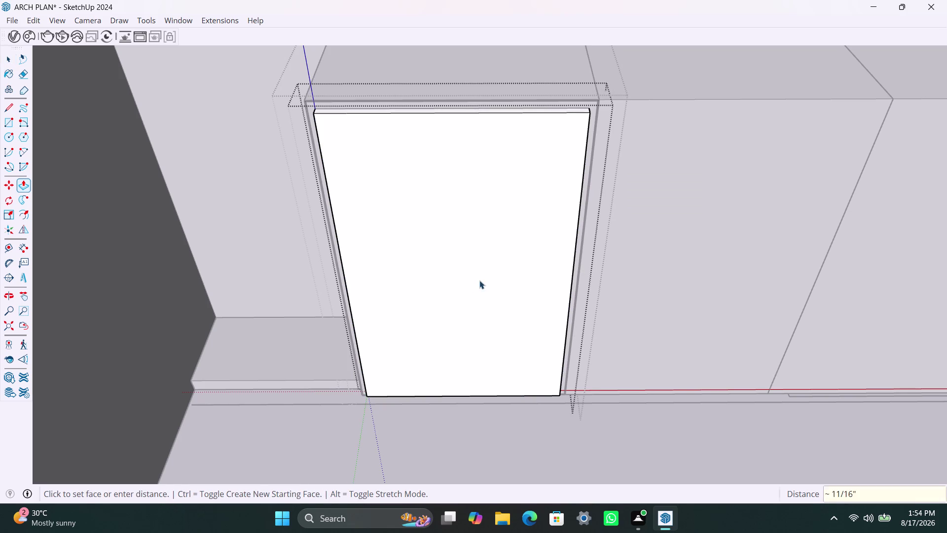
click(528, 416)
scroll(down, 3)
middle_drag(627, 346, 626, 345)
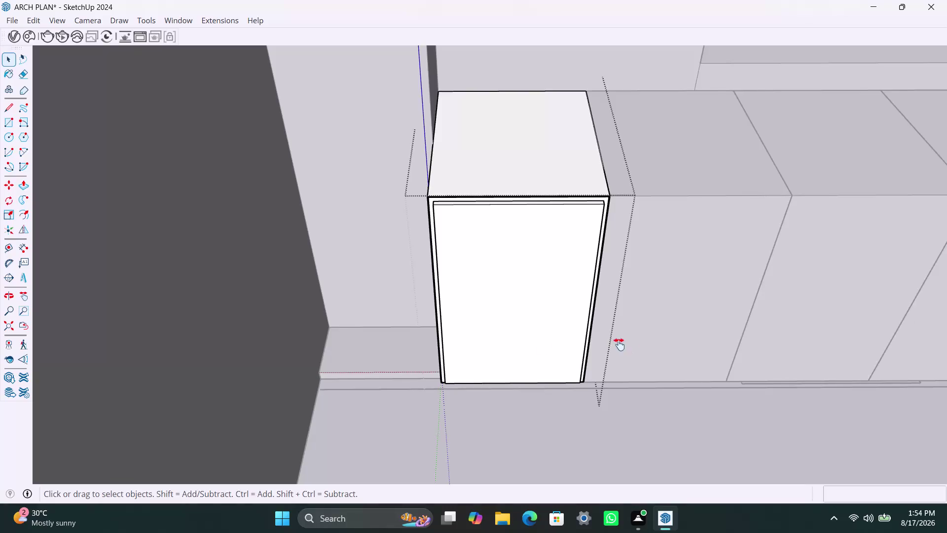
middle_drag(627, 345, 506, 344)
click(564, 418)
Delete the three extra cabinets along the wall, then select the remaining door-fronted cabinet.
click(572, 286)
scroll(down, 3)
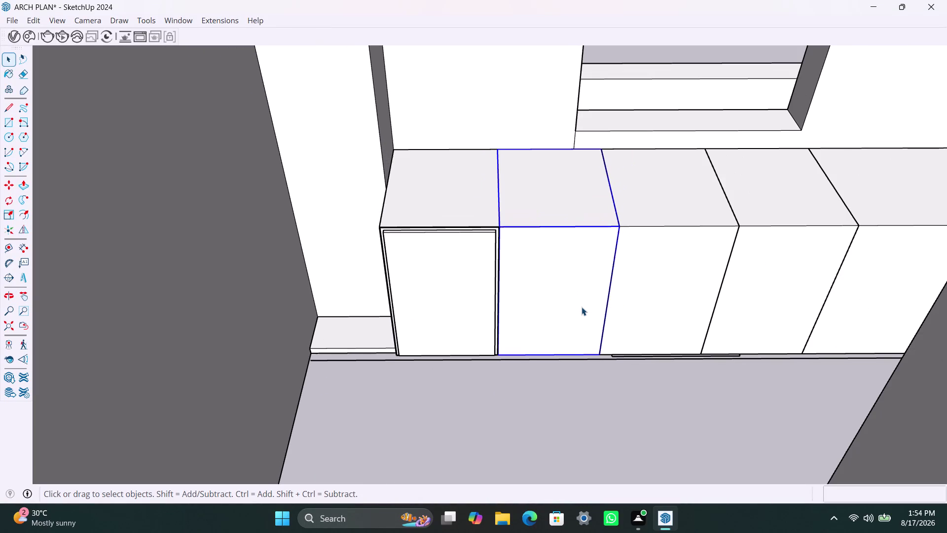
key(Delete)
click(638, 279)
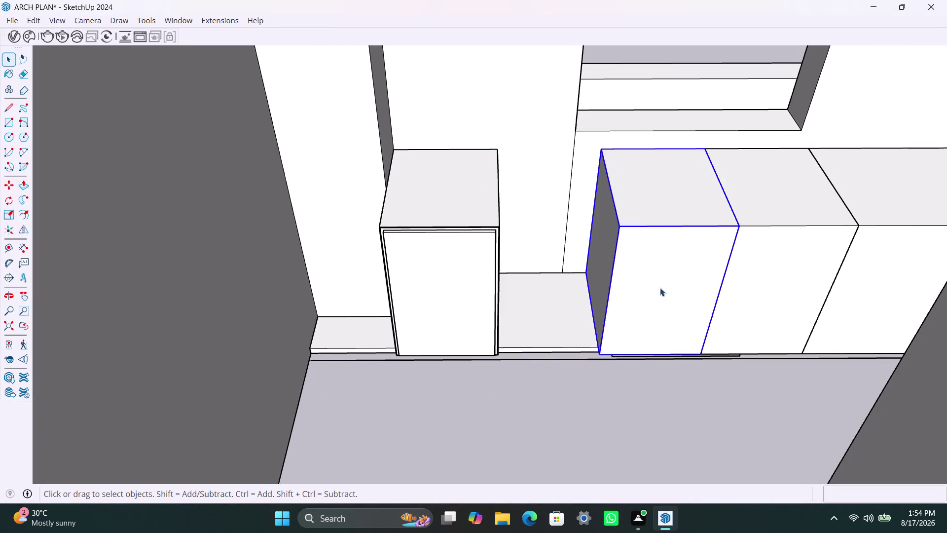
key(Delete)
click(764, 261)
key(Delete)
scroll(down, 3)
middle_drag(654, 394, 615, 383)
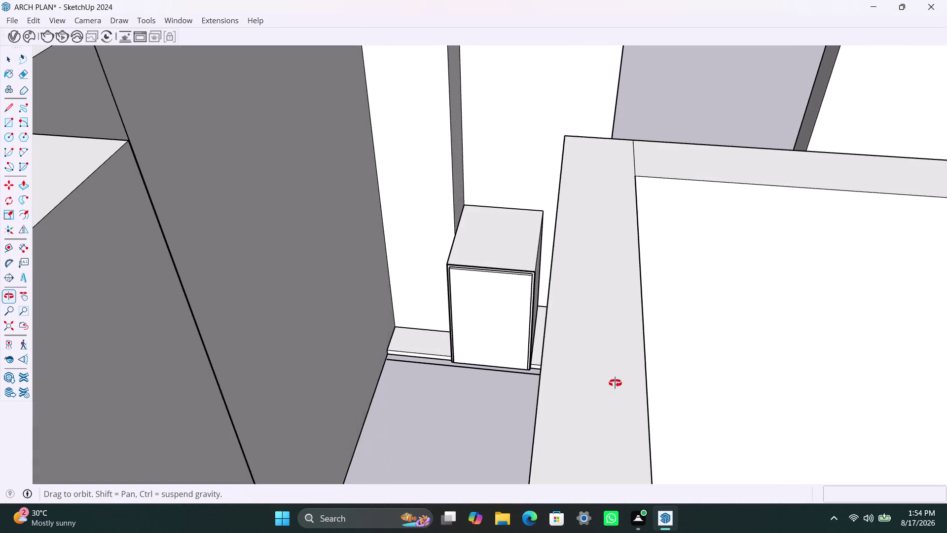
middle_drag(615, 383, 687, 415)
middle_drag(690, 399, 602, 396)
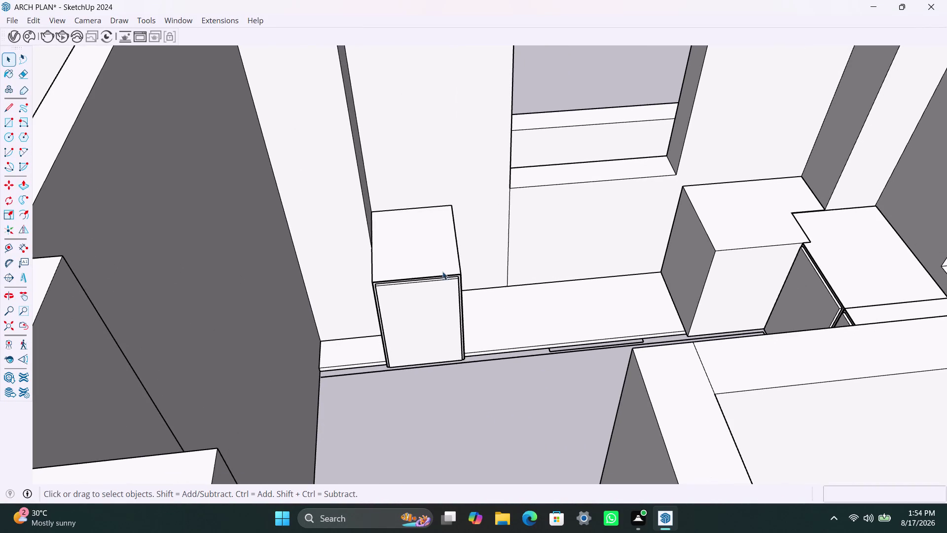
click(437, 272)
Place a second cabinet beside the first, snapped by its bottom corner.
key(m)
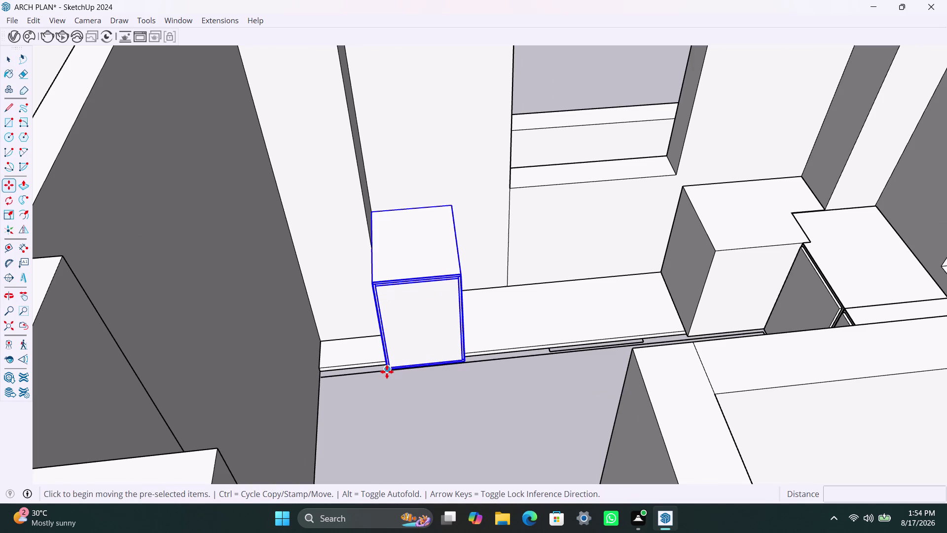
click(387, 371)
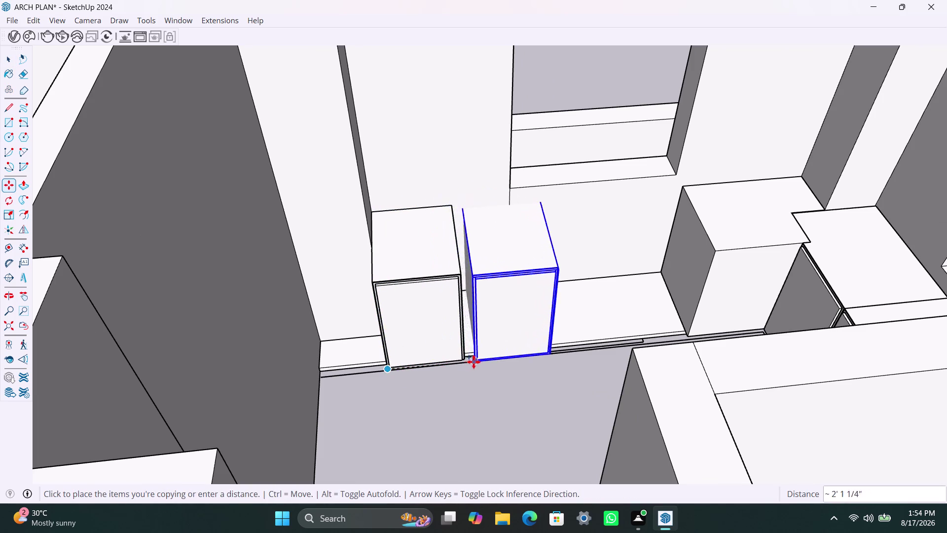
scroll(up, 3)
scroll(up, 3)
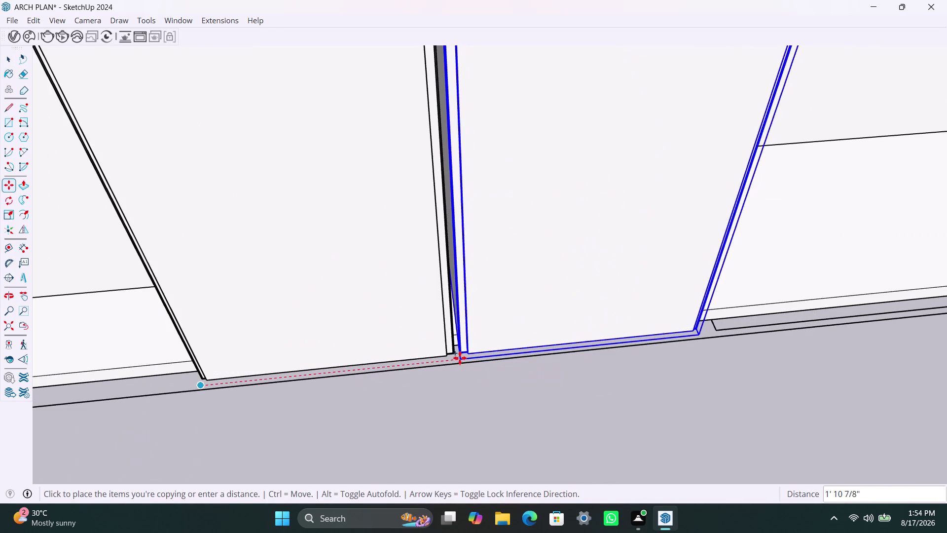
click(455, 357)
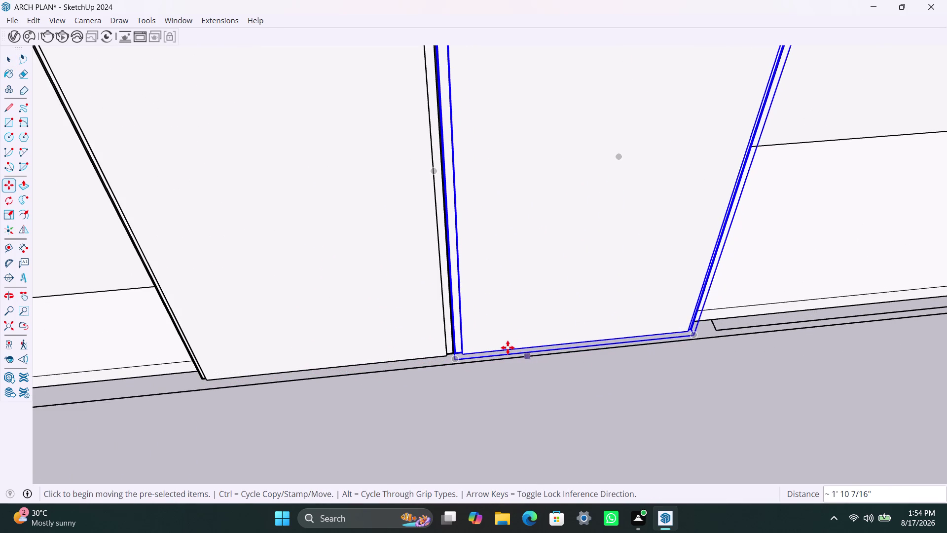
scroll(up, 3)
scroll(up, 3)
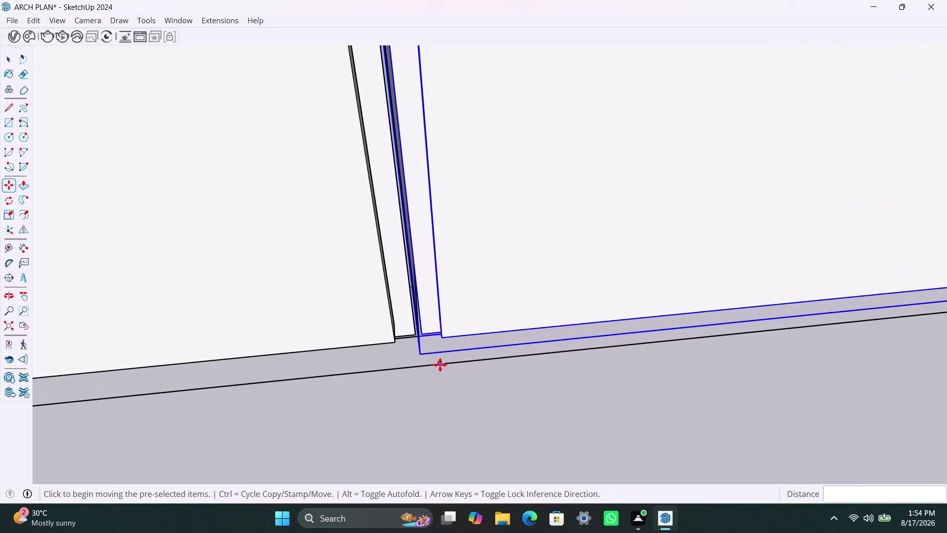
middle_drag(440, 364, 466, 315)
scroll(up, 3)
scroll(up, 3)
middle_drag(435, 336, 419, 346)
scroll(down, 3)
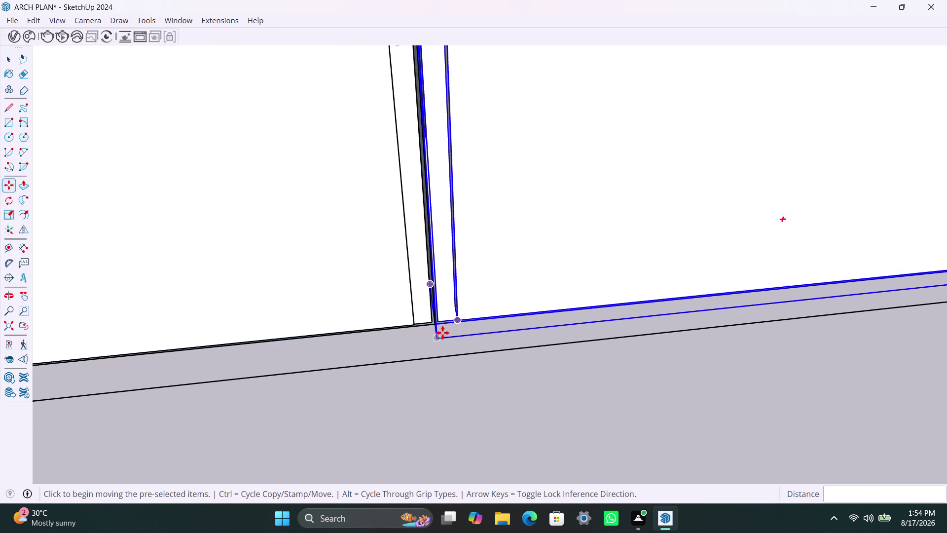
scroll(down, 3)
scroll(down, 3)
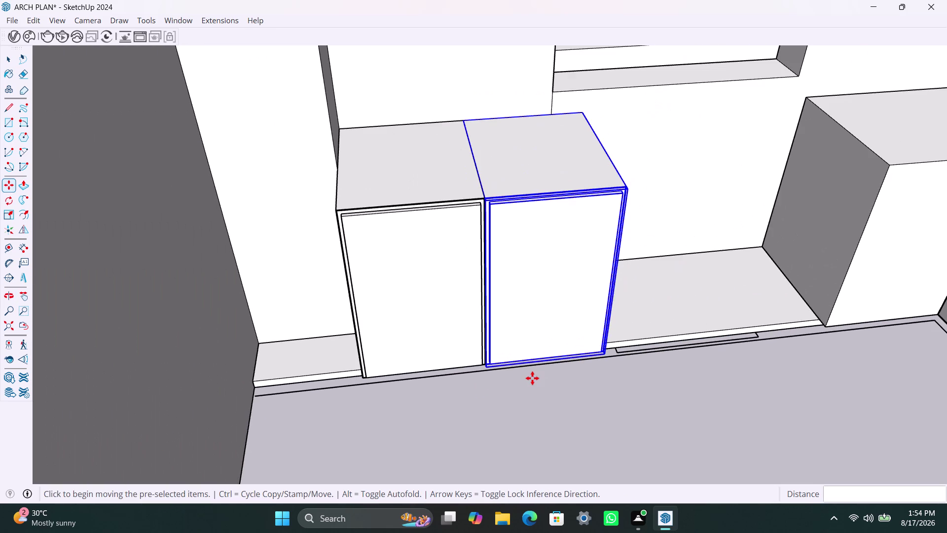
middle_drag(533, 377, 431, 390)
Copy the second cabinet from its bottom corner to place a third along the wall.
key(m)
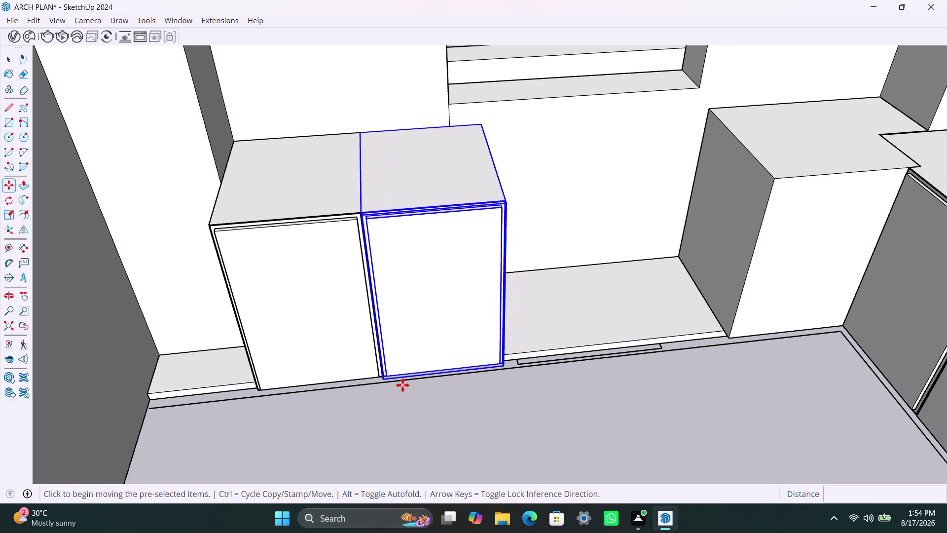
scroll(up, 3)
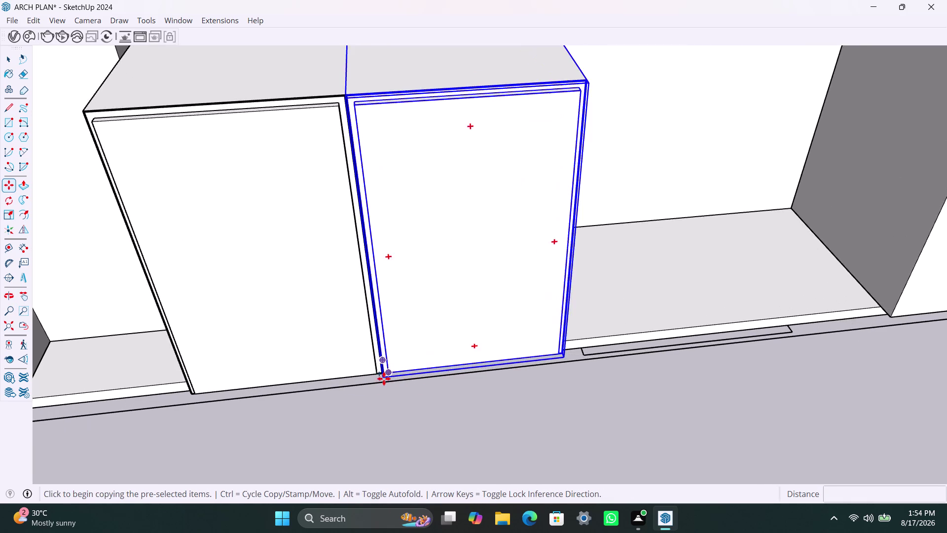
scroll(up, 3)
click(381, 366)
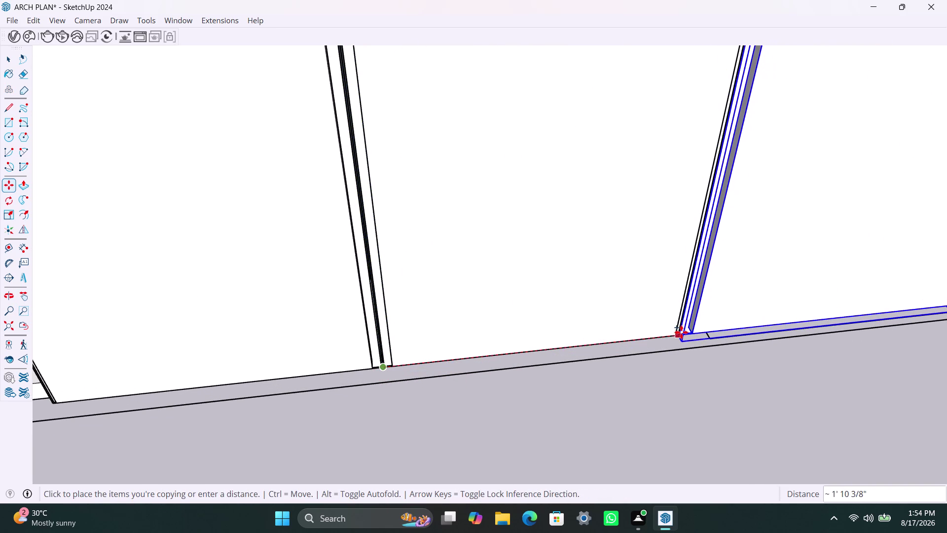
click(680, 334)
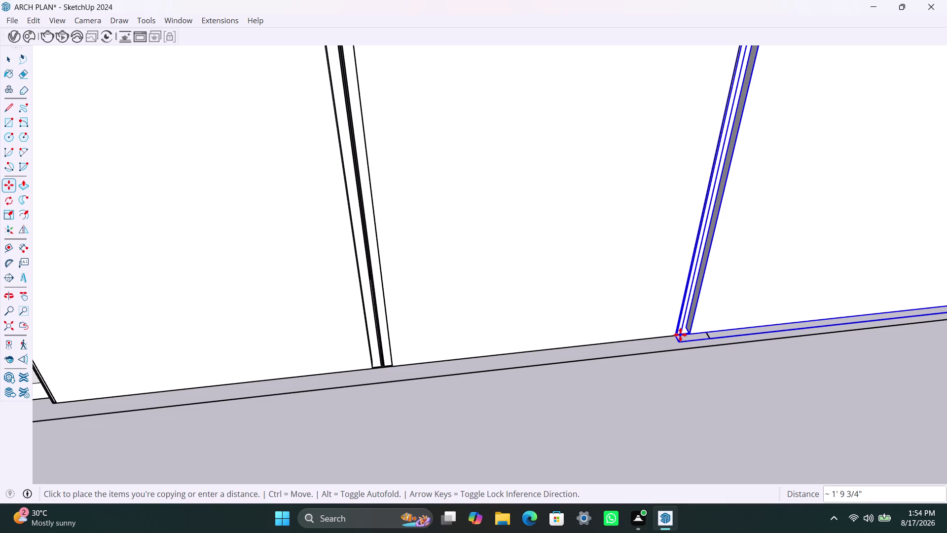
scroll(down, 3)
middle_drag(698, 373, 471, 380)
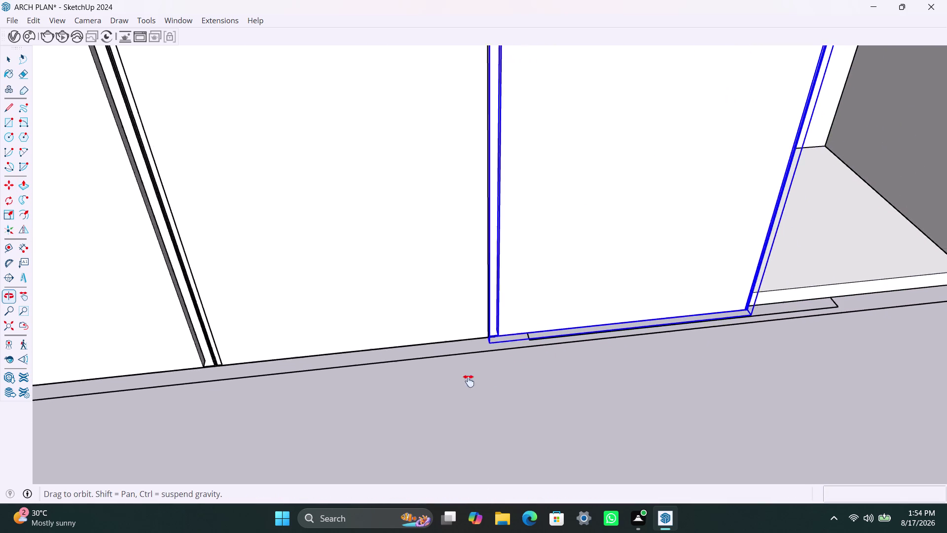
middle_drag(472, 381, 468, 381)
scroll(up, 3)
scroll(up, 3)
scroll(up, 3)
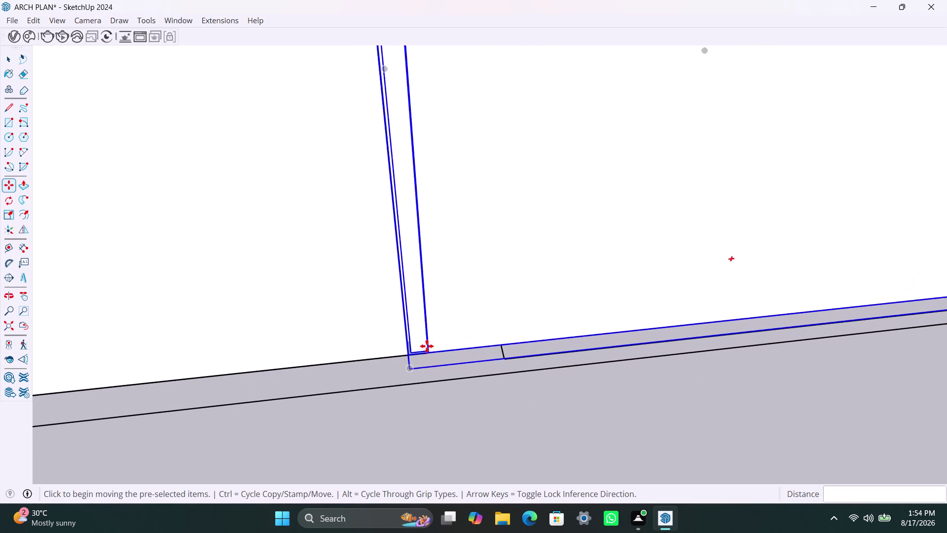
scroll(up, 3)
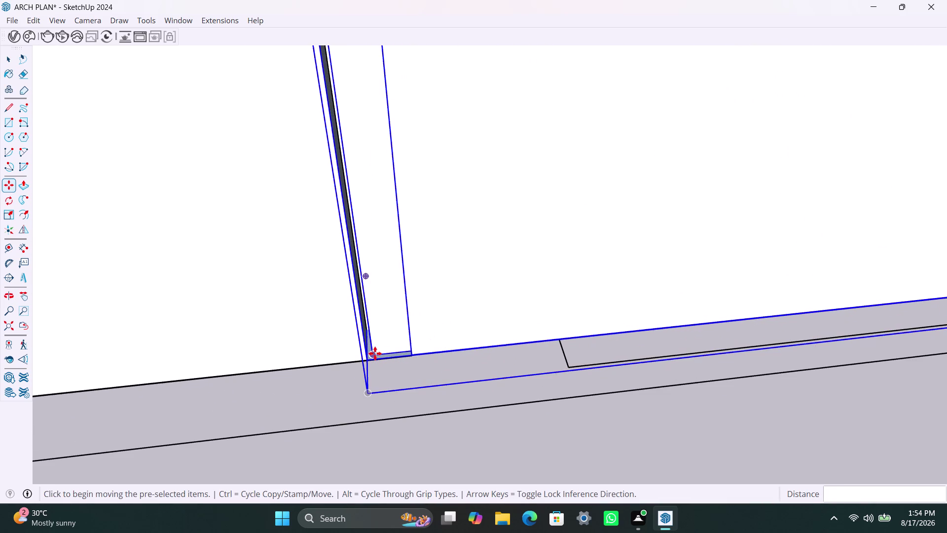
scroll(down, 3)
middle_drag(393, 355, 425, 346)
scroll(up, 3)
middle_drag(397, 358, 359, 287)
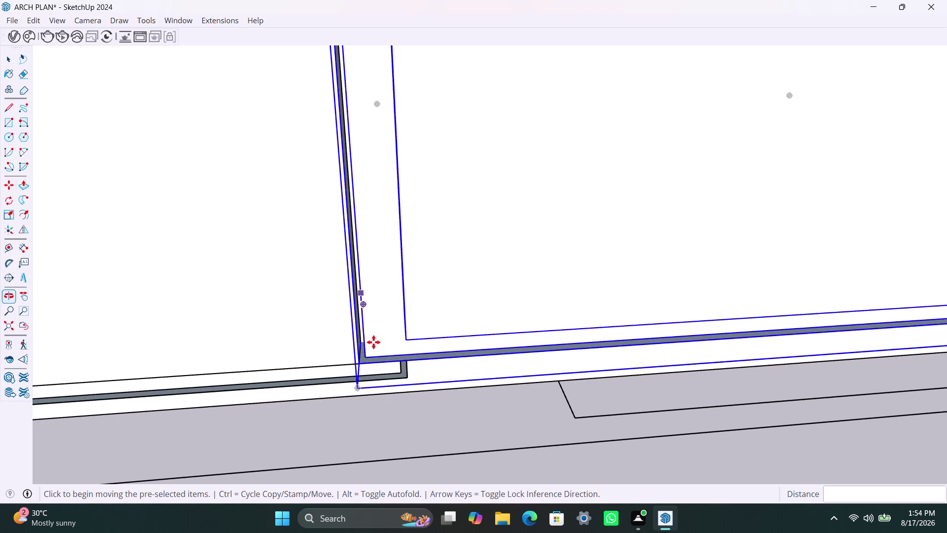
Realign the third cabinet so it sits flush against its neighbour.
click(368, 354)
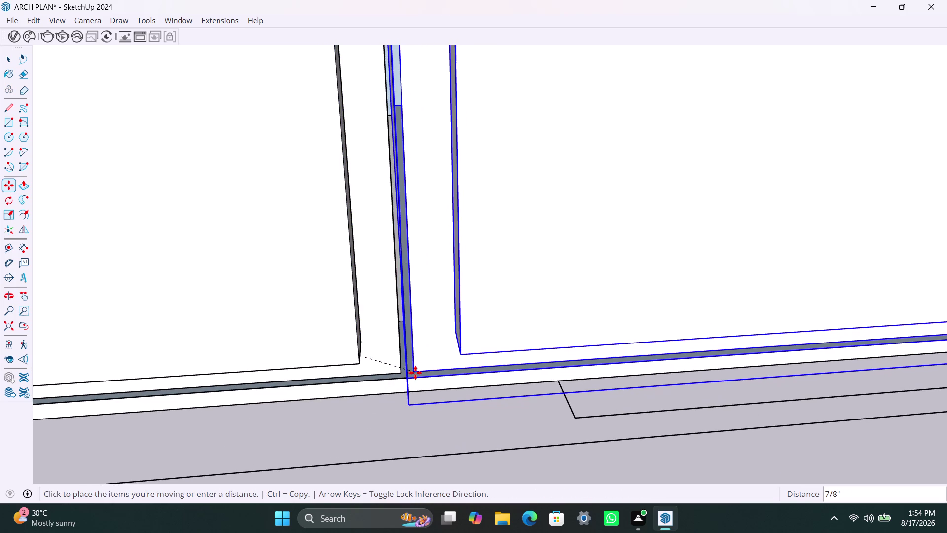
click(415, 372)
scroll(down, 3)
scroll(down, 3)
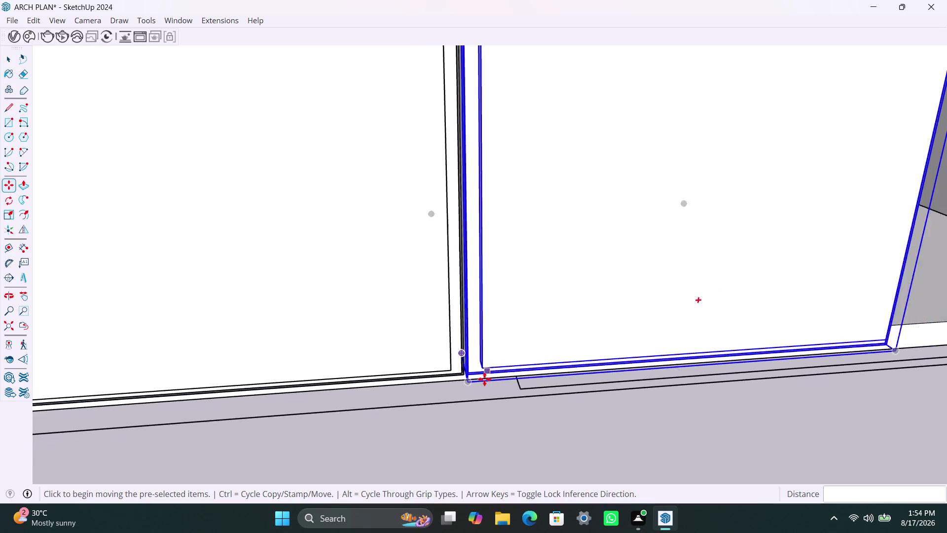
scroll(down, 3)
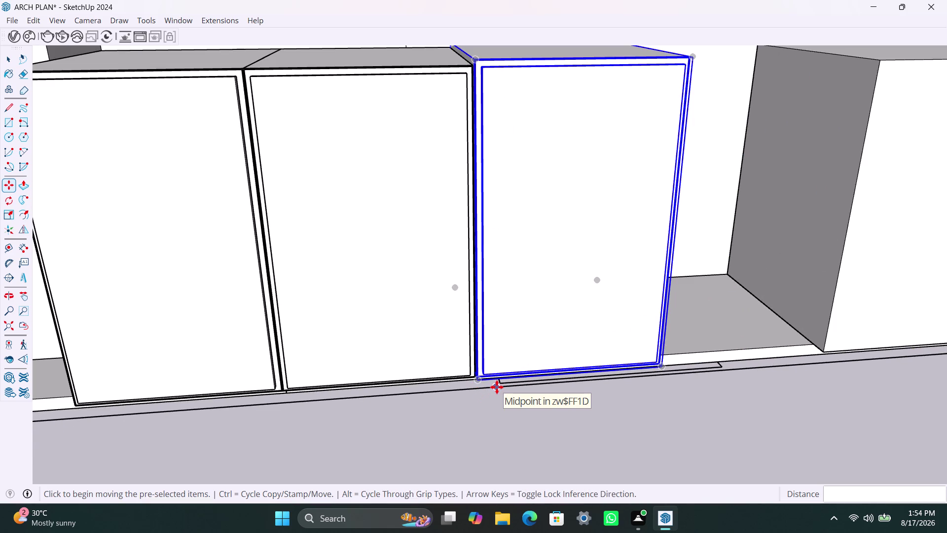
Place a fourth cabinet copy further along the wall.
click(491, 372)
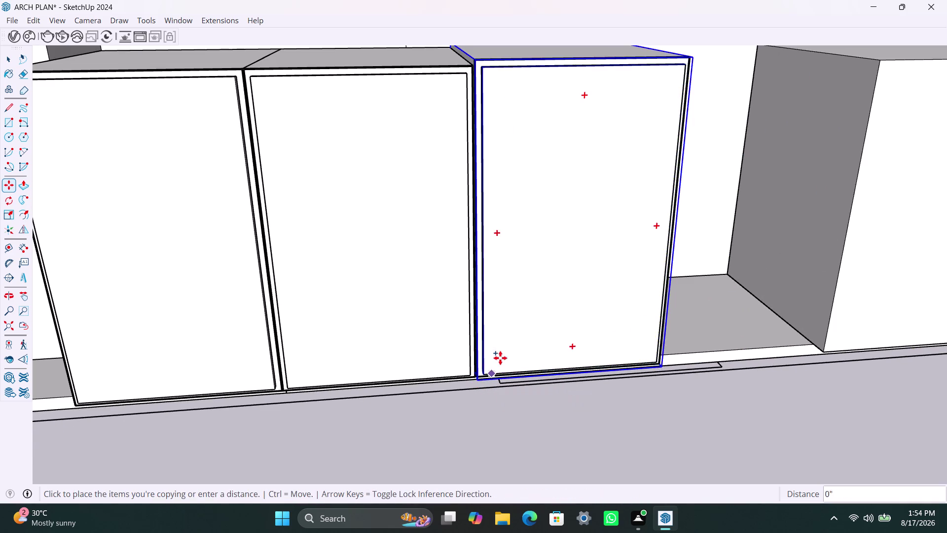
scroll(down, 3)
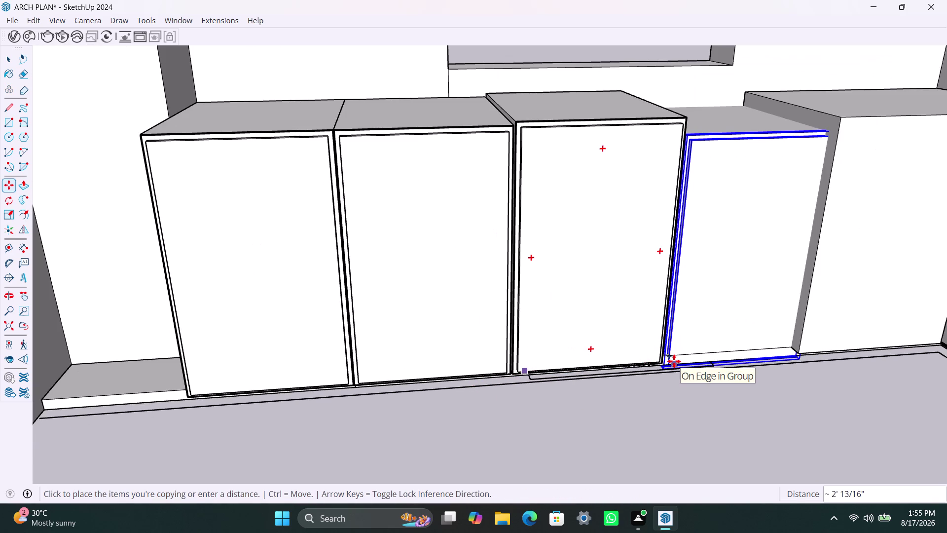
middle_drag(673, 360, 599, 366)
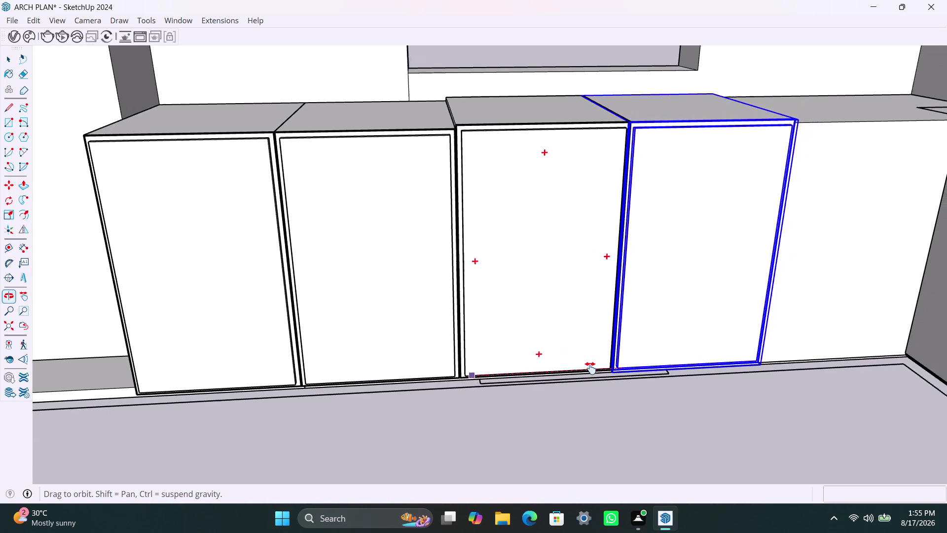
middle_drag(600, 366, 565, 374)
scroll(up, 3)
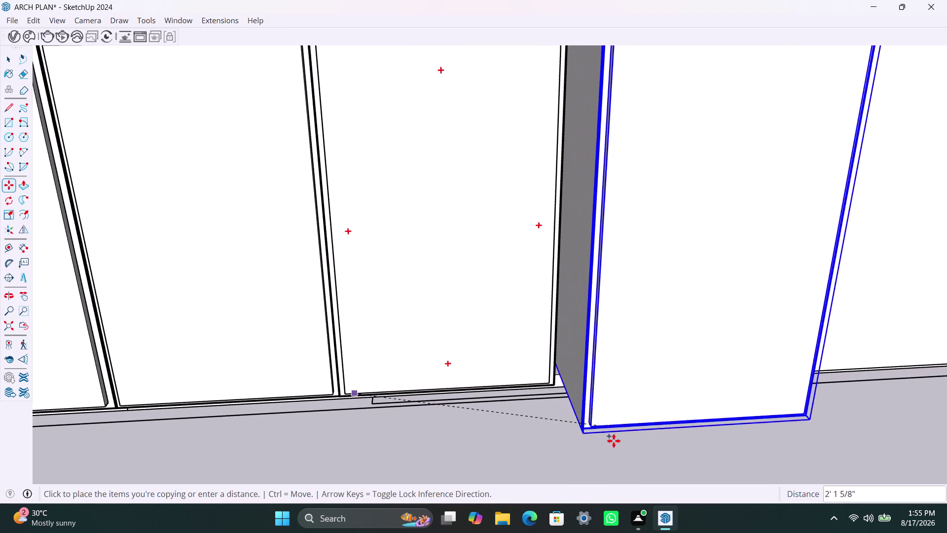
click(615, 443)
key(space)
scroll(down, 3)
middle_drag(494, 318, 497, 333)
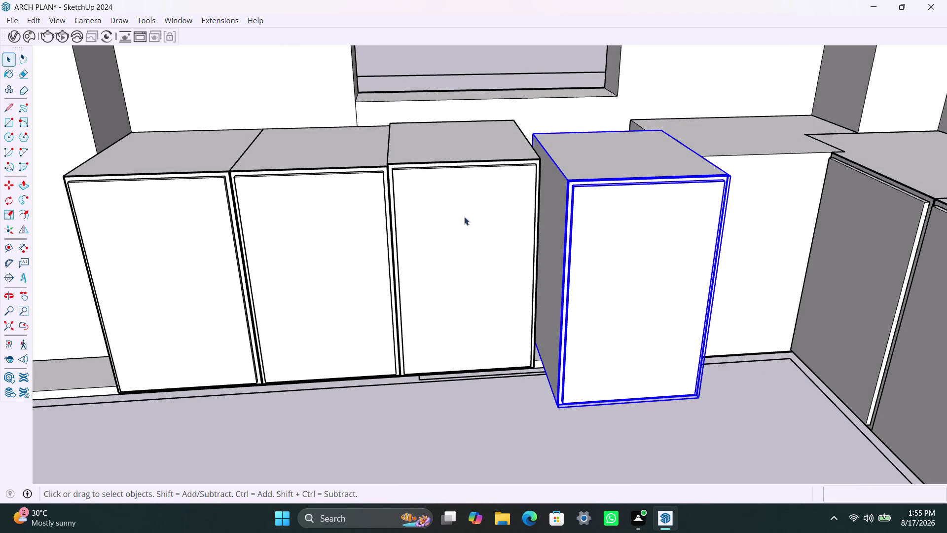
Move the third cabinet by its top corner into alignment with the row.
click(452, 184)
middle_drag(426, 207, 440, 211)
key(m)
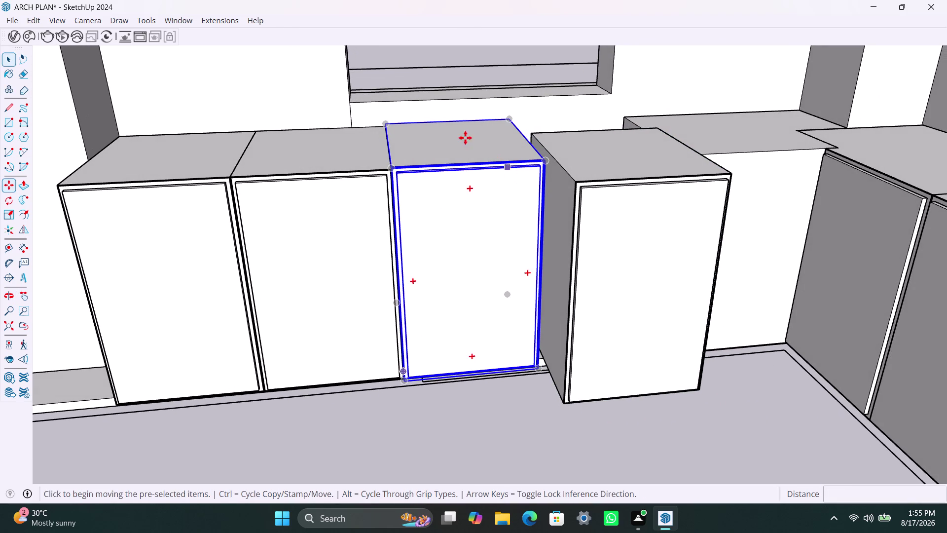
scroll(up, 3)
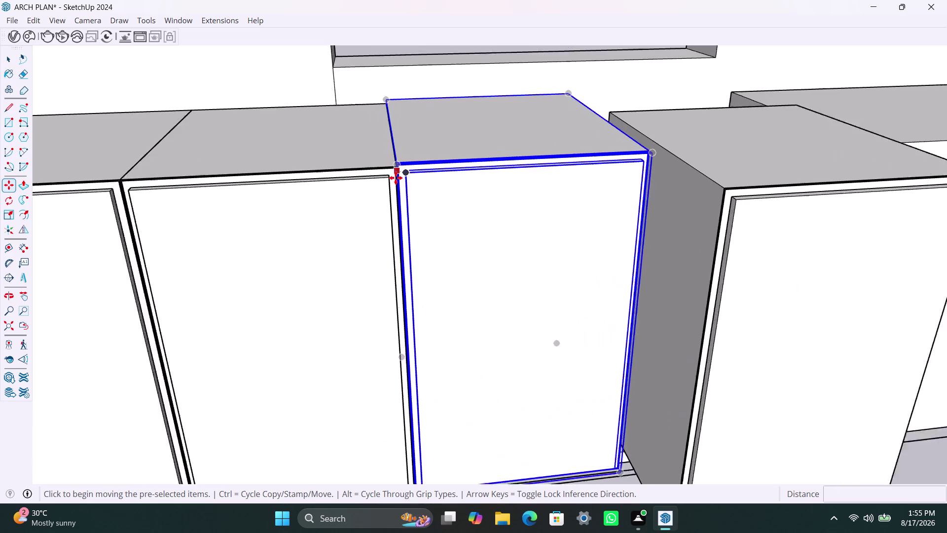
scroll(up, 3)
click(396, 155)
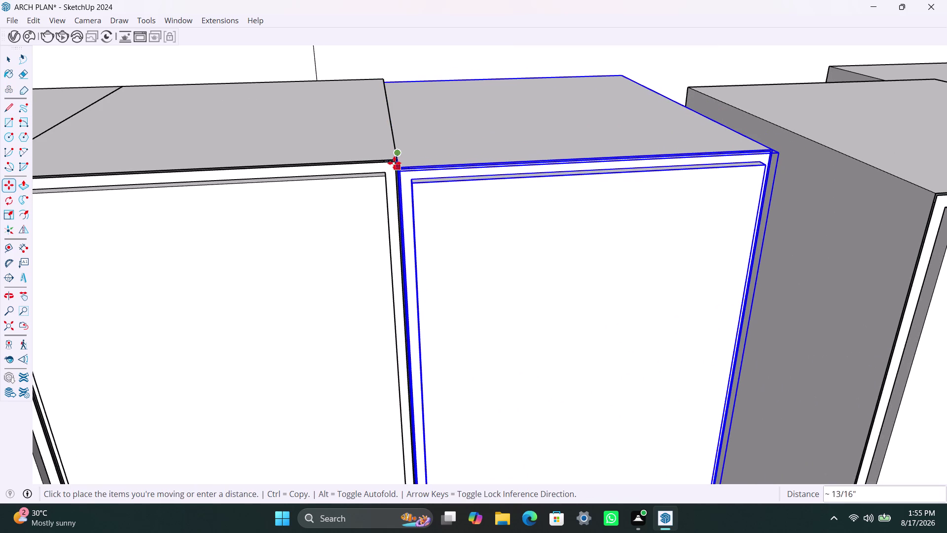
click(398, 159)
scroll(down, 3)
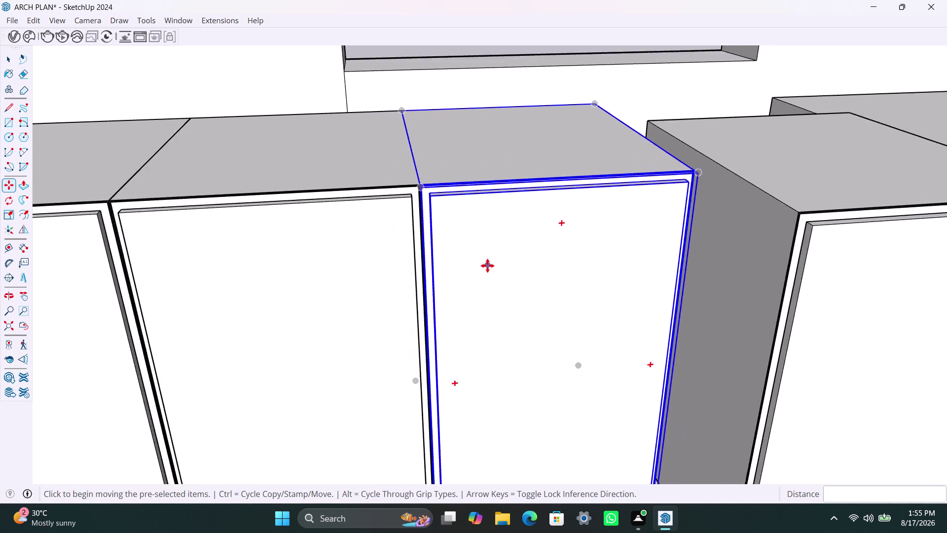
scroll(down, 3)
key(space)
Move the fourth cabinet toward its neighbour, inspecting the joint between them.
click(681, 234)
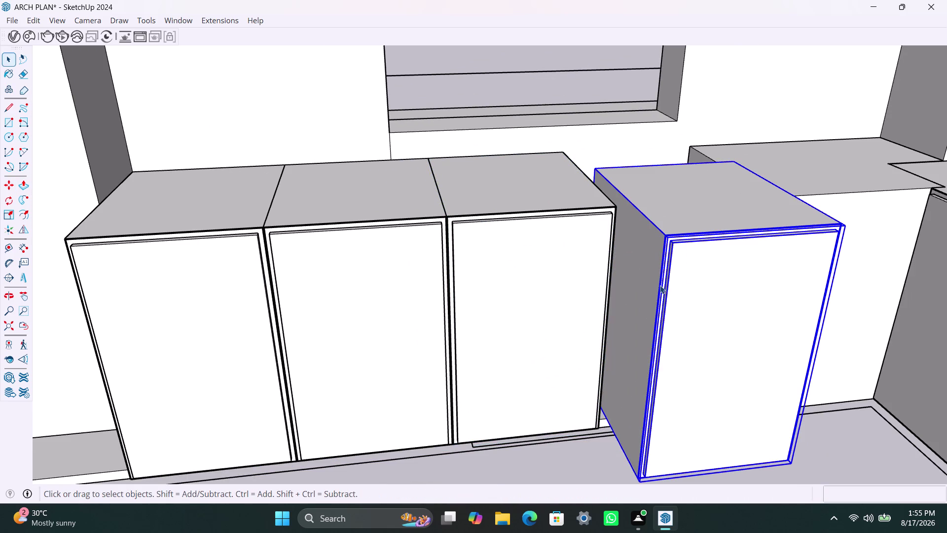
key(m)
click(669, 238)
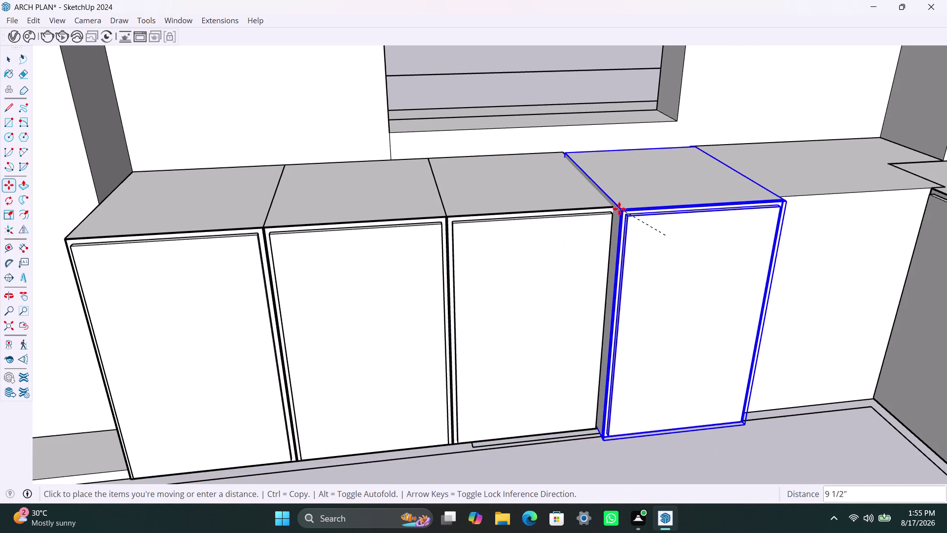
scroll(up, 3)
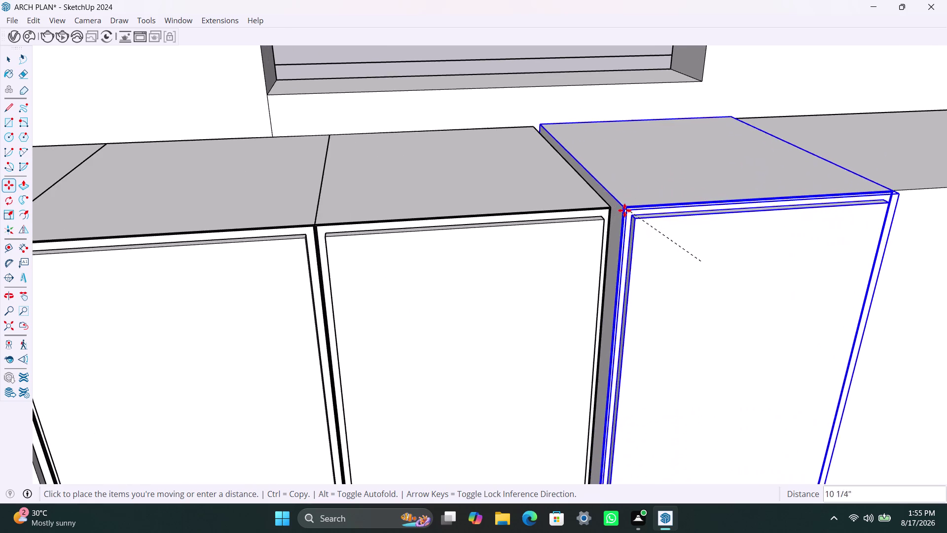
middle_drag(624, 210, 590, 209)
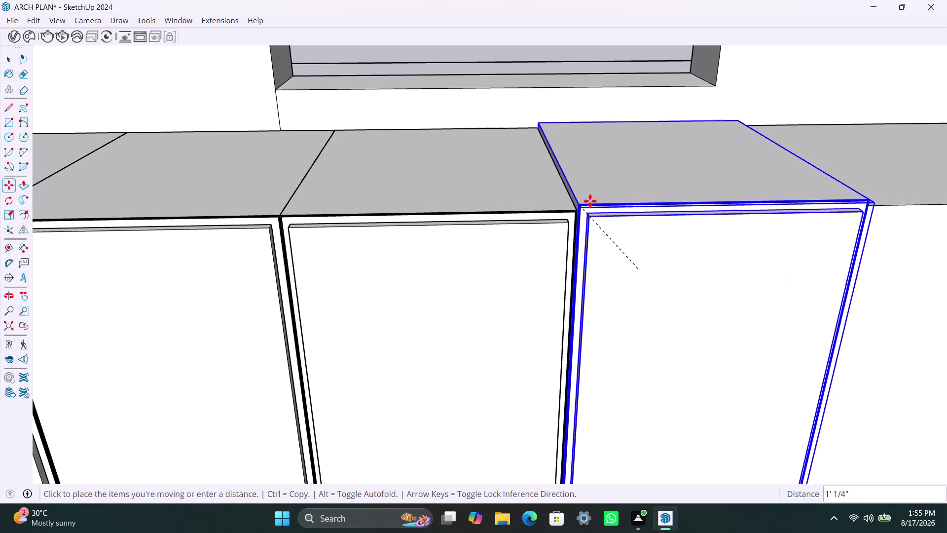
middle_drag(584, 215, 570, 258)
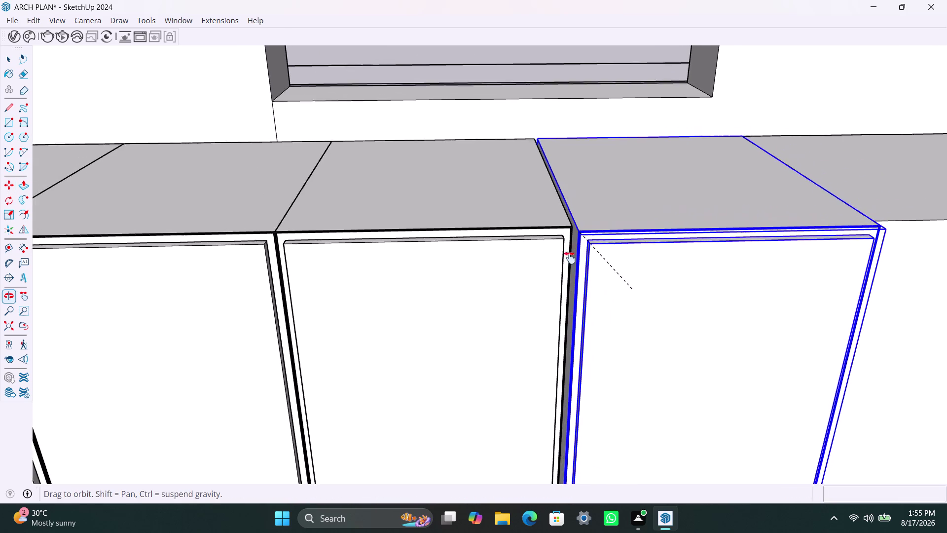
middle_drag(569, 258, 567, 267)
scroll(up, 3)
click(563, 258)
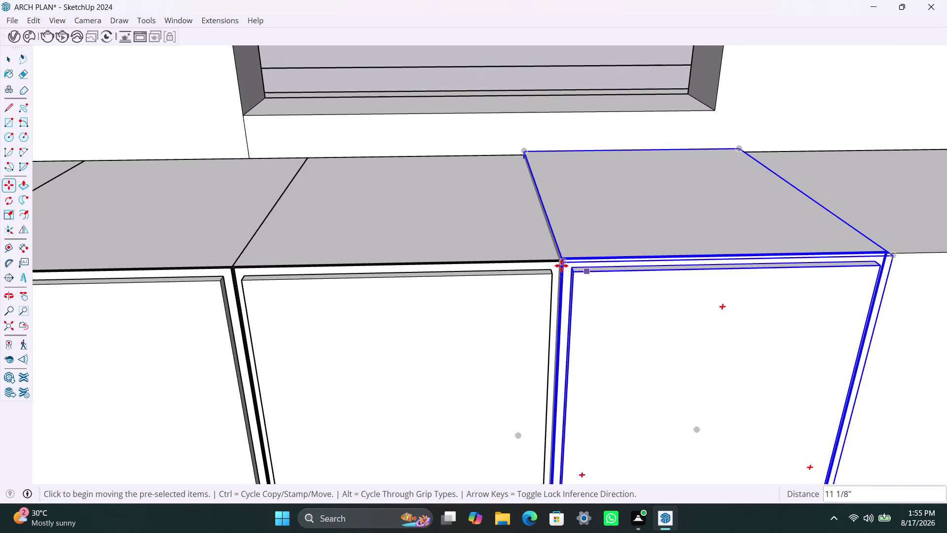
scroll(up, 3)
click(564, 259)
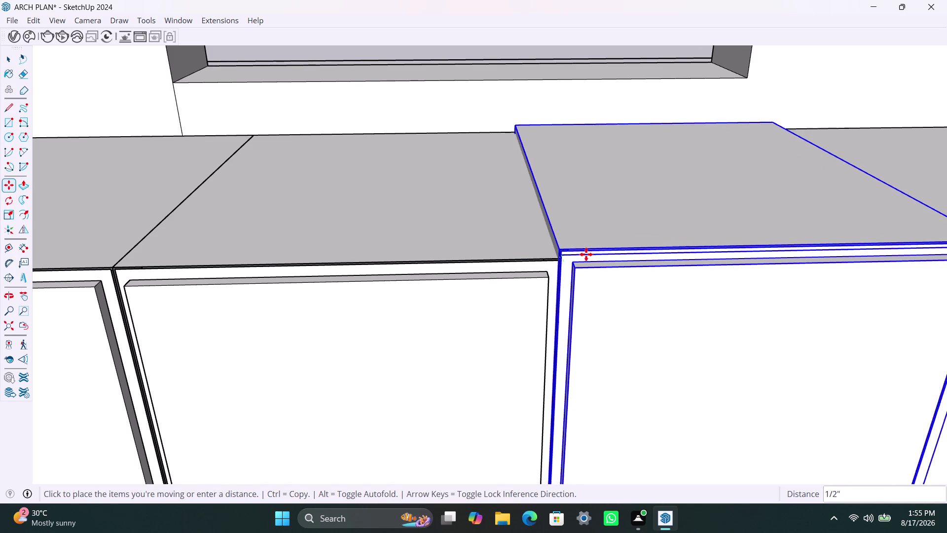
click(582, 256)
scroll(up, 3)
middle_drag(603, 282, 606, 300)
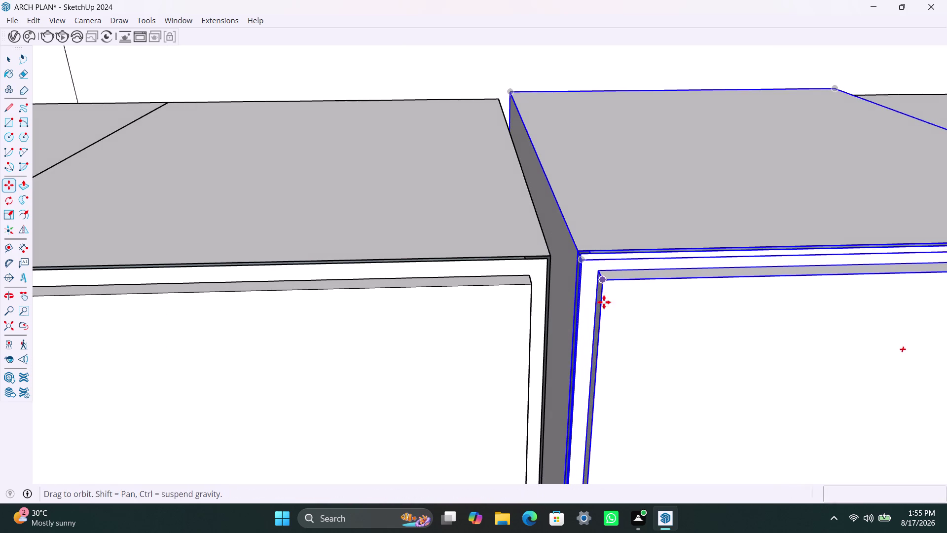
Snap the fourth cabinet's top corner onto the neighbour's corner to close the gap.
click(581, 263)
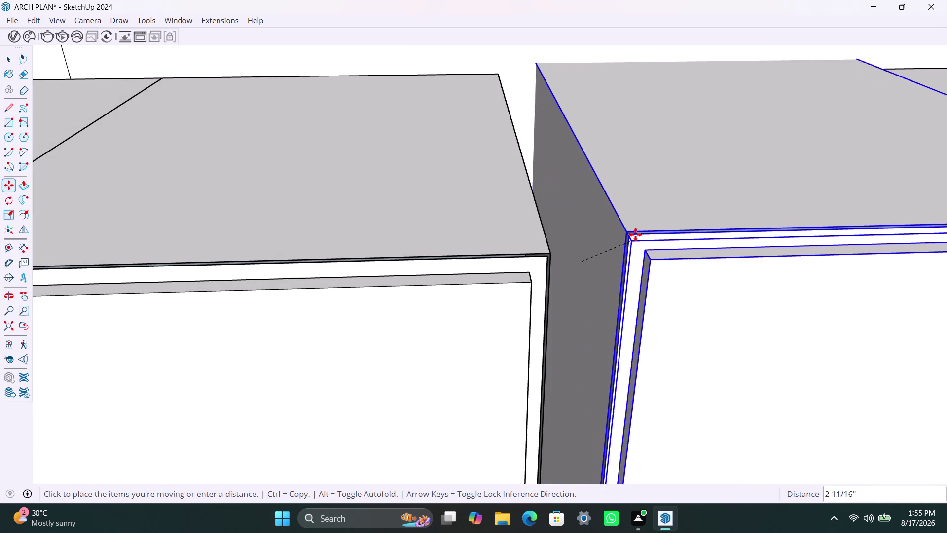
click(733, 216)
scroll(up, 3)
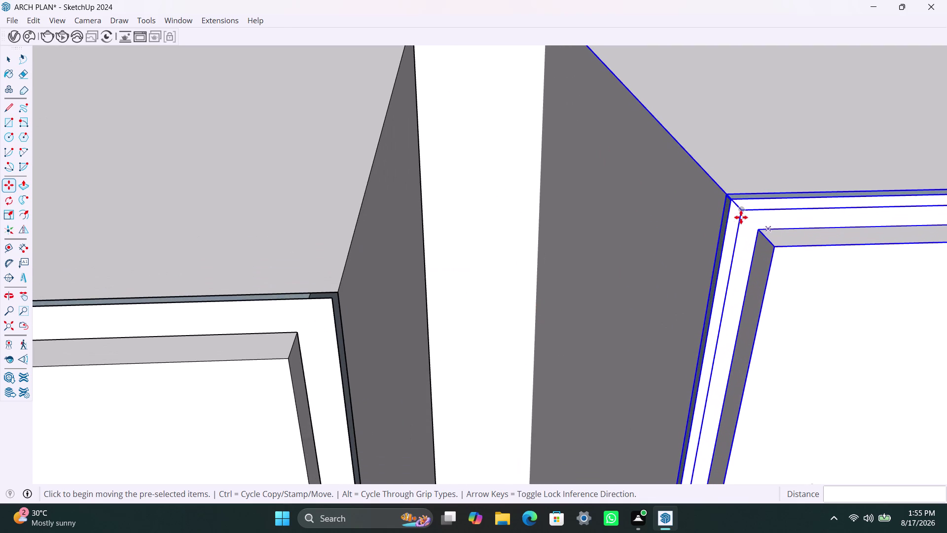
click(729, 196)
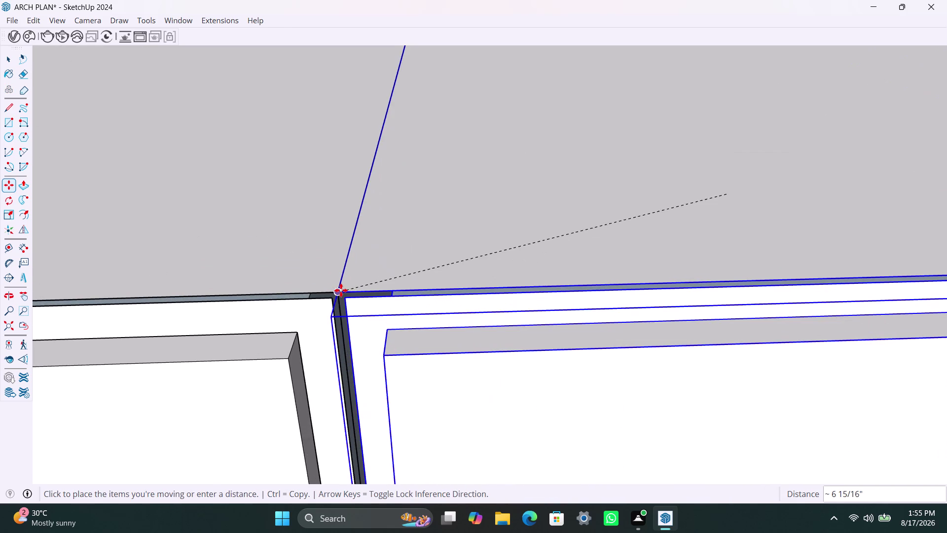
click(341, 290)
scroll(down, 3)
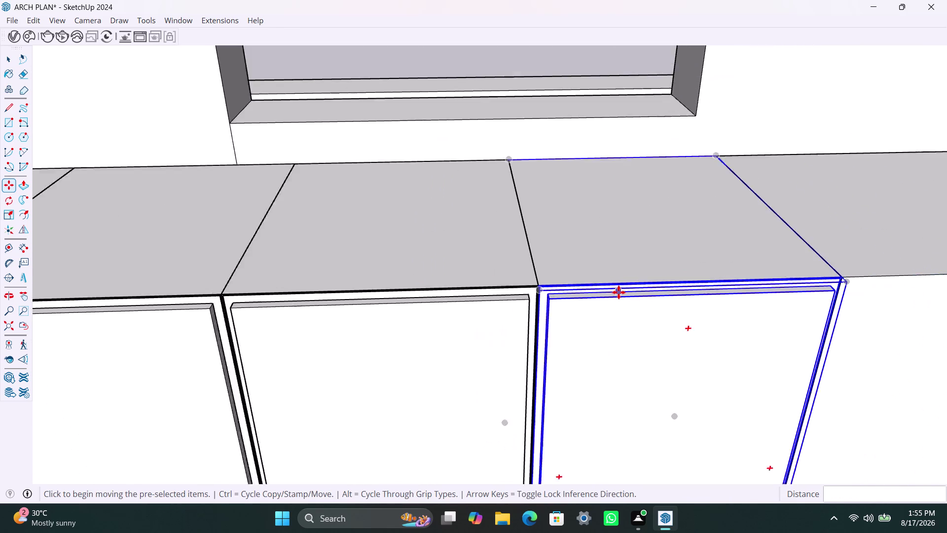
scroll(down, 3)
middle_drag(585, 281, 522, 211)
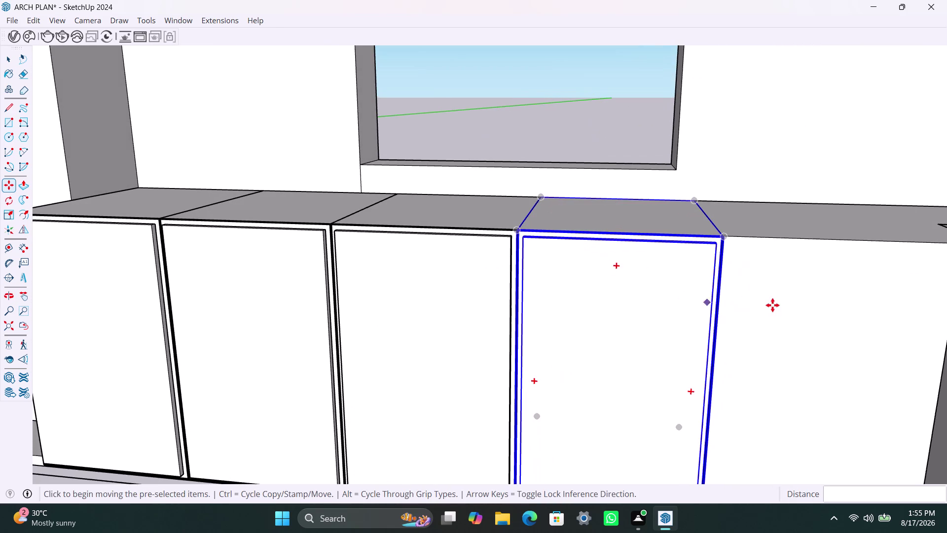
key(space)
click(766, 310)
Zoom to extents, then orbit and zoom to view the house plan and kitchen cabinets from above.
scroll(down, 3)
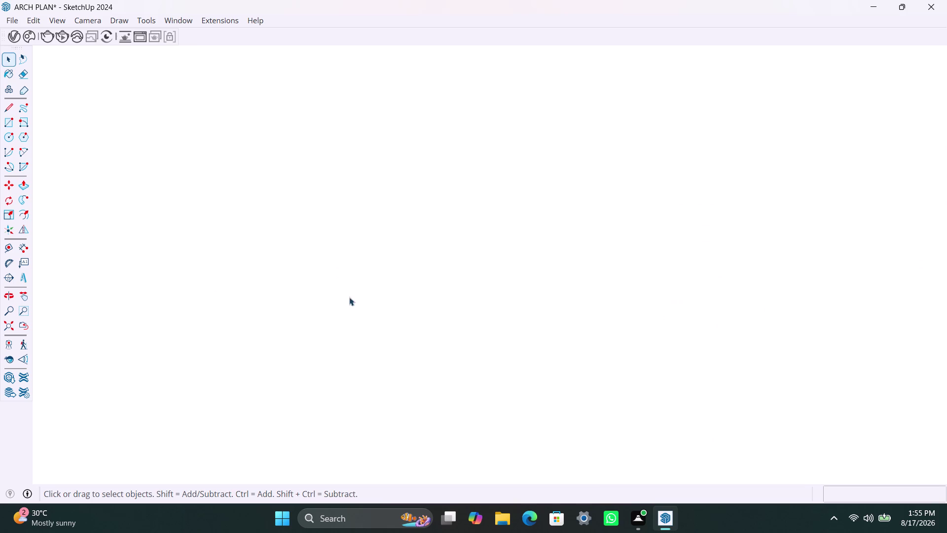
click(12, 331)
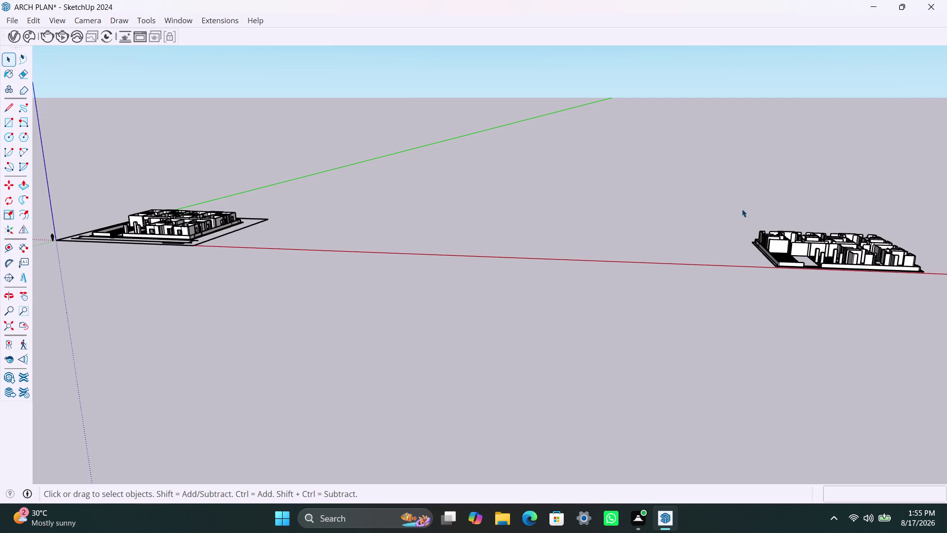
scroll(up, 3)
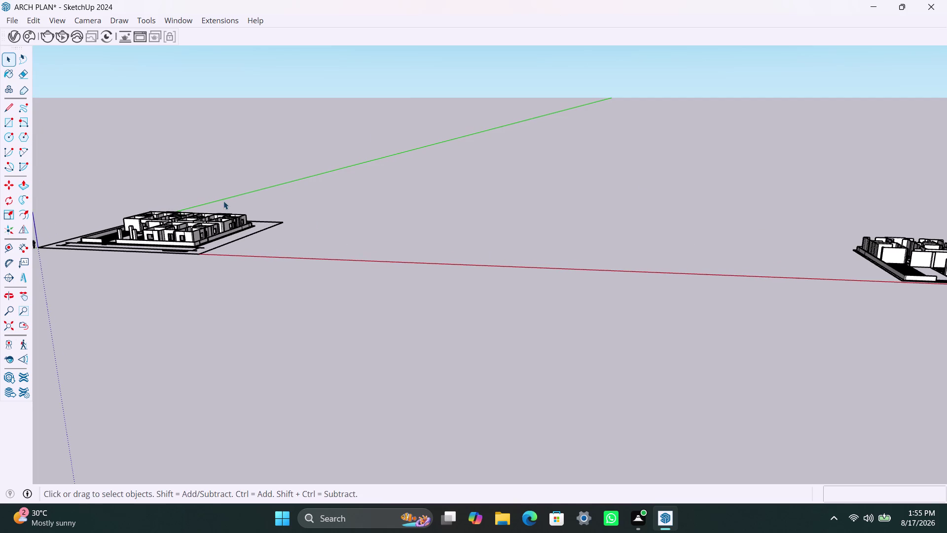
middle_drag(311, 219, 578, 251)
scroll(up, 3)
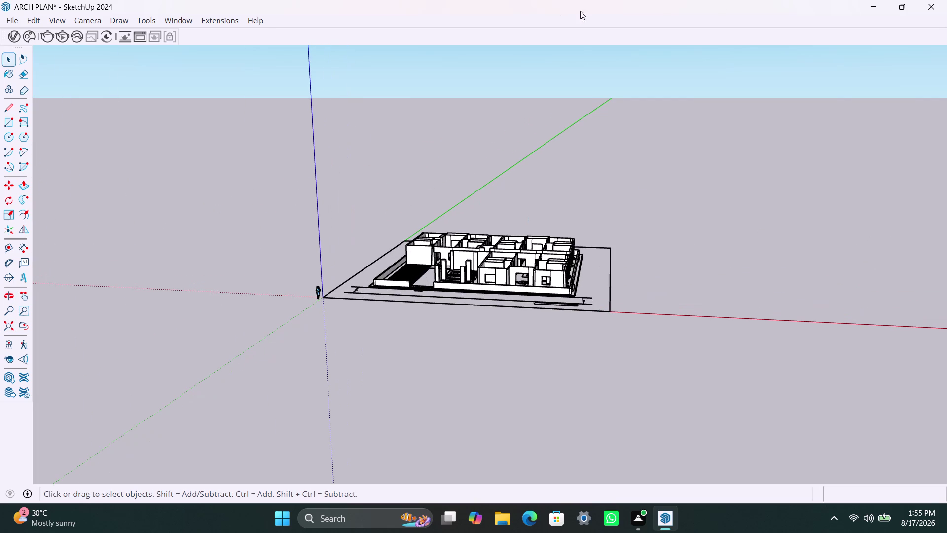
middle_drag(463, 203, 434, 354)
scroll(up, 3)
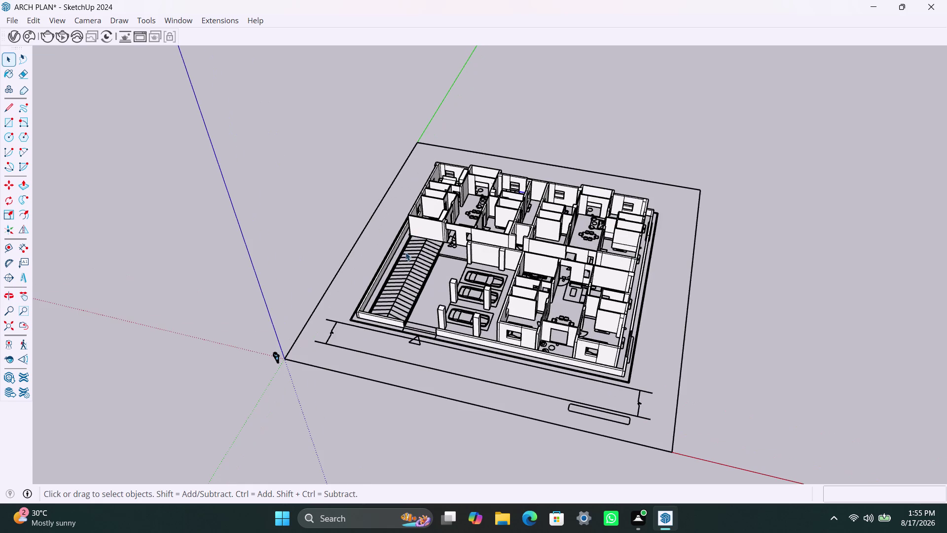